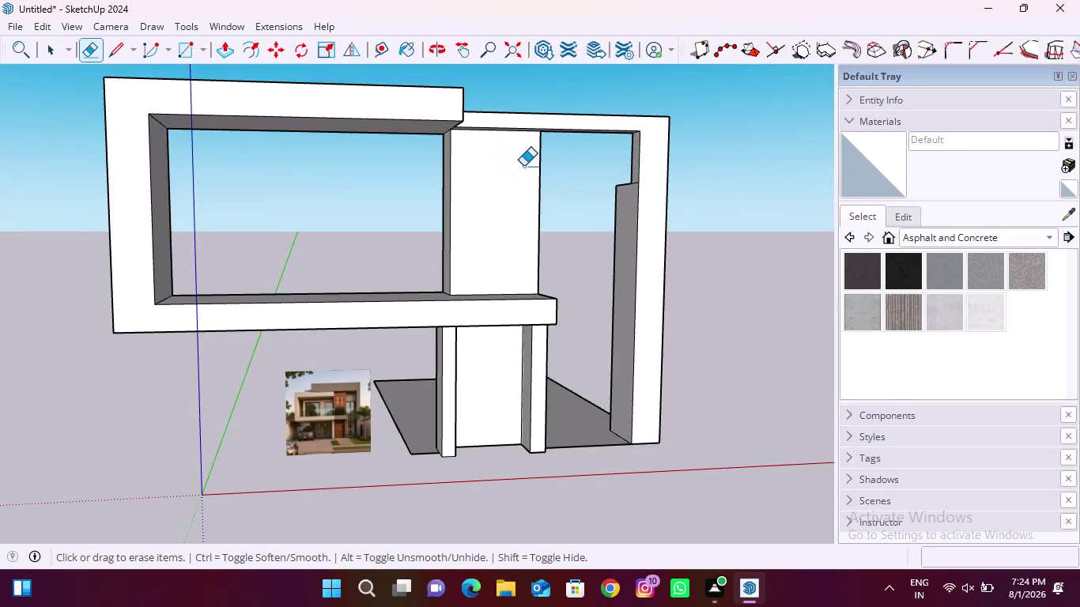
Orbit and zoom to inspect the upper column and look down on the top slab.
scroll(up, 3)
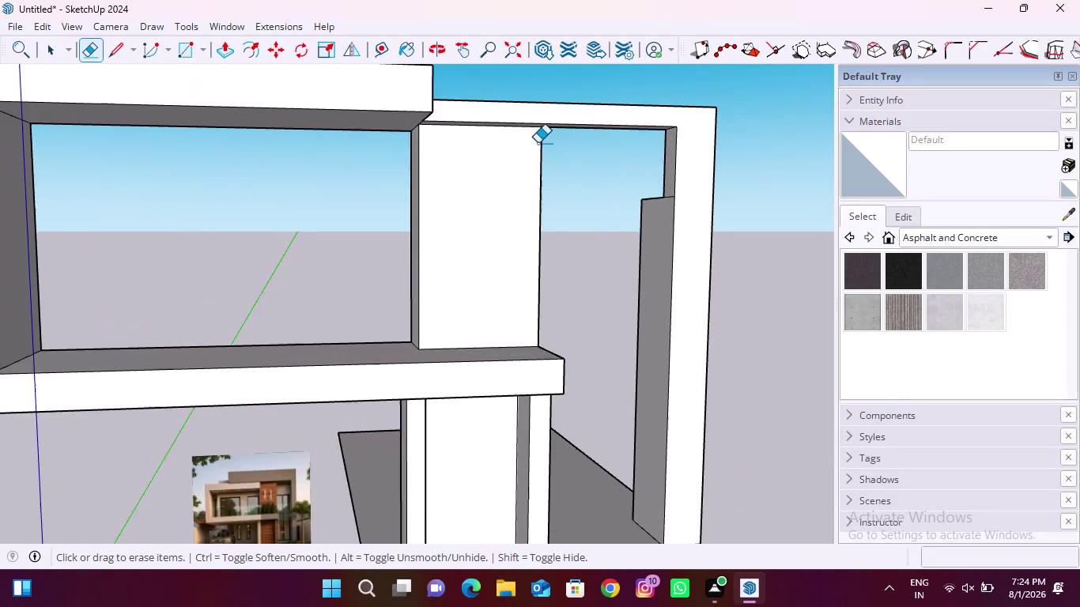
scroll(up, 3)
middle_drag(451, 141, 430, 246)
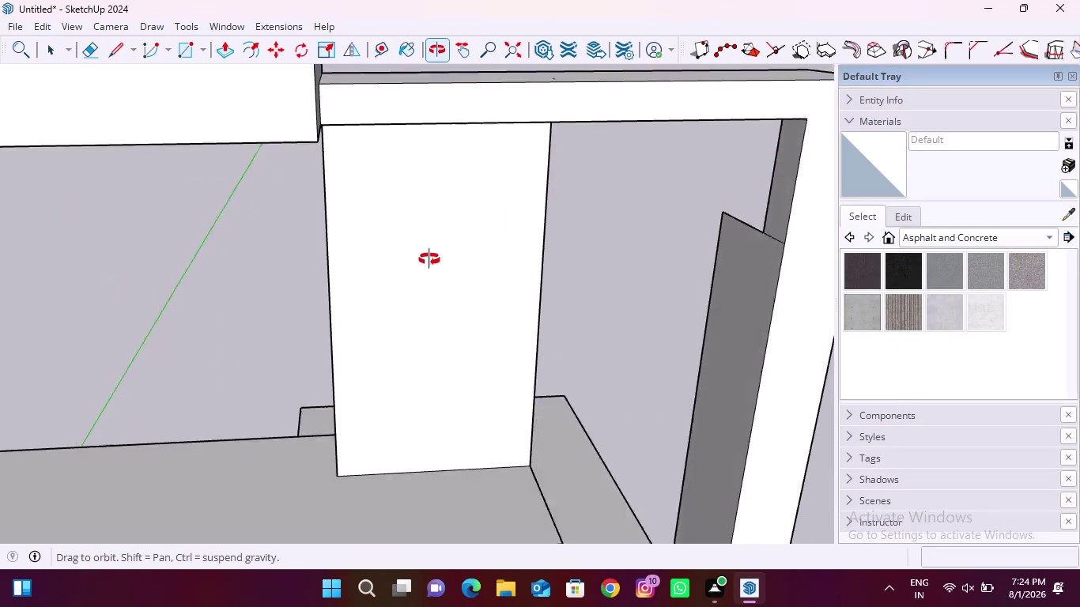
middle_drag(430, 246, 452, 163)
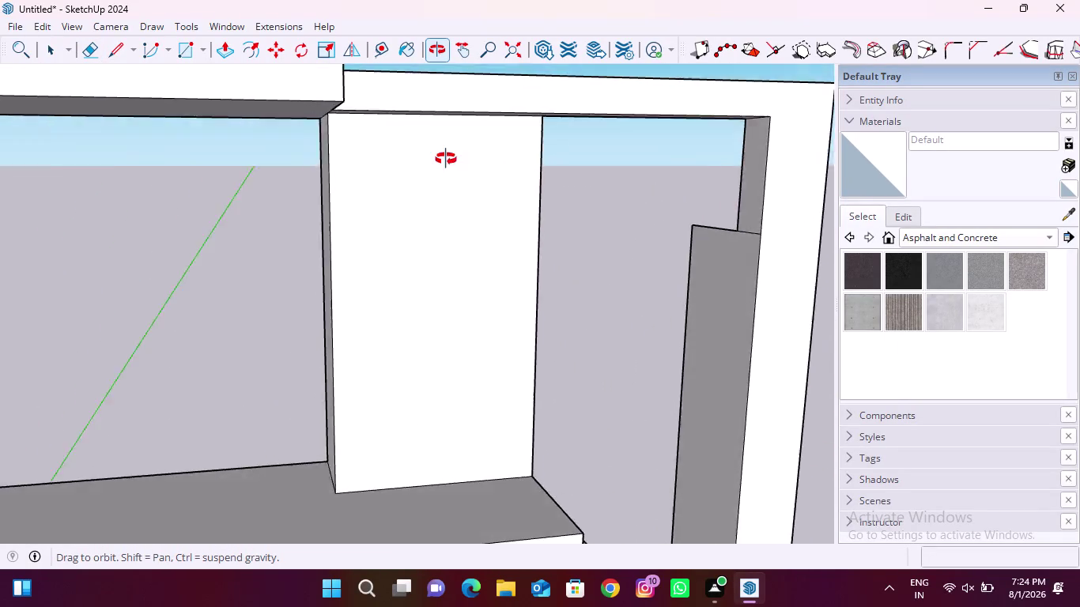
middle_drag(452, 163, 400, 106)
scroll(down, 3)
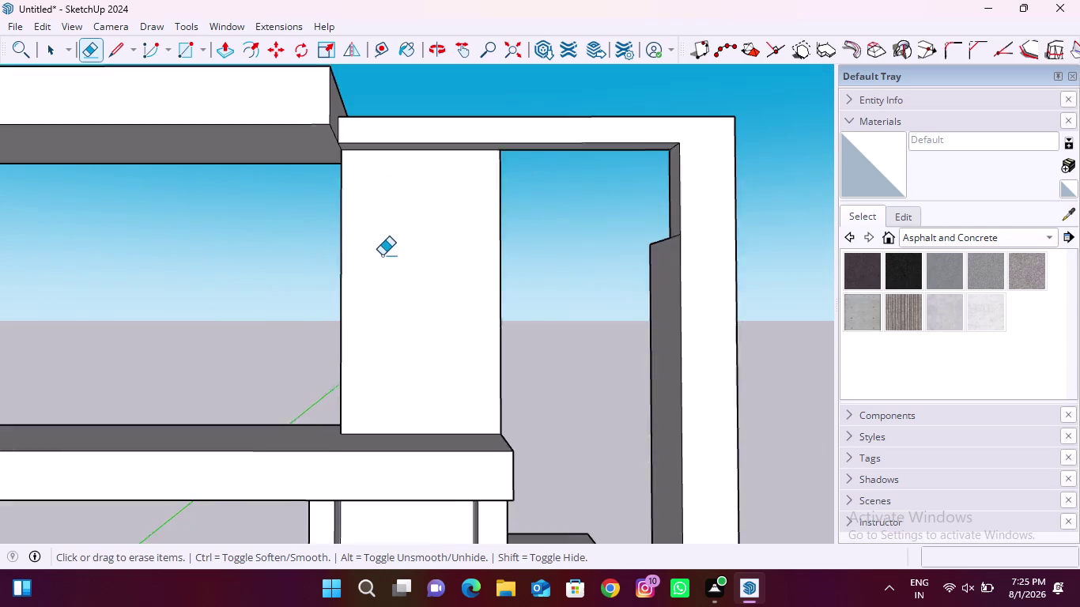
scroll(down, 3)
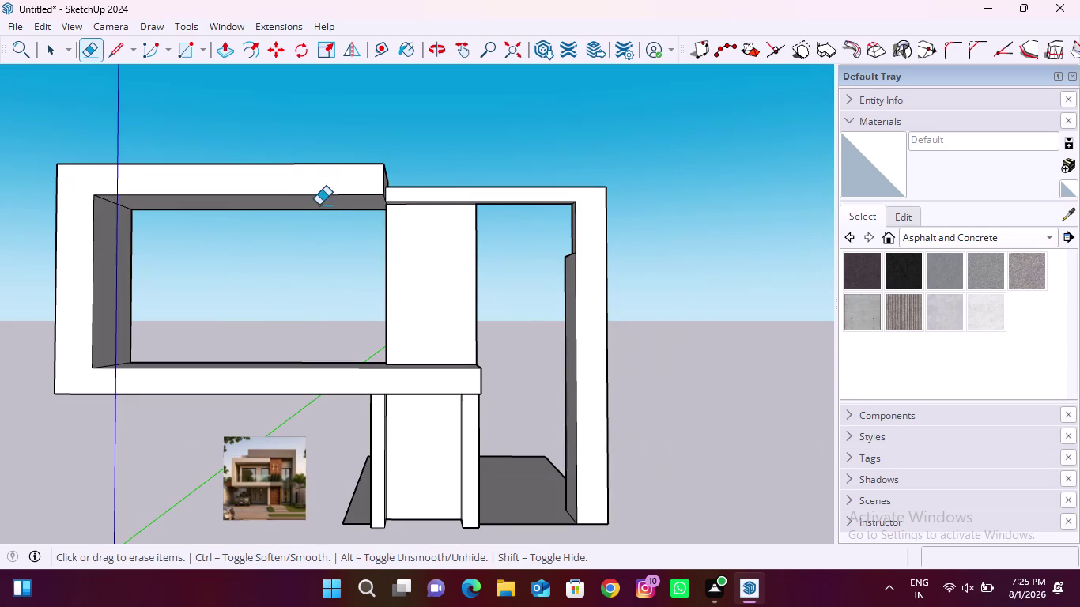
middle_drag(286, 185, 381, 233)
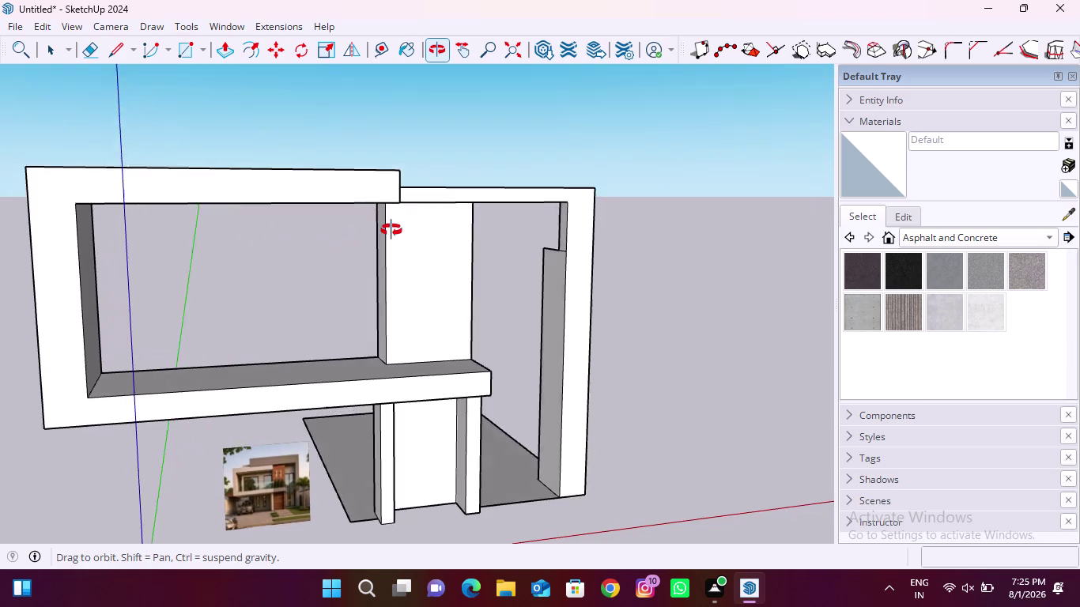
middle_drag(381, 233, 534, 301)
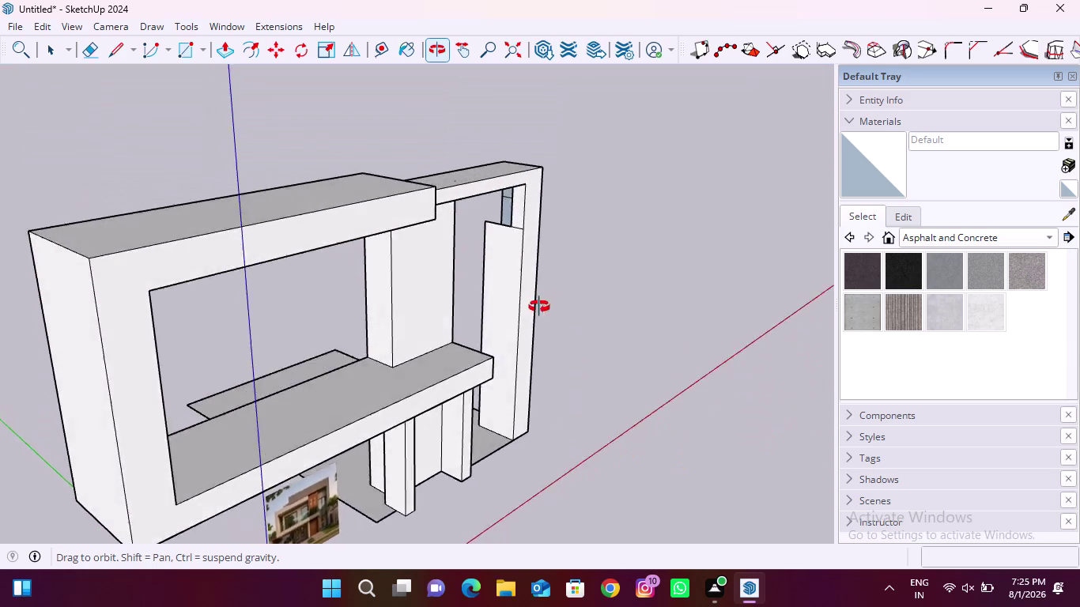
middle_drag(535, 301, 460, 239)
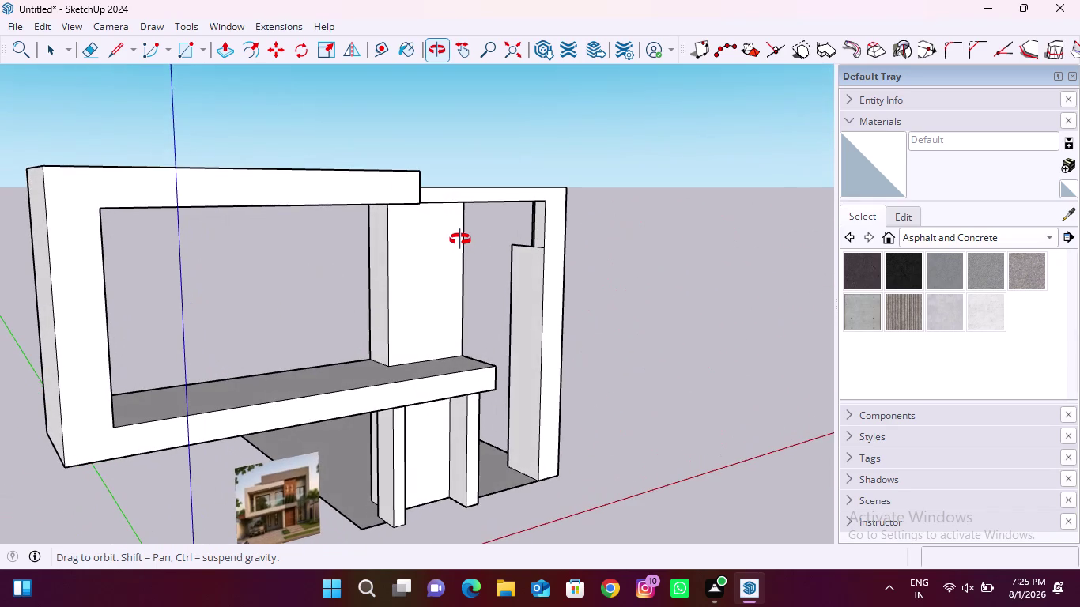
middle_drag(460, 240, 475, 283)
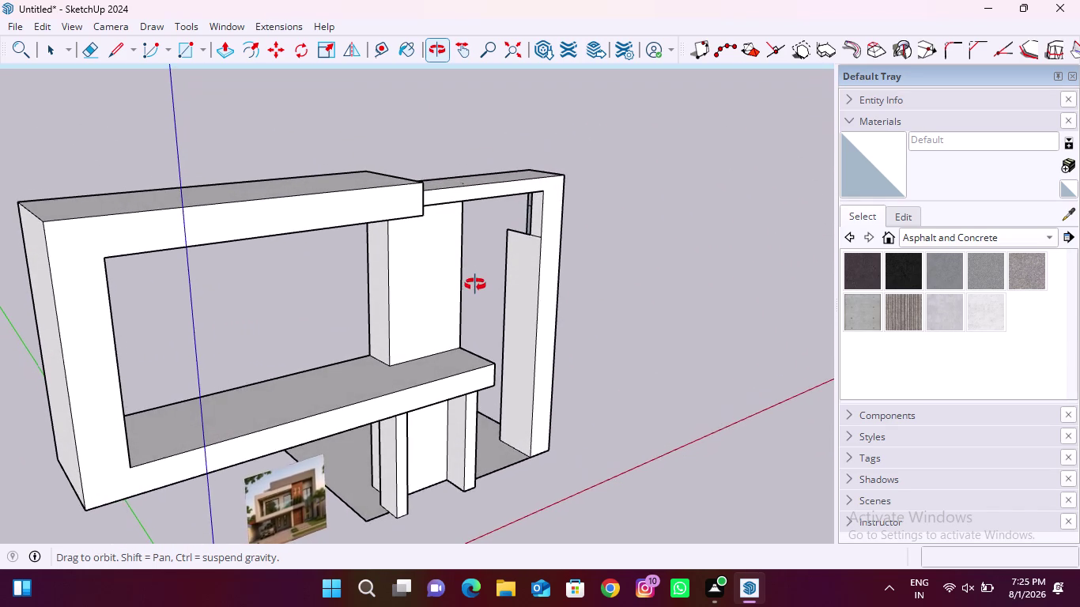
middle_drag(475, 284, 753, 438)
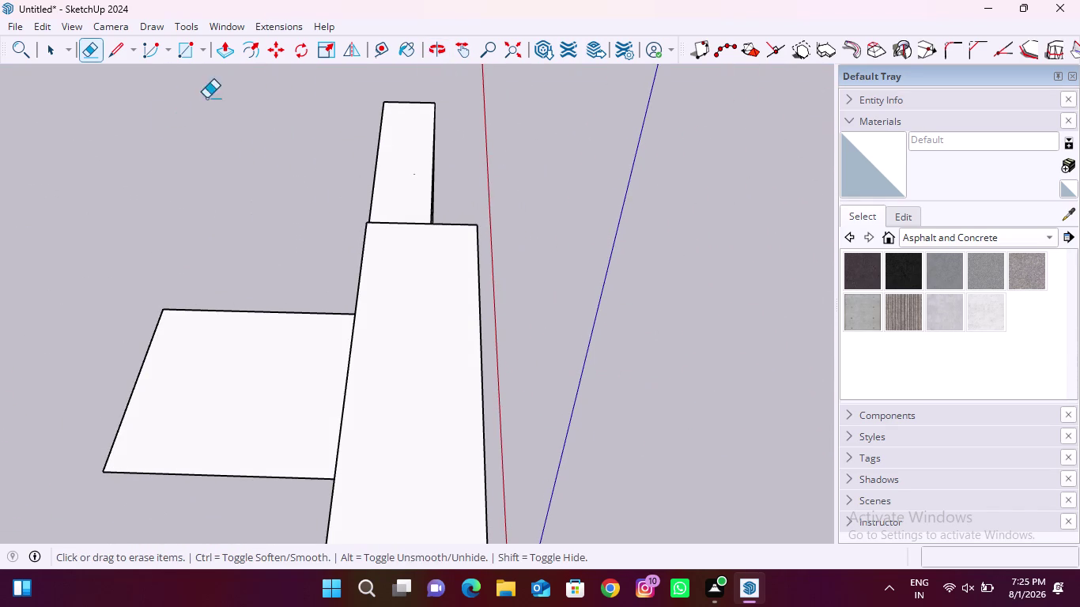
Draw an upright rectangle from the top slab, locked to a vertical plane with arrow keys.
click(182, 53)
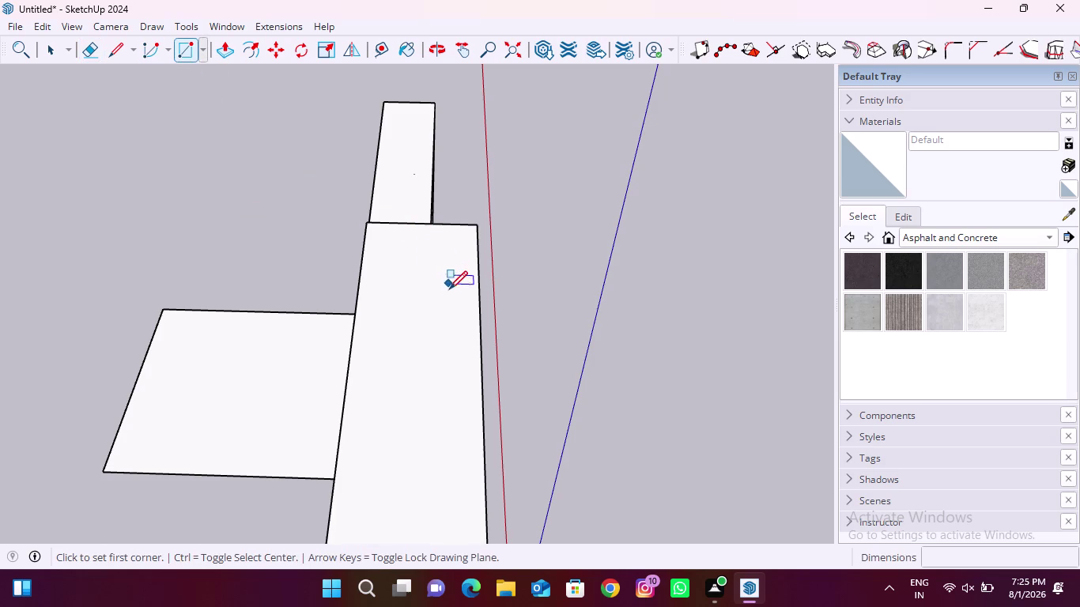
middle_drag(451, 302, 328, 287)
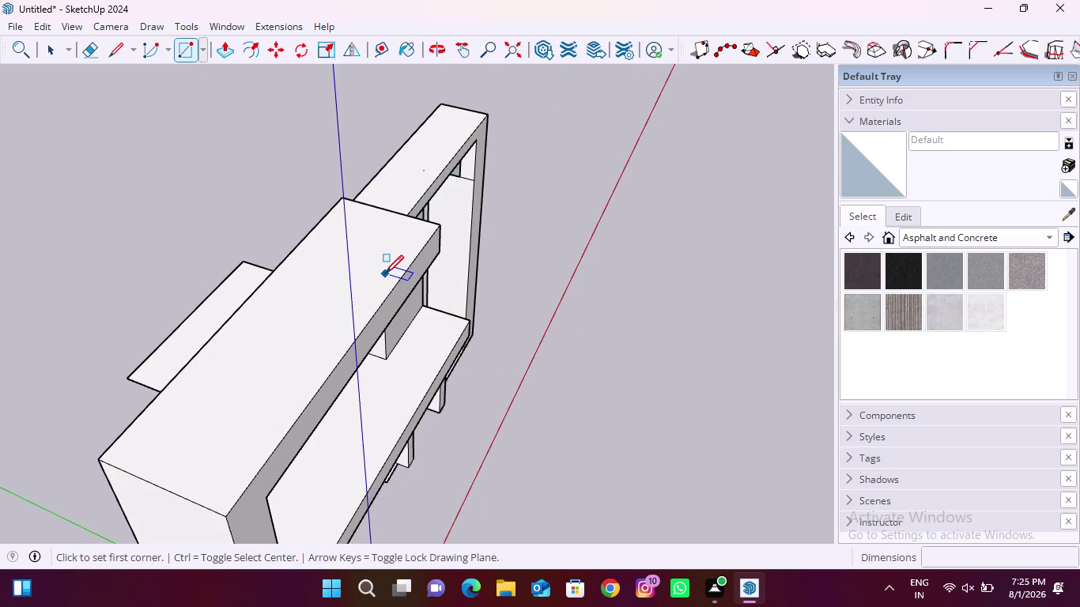
click(387, 275)
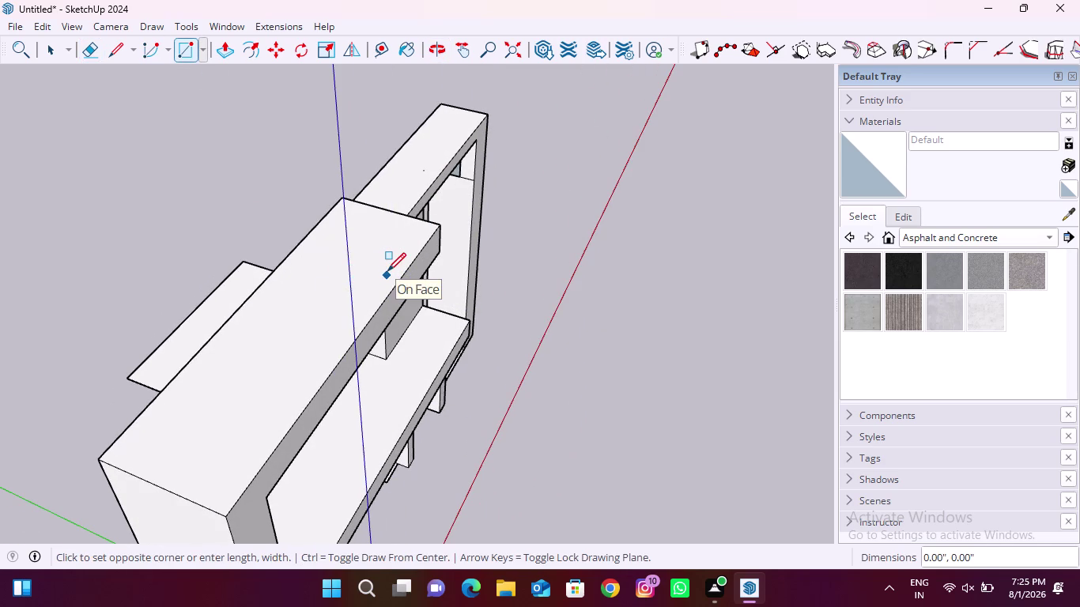
key(Left)
key(Up)
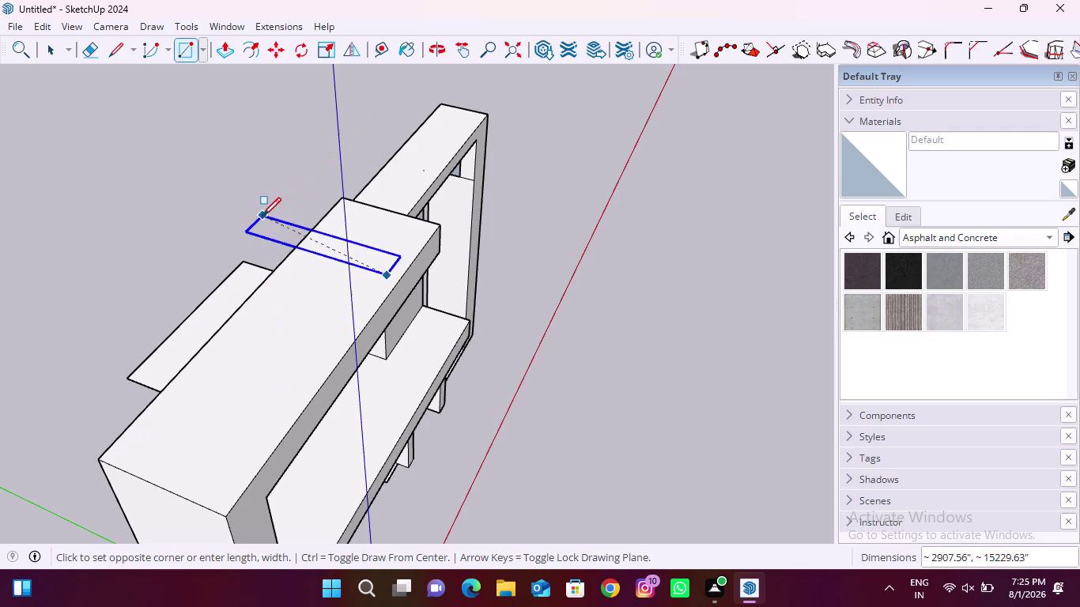
key(Right)
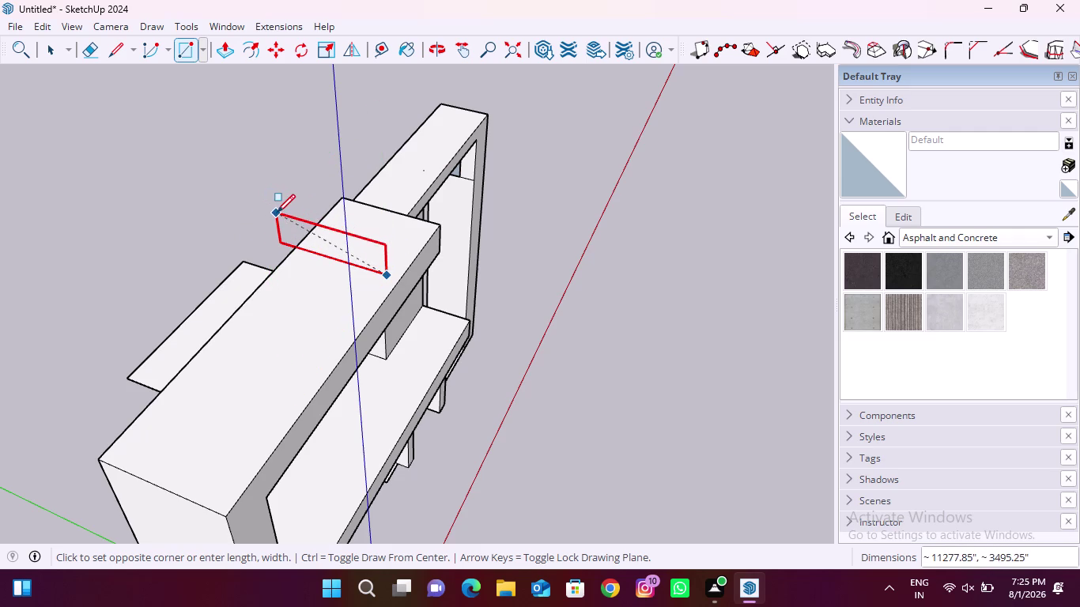
middle_drag(273, 211, 288, 108)
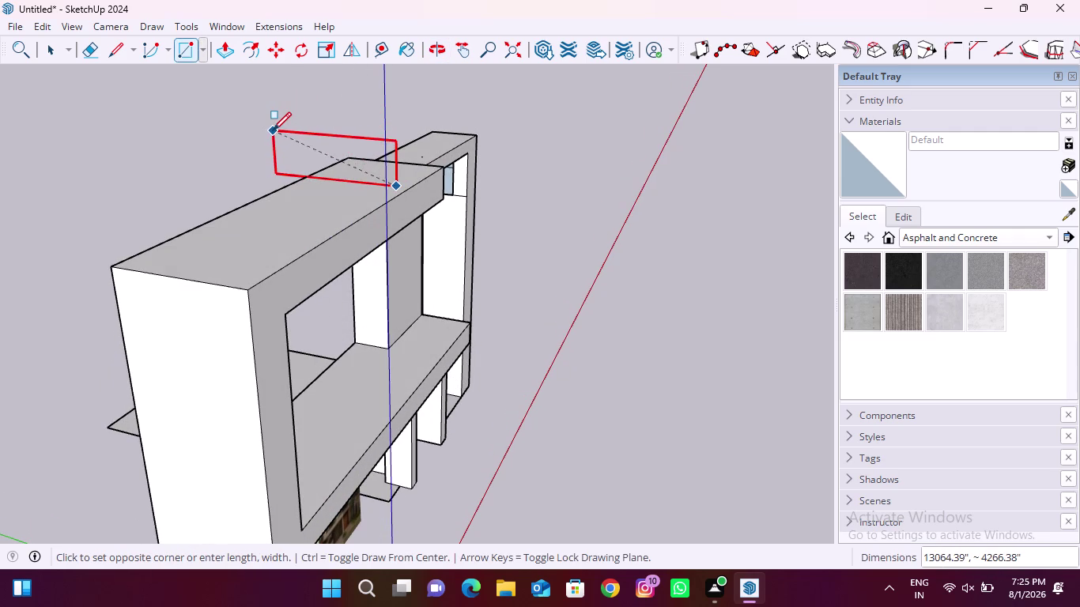
click(273, 131)
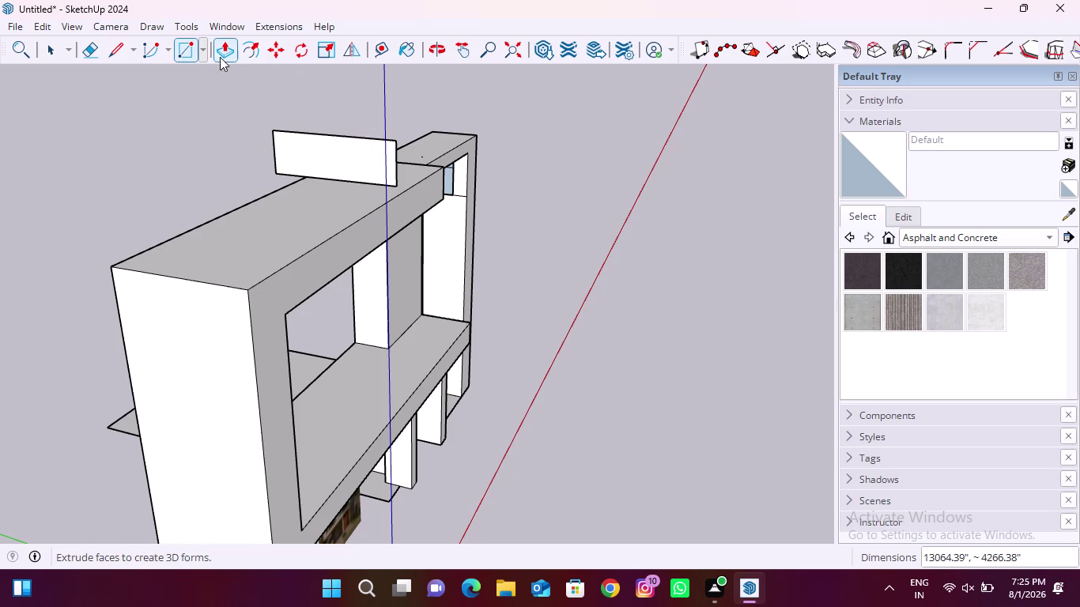
Push/pull the upright rectangle into a long top beam, depth snapped to the frame midpoint.
click(220, 50)
middle_drag(411, 156, 0, 156)
middle_drag(424, 164, 388, 163)
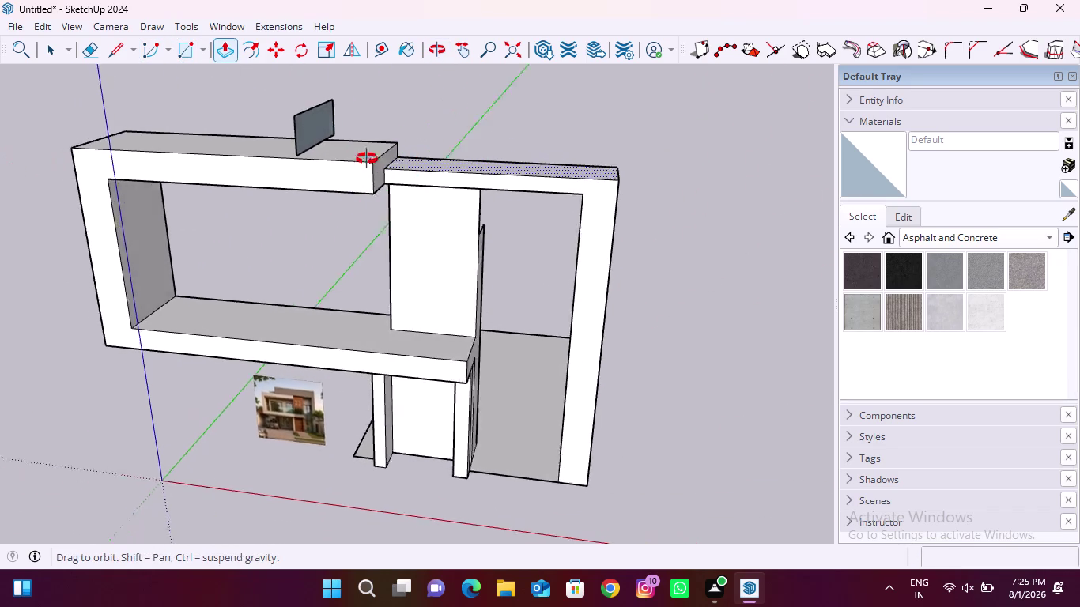
middle_drag(388, 163, 282, 142)
click(335, 120)
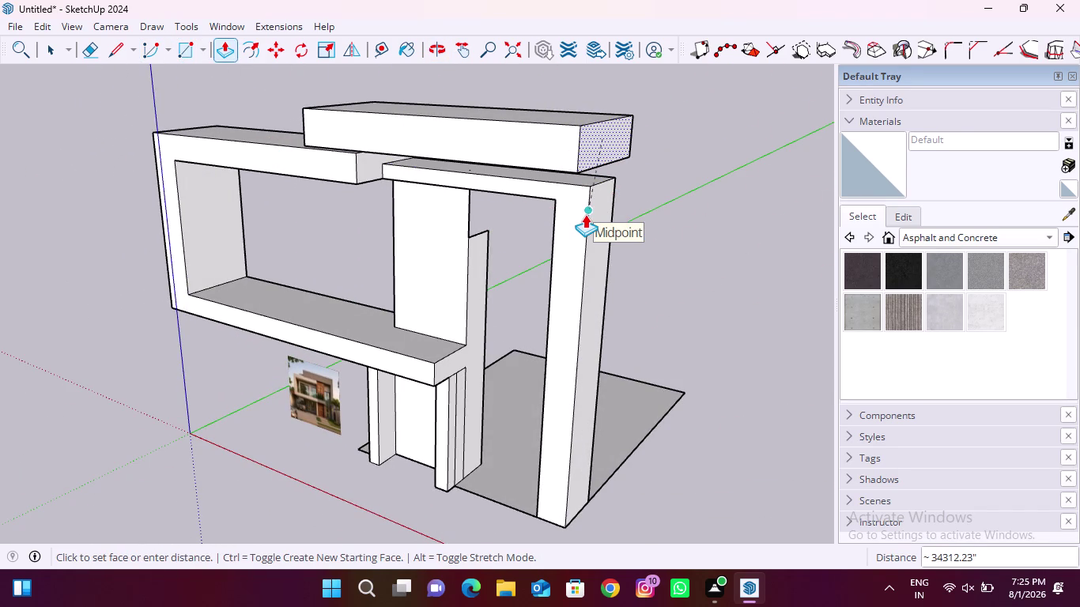
click(550, 218)
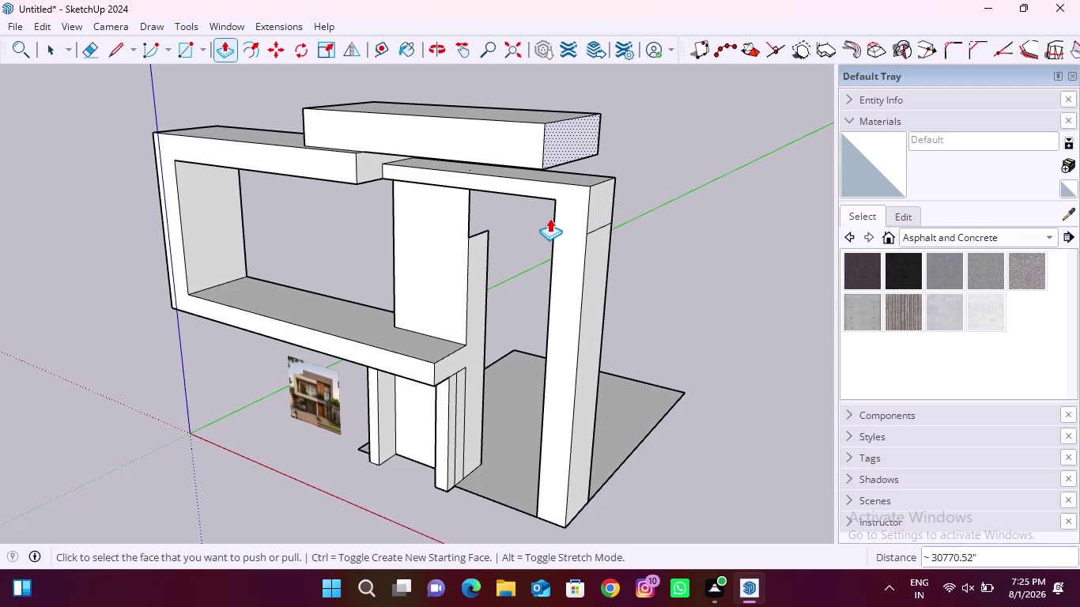
middle_drag(557, 227, 652, 153)
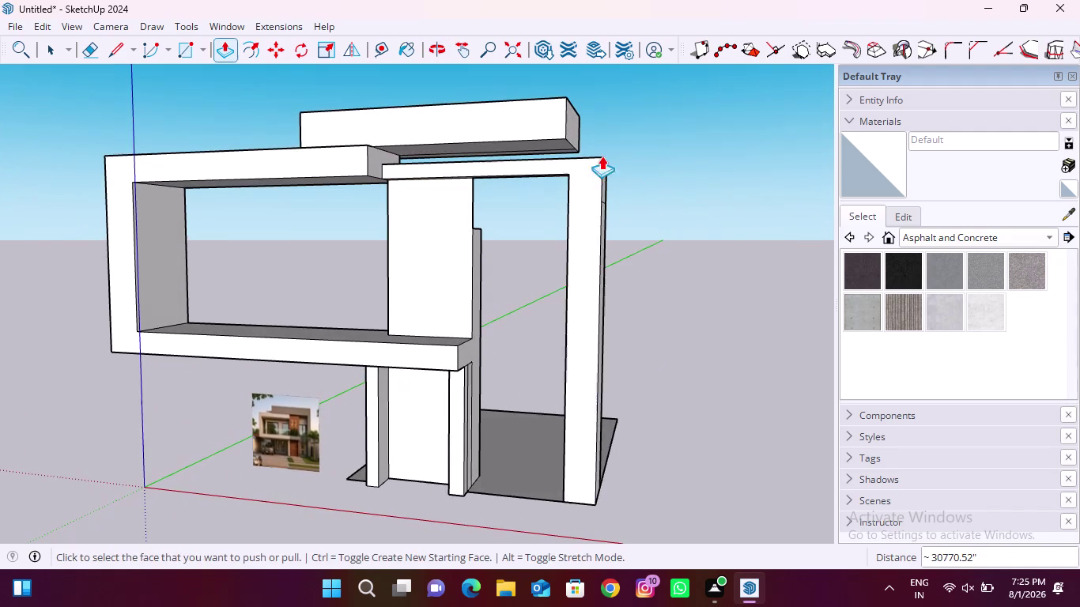
click(93, 51)
middle_drag(628, 193, 139, 179)
scroll(up, 3)
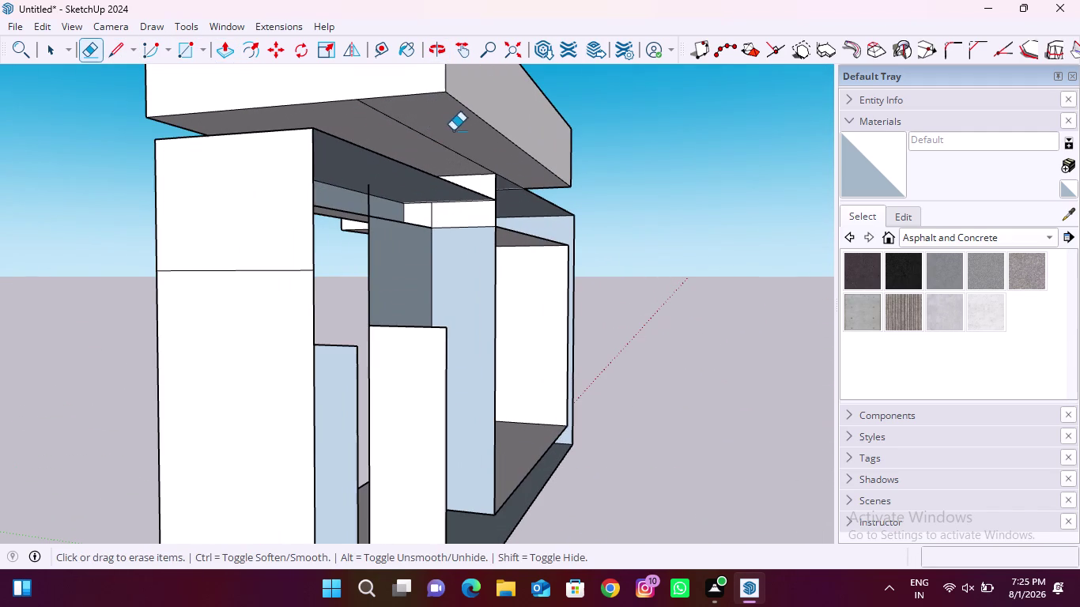
drag(450, 132, 423, 147)
scroll(down, 3)
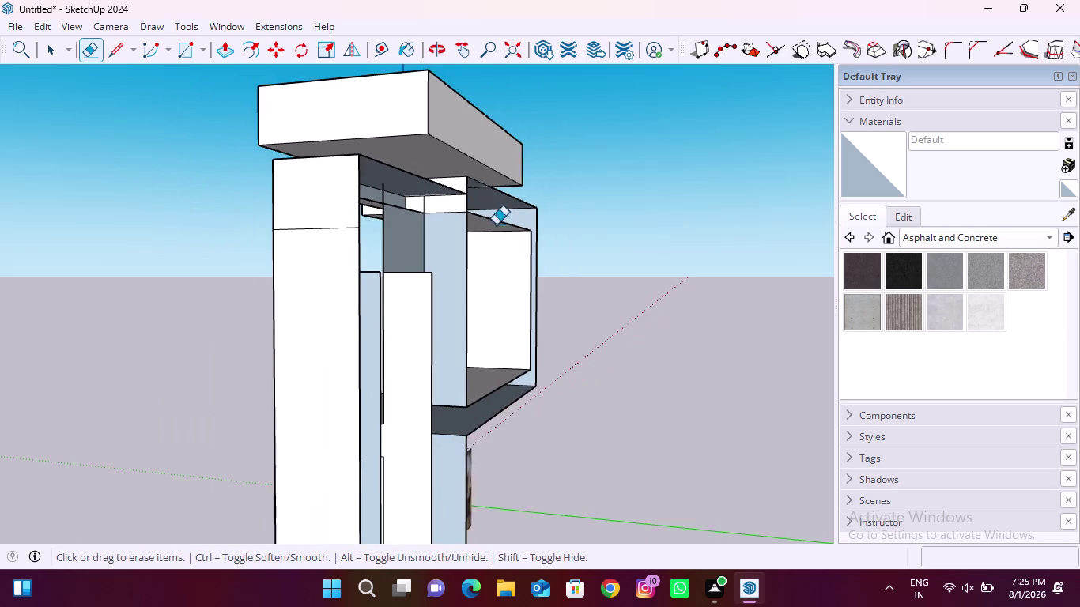
middle_drag(508, 222, 159, 240)
scroll(down, 3)
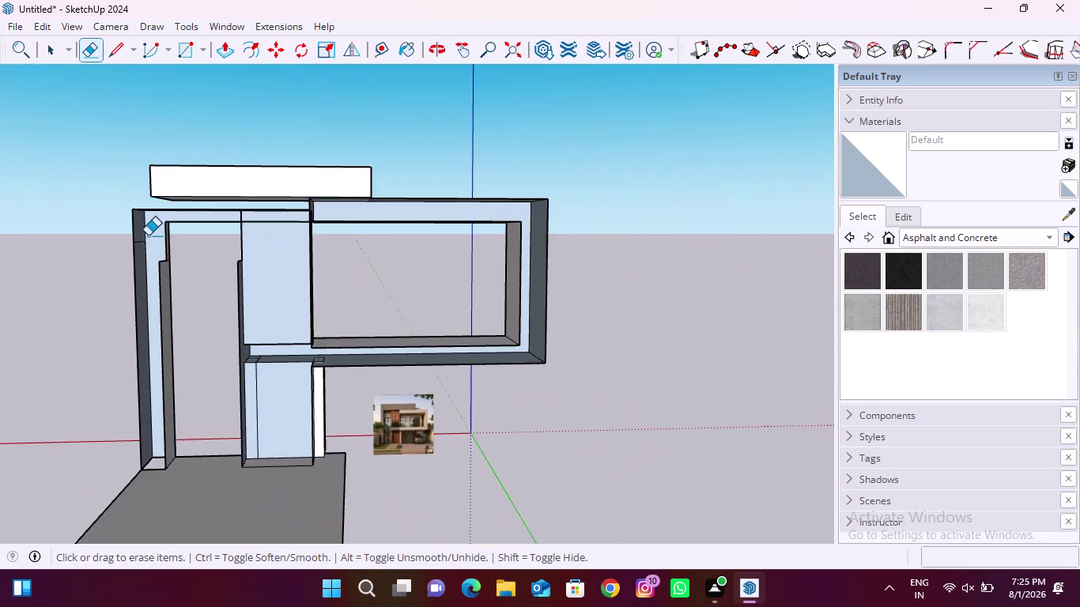
scroll(down, 3)
middle_drag(275, 291, 275, 332)
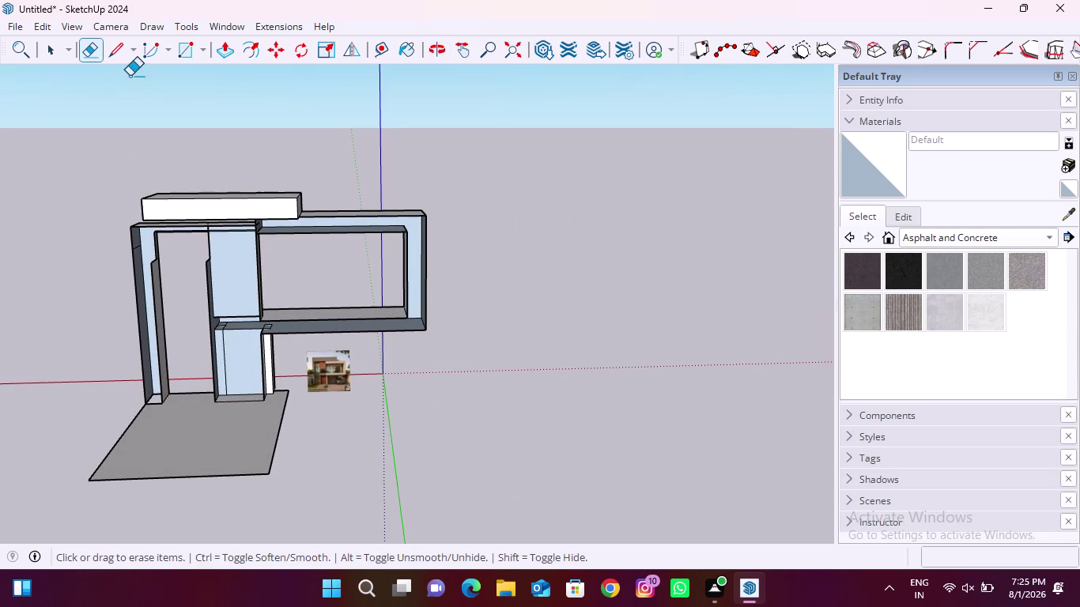
click(181, 50)
scroll(up, 3)
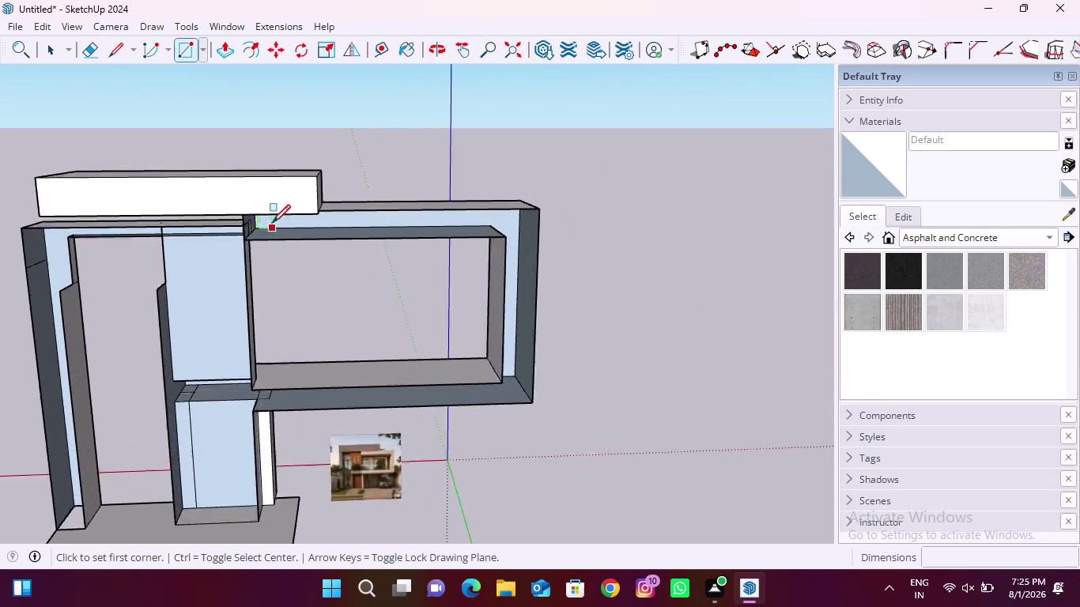
Draw a rectangle corner to corner across the right upper frame's top.
scroll(up, 3)
scroll(up, 3)
middle_drag(250, 263, 254, 182)
scroll(up, 3)
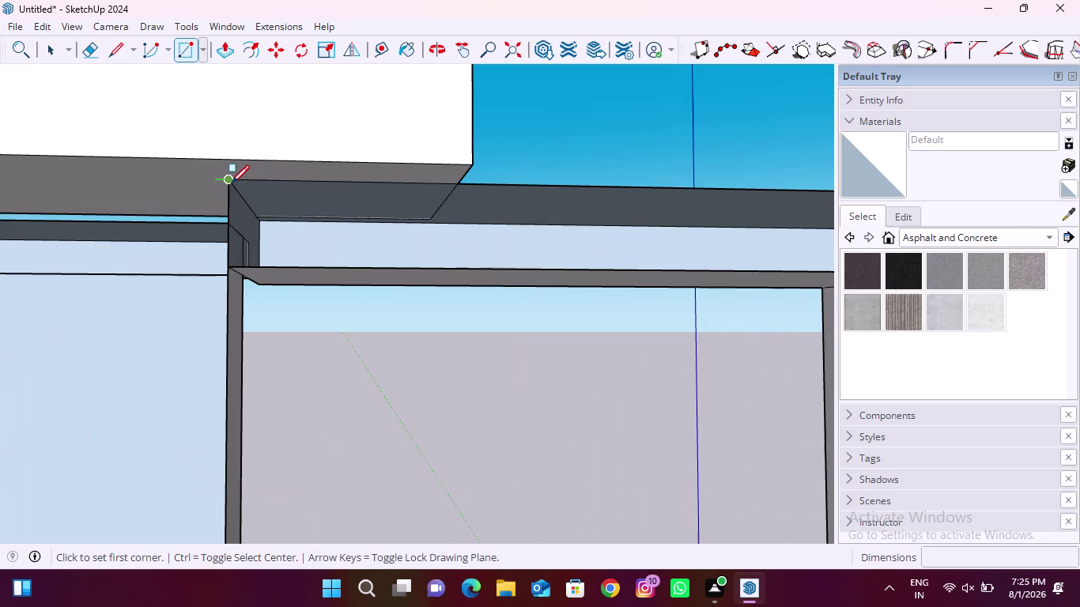
click(231, 183)
scroll(down, 3)
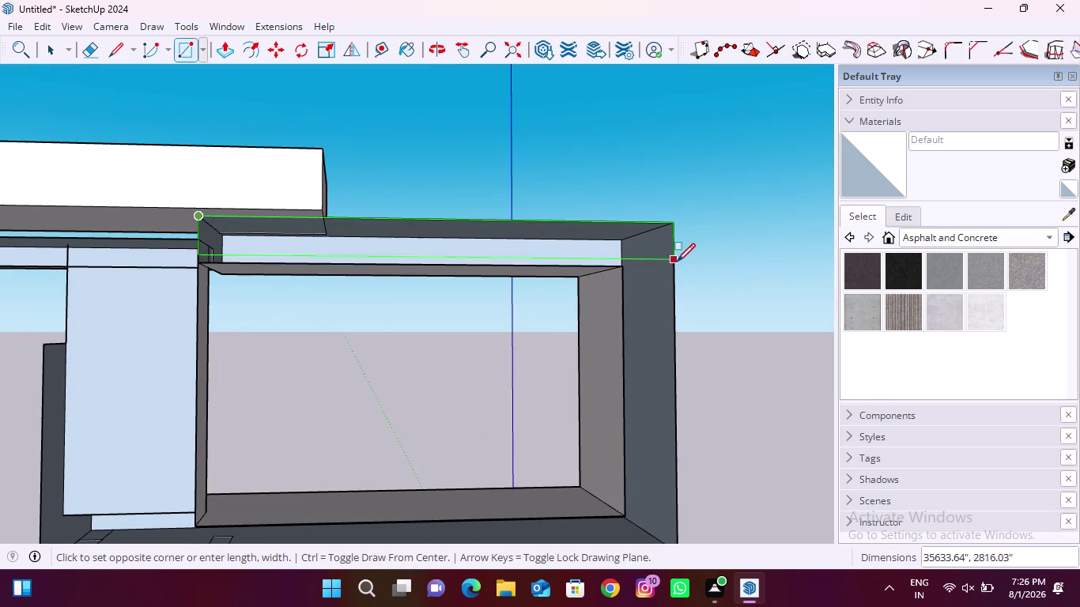
click(675, 265)
Draw a rectangle filling the right upper frame's front opening.
scroll(down, 3)
scroll(up, 3)
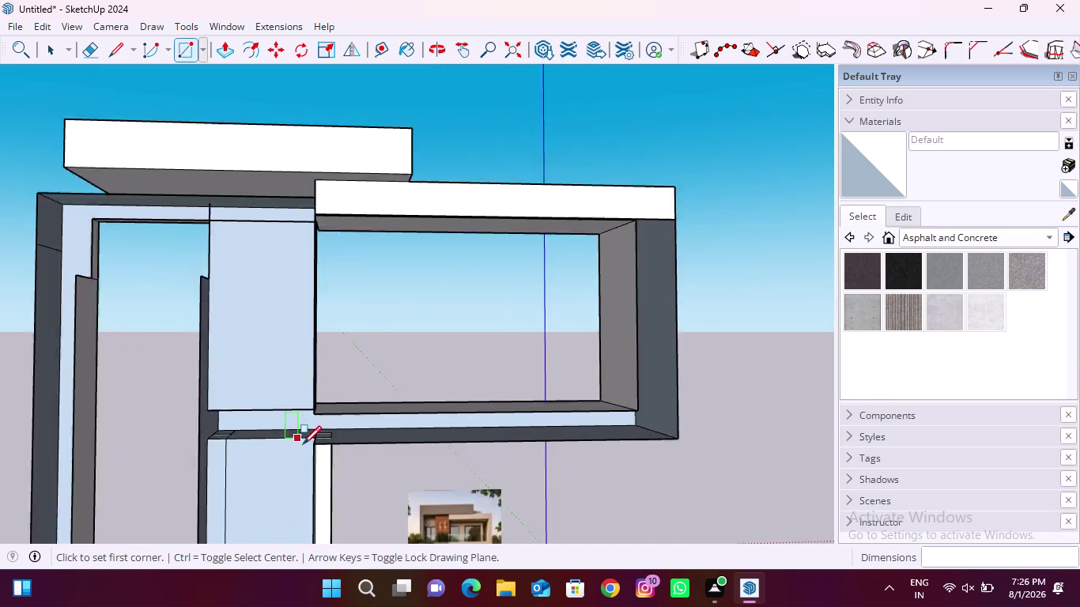
scroll(up, 3)
click(319, 394)
scroll(down, 3)
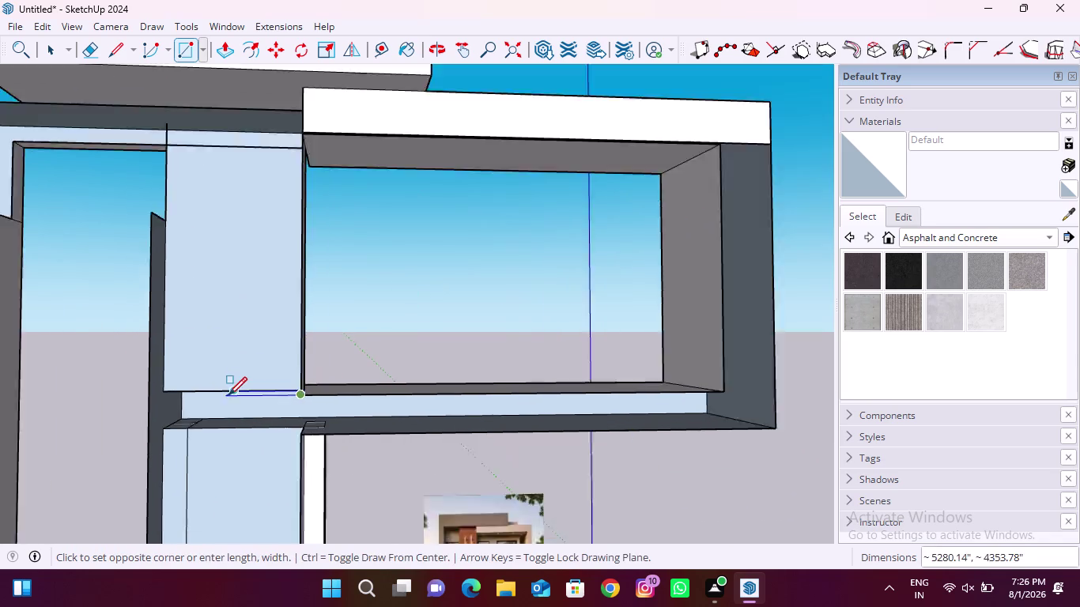
scroll(down, 3)
click(563, 417)
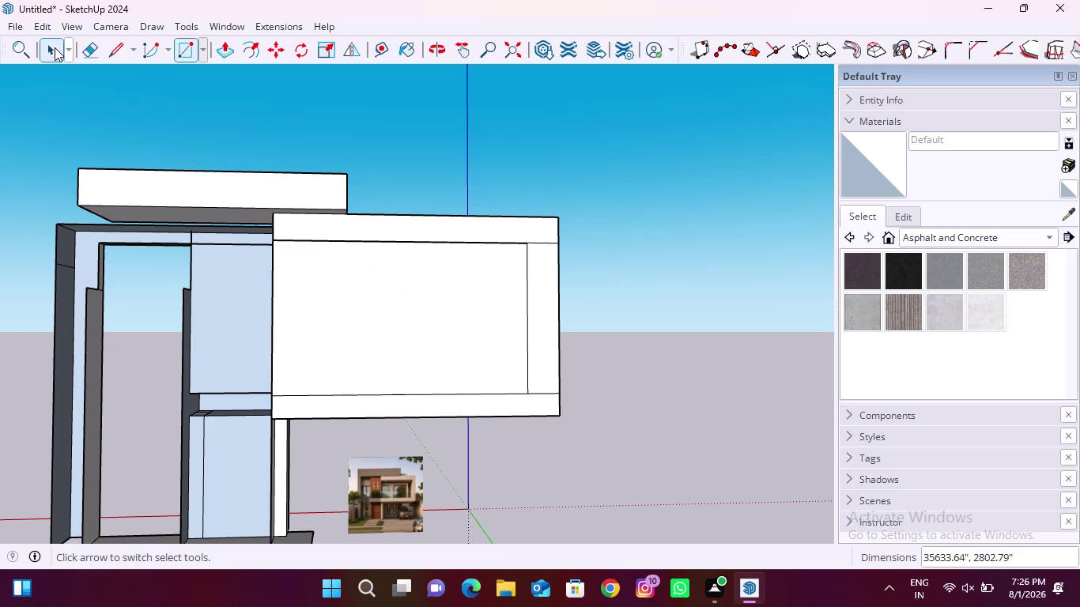
Erase three stray edges on the right upper box's front, leaving one clean inset rectangle.
drag(83, 52, 88, 59)
scroll(up, 3)
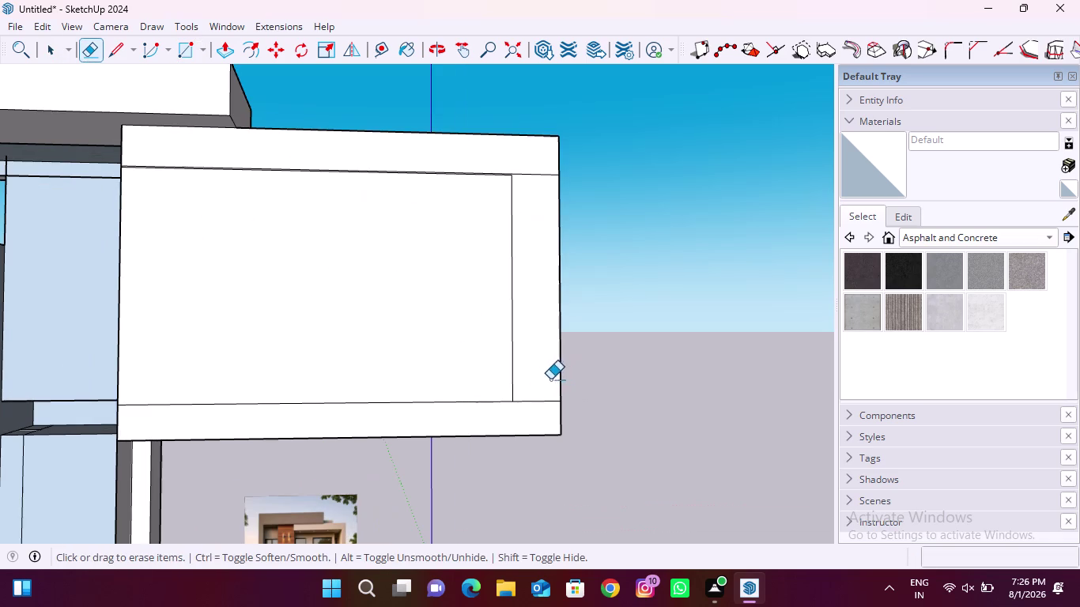
drag(543, 389, 541, 409)
drag(527, 172, 528, 199)
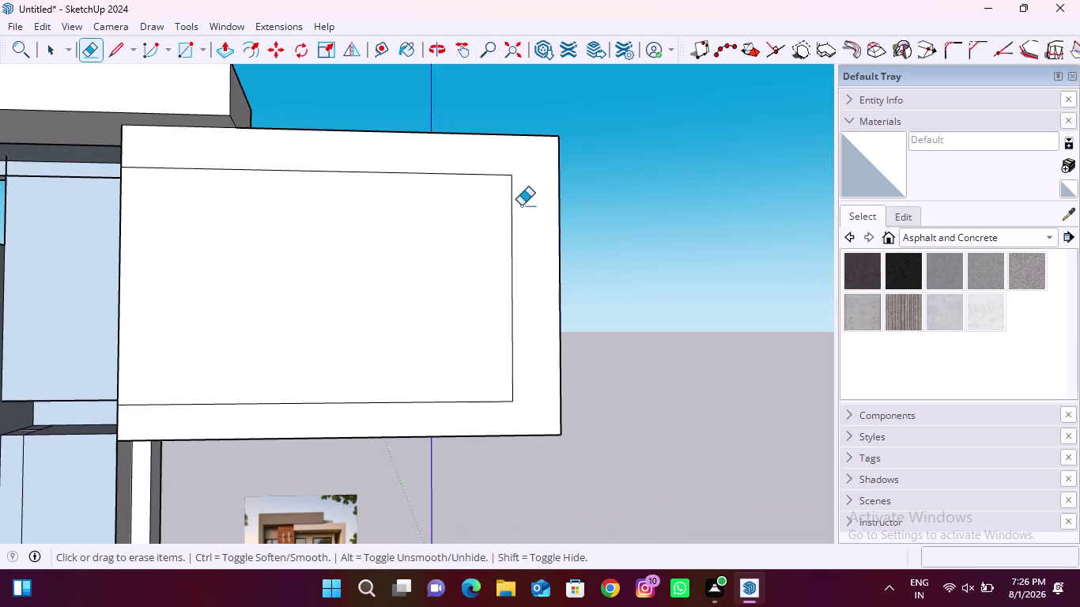
middle_drag(114, 280, 548, 324)
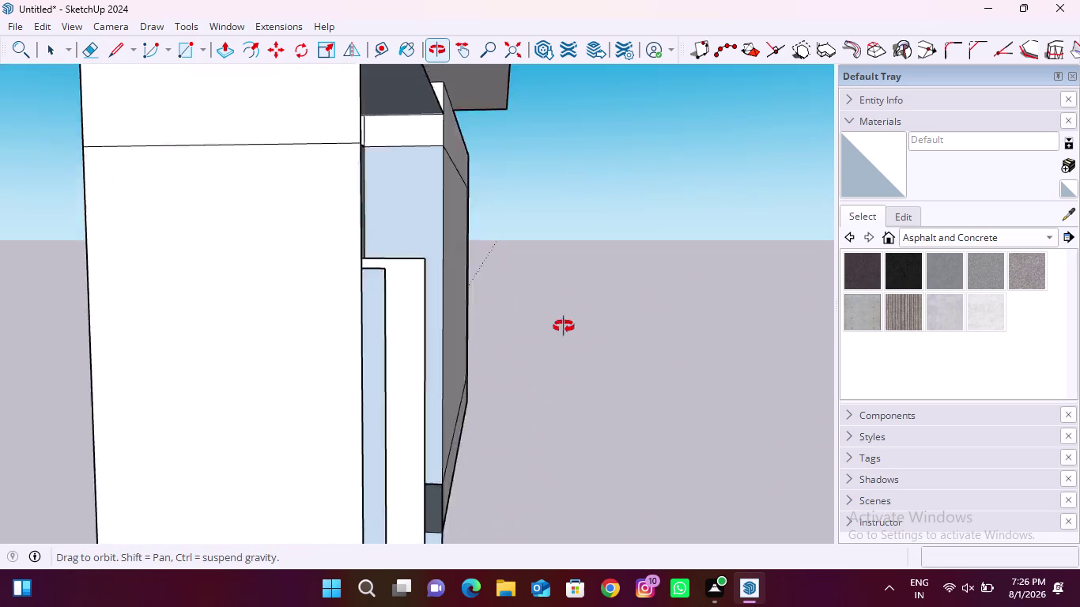
middle_drag(547, 323, 727, 310)
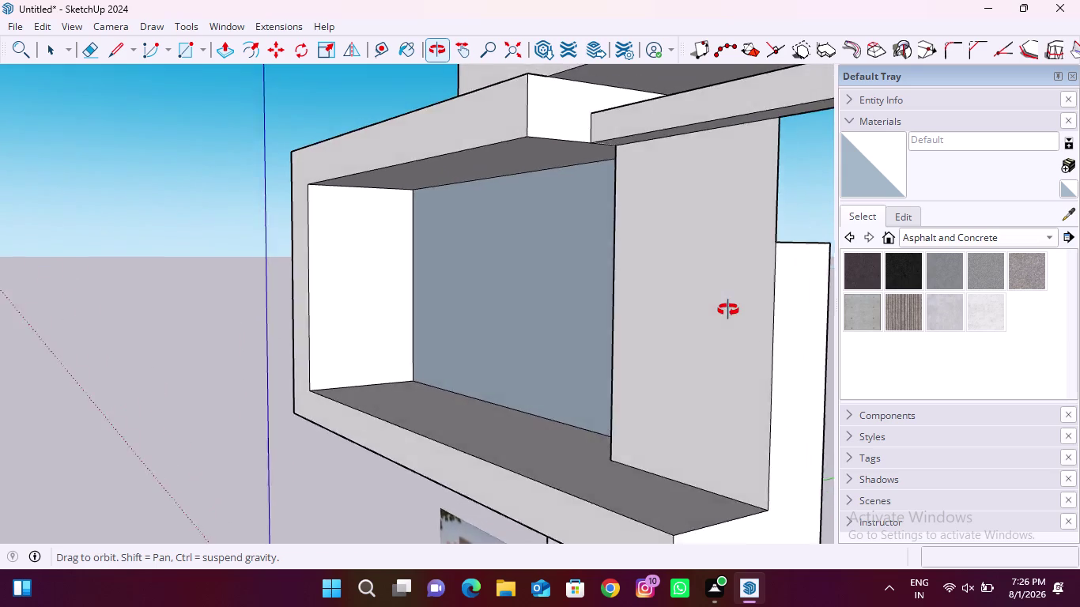
middle_drag(727, 310, 427, 336)
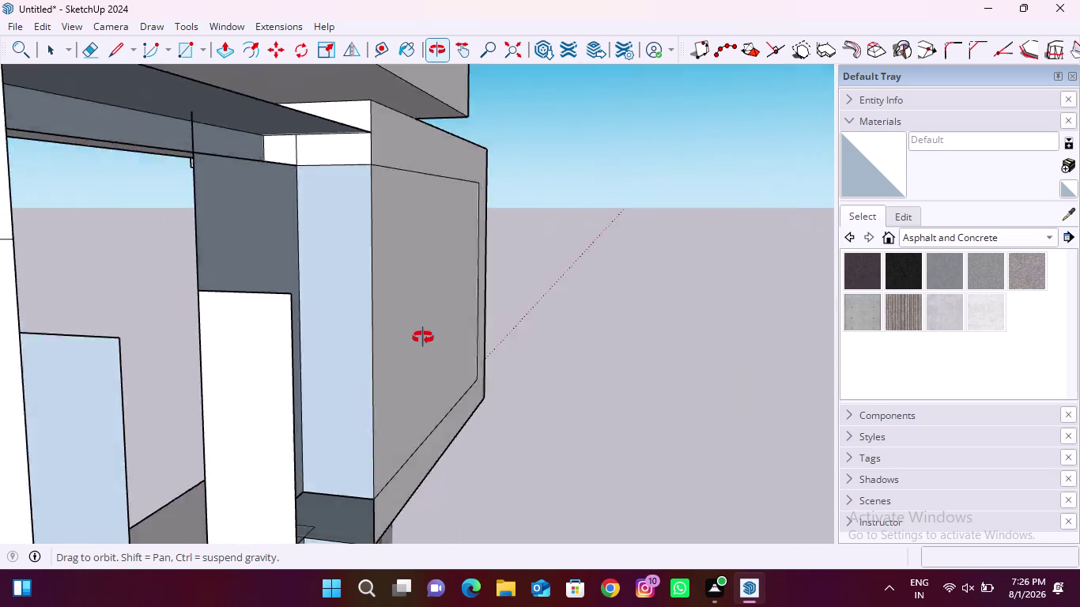
middle_drag(427, 336, 272, 325)
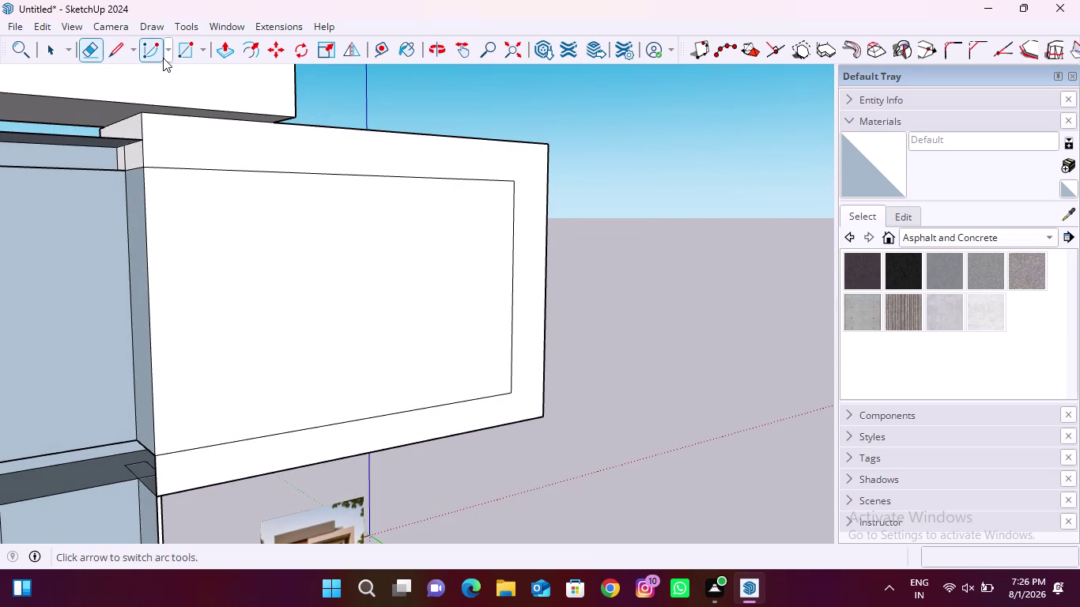
click(55, 53)
click(297, 242)
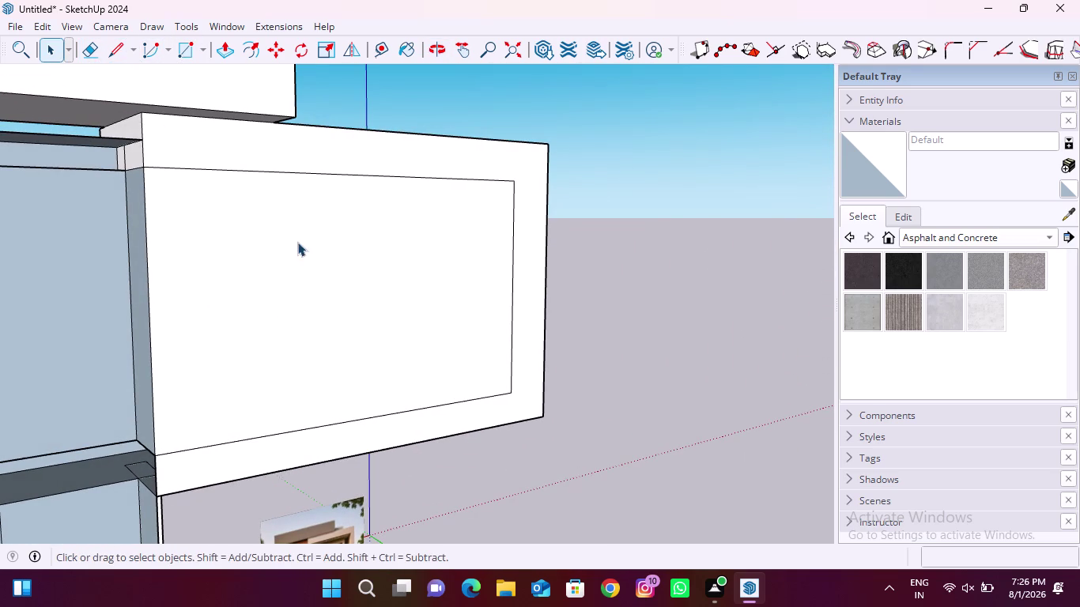
Draw a short line at the right upper frame's inner top corner, separating post from top bar.
key(Delete)
scroll(down, 3)
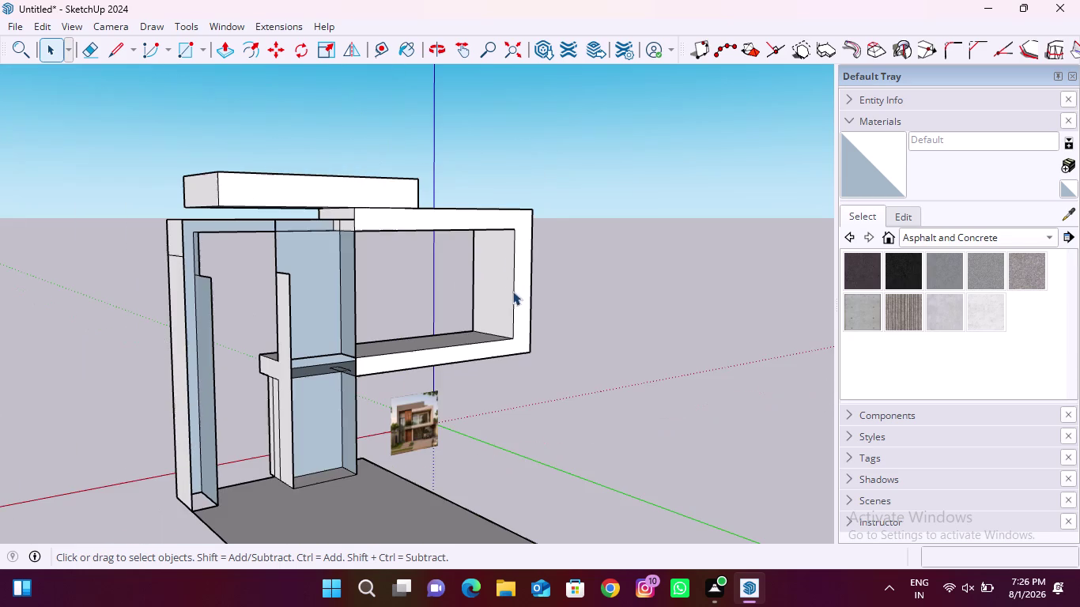
middle_drag(336, 483, 215, 494)
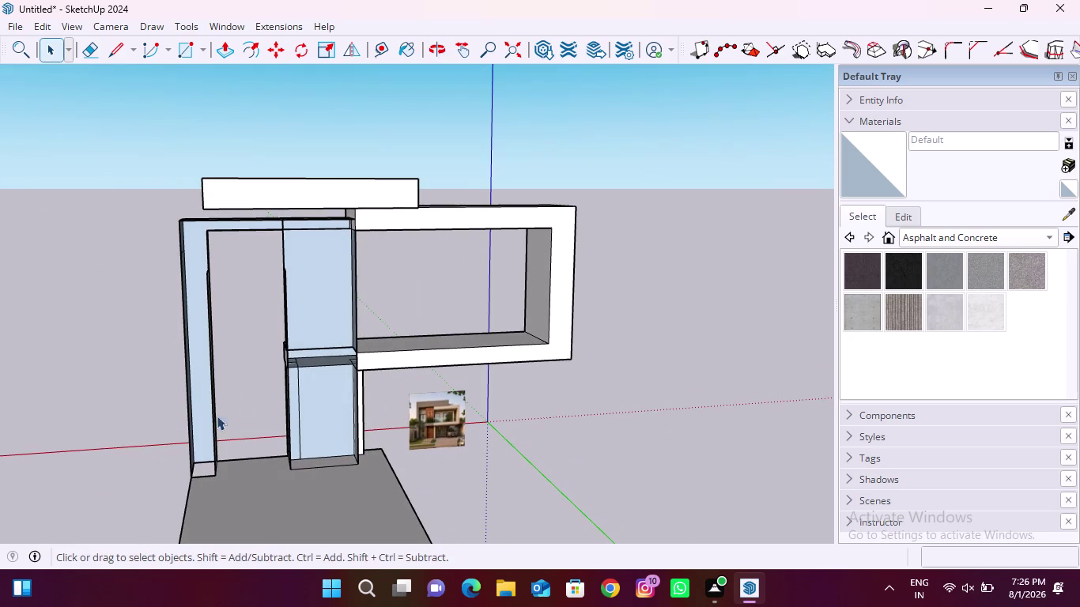
scroll(up, 3)
middle_drag(172, 389, 440, 339)
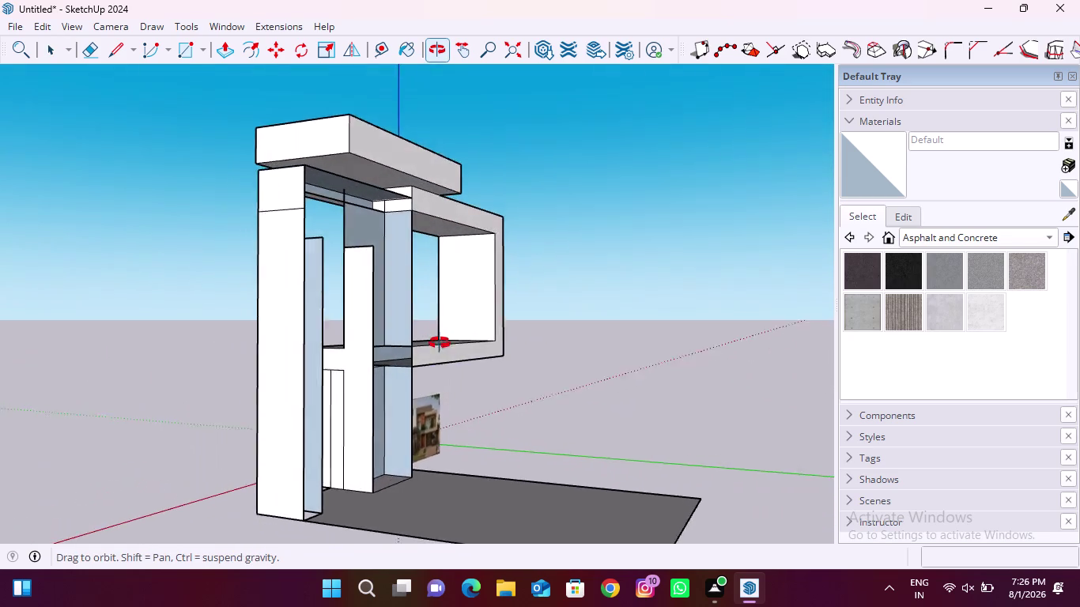
middle_drag(440, 339, 847, 357)
middle_drag(612, 285, 787, 327)
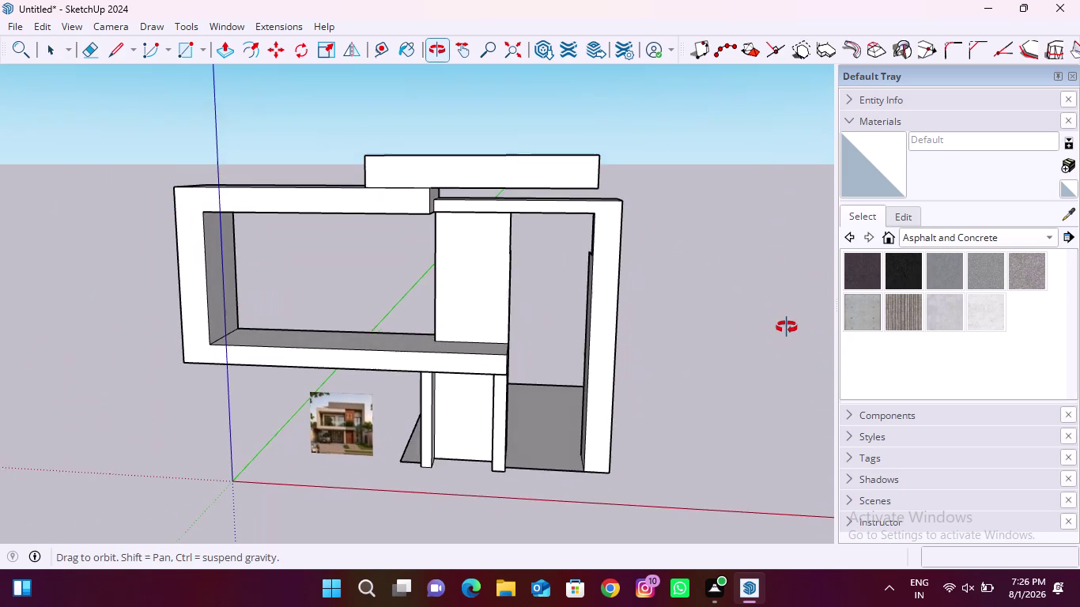
middle_drag(787, 327, 787, 327)
scroll(up, 3)
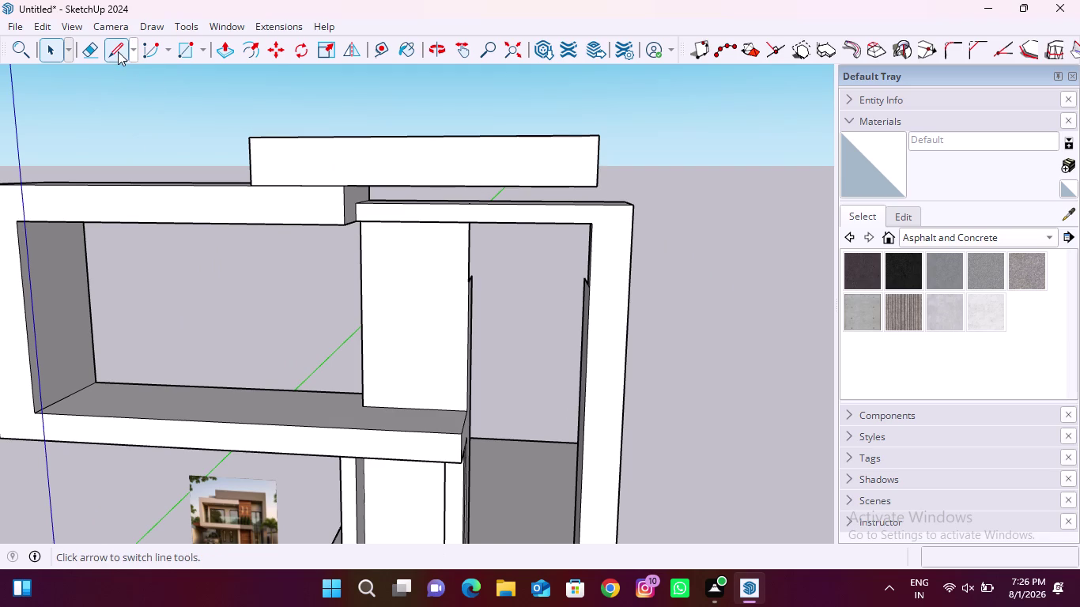
click(117, 52)
click(588, 227)
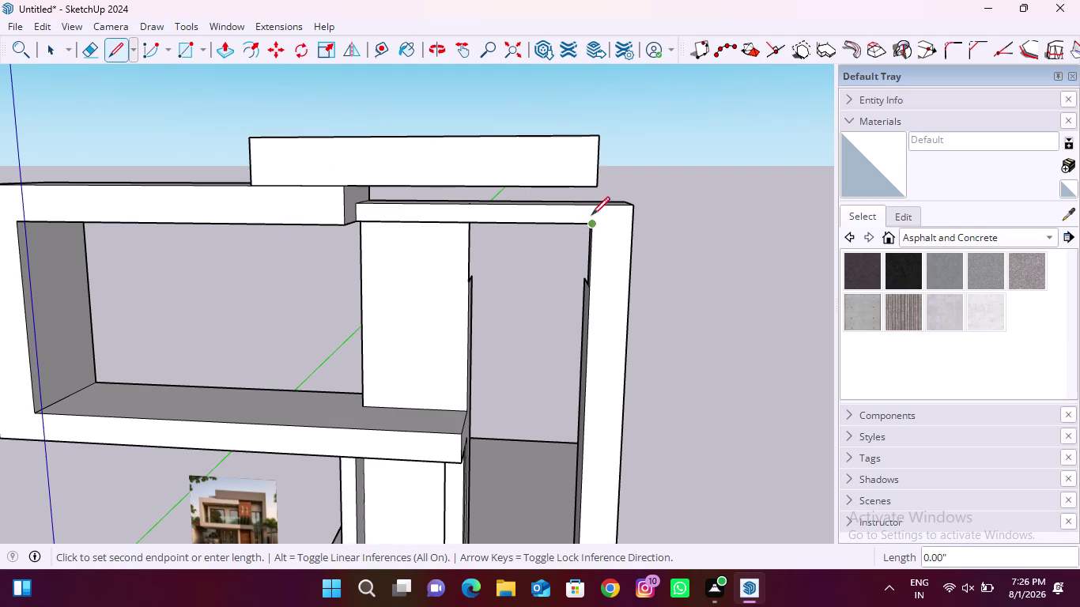
click(592, 207)
Erase the right upper frame's top bar edges beside the column.
key(space)
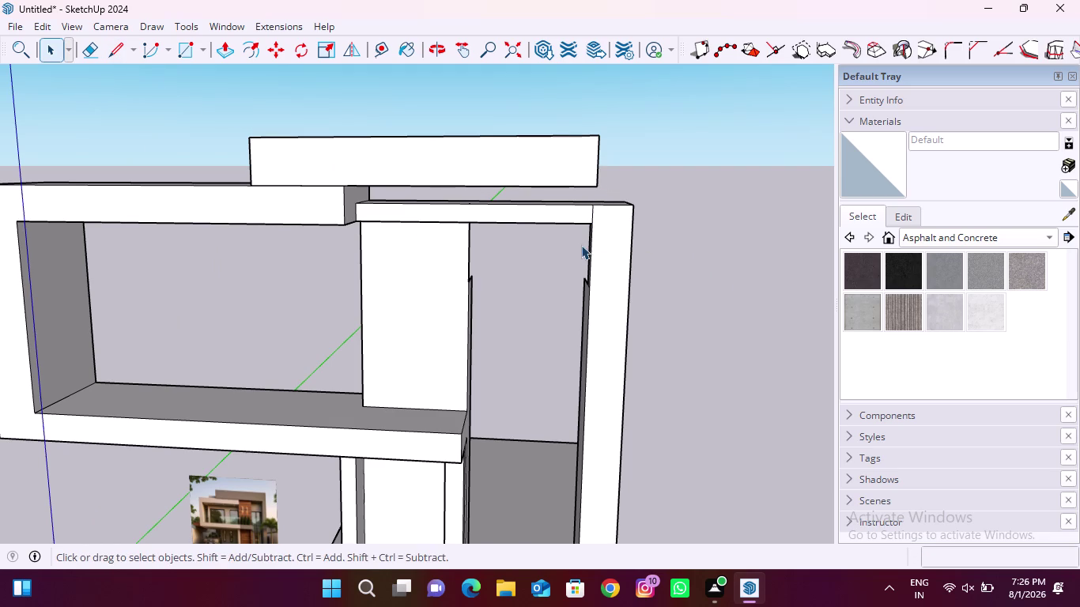
click(94, 53)
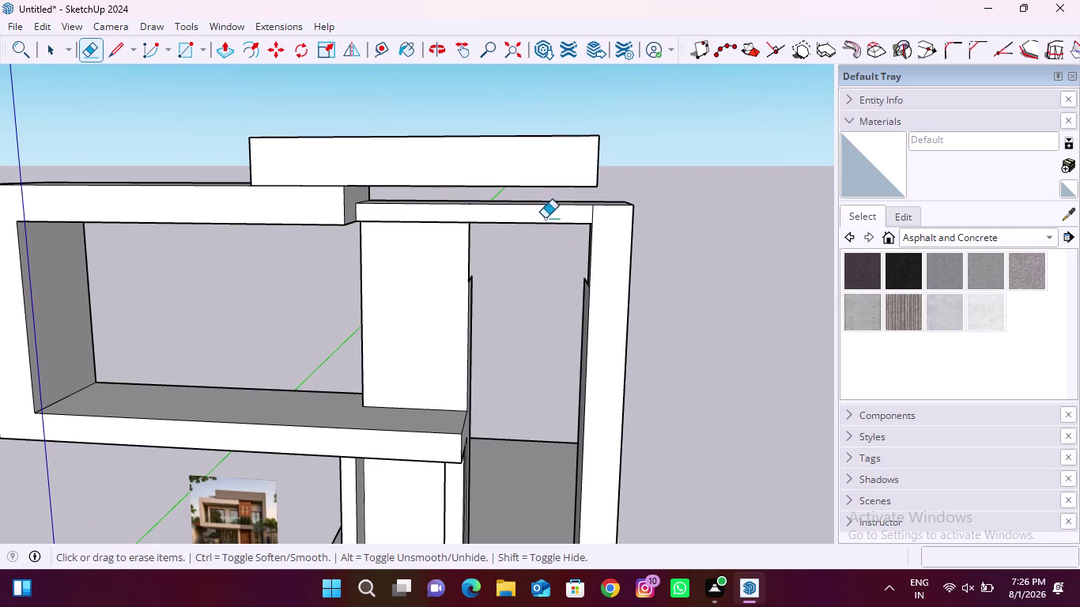
drag(545, 219, 543, 233)
drag(542, 205, 540, 225)
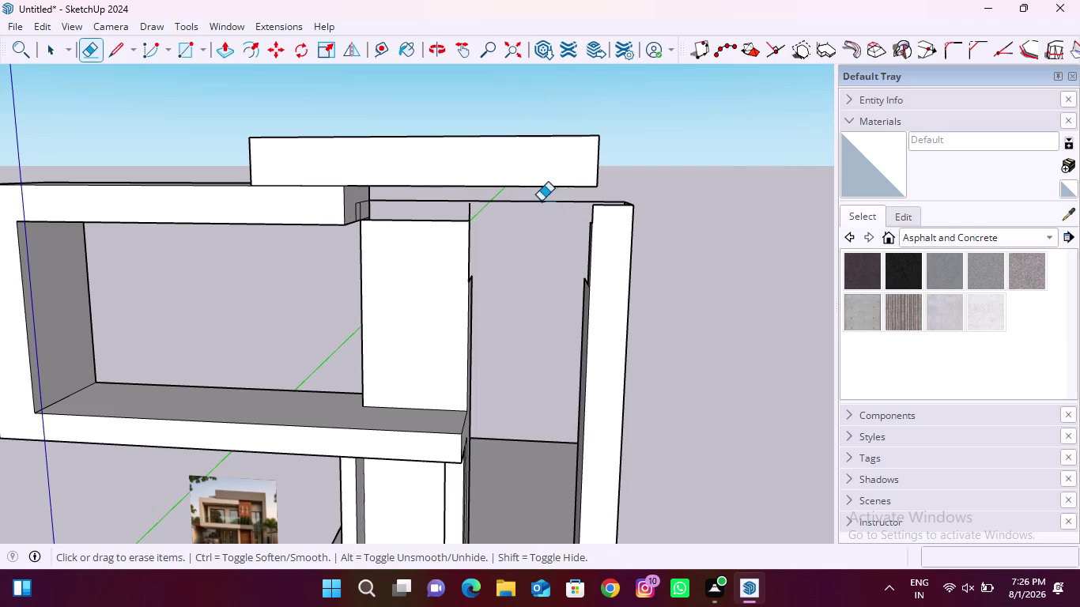
drag(541, 200, 540, 216)
drag(466, 210, 484, 214)
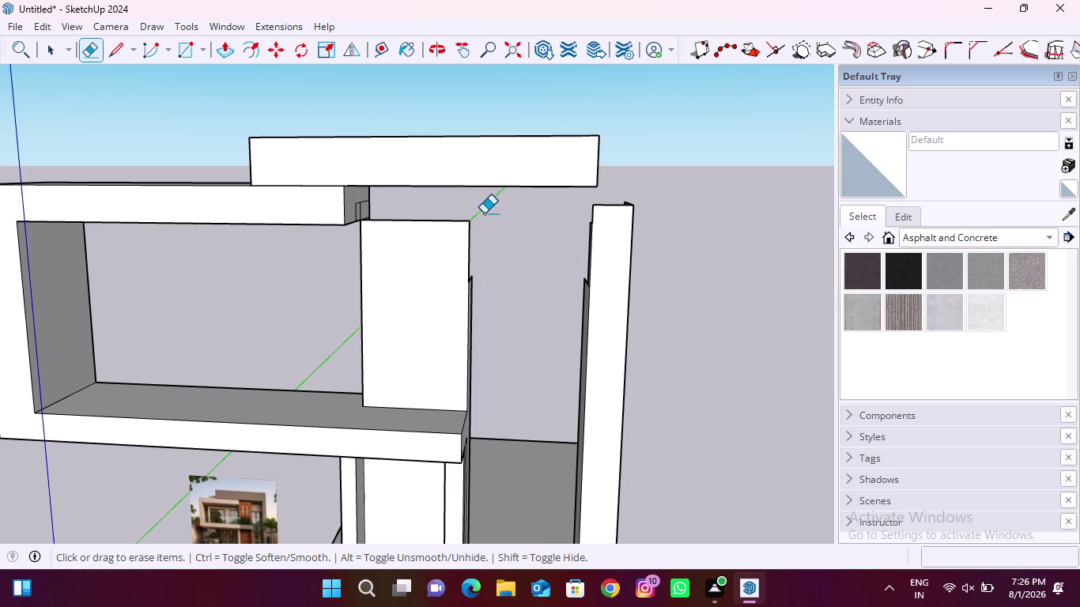
Erase the three stray lines on the wall face below the slab.
middle_drag(577, 231, 309, 245)
scroll(up, 3)
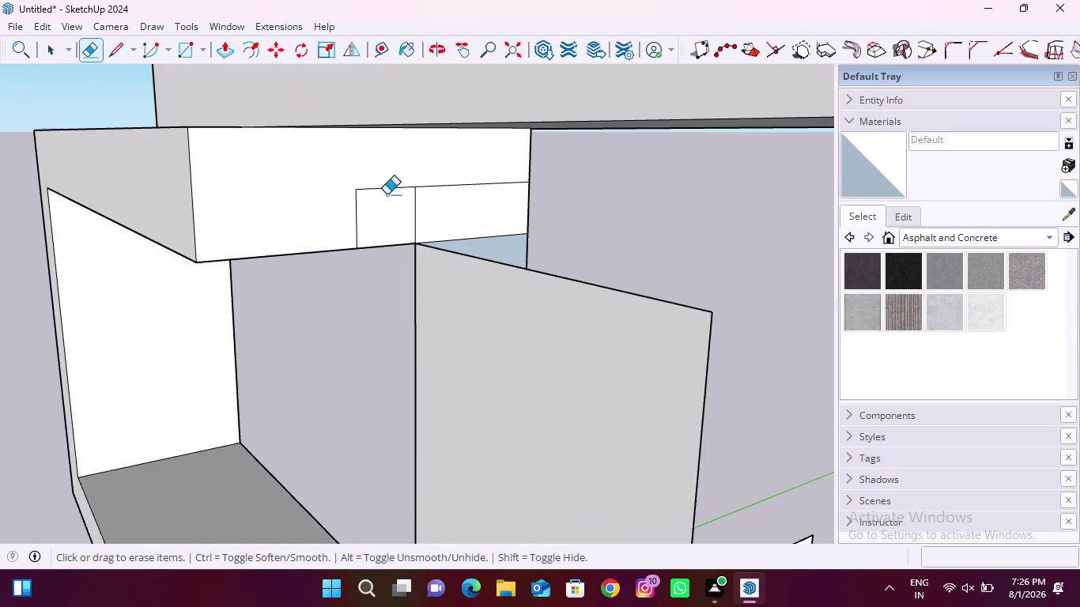
drag(439, 177, 414, 205)
drag(375, 178, 372, 208)
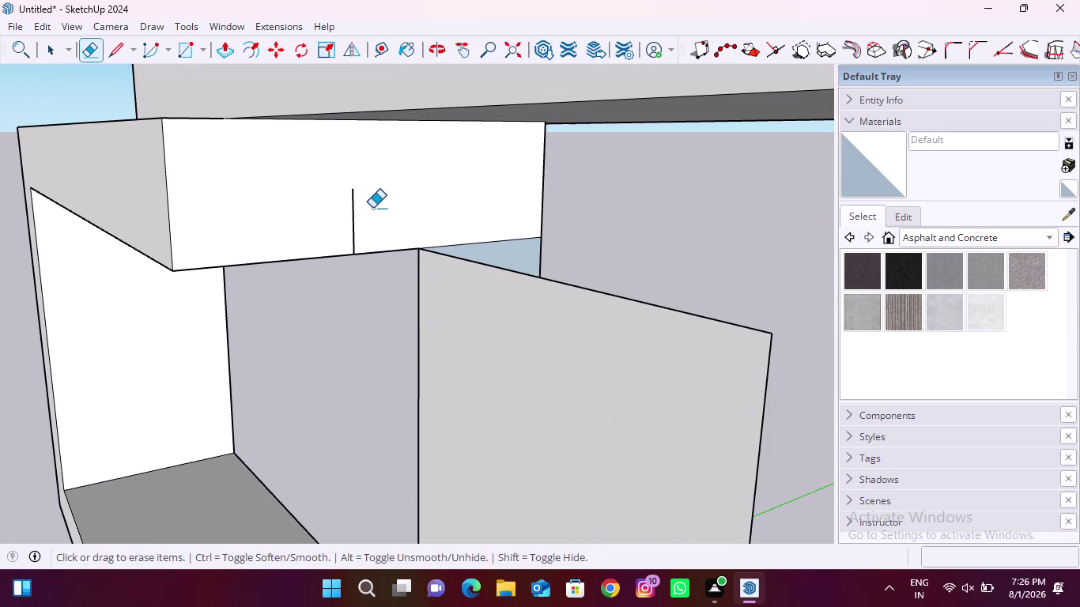
drag(374, 209, 342, 210)
scroll(down, 3)
middle_drag(615, 348, 325, 339)
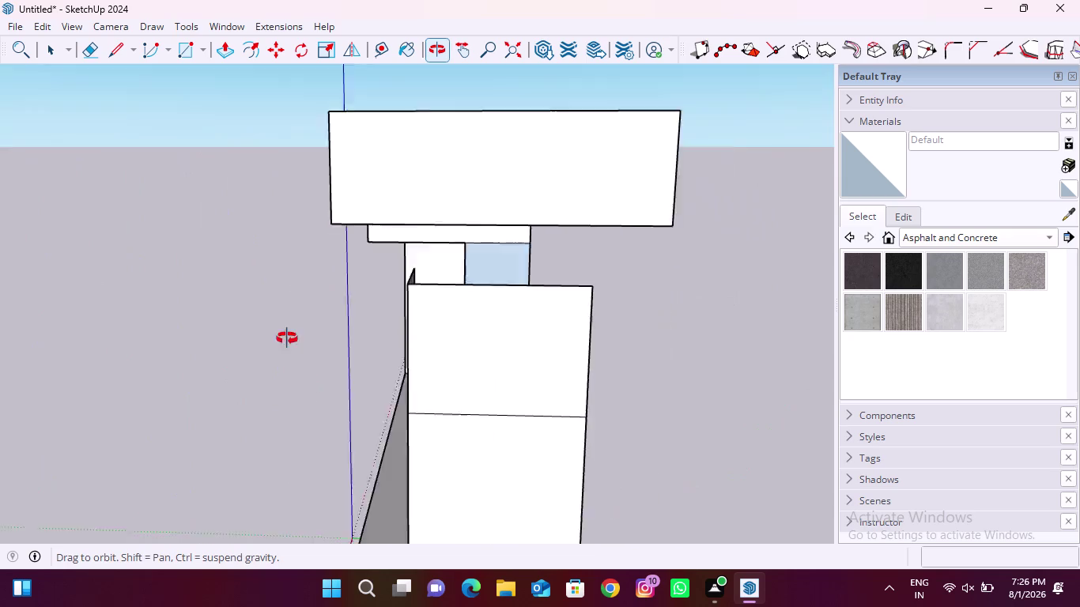
middle_drag(325, 339, 231, 340)
middle_drag(292, 339, 191, 324)
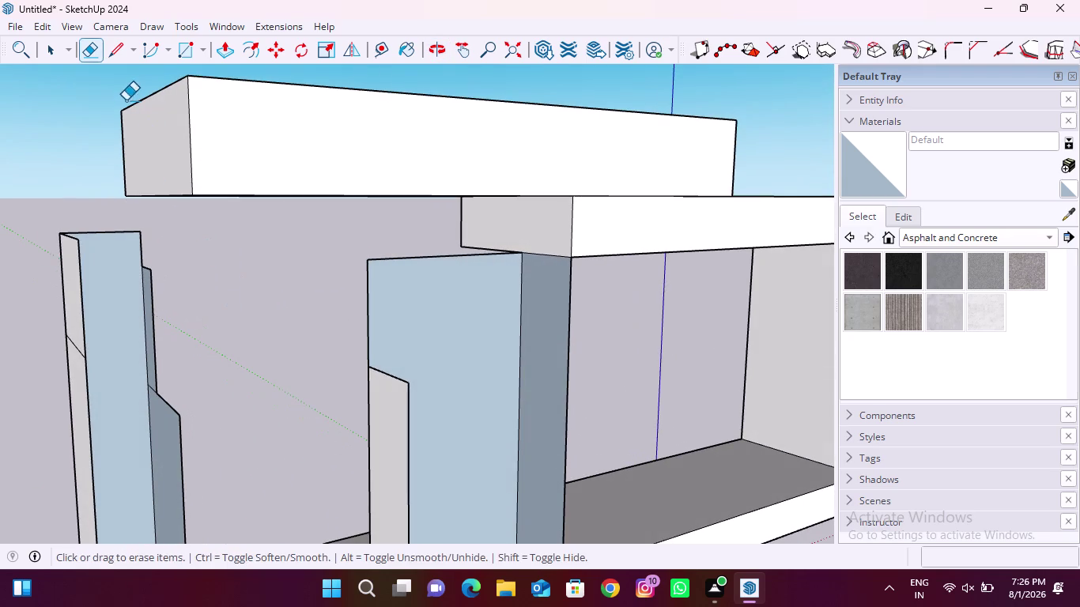
click(186, 54)
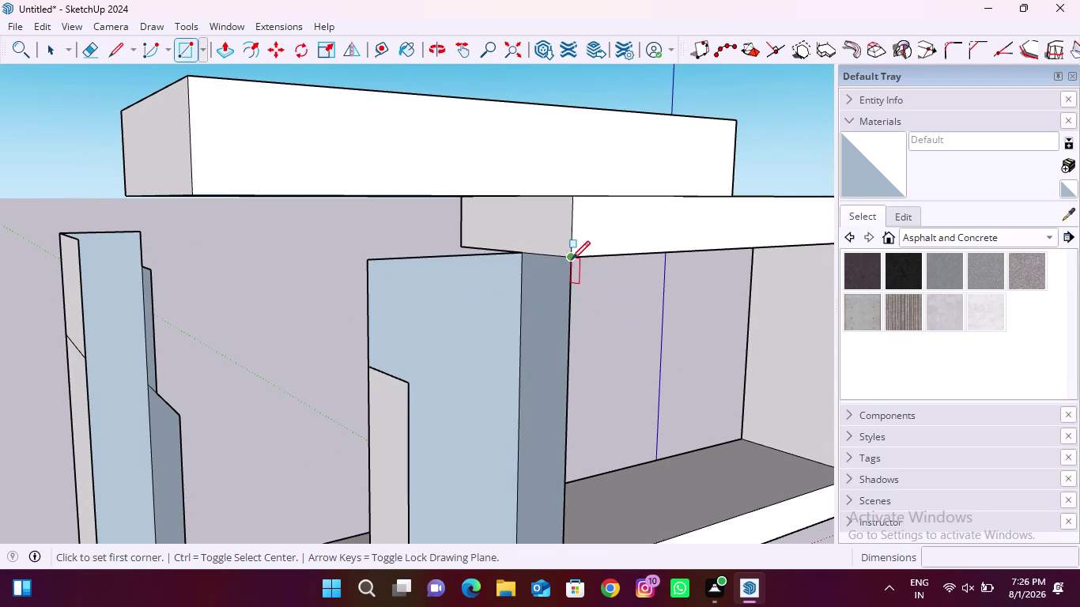
Draw a rectangle from the central column's top corner down its side.
click(572, 259)
scroll(down, 3)
scroll(up, 3)
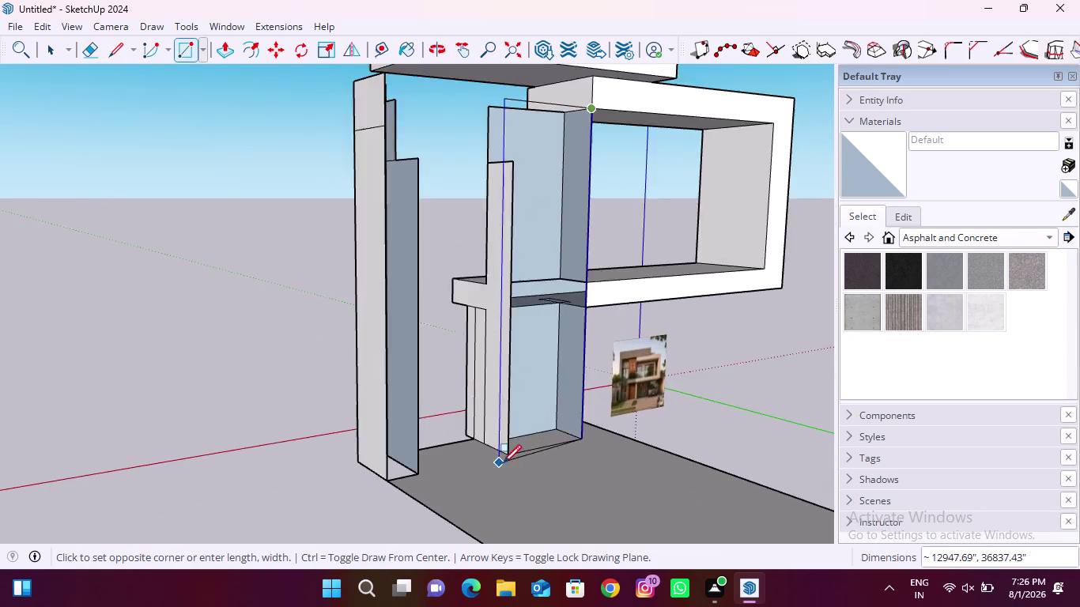
scroll(up, 3)
click(507, 451)
scroll(down, 3)
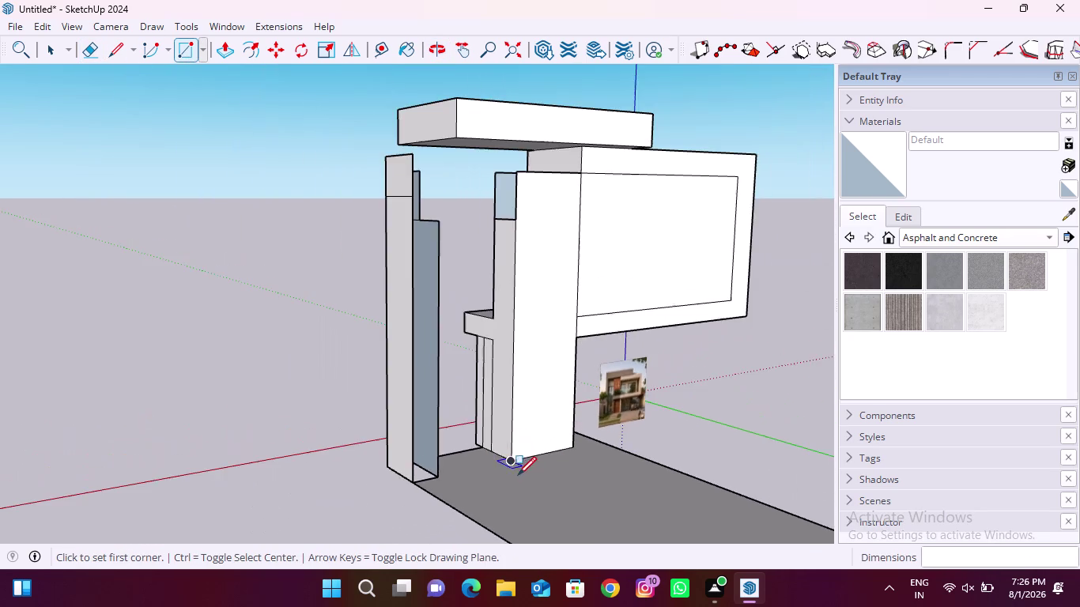
Draw a rectangle across the top of the side wall.
middle_drag(464, 447, 845, 527)
middle_drag(434, 249, 608, 265)
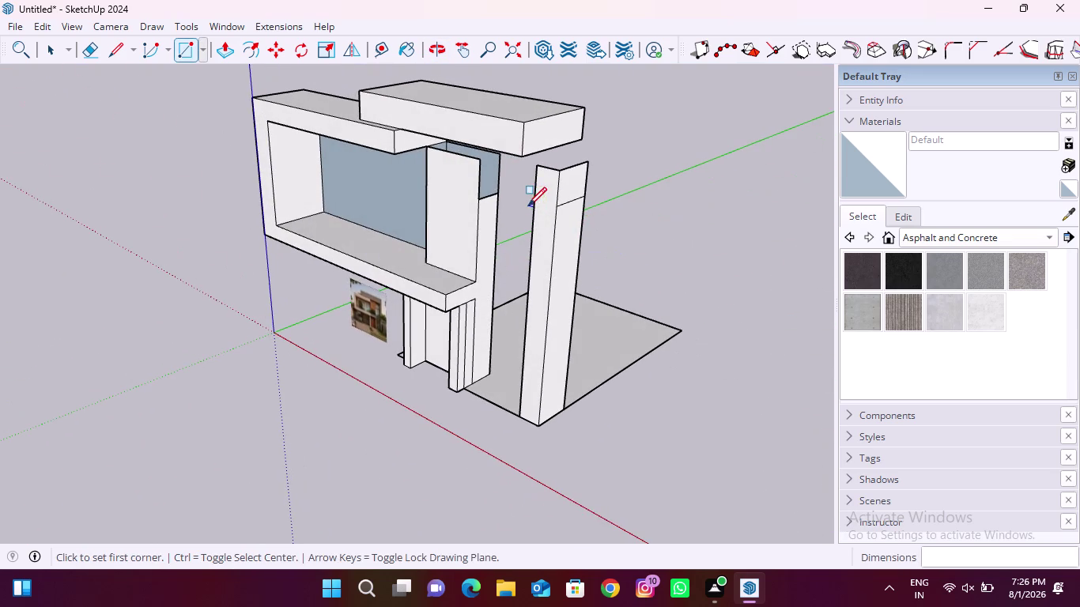
scroll(up, 3)
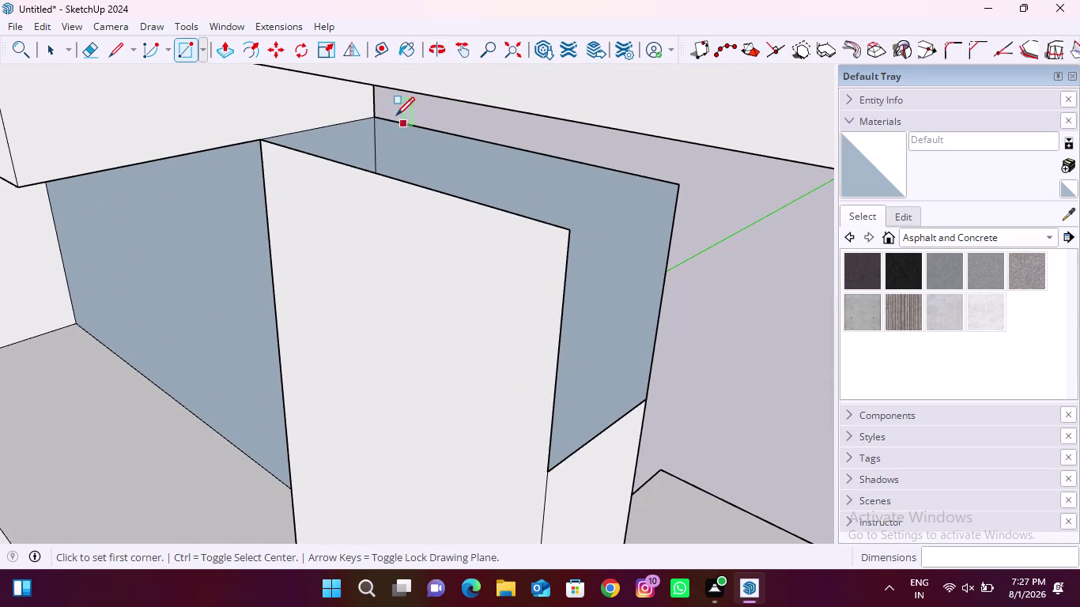
click(374, 115)
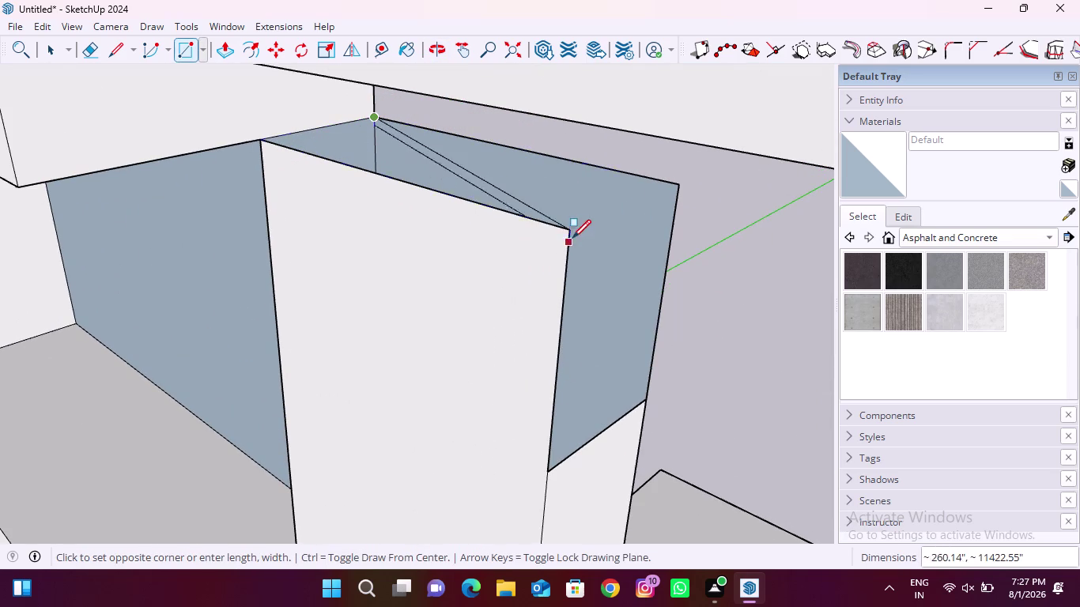
click(568, 232)
scroll(down, 3)
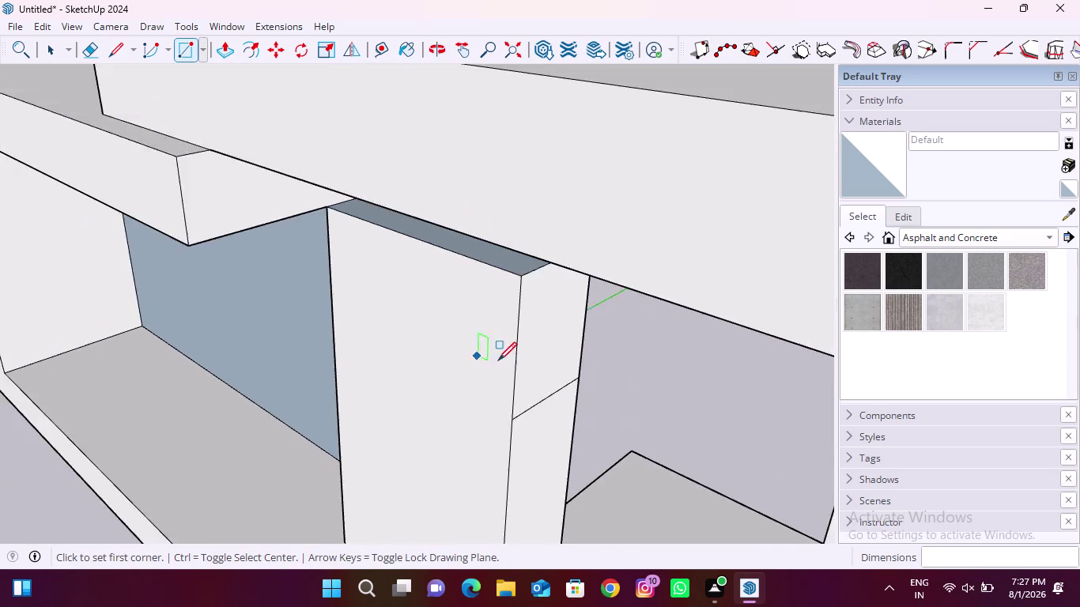
scroll(down, 3)
middle_drag(450, 421, 517, 353)
Push/pull the wall's top face up to meet the slab.
click(226, 54)
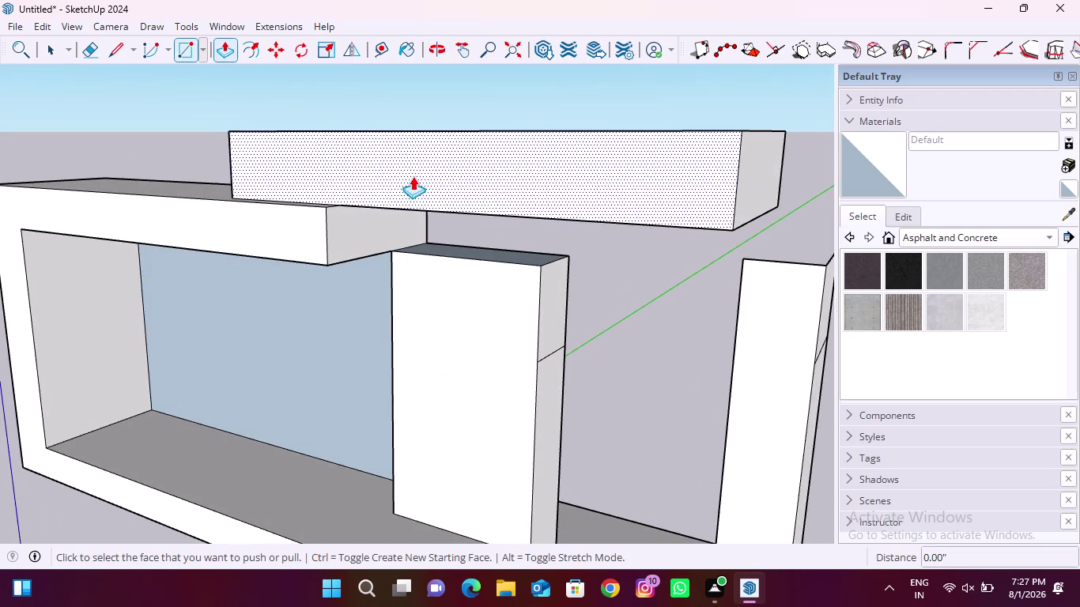
scroll(up, 3)
click(533, 312)
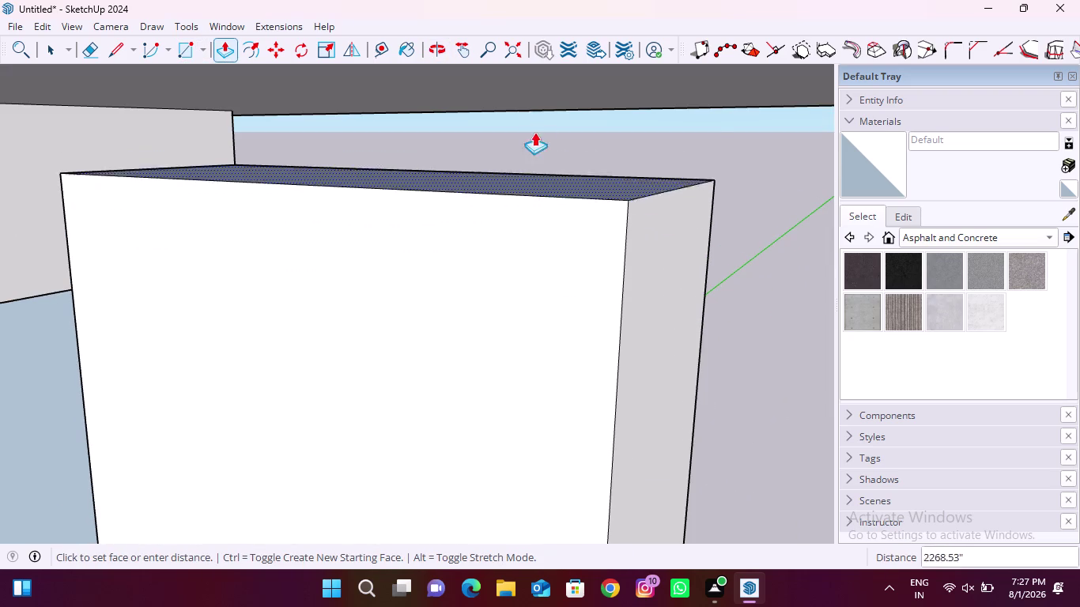
scroll(down, 3)
middle_drag(394, 264, 423, 222)
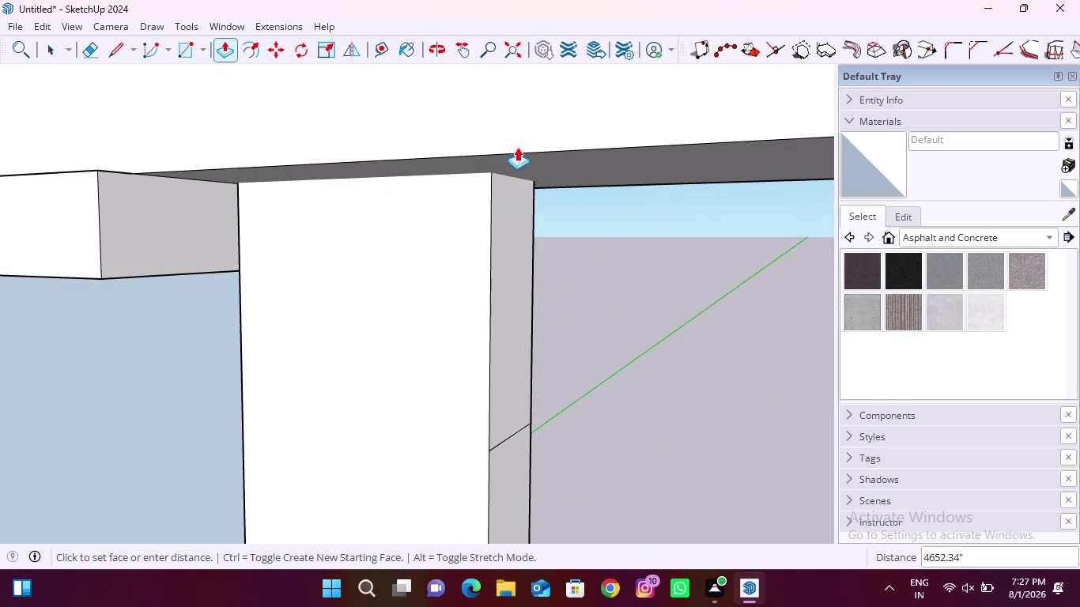
click(441, 160)
scroll(down, 3)
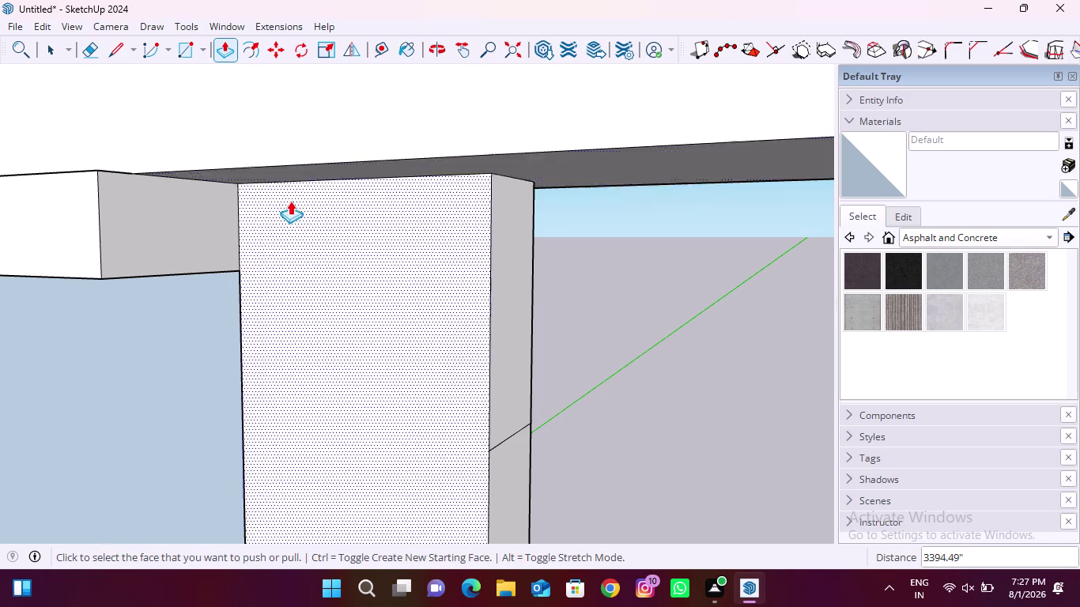
scroll(down, 3)
click(98, 50)
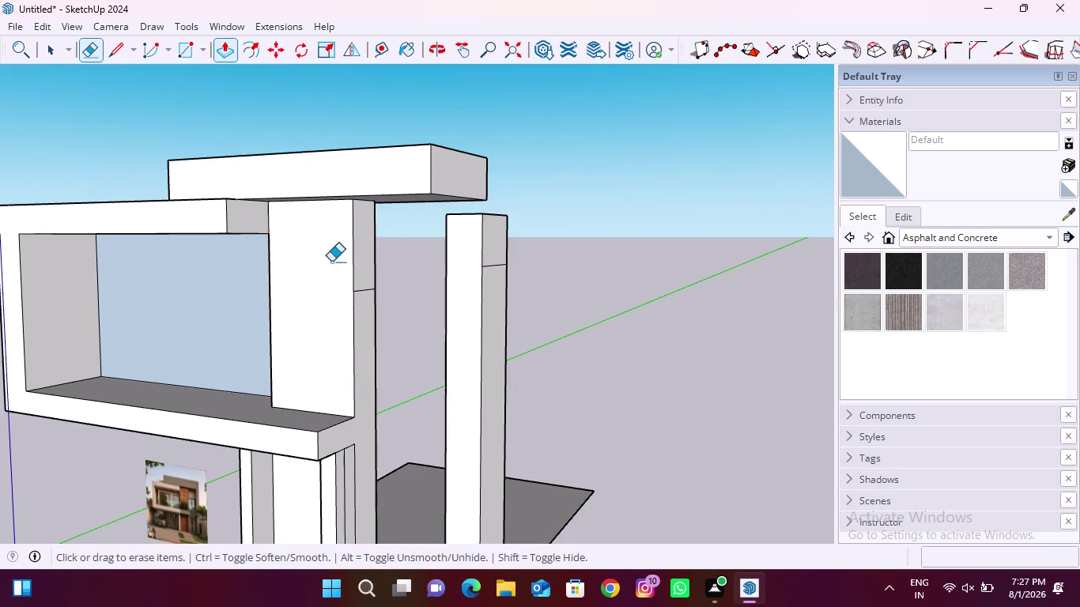
Erase leftover edges on the column and the vertical line on the lower column.
scroll(up, 3)
drag(366, 271, 367, 315)
scroll(down, 3)
middle_drag(411, 359, 176, 362)
middle_drag(352, 387, 350, 385)
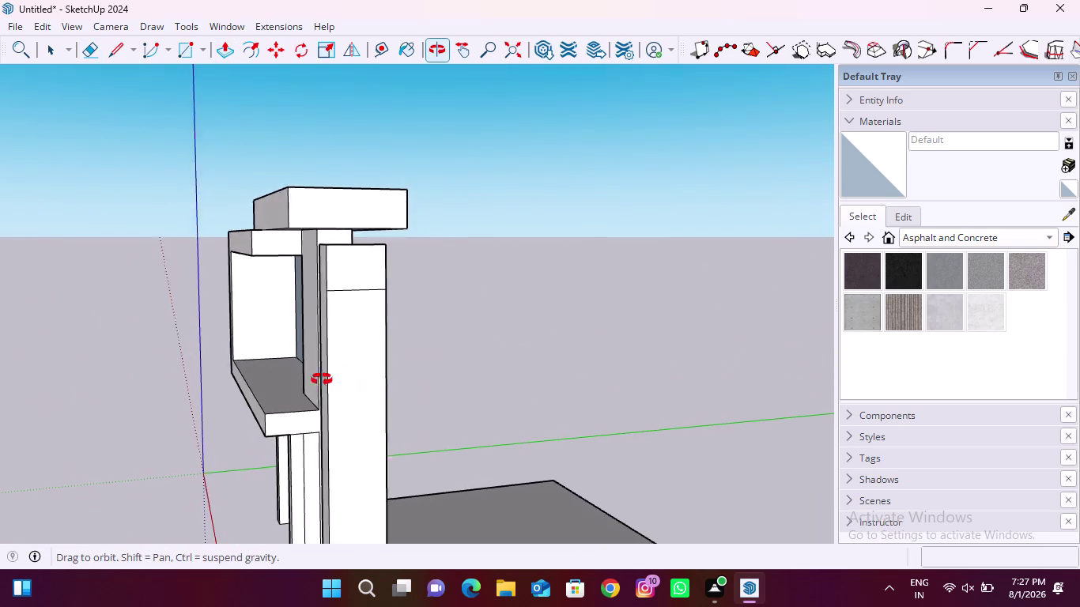
middle_drag(349, 385, 634, 372)
scroll(up, 3)
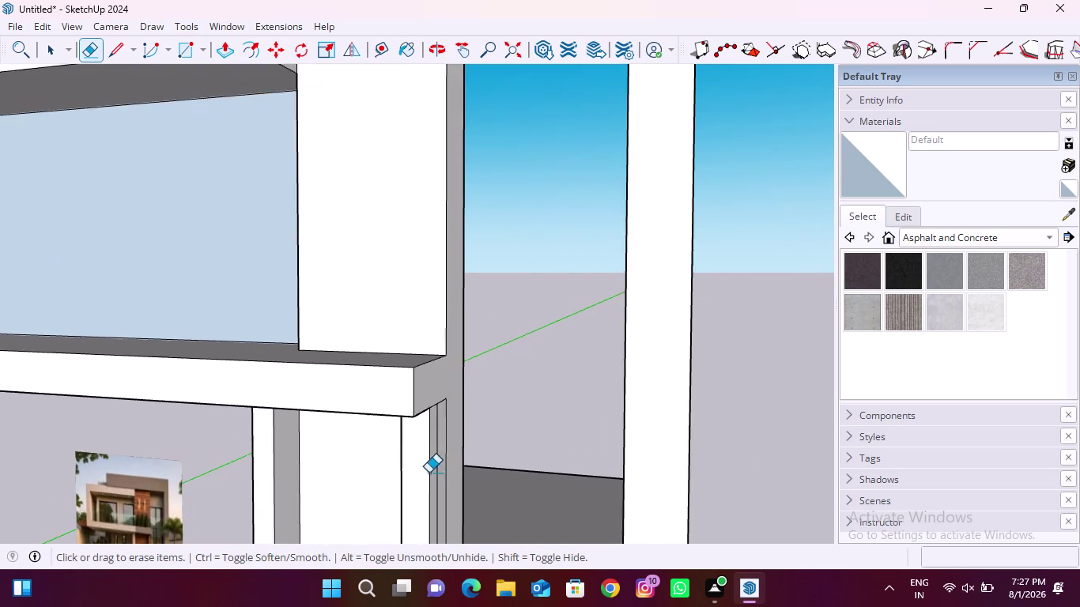
middle_drag(450, 445, 269, 386)
scroll(up, 3)
drag(388, 434, 400, 433)
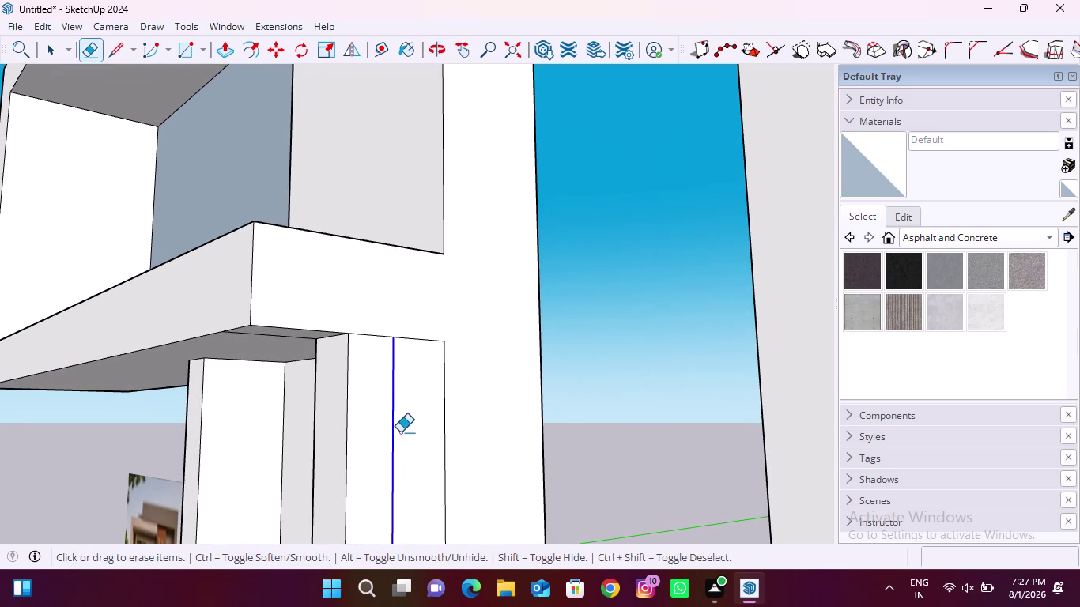
drag(401, 432, 404, 431)
scroll(down, 3)
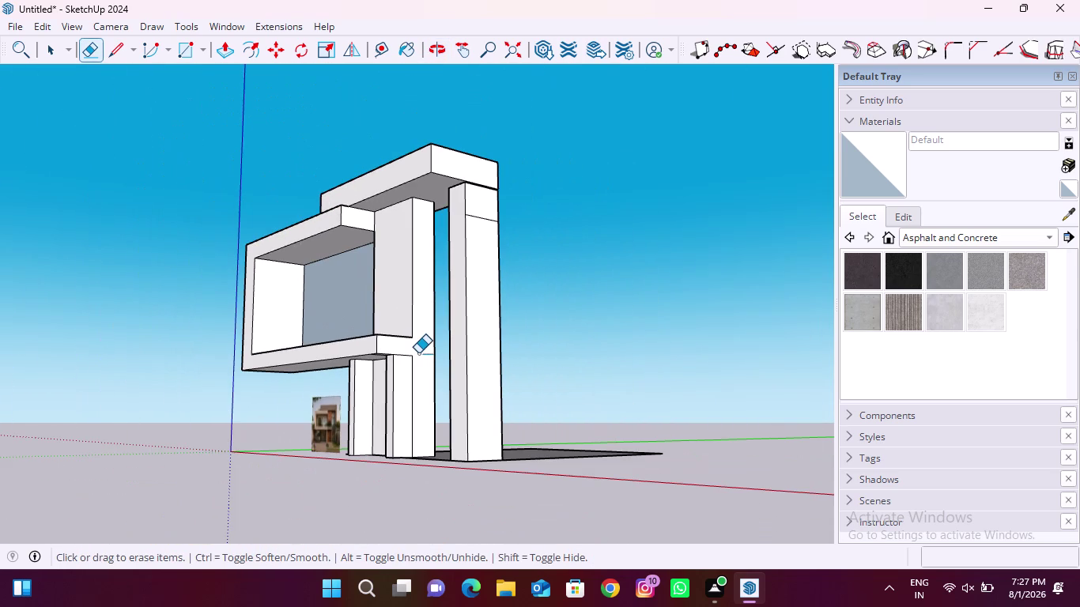
Erase the thin sliver and its edges sticking up above the side pillar.
middle_drag(299, 359, 505, 359)
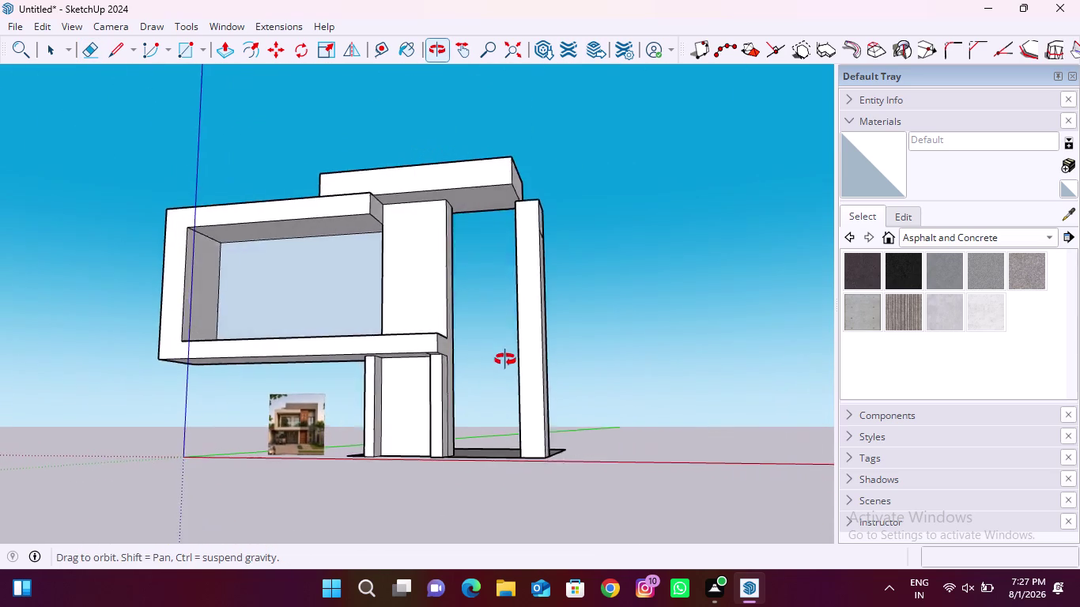
middle_drag(505, 358, 445, 383)
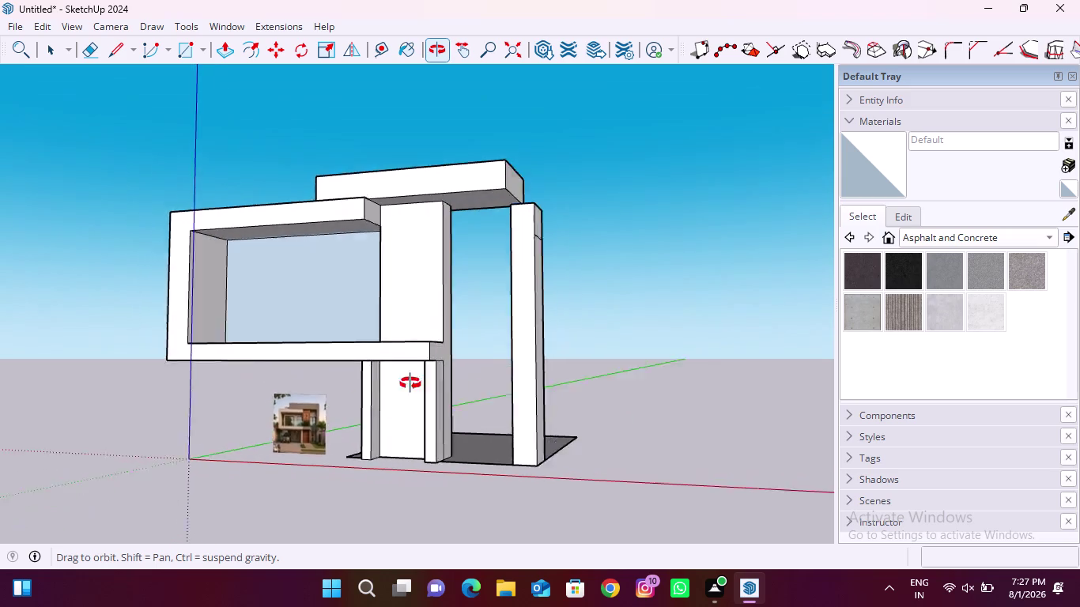
middle_drag(445, 383, 57, 462)
middle_drag(423, 453, 402, 447)
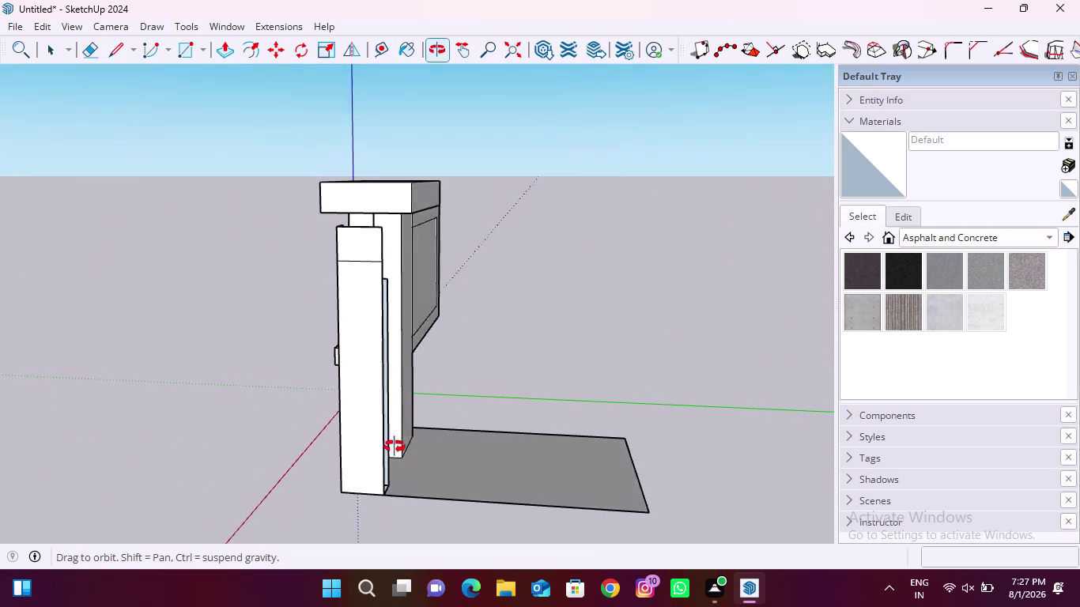
middle_drag(402, 447, 343, 475)
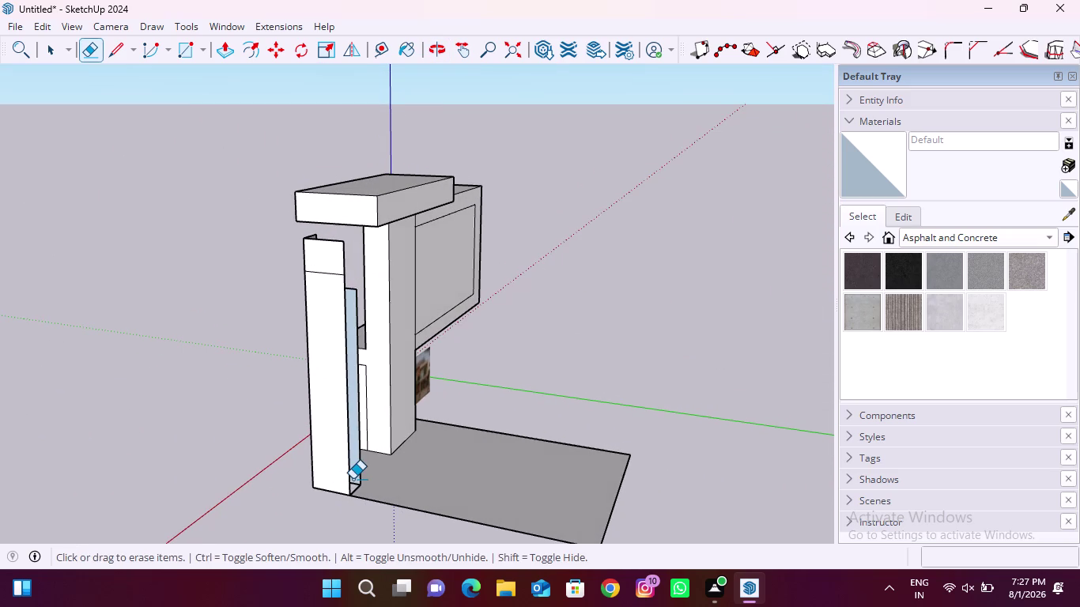
click(94, 52)
drag(352, 261, 282, 251)
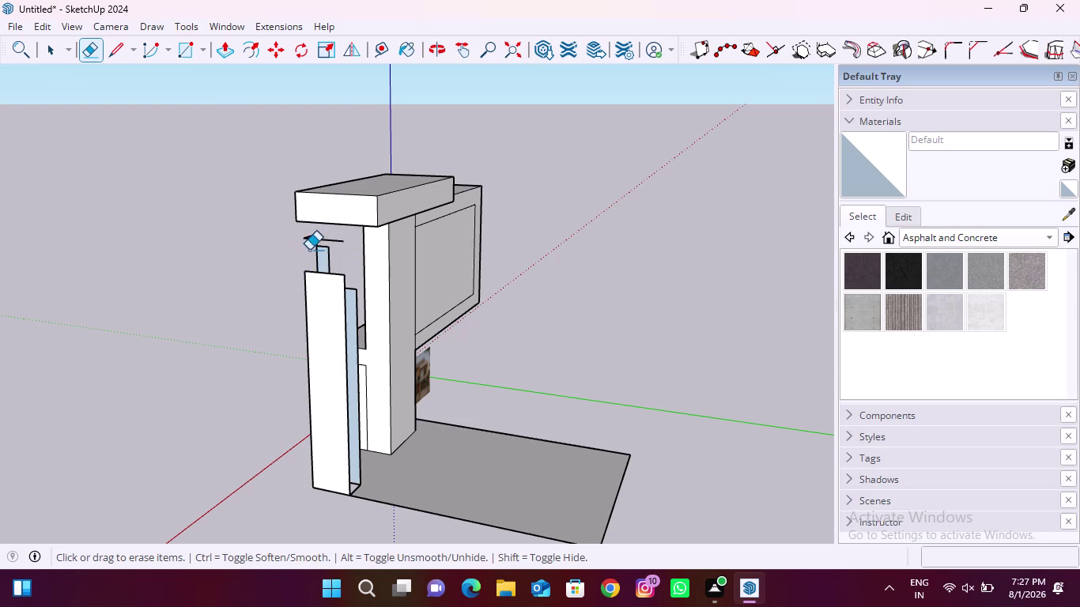
drag(334, 255, 296, 250)
drag(305, 249, 323, 236)
drag(320, 242, 324, 253)
drag(326, 240, 298, 238)
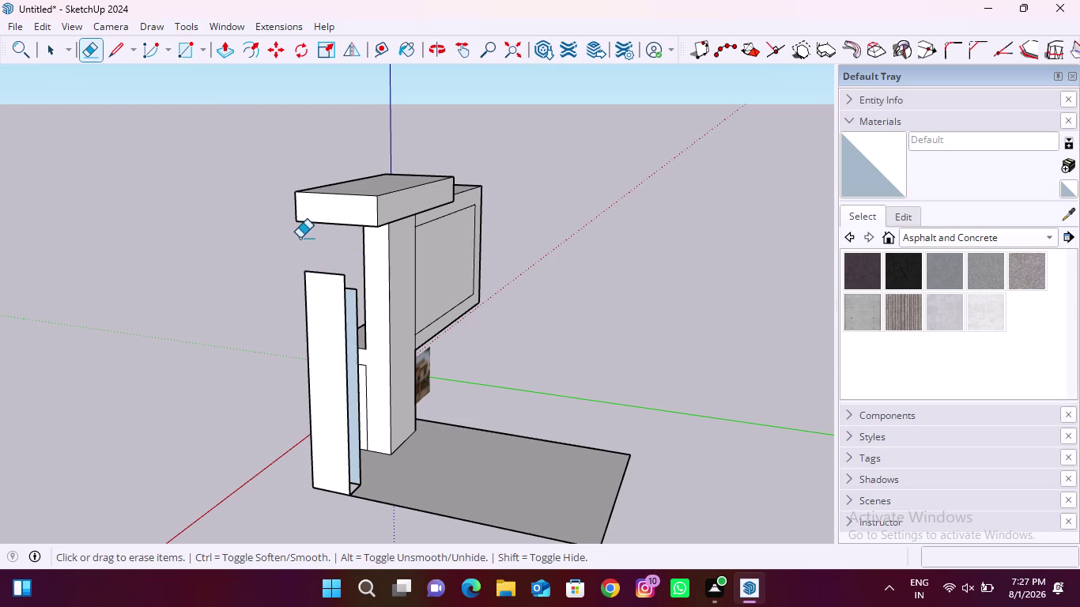
click(176, 51)
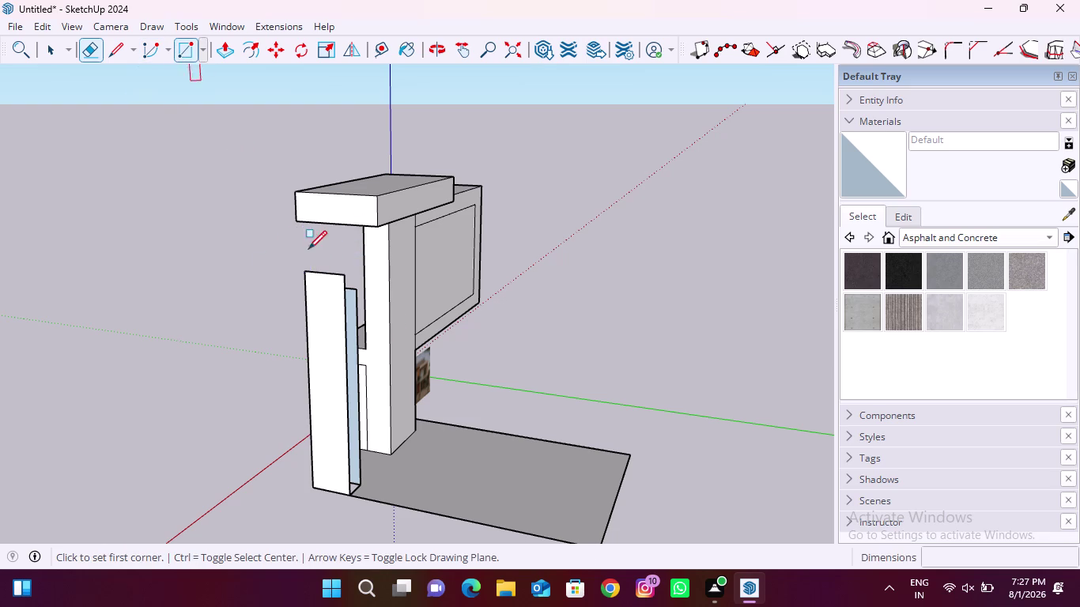
Redraw a rectangle to fill the tall pillar's side face.
scroll(up, 3)
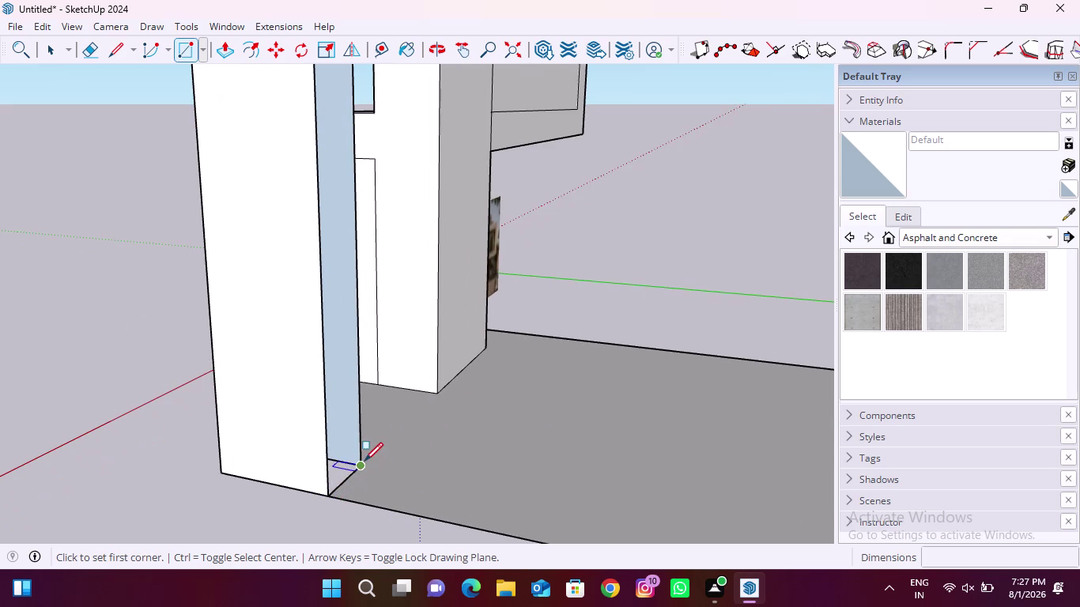
click(364, 461)
scroll(down, 3)
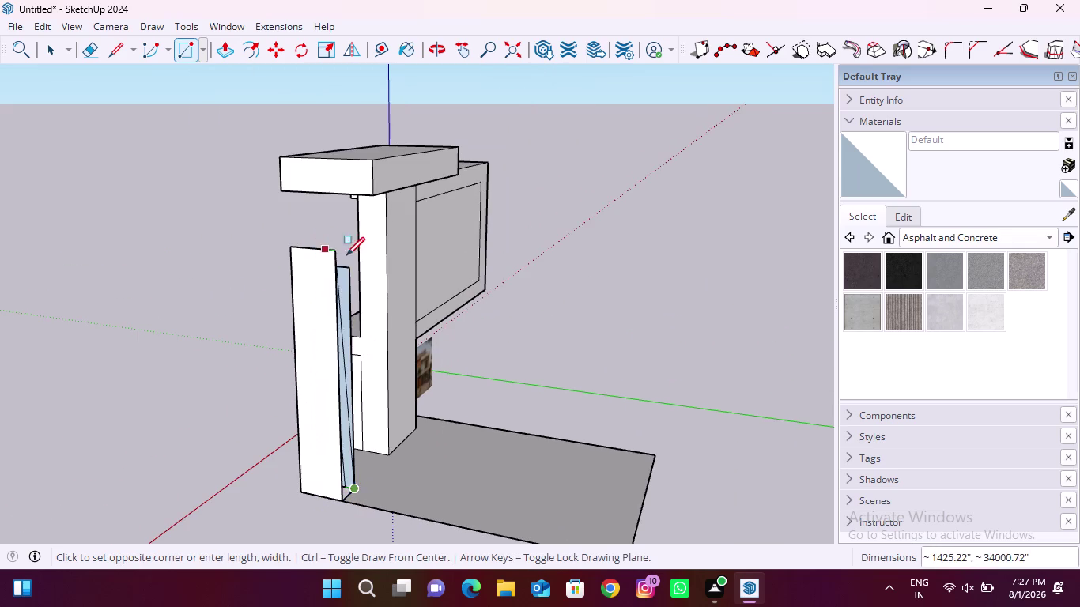
scroll(up, 3)
click(317, 250)
scroll(down, 3)
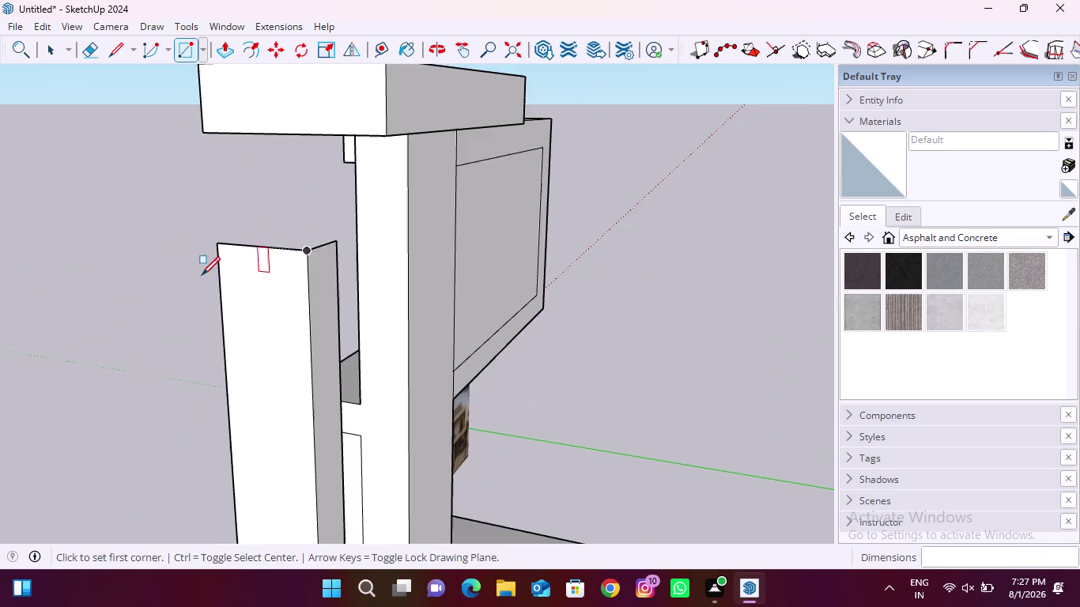
Draw a rectangle over the pillar's front face from its base.
middle_drag(201, 277, 752, 356)
scroll(down, 3)
scroll(up, 3)
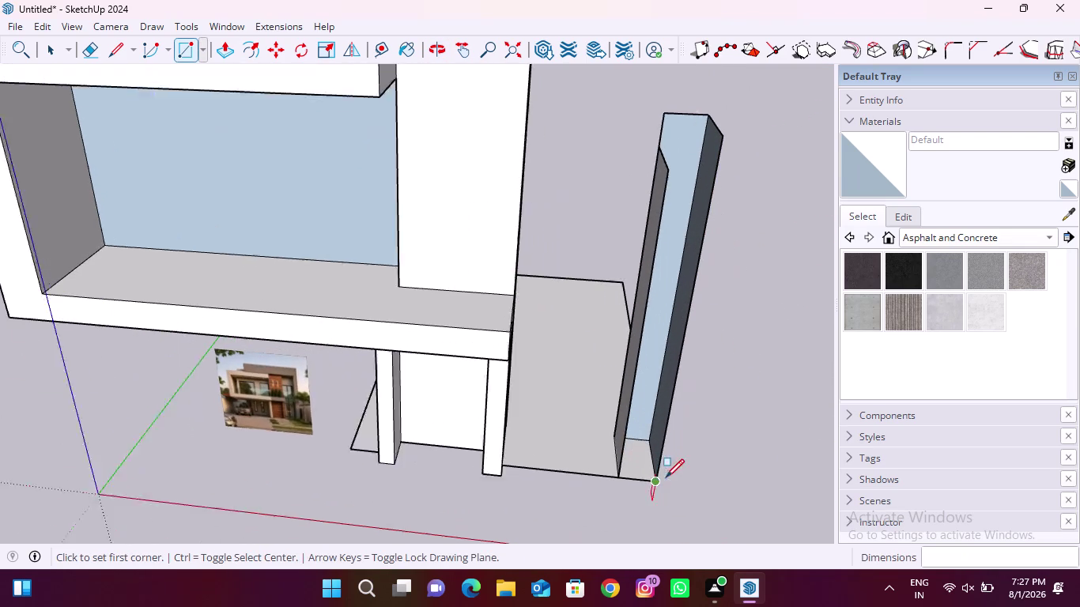
click(660, 477)
scroll(down, 3)
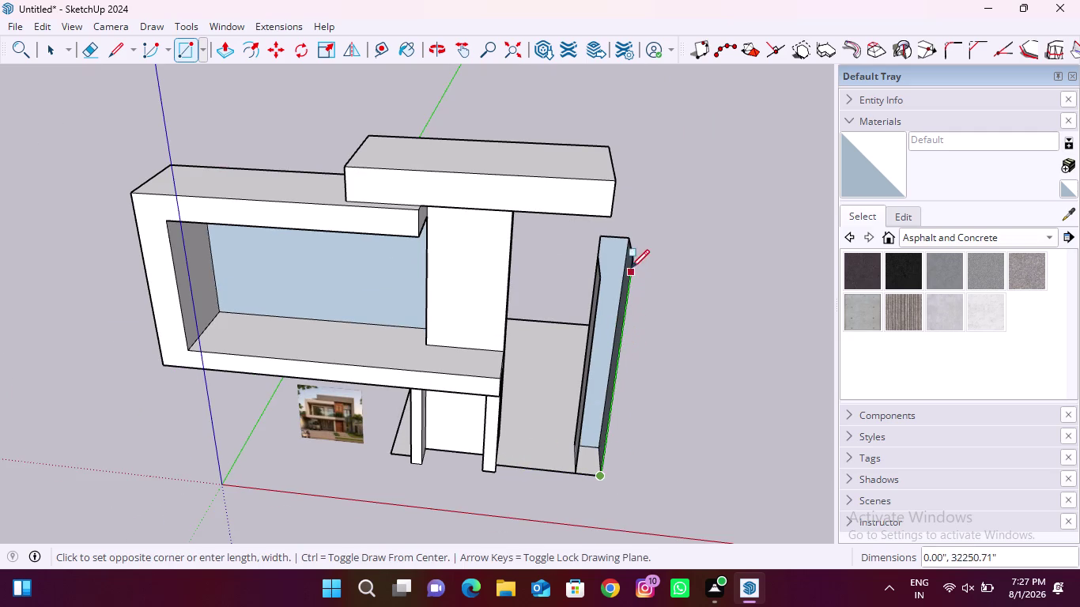
click(601, 276)
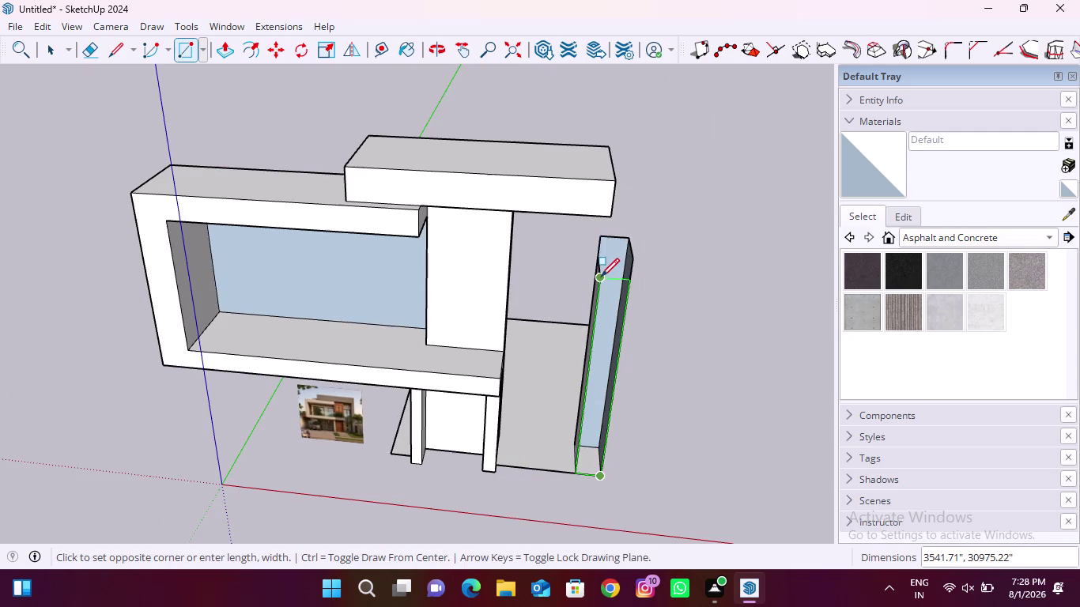
Close the pillar's open top and its dark side face with rectangles.
scroll(up, 3)
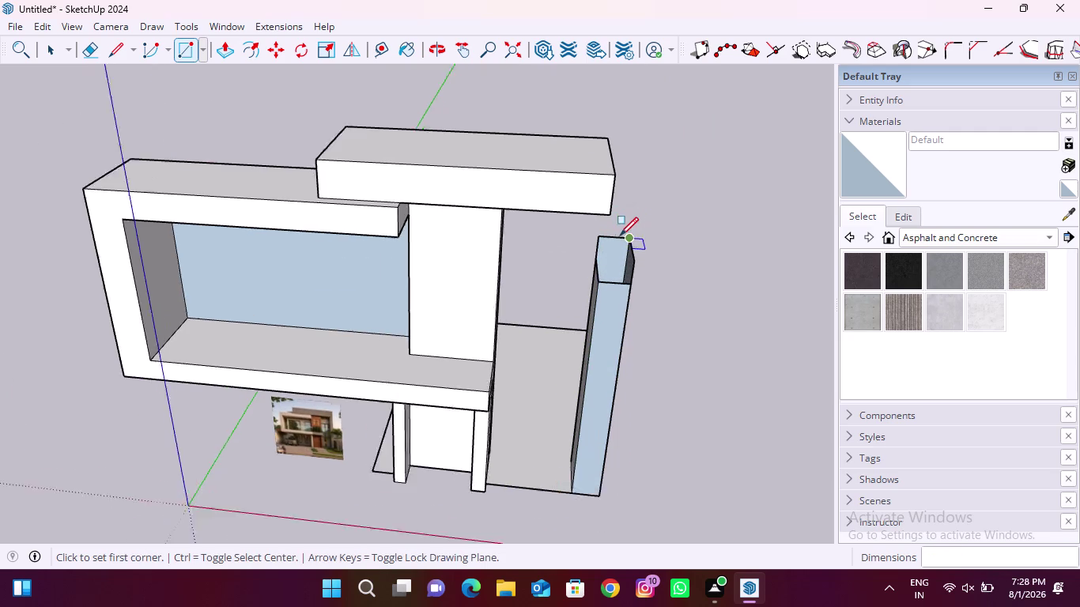
scroll(up, 3)
click(555, 219)
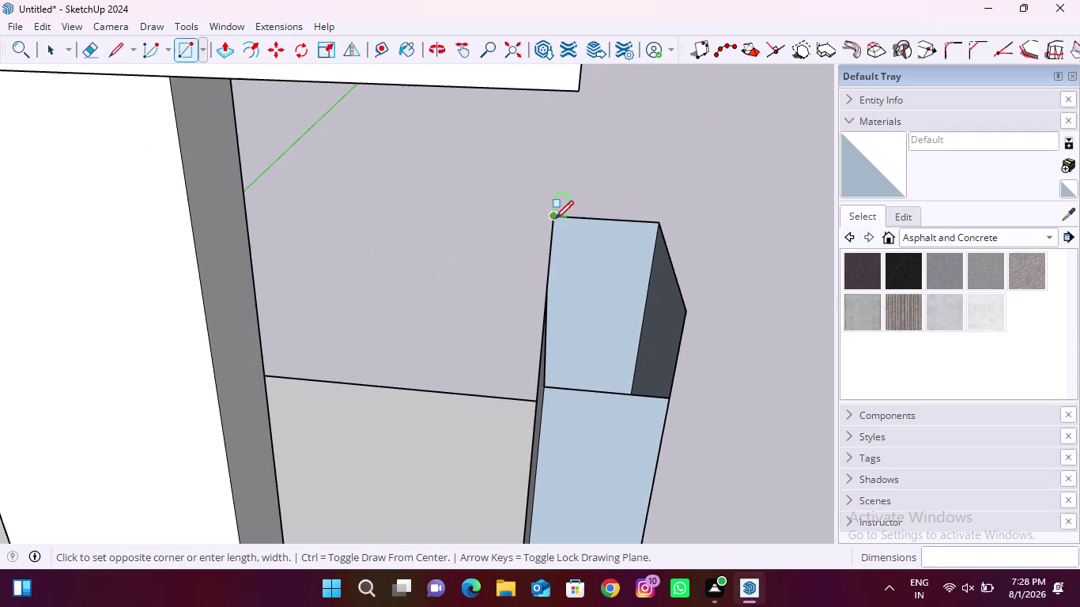
click(686, 314)
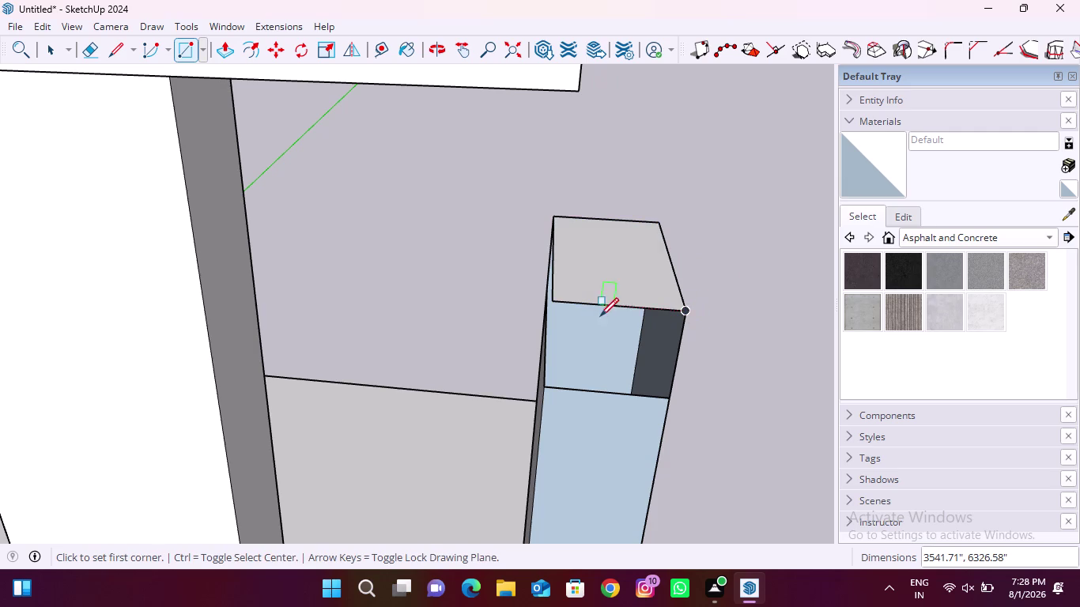
click(556, 300)
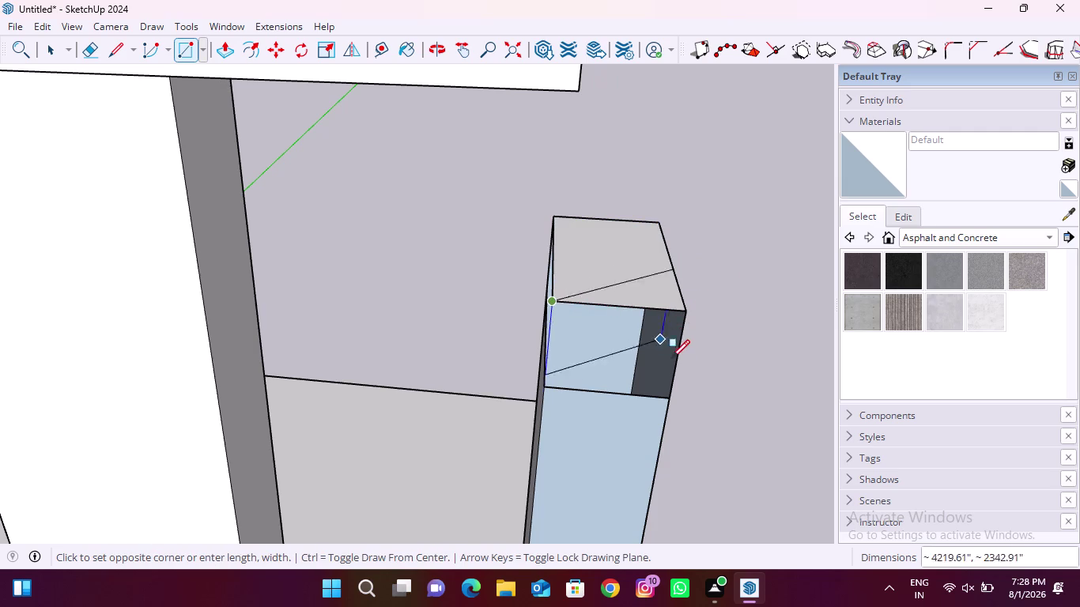
click(669, 393)
middle_drag(559, 362, 809, 359)
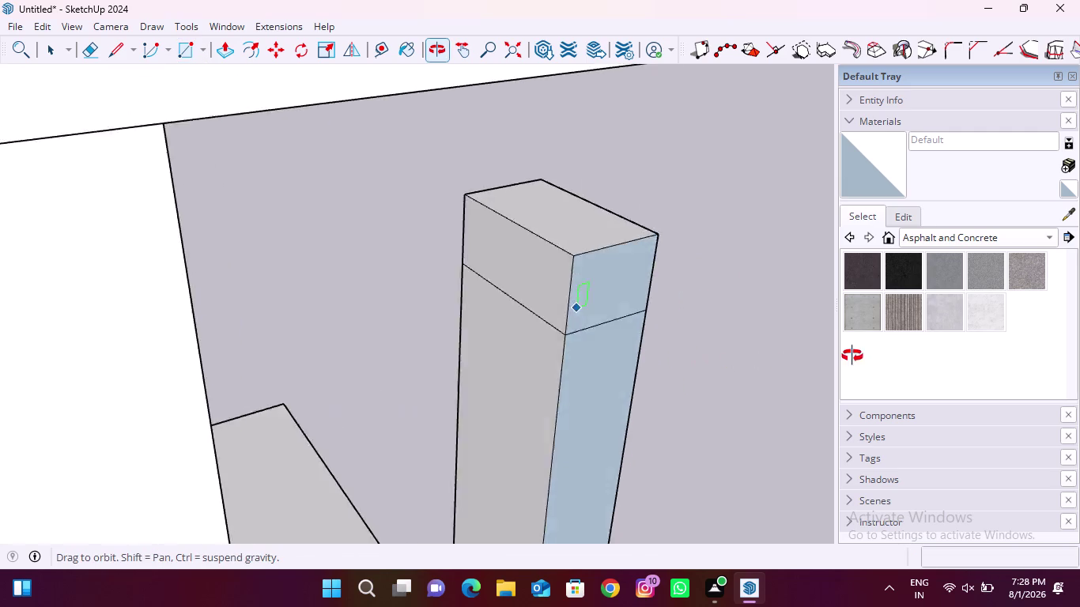
middle_drag(809, 359, 866, 353)
scroll(down, 3)
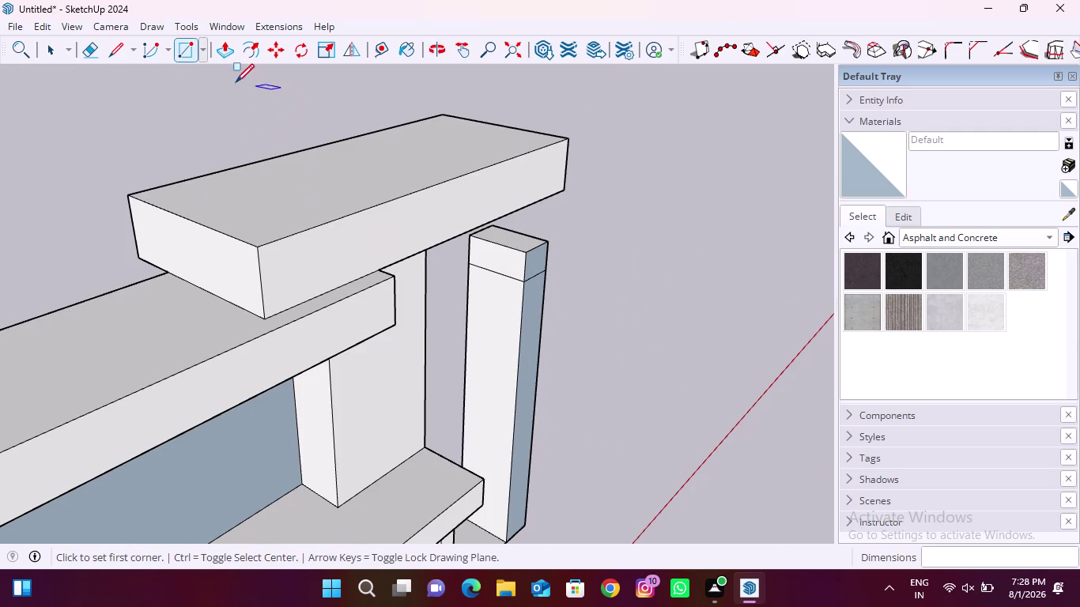
Erase the stray lines across the pillar top and view the whole facade.
click(95, 58)
scroll(up, 3)
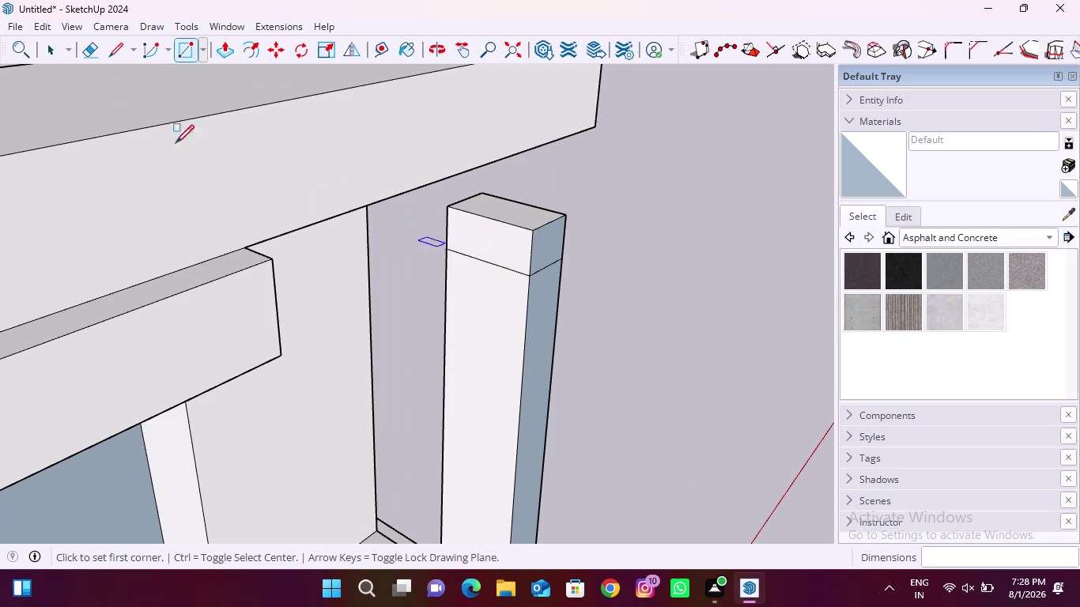
click(89, 51)
drag(484, 253, 484, 309)
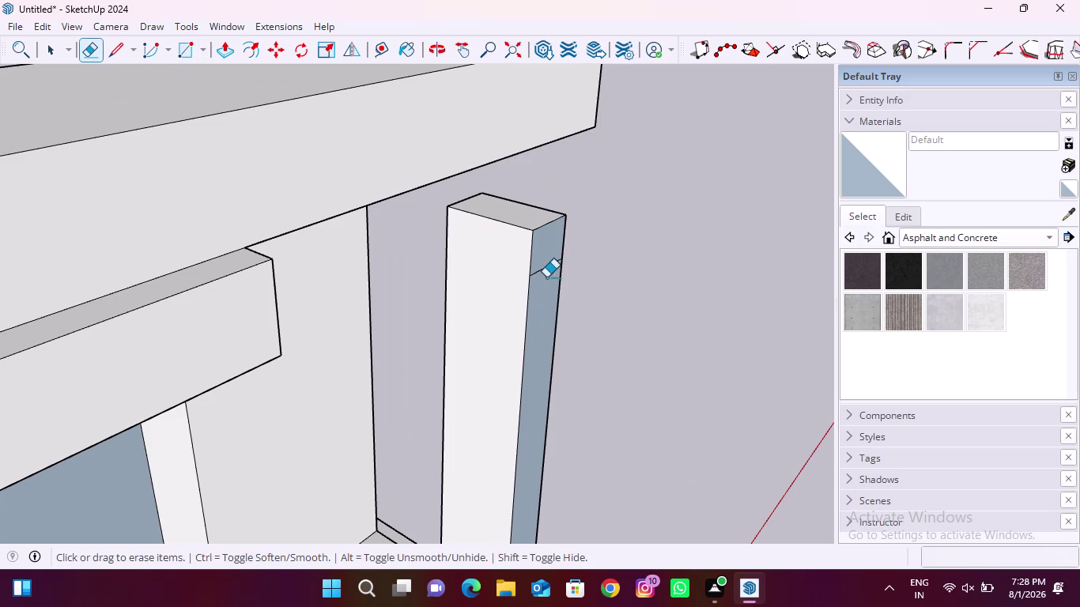
drag(536, 254, 551, 295)
middle_drag(584, 294, 207, 290)
scroll(down, 3)
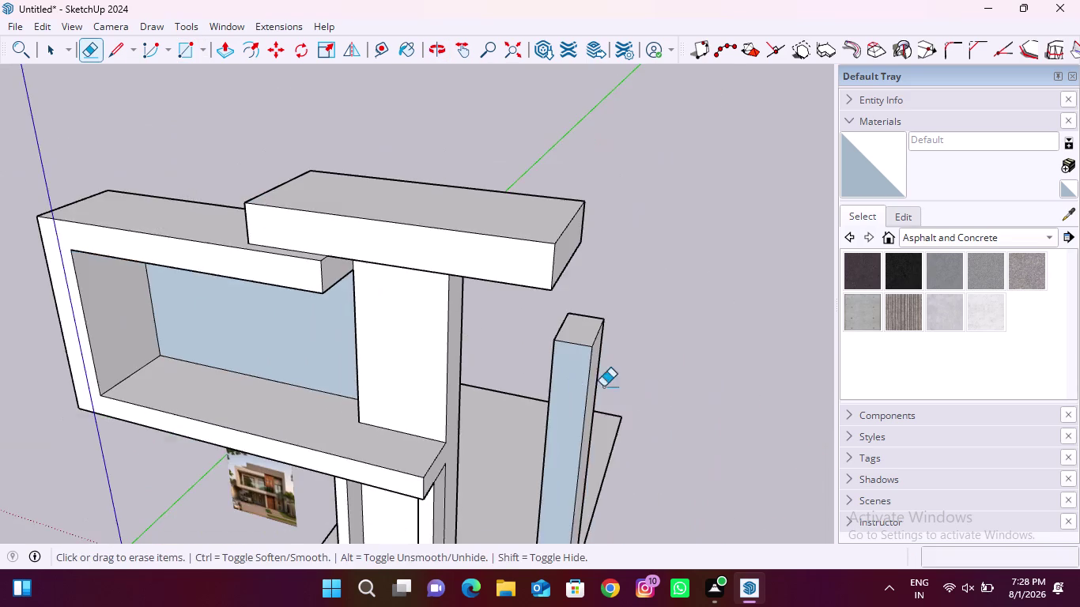
middle_drag(604, 383, 327, 295)
middle_drag(638, 340, 804, 306)
scroll(down, 3)
middle_drag(562, 336, 730, 394)
scroll(up, 3)
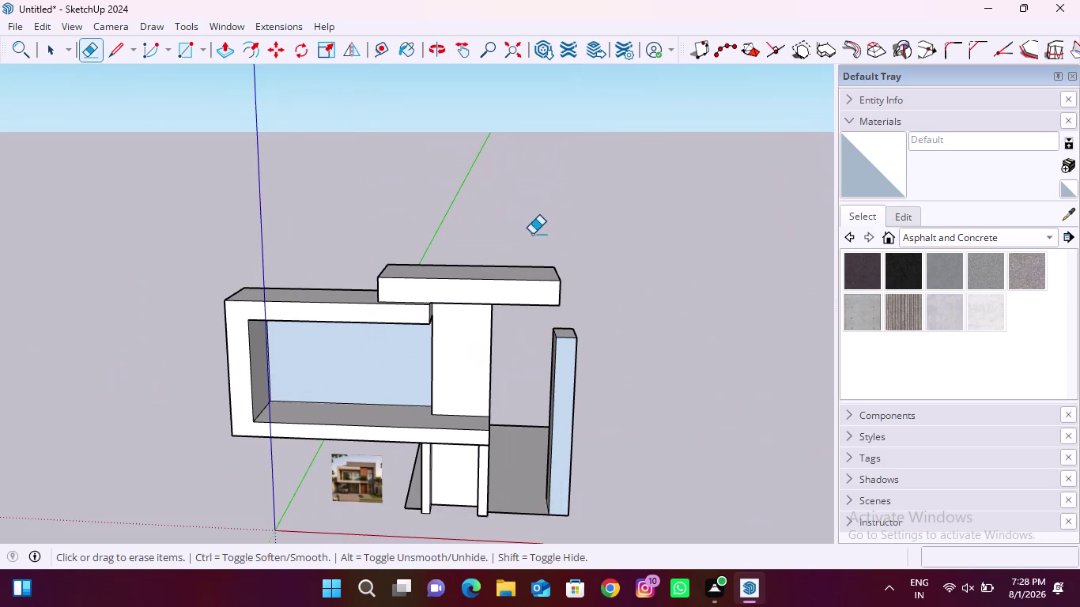
click(223, 57)
scroll(up, 3)
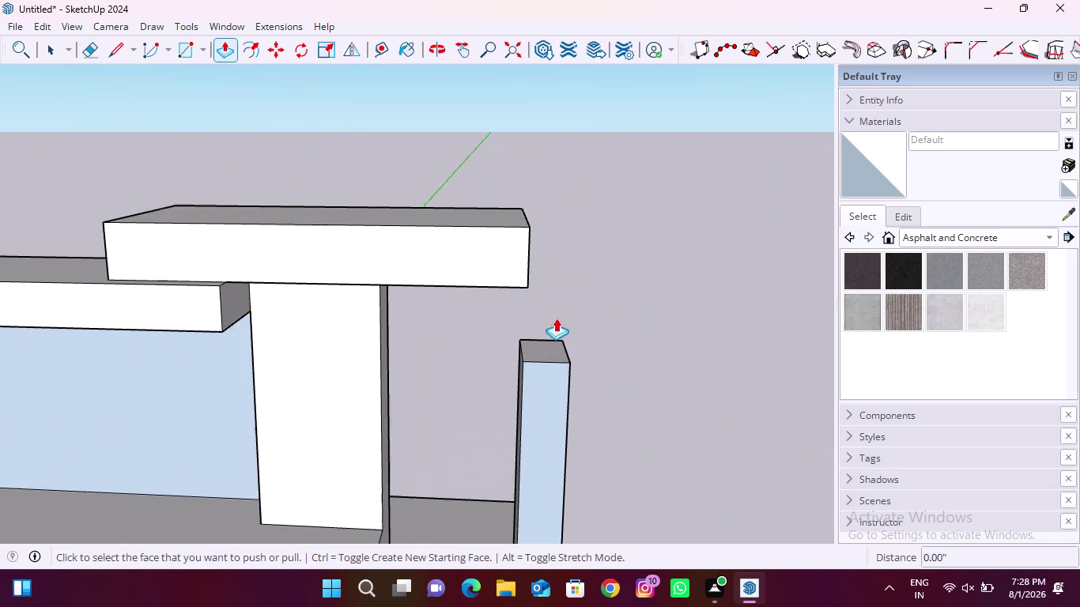
click(552, 347)
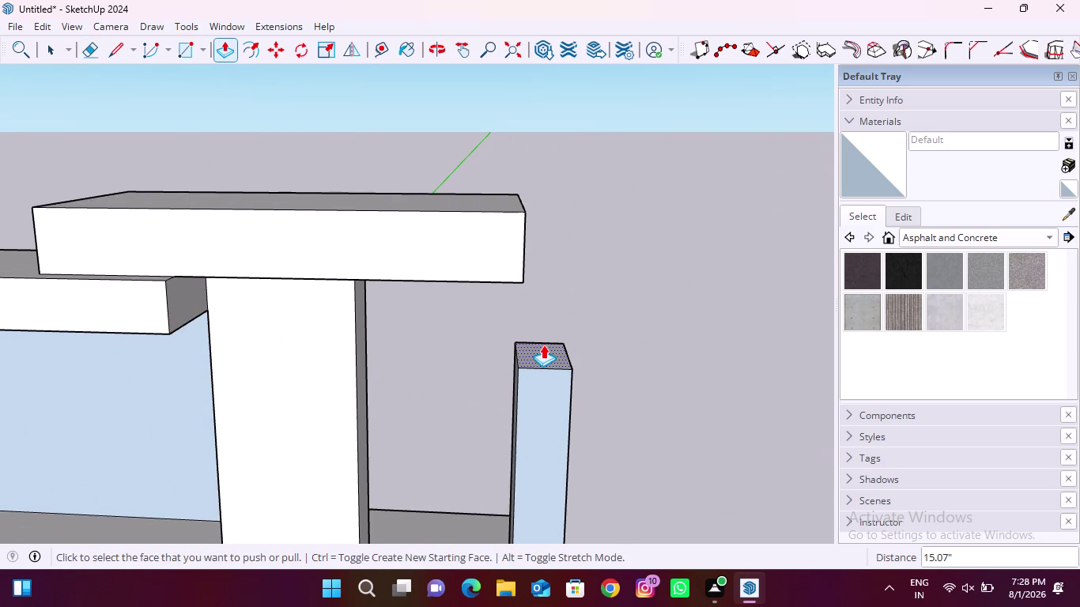
click(544, 345)
middle_drag(534, 198, 530, 200)
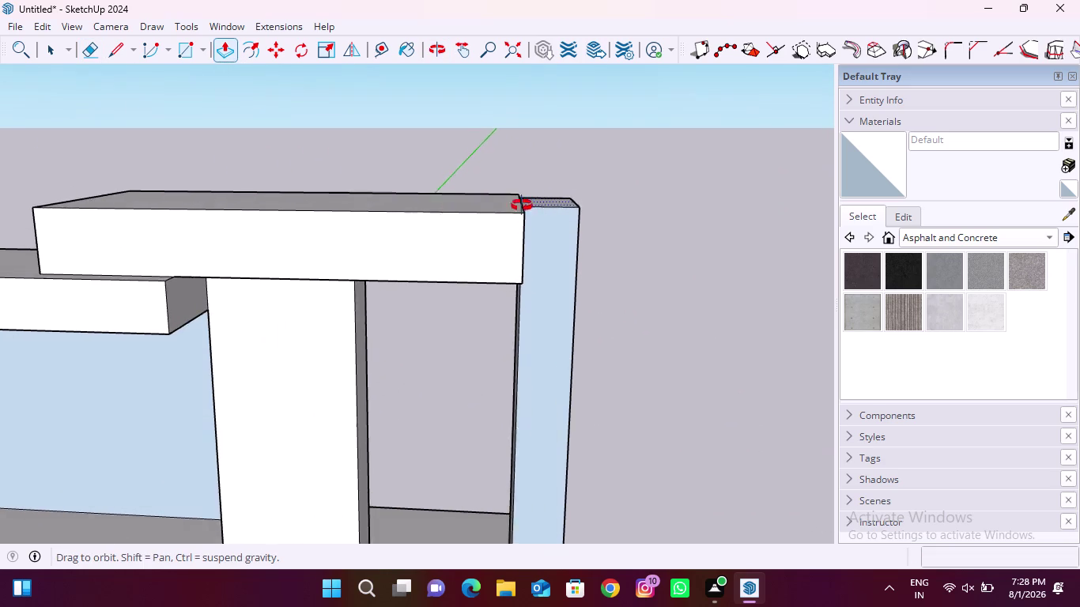
middle_drag(530, 200, 257, 265)
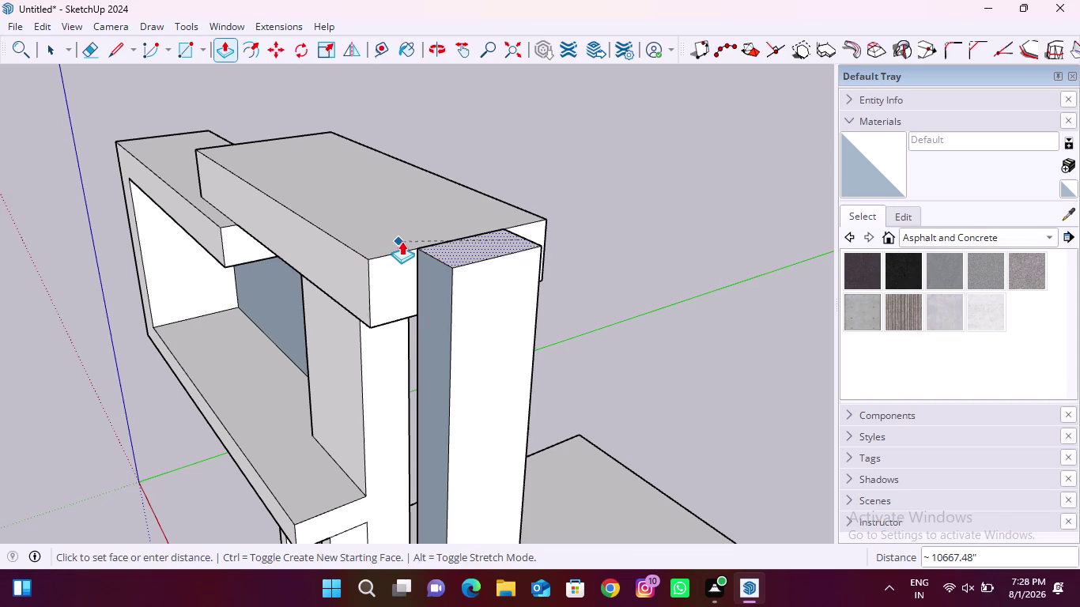
click(402, 242)
scroll(down, 3)
scroll(up, 3)
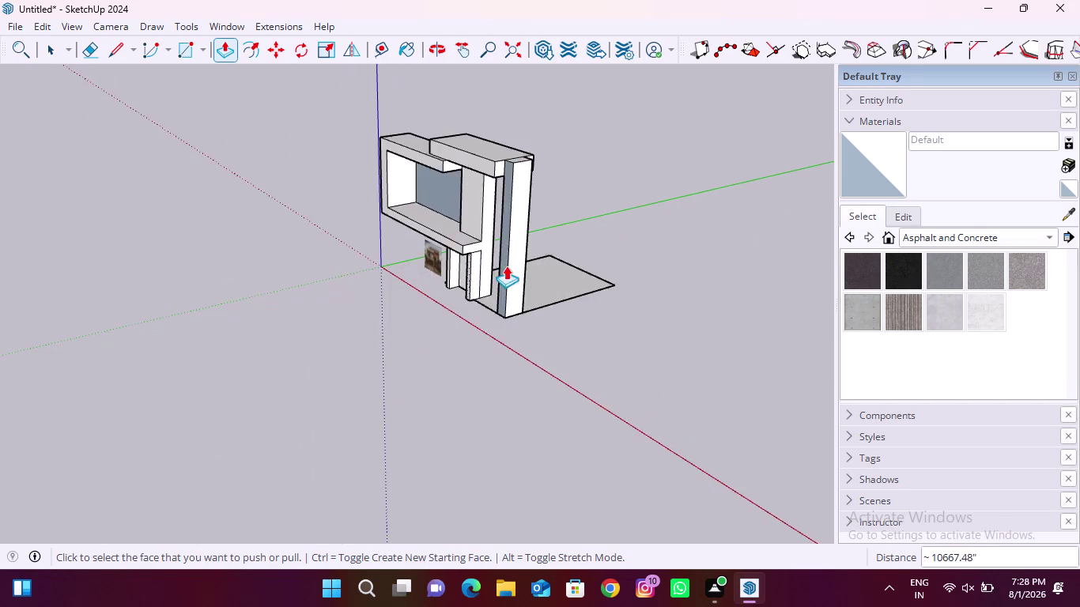
scroll(up, 3)
middle_drag(348, 264, 600, 249)
scroll(up, 3)
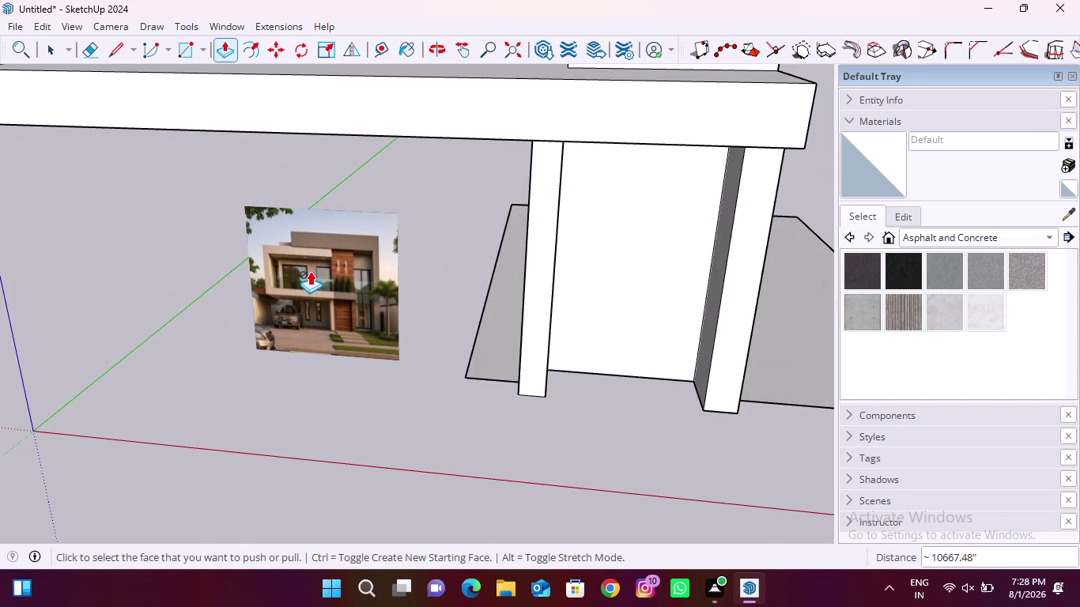
scroll(down, 3)
scroll(down, 3)
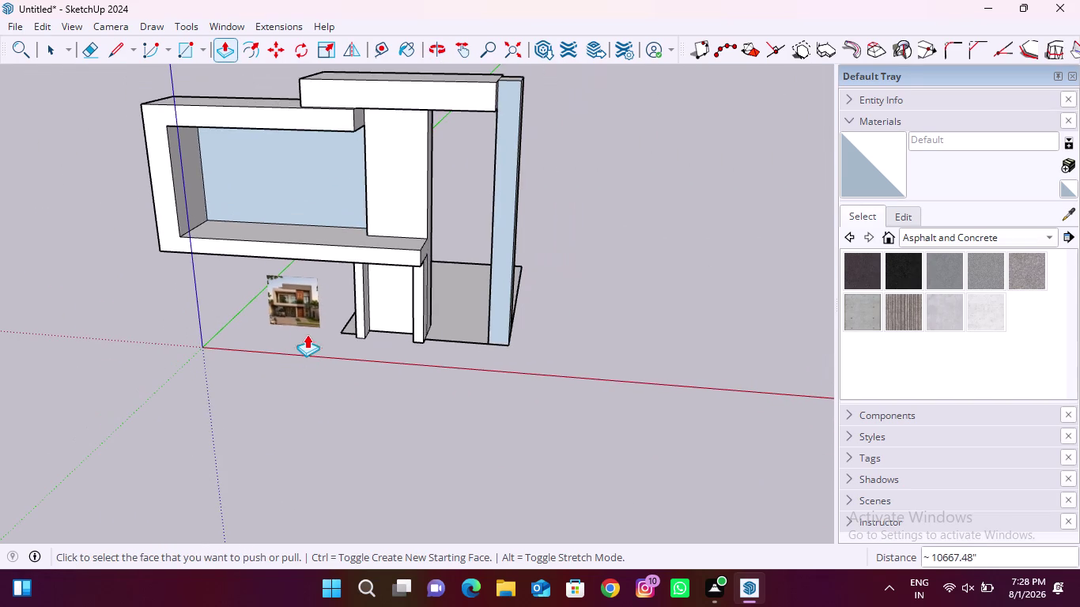
scroll(up, 3)
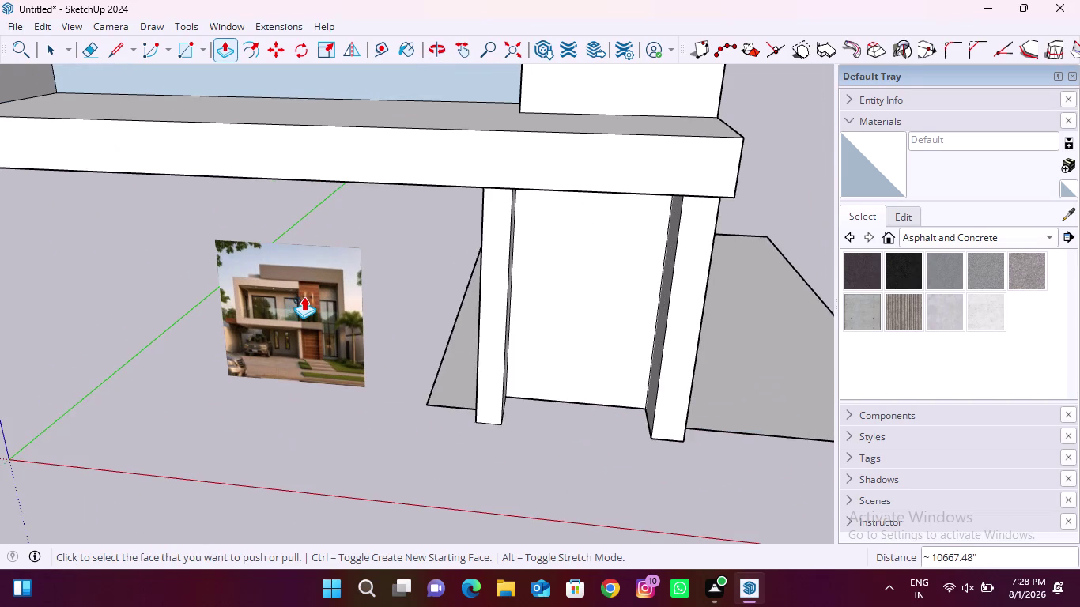
scroll(down, 3)
scroll(down, 3)
scroll(down, 3)
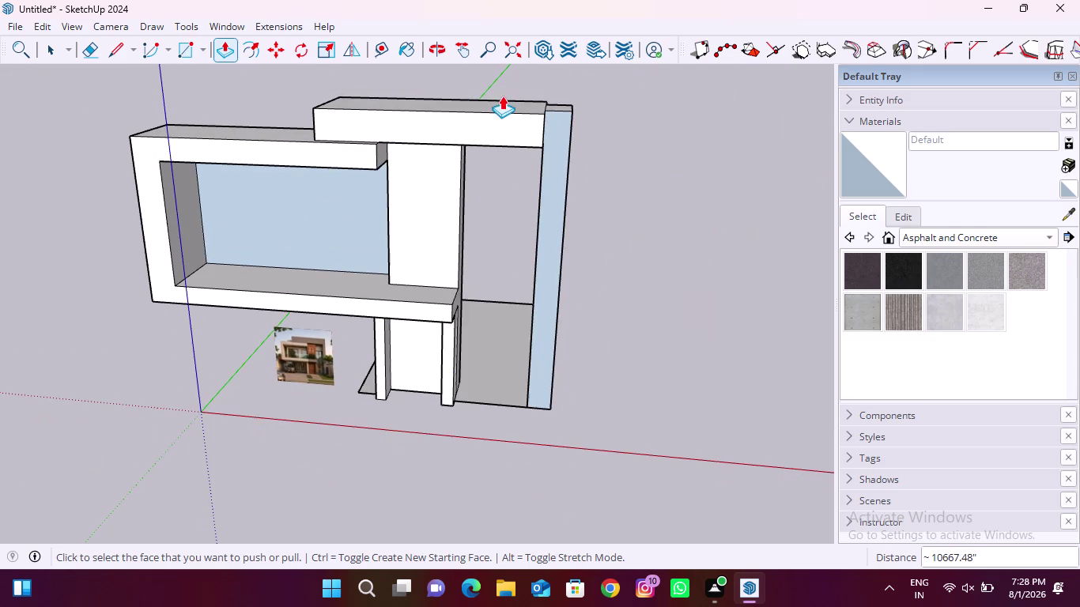
scroll(down, 3)
middle_drag(466, 213, 439, 406)
Push/Pull the upper block's top face much higher.
click(461, 190)
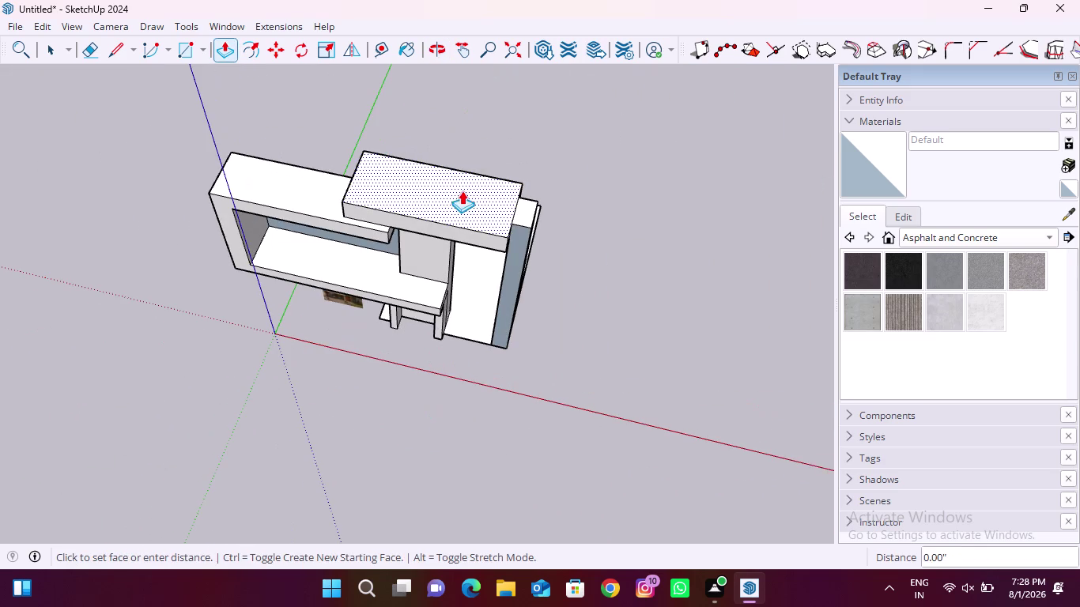
middle_drag(483, 151, 539, 60)
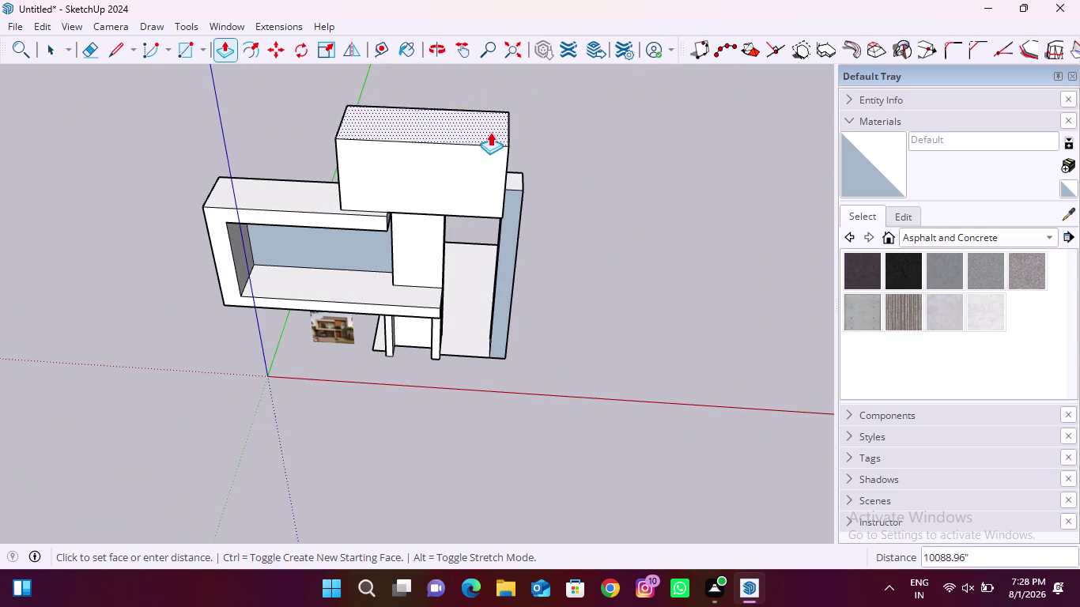
middle_drag(441, 215, 459, 140)
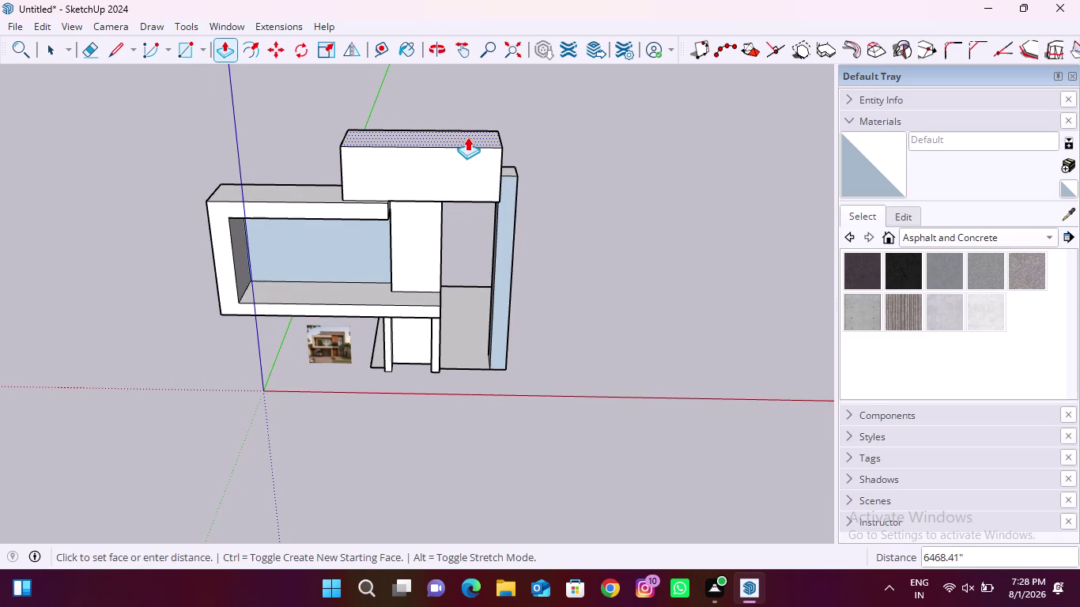
click(468, 133)
Raise the right side wall's top to match the block, then check from the front.
middle_drag(544, 177, 323, 231)
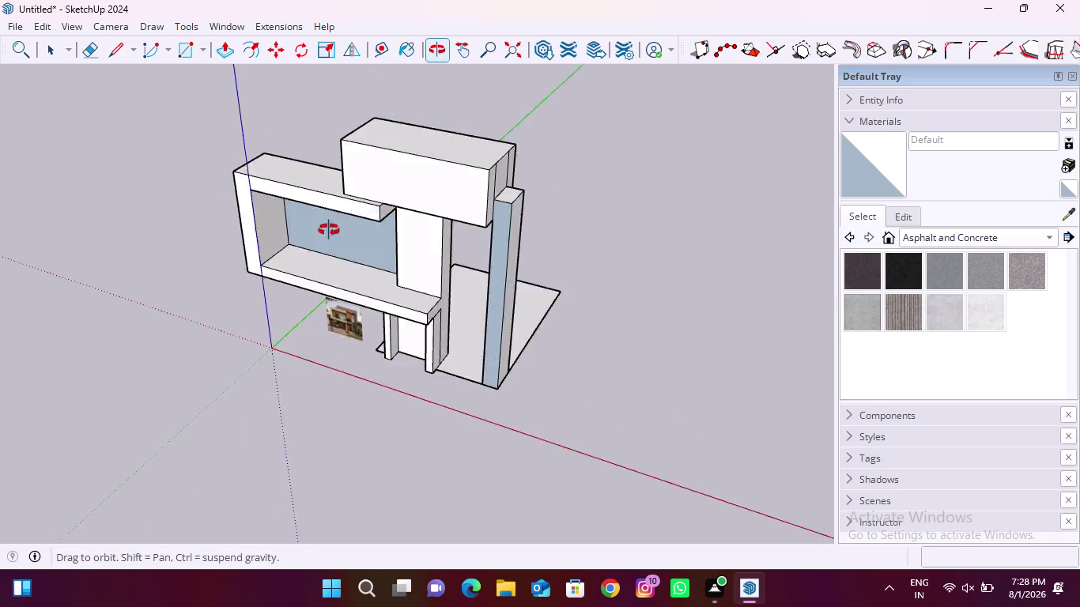
middle_drag(322, 231, 262, 242)
scroll(up, 3)
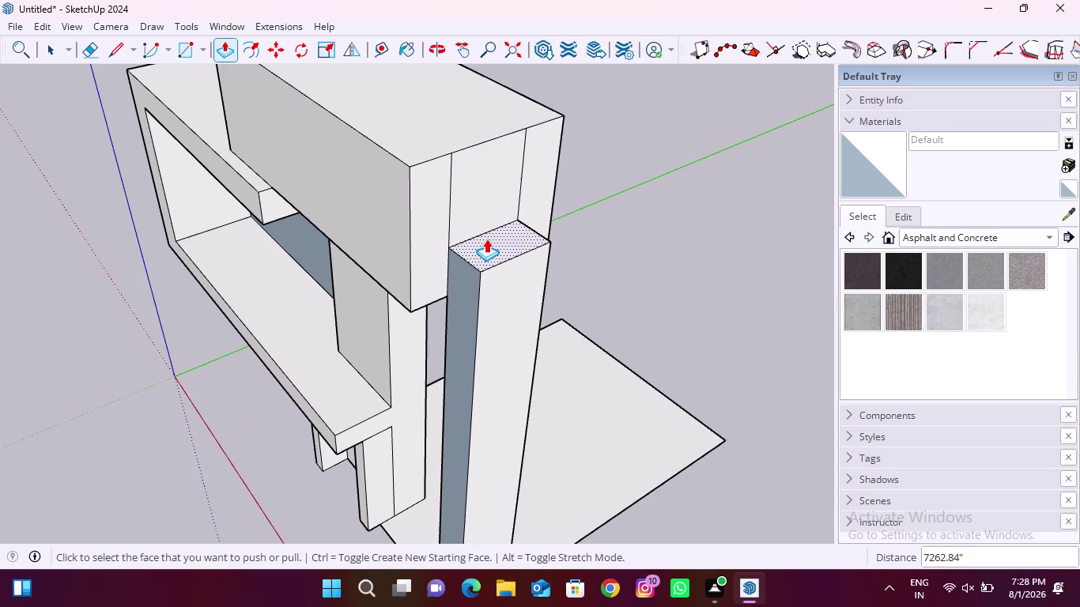
click(486, 239)
click(423, 149)
scroll(down, 3)
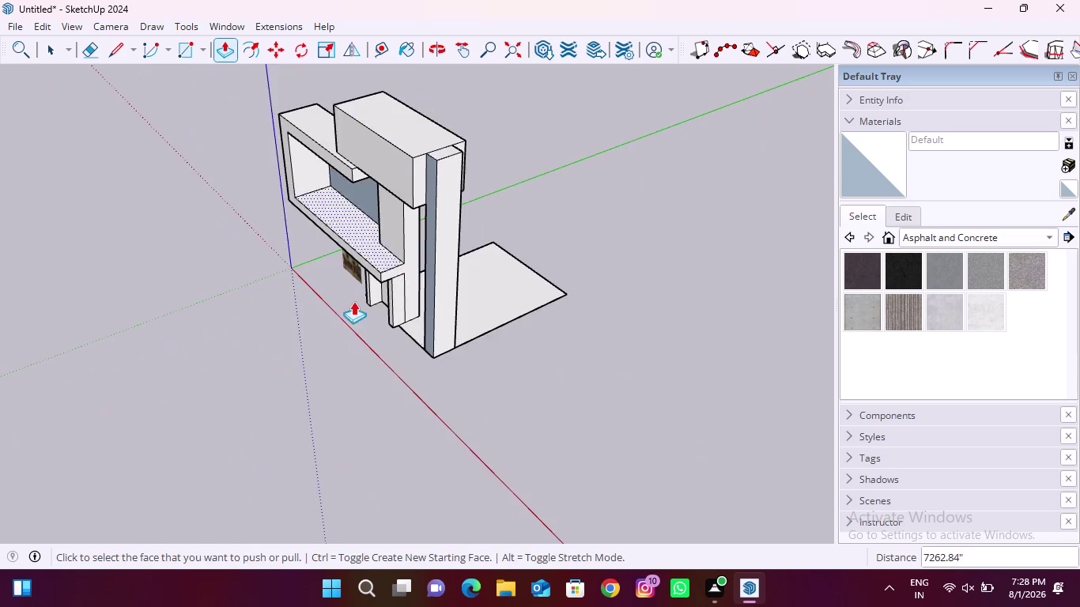
middle_drag(327, 291, 567, 183)
scroll(up, 3)
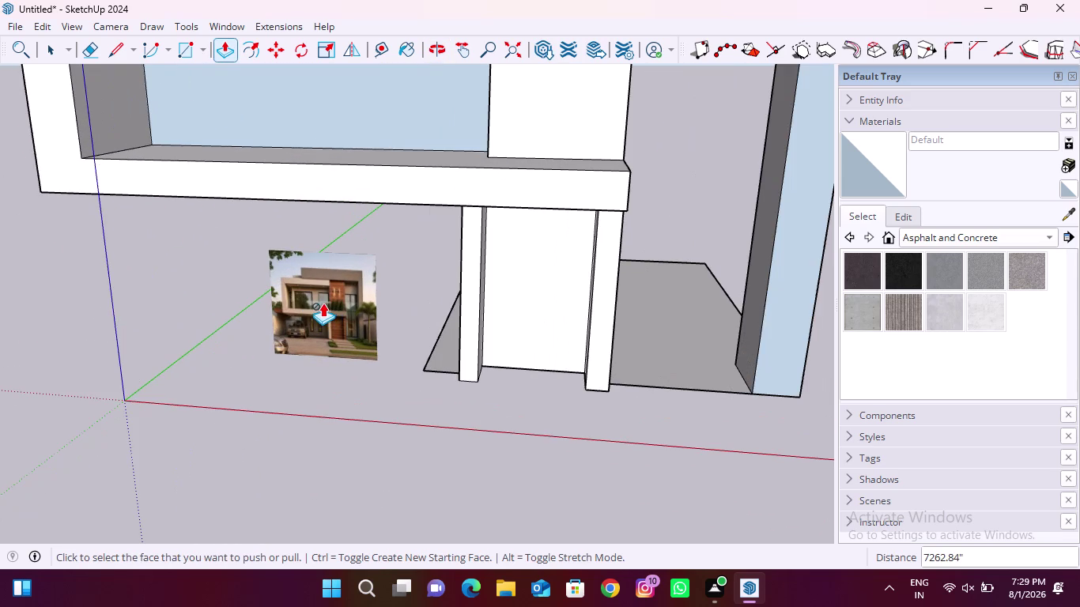
scroll(down, 3)
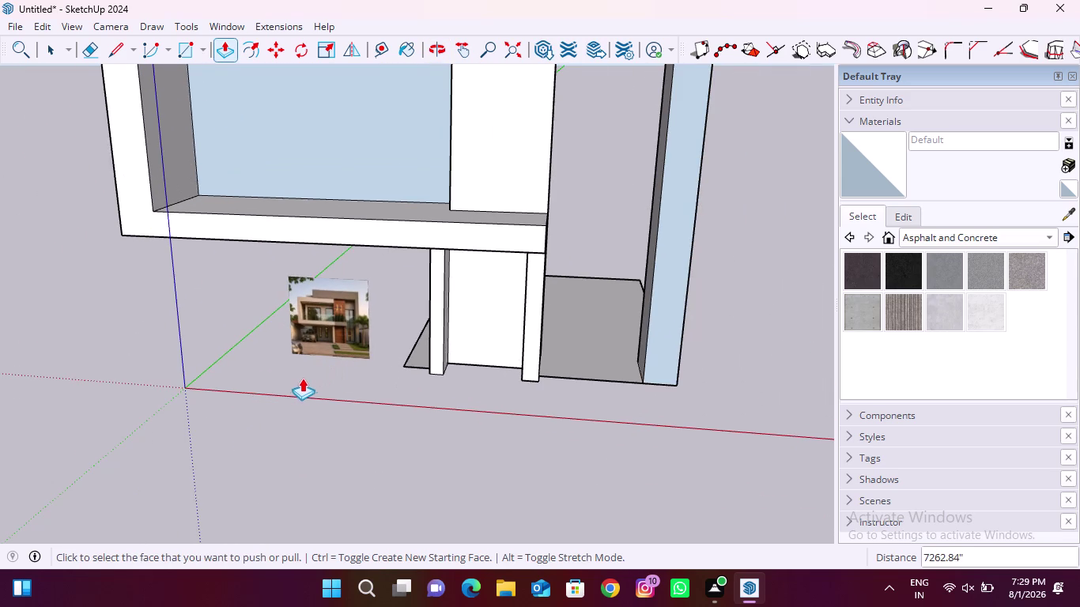
middle_drag(282, 375, 351, 367)
scroll(down, 3)
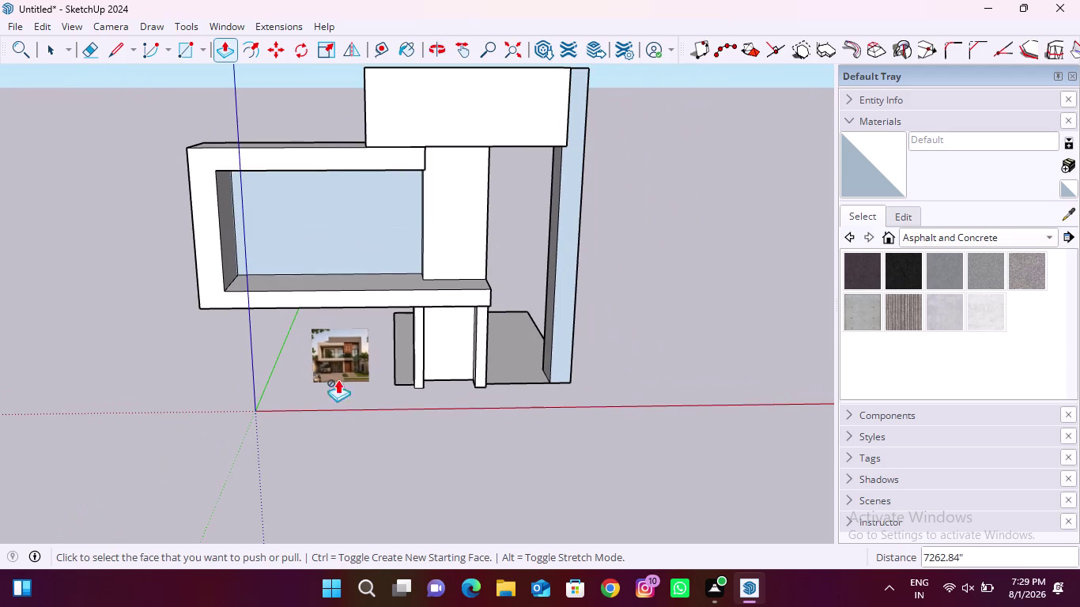
middle_drag(98, 230, 100, 229)
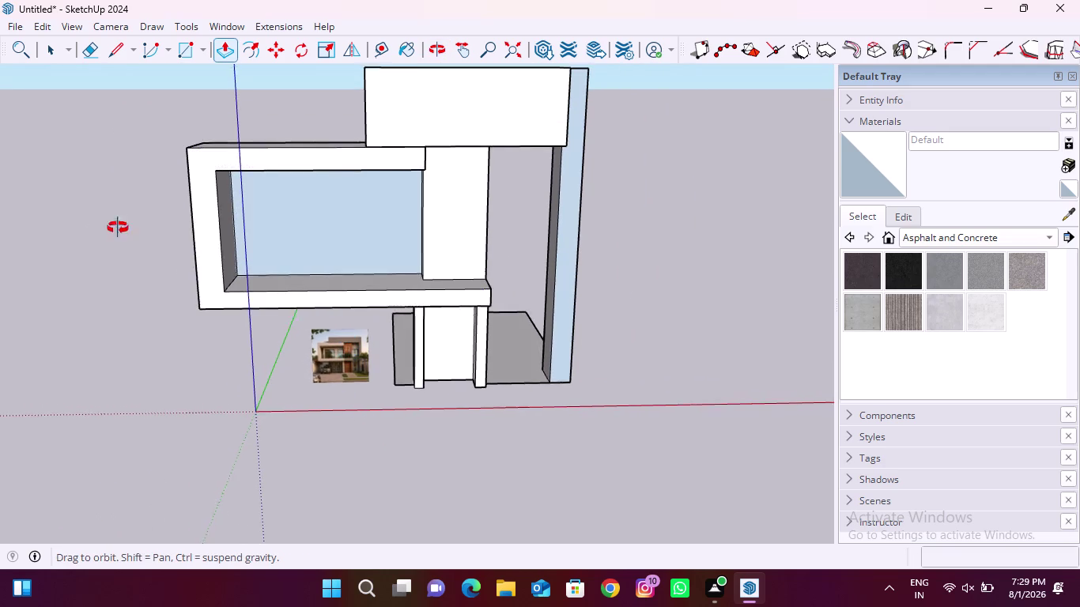
middle_drag(101, 229, 761, 269)
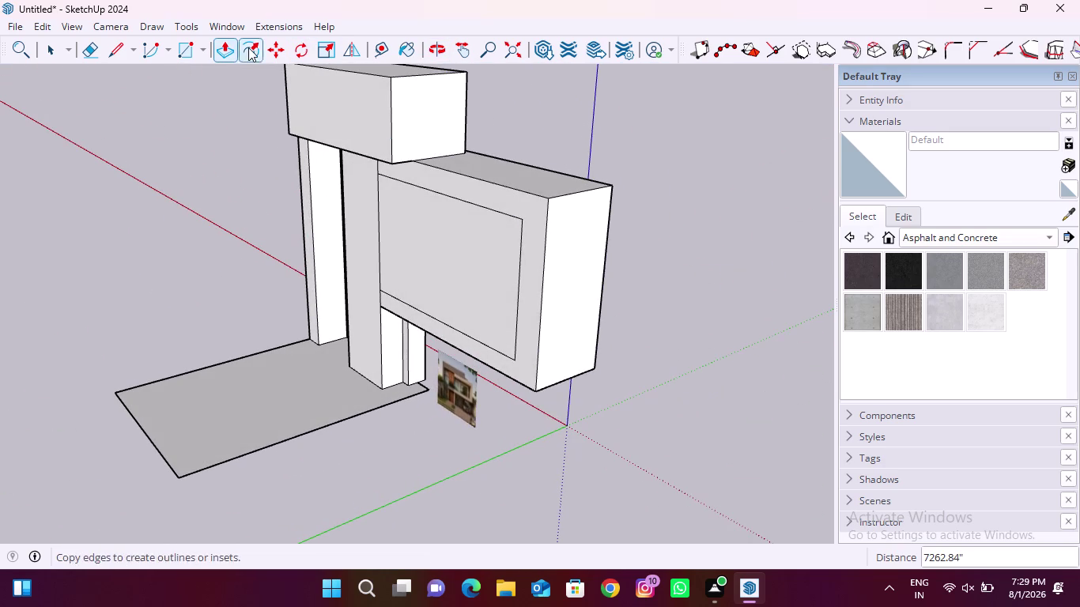
Push the back inset rectangle to its new depth, then return to the front view.
click(468, 250)
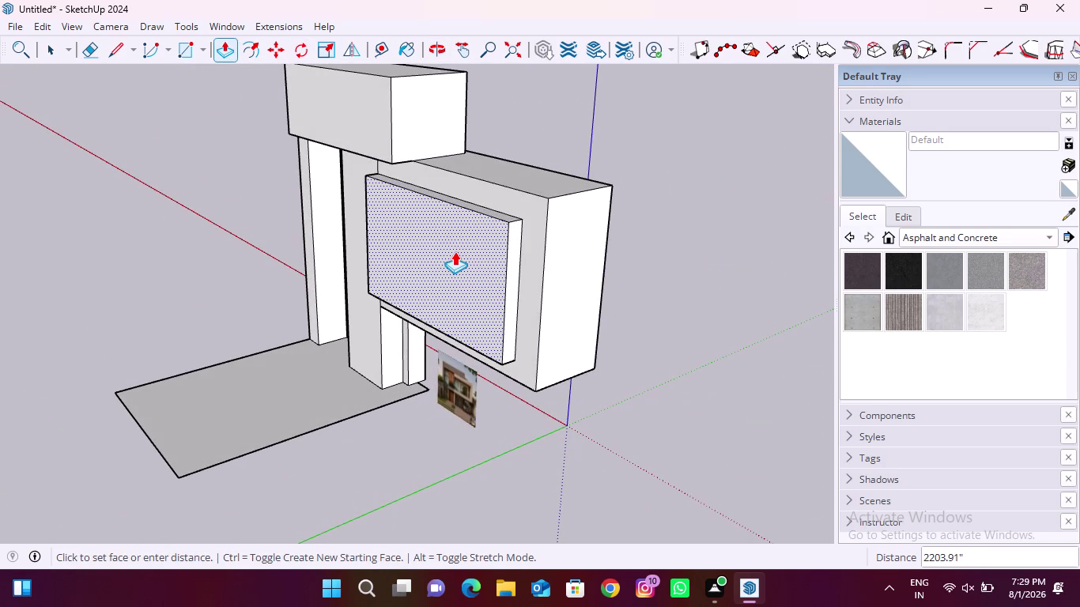
click(454, 251)
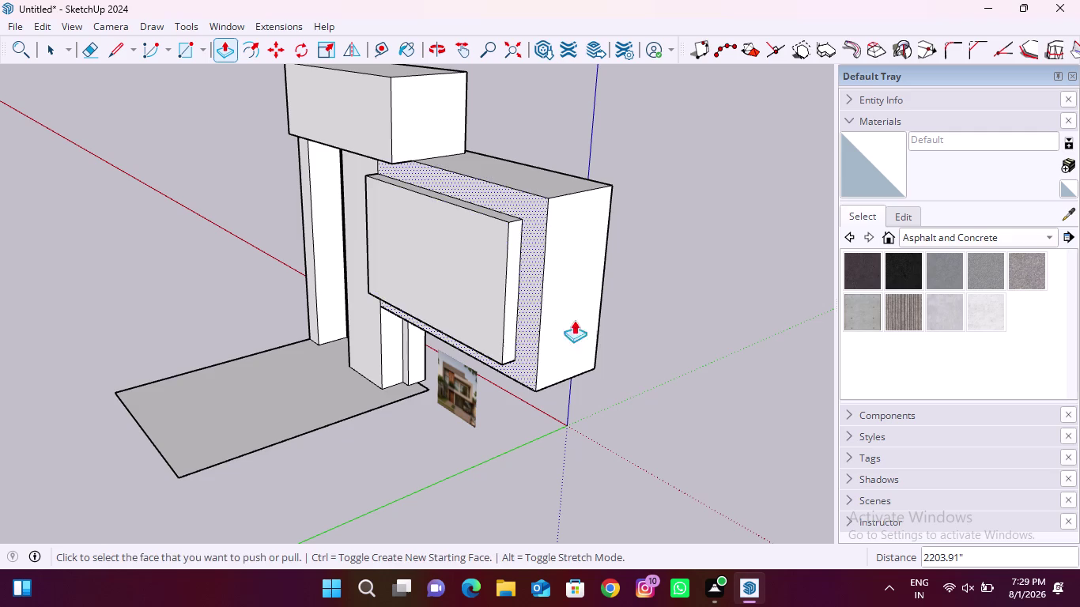
middle_drag(605, 348, 21, 291)
middle_drag(408, 324, 327, 326)
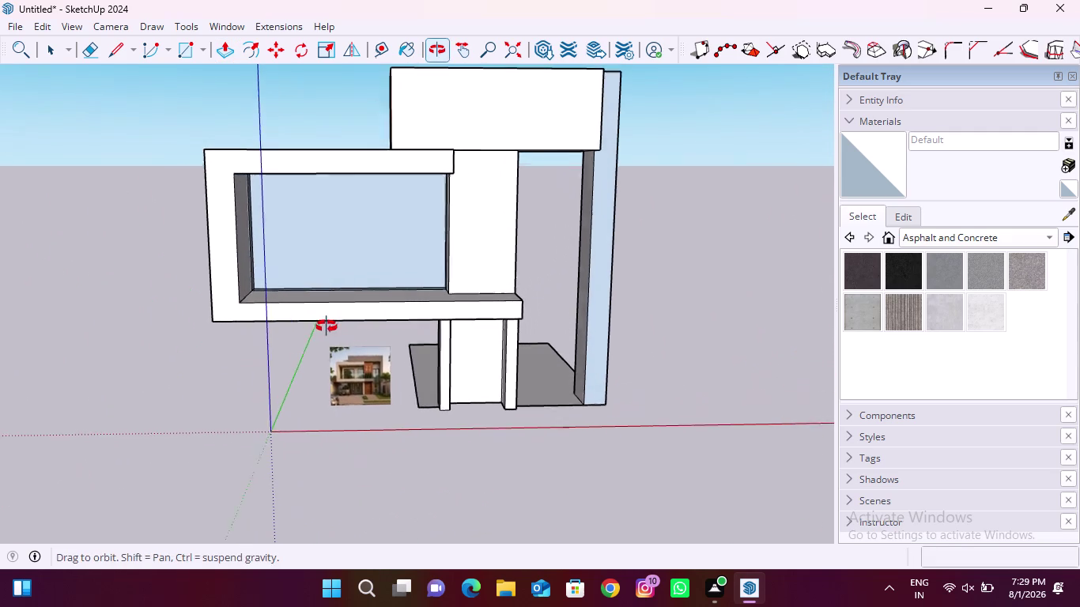
middle_drag(327, 327, 326, 327)
scroll(up, 3)
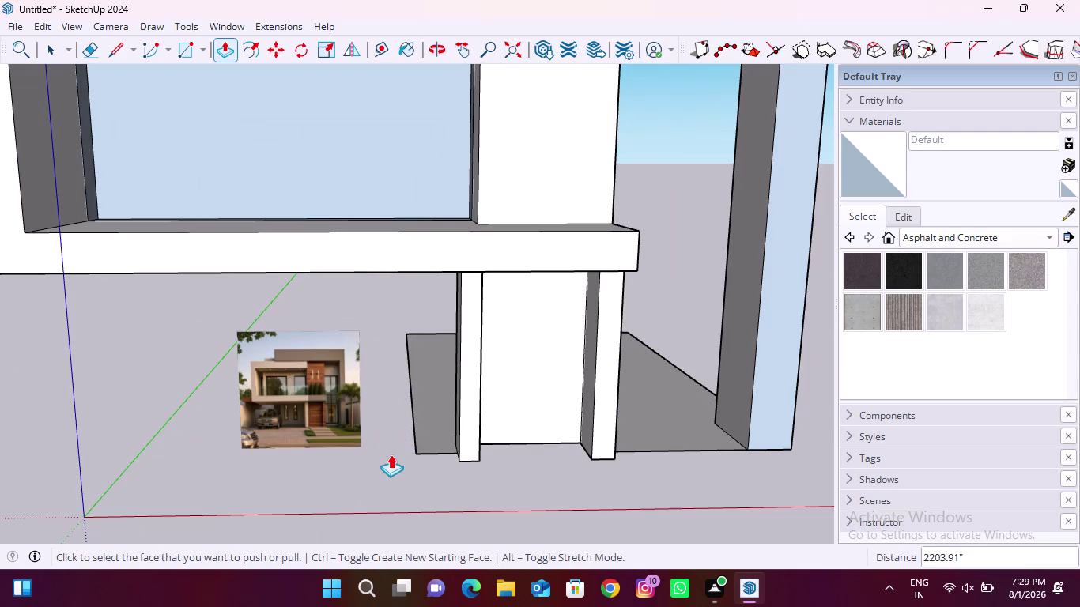
scroll(down, 3)
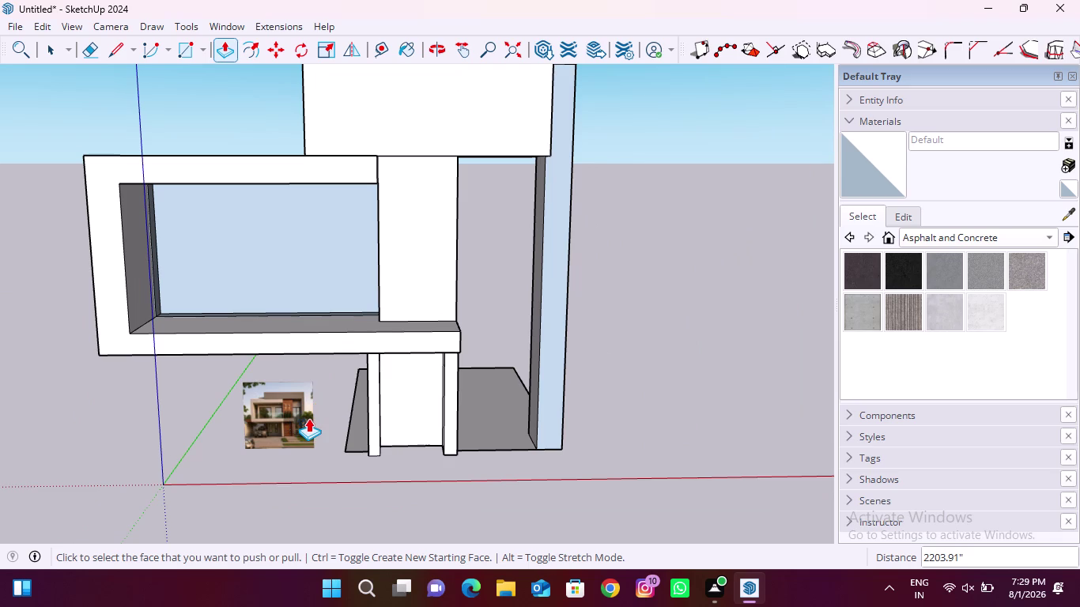
scroll(up, 3)
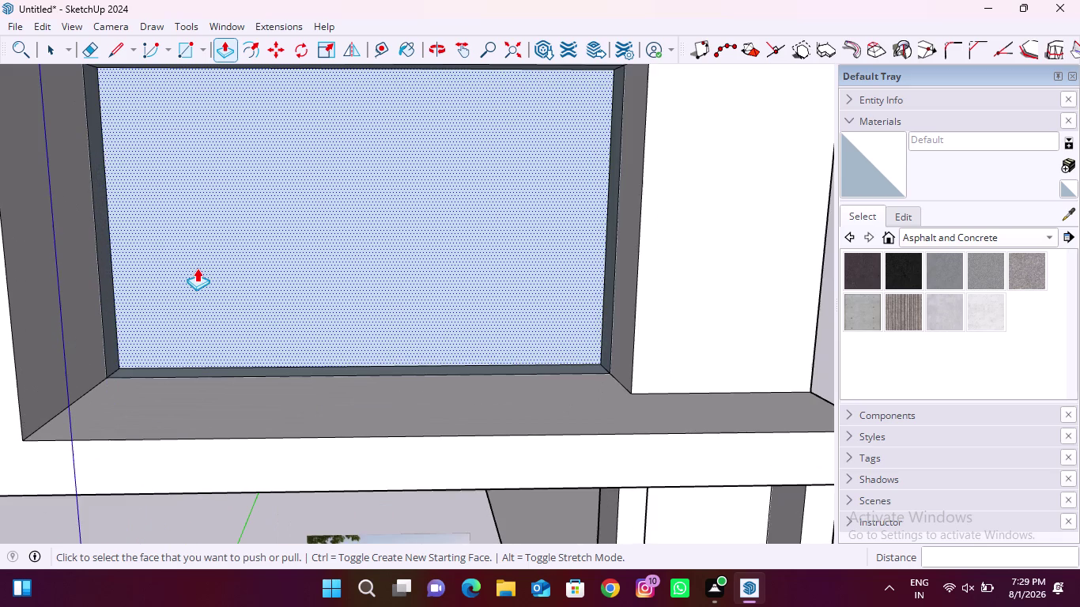
Start pulling the upper window's back face, viewing it from the side.
click(197, 268)
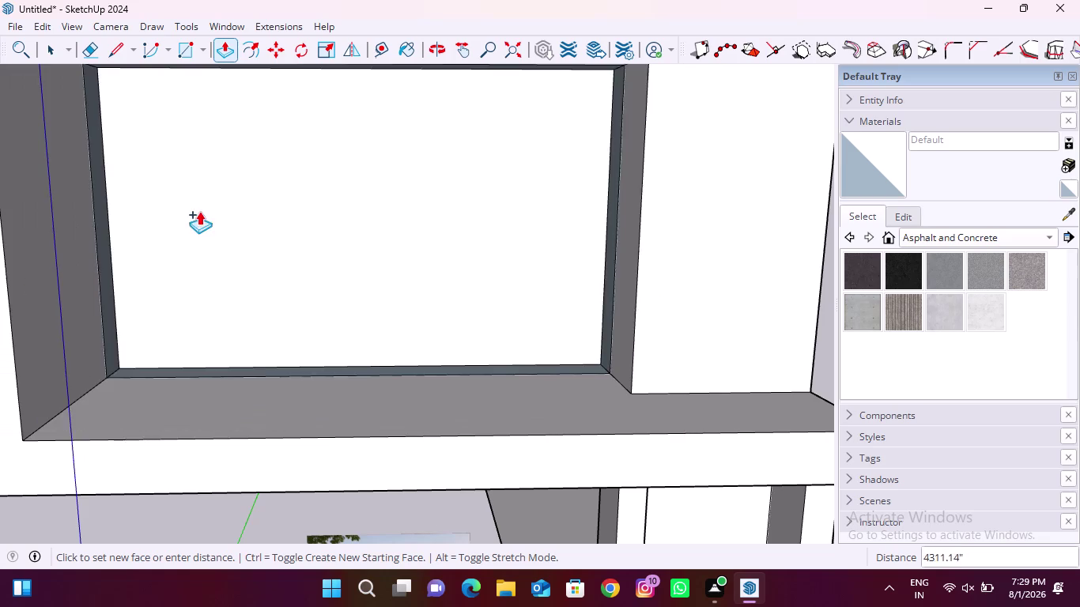
scroll(down, 3)
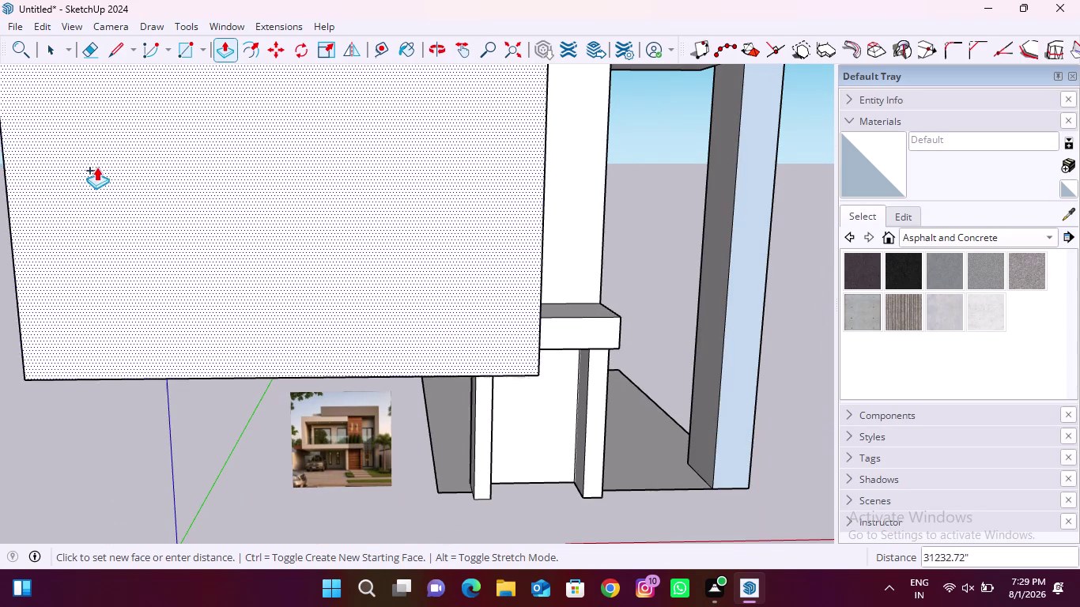
scroll(down, 3)
middle_drag(203, 193, 557, 206)
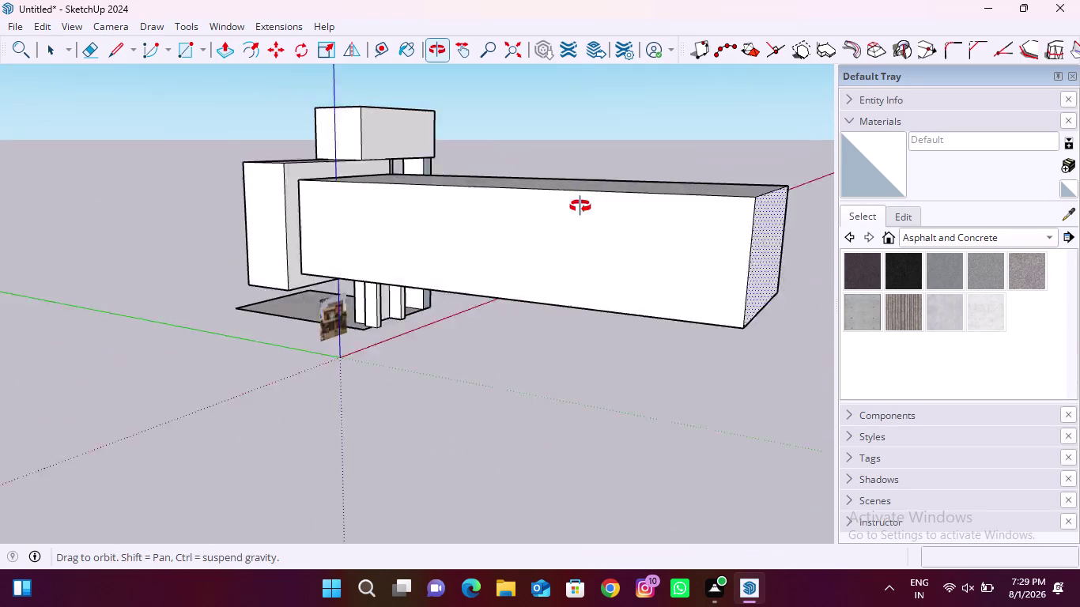
middle_drag(556, 205, 582, 206)
scroll(up, 3)
scroll(up, 3)
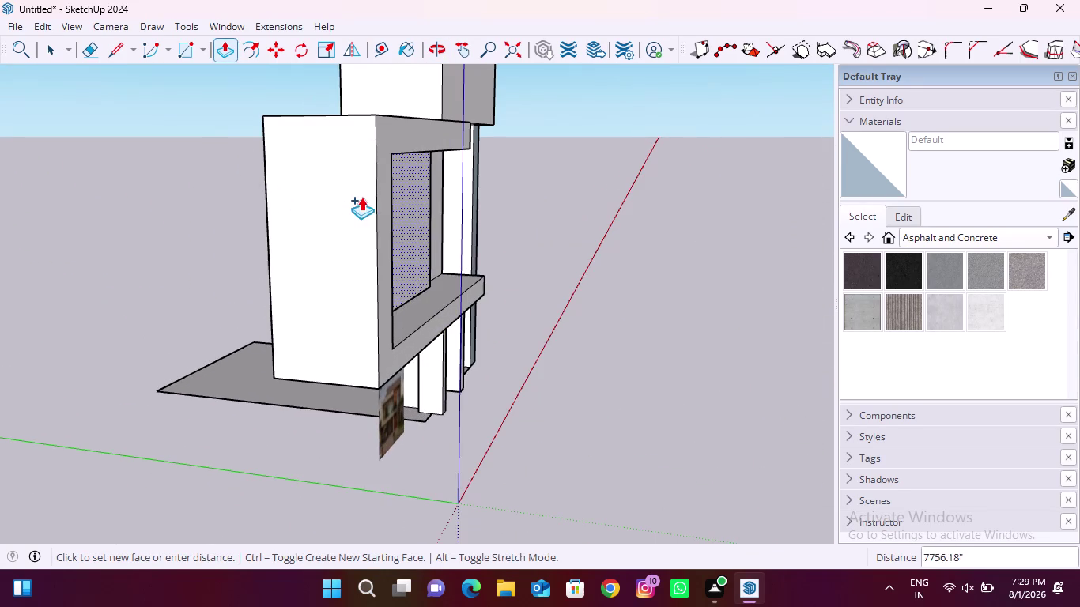
Set the window's back face to a deep recess, jutting slightly out the back.
middle_drag(362, 196, 113, 233)
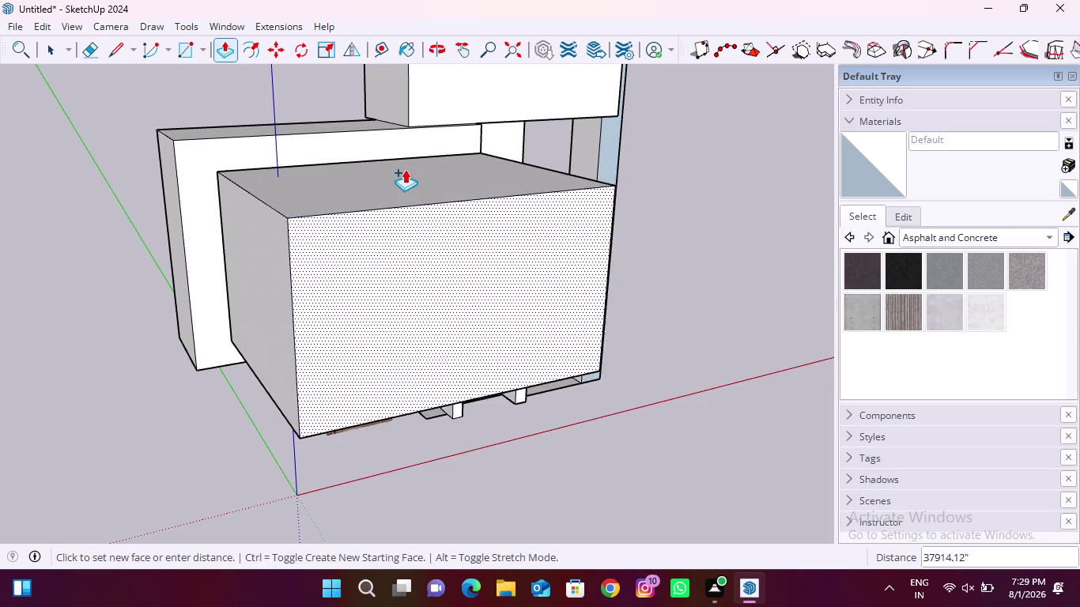
scroll(up, 3)
scroll(up, 3)
middle_drag(203, 193, 175, 198)
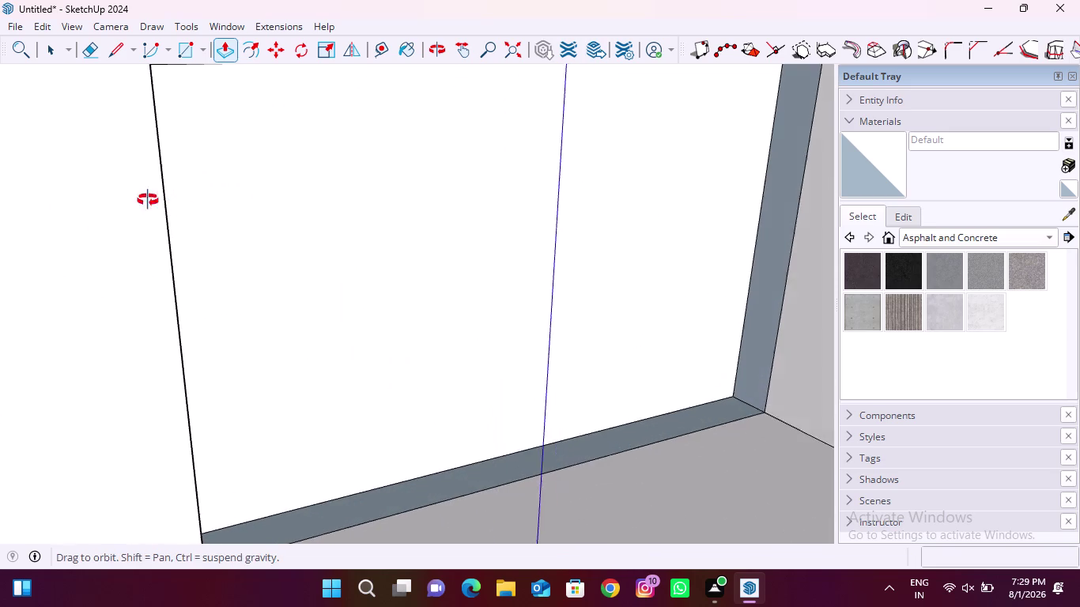
middle_drag(175, 198, 78, 201)
scroll(down, 3)
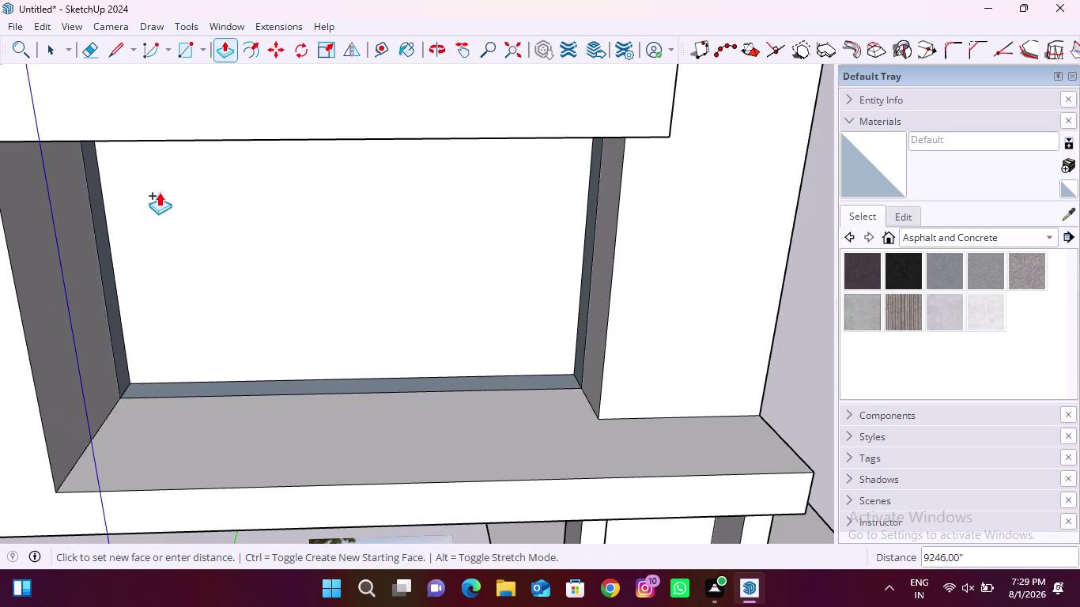
scroll(down, 3)
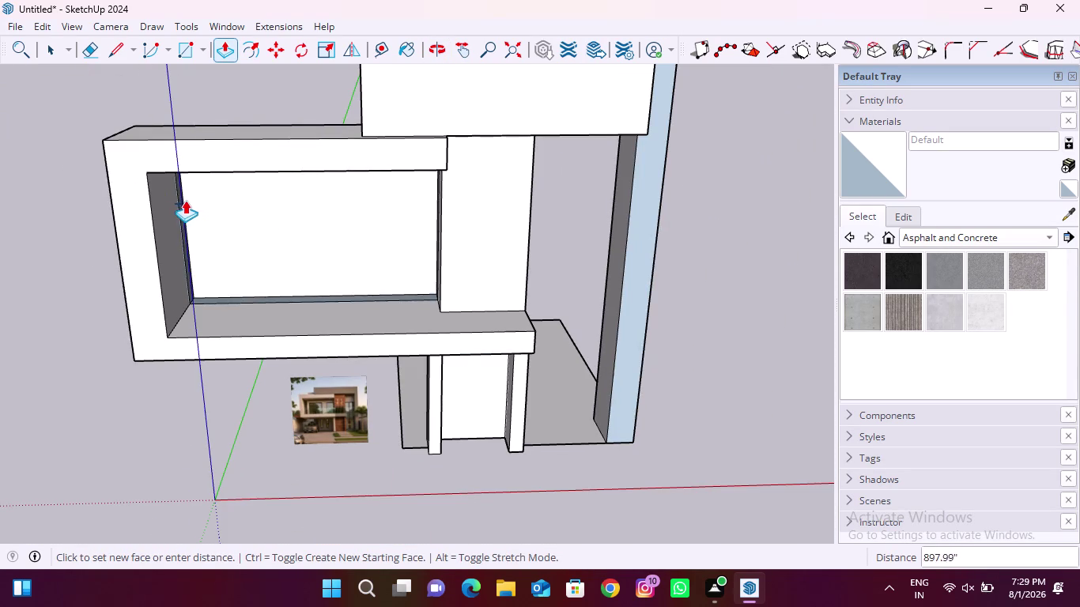
click(180, 197)
scroll(down, 3)
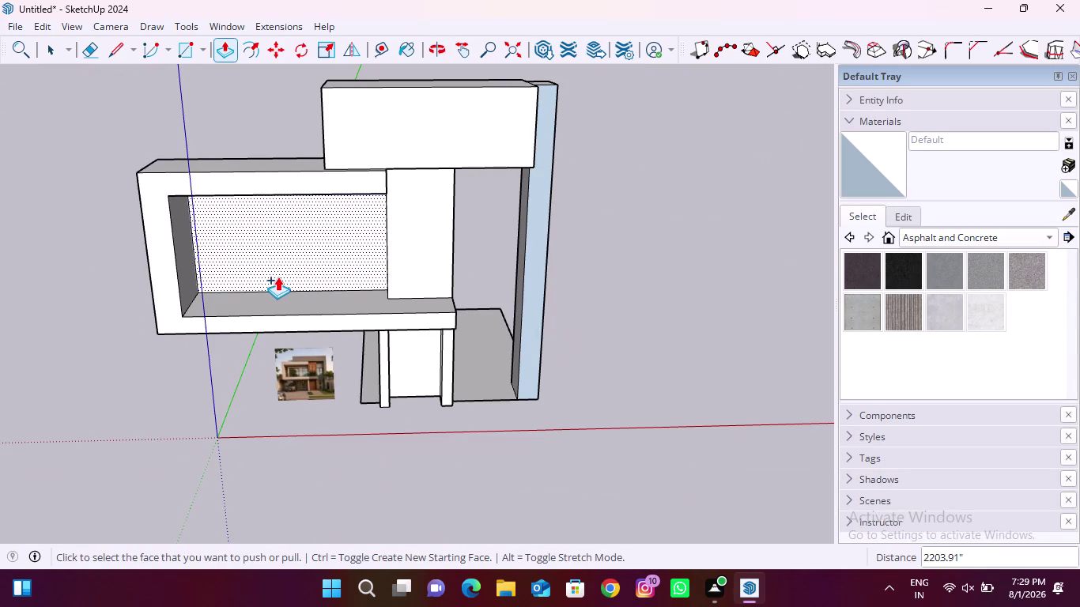
key(Escape)
Return to the Select tool and orbit back to a front view of the facade.
click(95, 333)
text(v)
key(space)
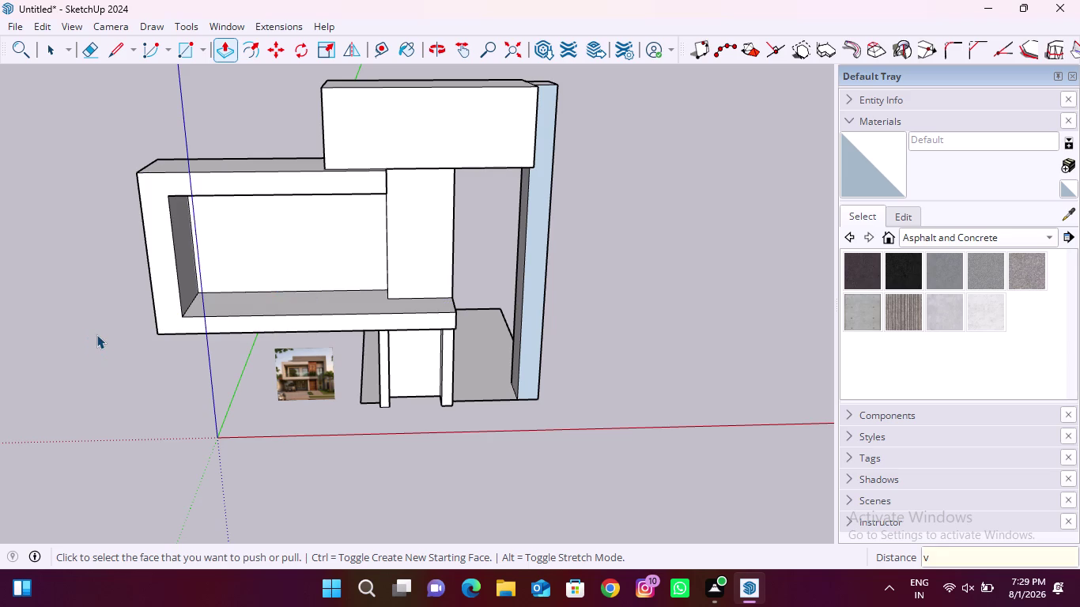
key(space)
key(space)
middle_drag(94, 335, 730, 310)
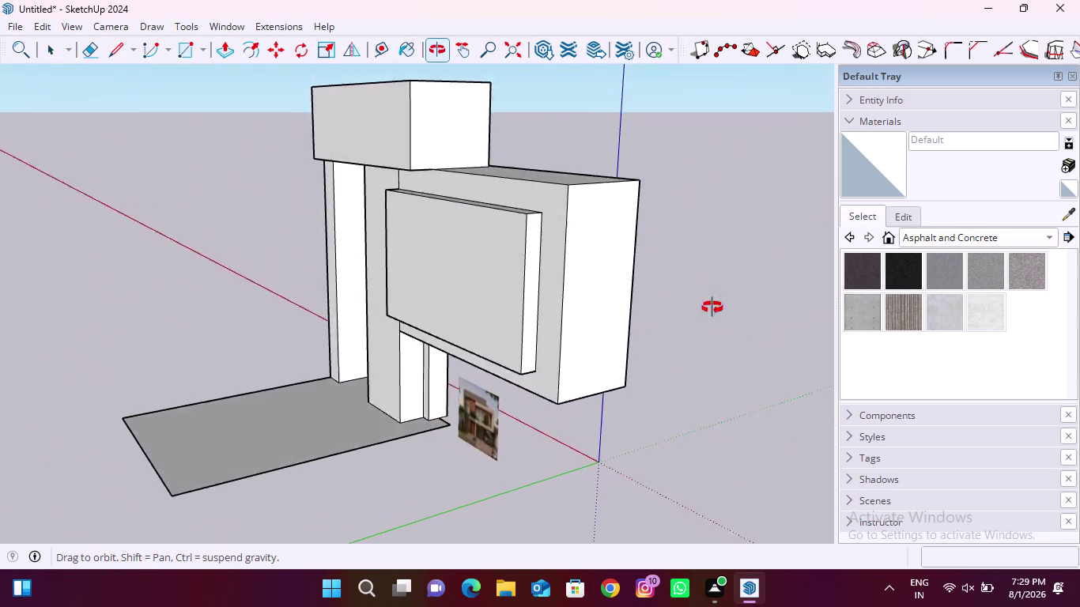
middle_drag(730, 310, 132, 314)
scroll(down, 3)
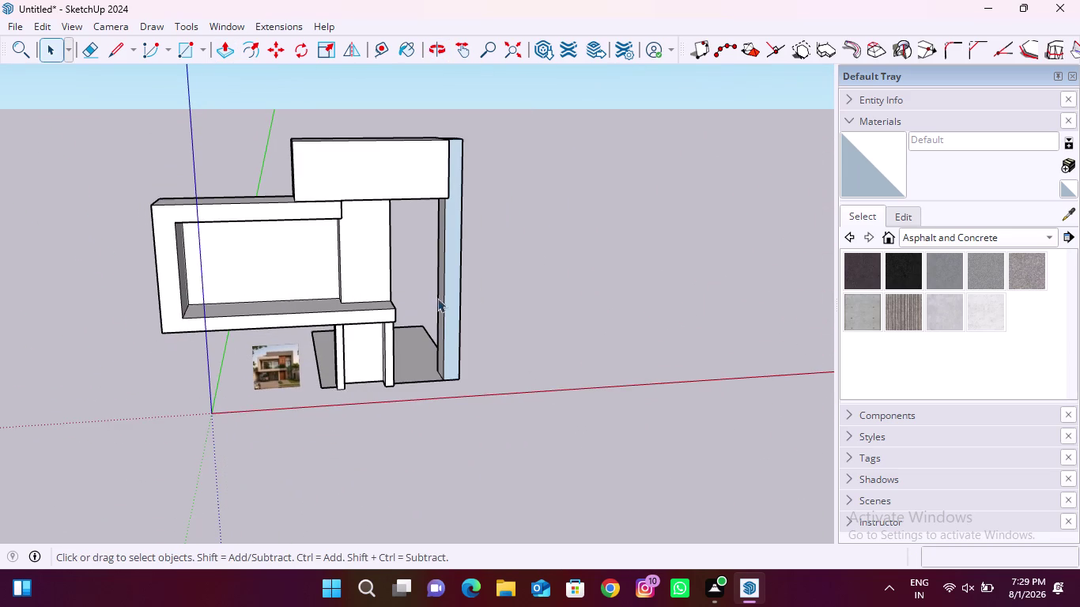
Reverse the tall side wall's face so its front side shows.
click(450, 298)
right_click(450, 299)
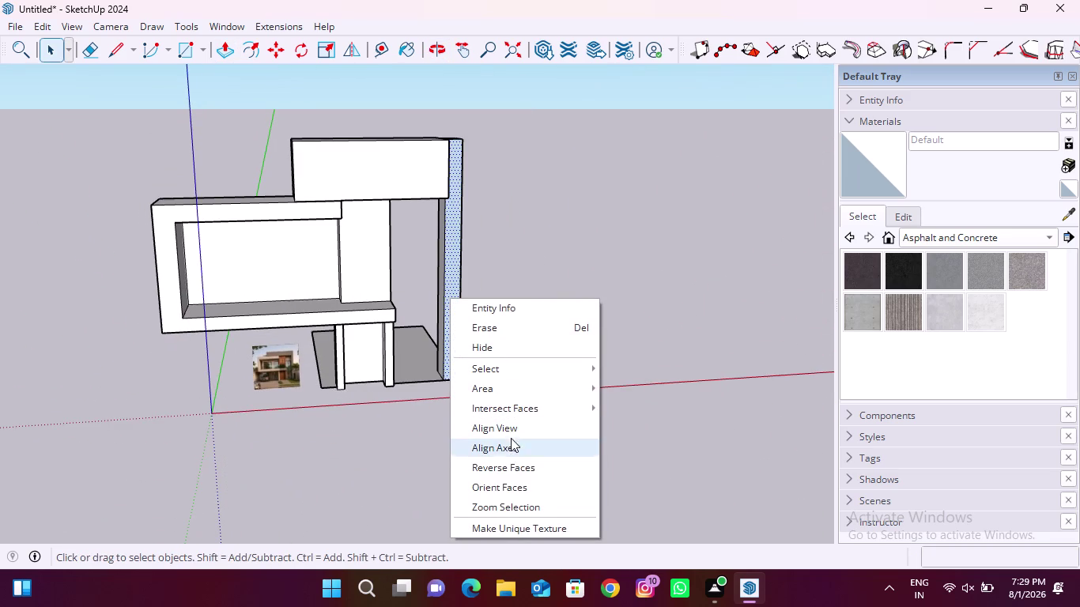
click(517, 474)
middle_drag(475, 294, 240, 297)
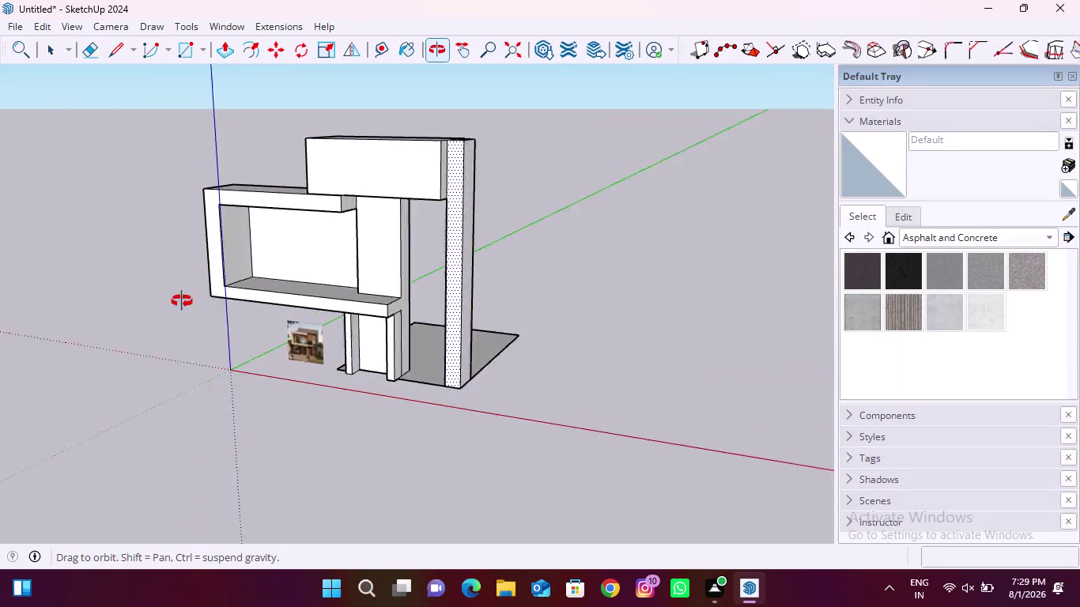
middle_drag(240, 296, 465, 242)
Zoom in to examine the reference house photo up close.
scroll(up, 3)
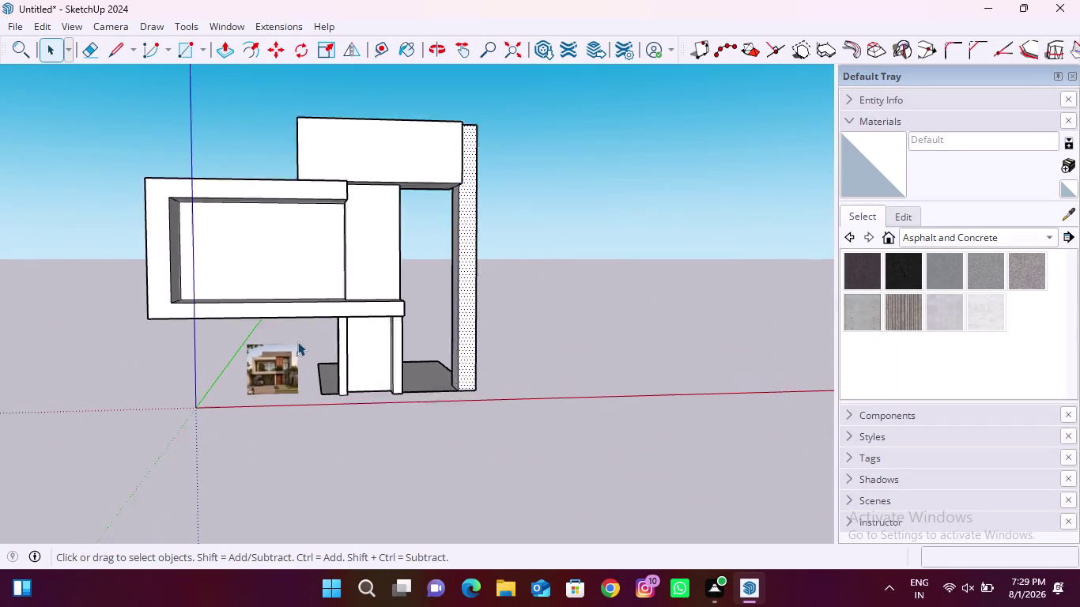
scroll(up, 3)
scroll(up, 3)
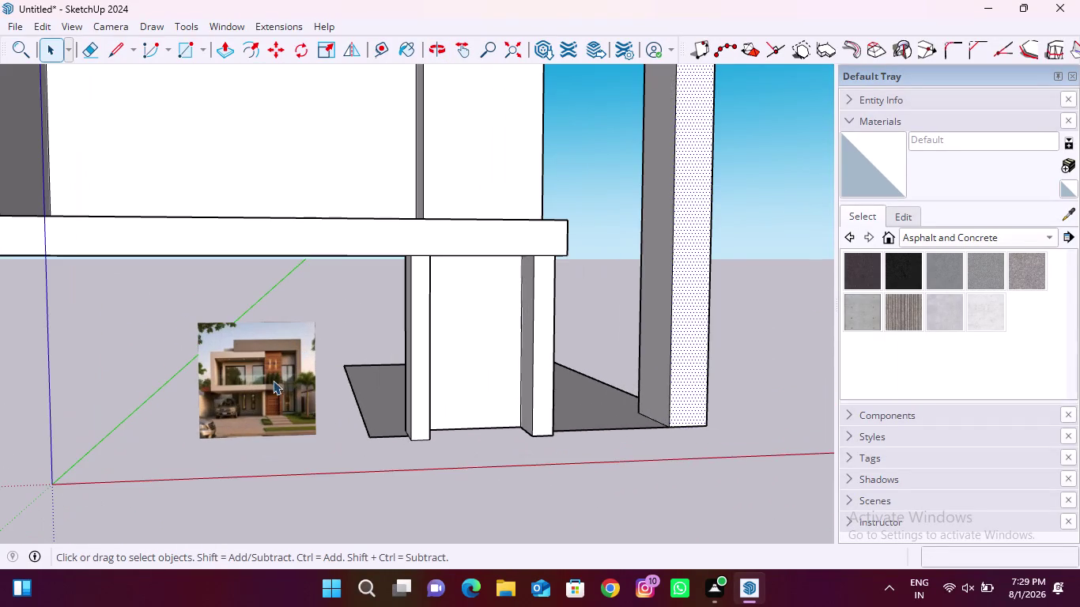
scroll(down, 3)
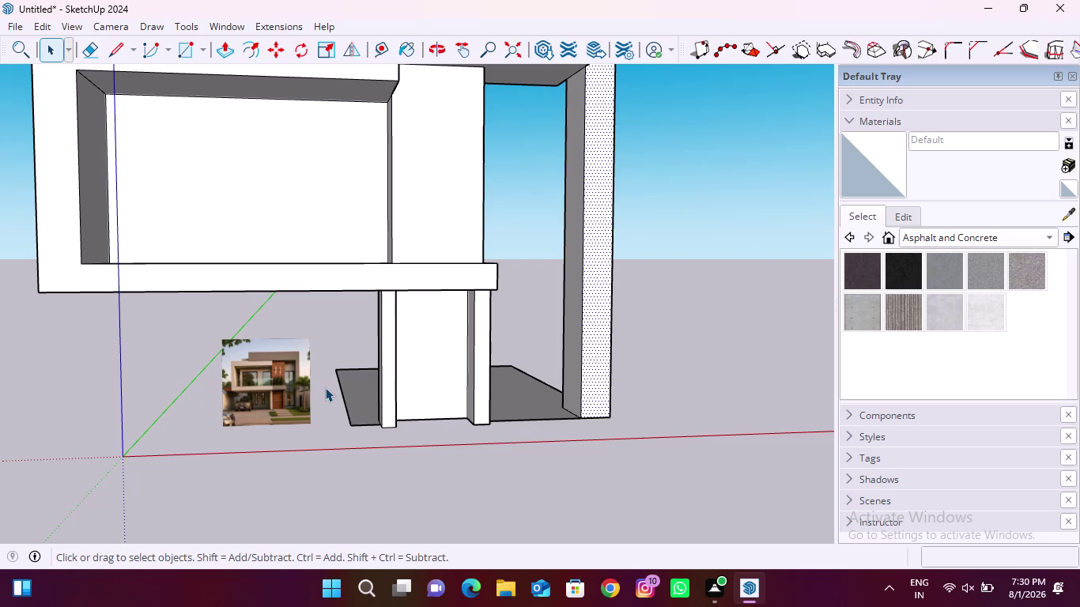
scroll(up, 3)
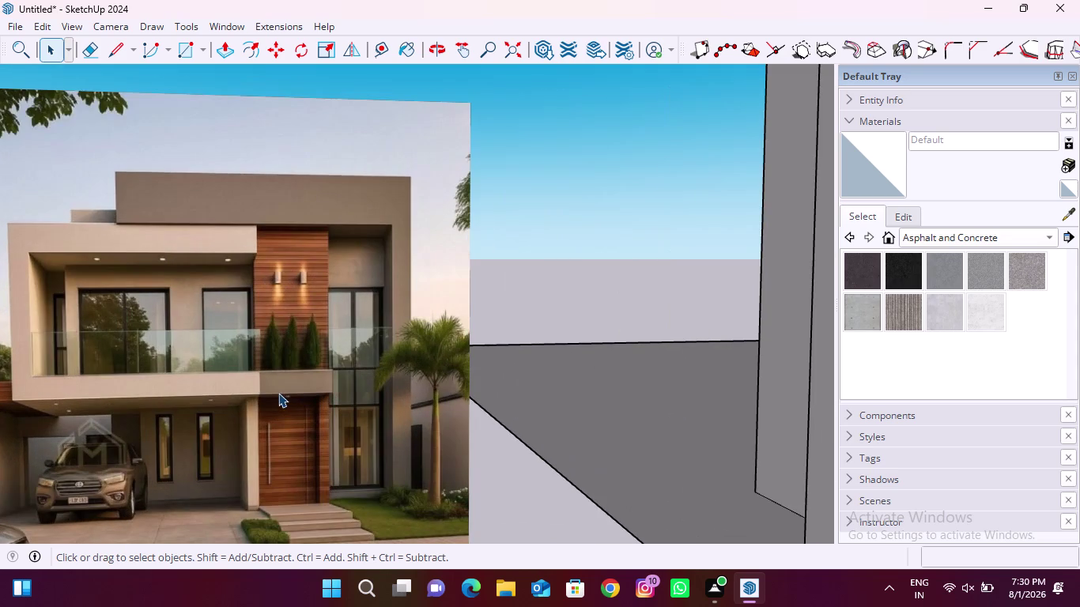
scroll(up, 3)
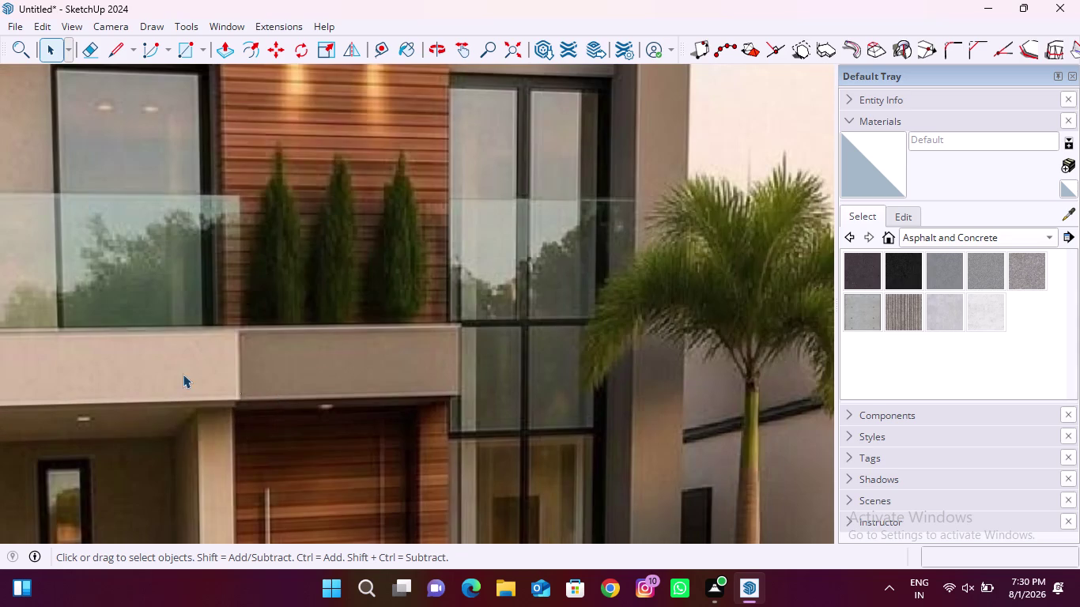
scroll(down, 3)
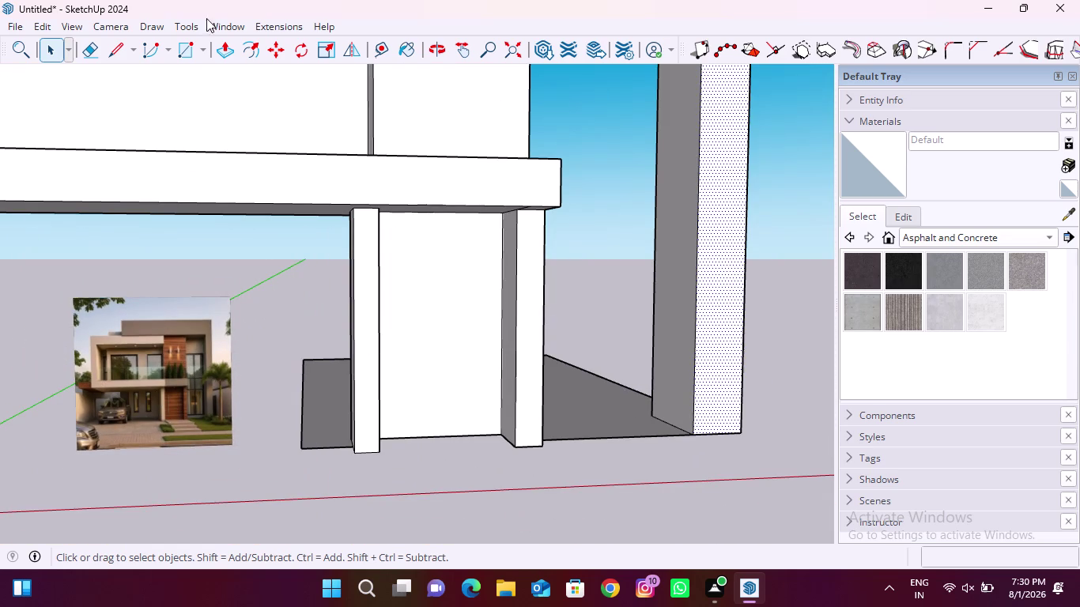
click(119, 48)
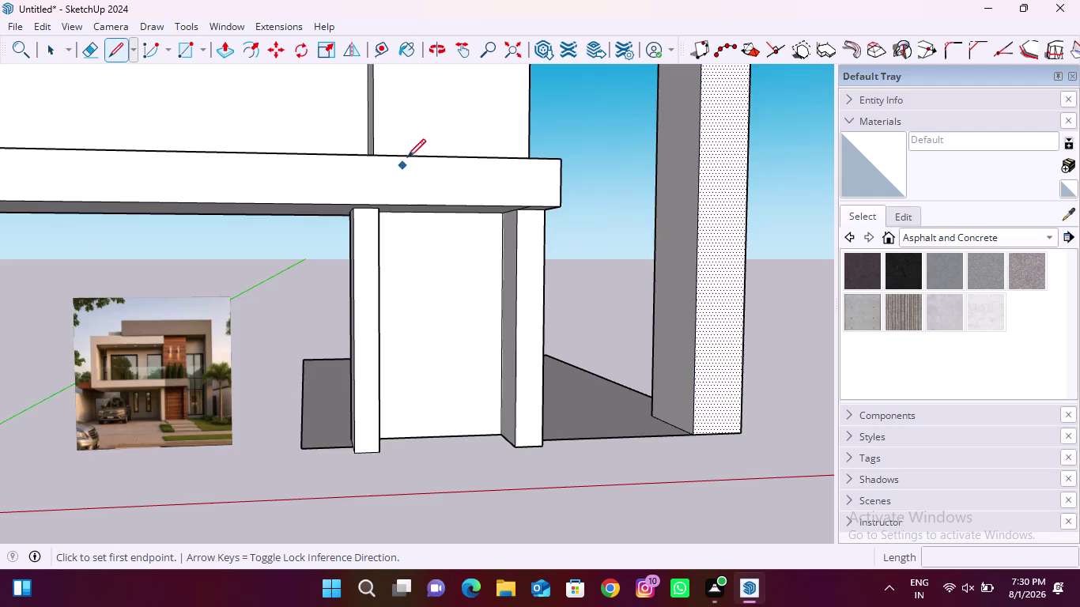
Draw a line under the carport slab from the column's top corner to the front edge.
scroll(up, 3)
scroll(up, 3)
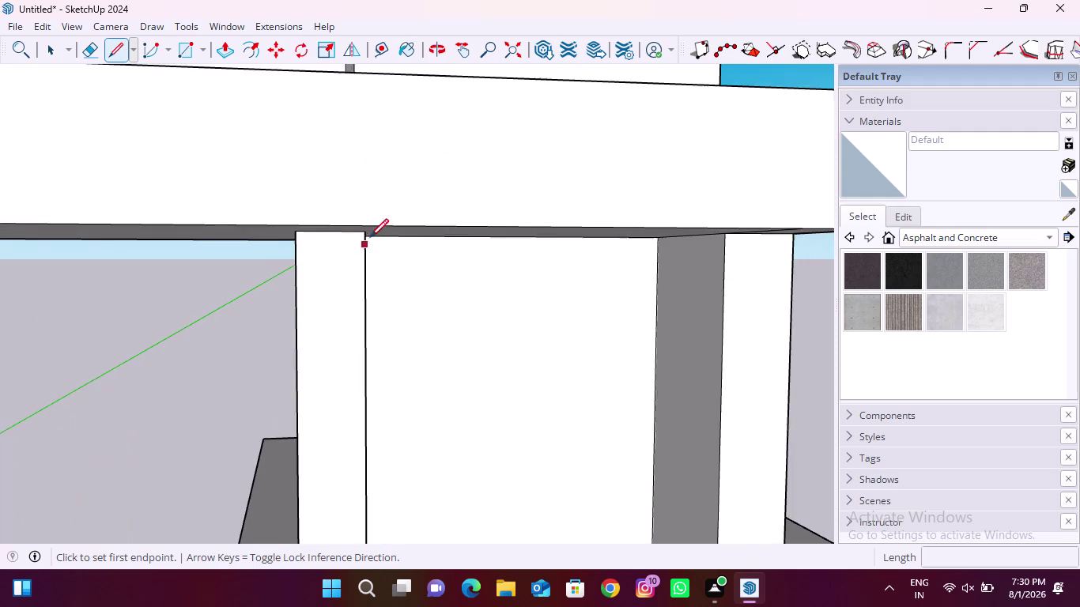
scroll(up, 3)
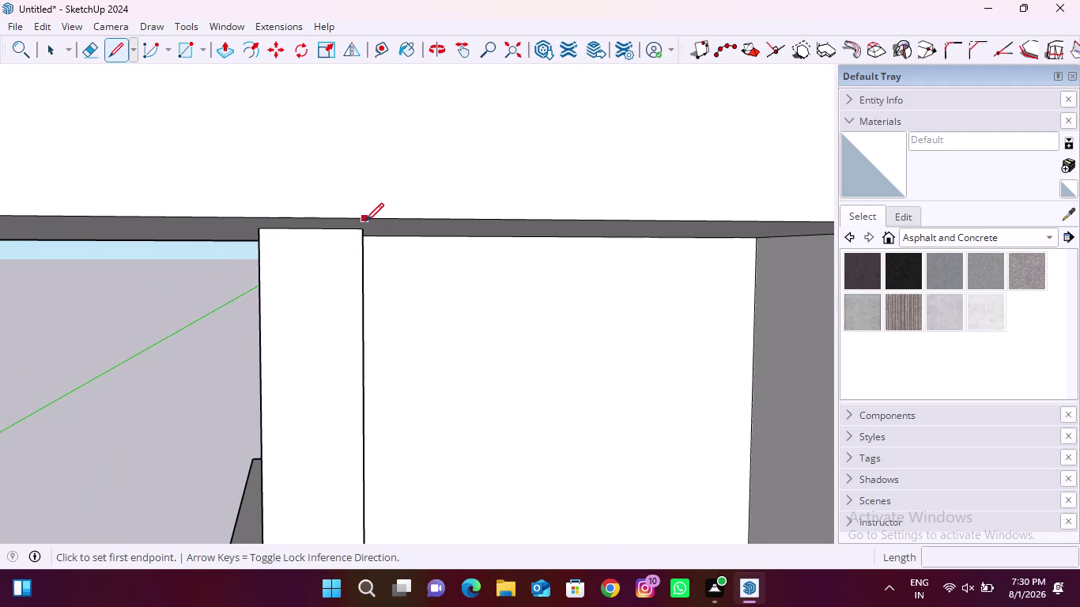
middle_drag(360, 235, 447, 149)
click(446, 157)
scroll(down, 3)
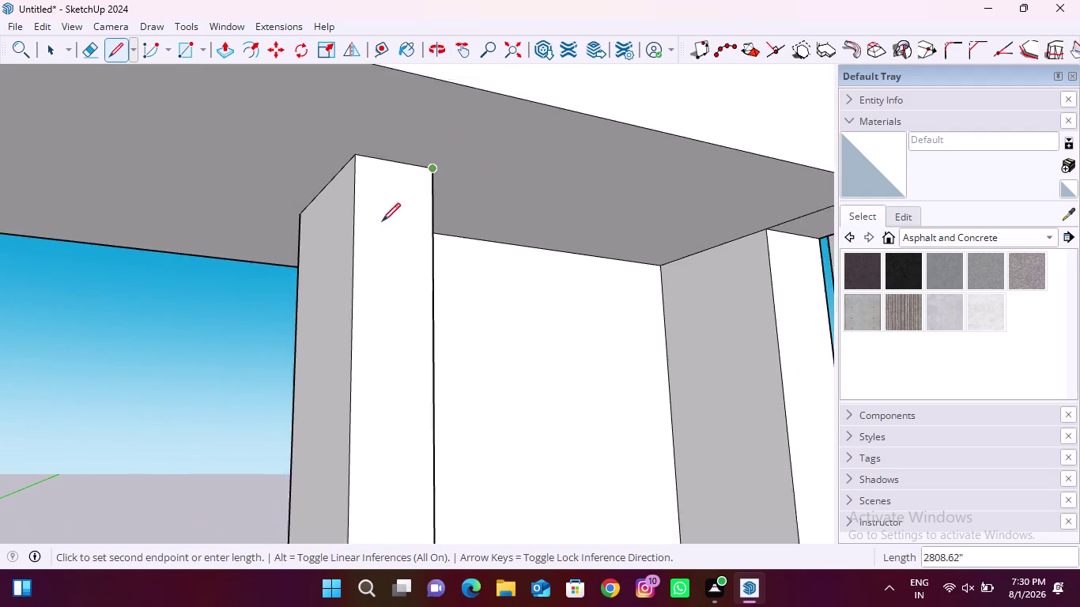
click(481, 132)
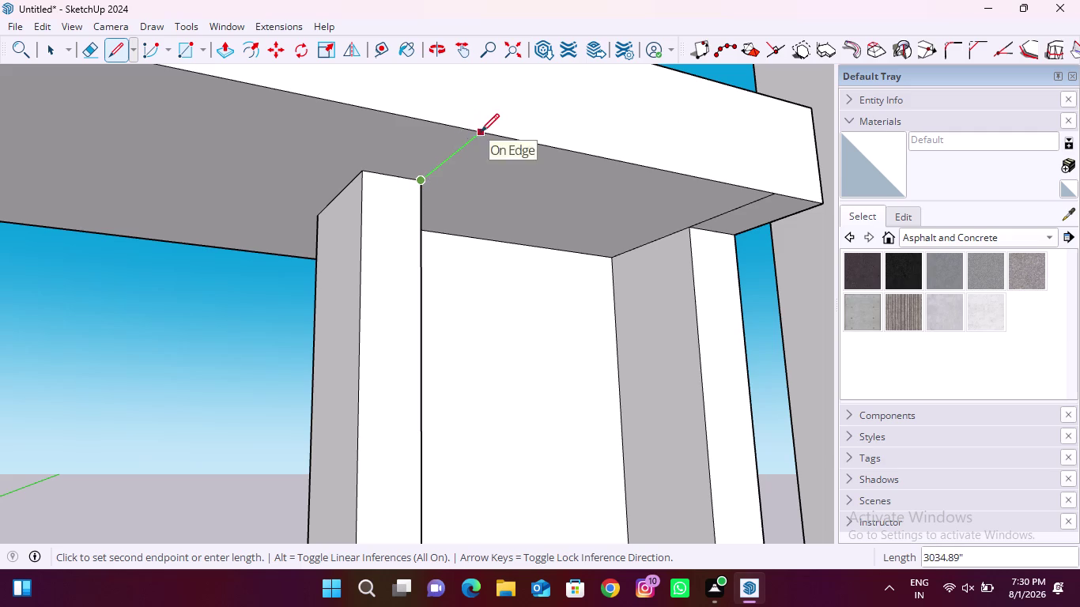
Draw a vertical line splitting the slab's front face from bottom to top edge.
scroll(down, 3)
scroll(down, 3)
middle_drag(444, 154, 354, 265)
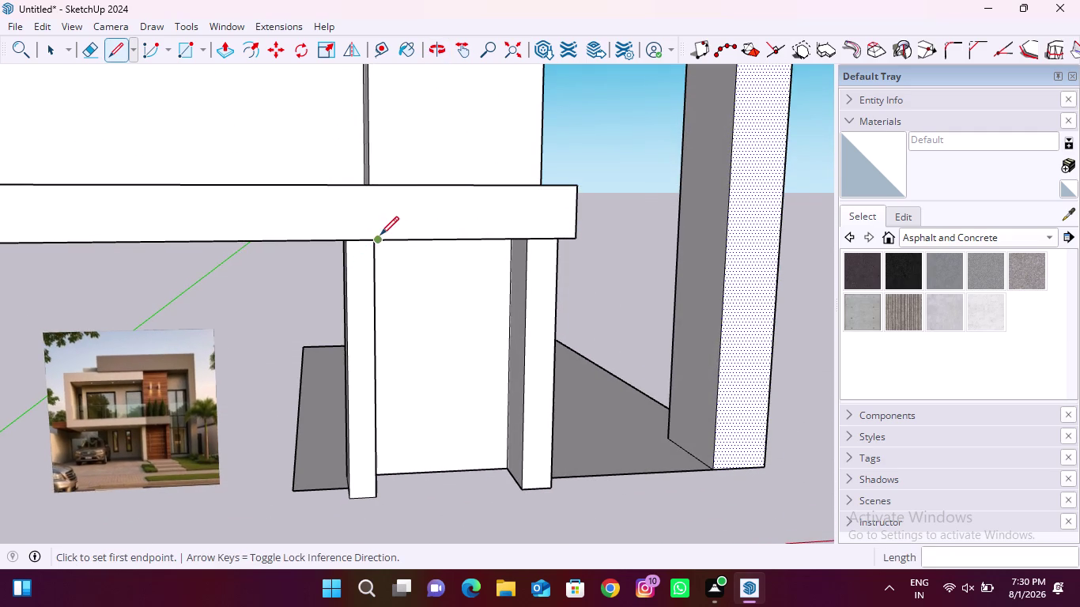
middle_drag(372, 246, 422, 200)
click(404, 216)
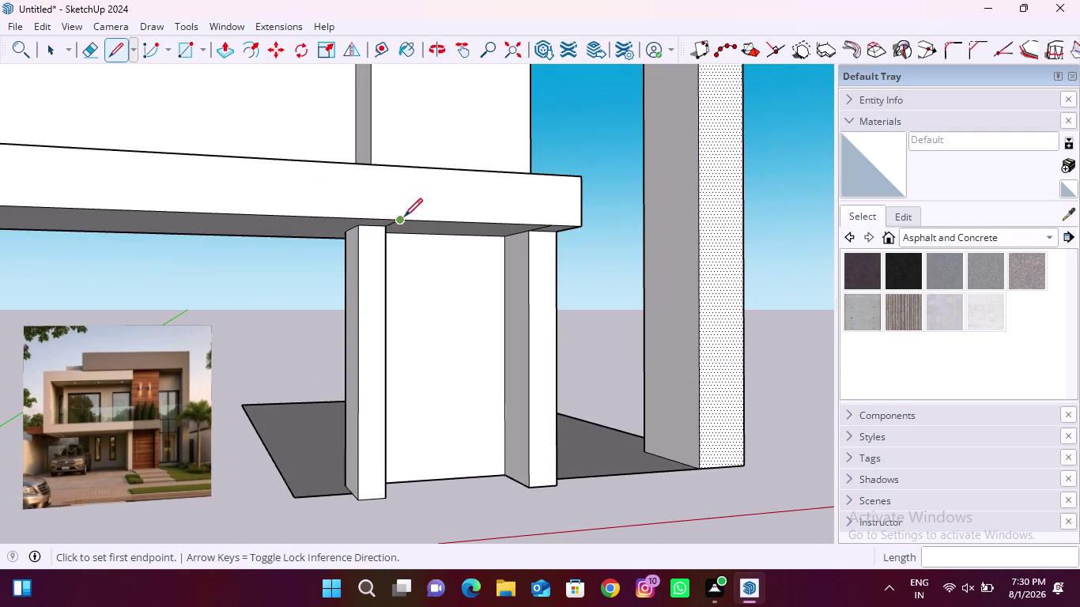
click(406, 163)
Draw a line across the slab top to the wall behind it.
middle_drag(406, 163, 357, 280)
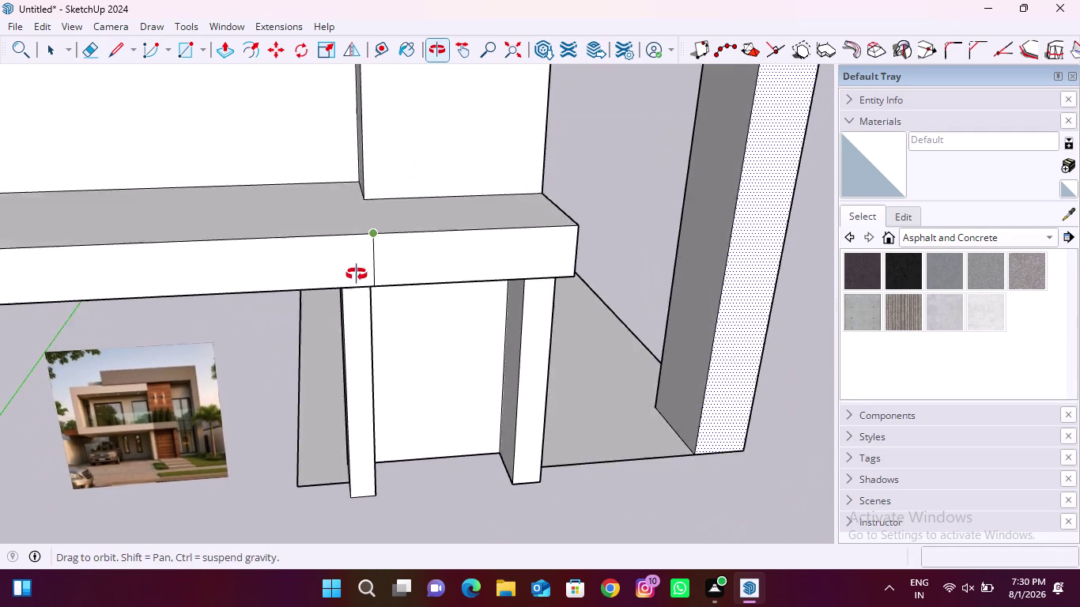
middle_drag(357, 280, 319, 394)
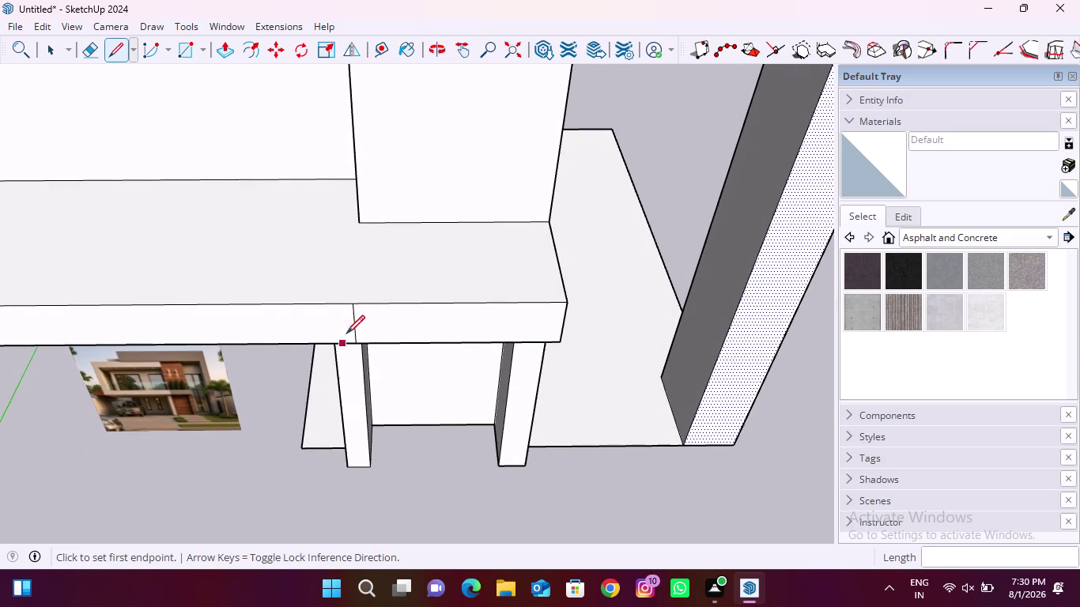
drag(356, 300, 357, 293)
click(367, 218)
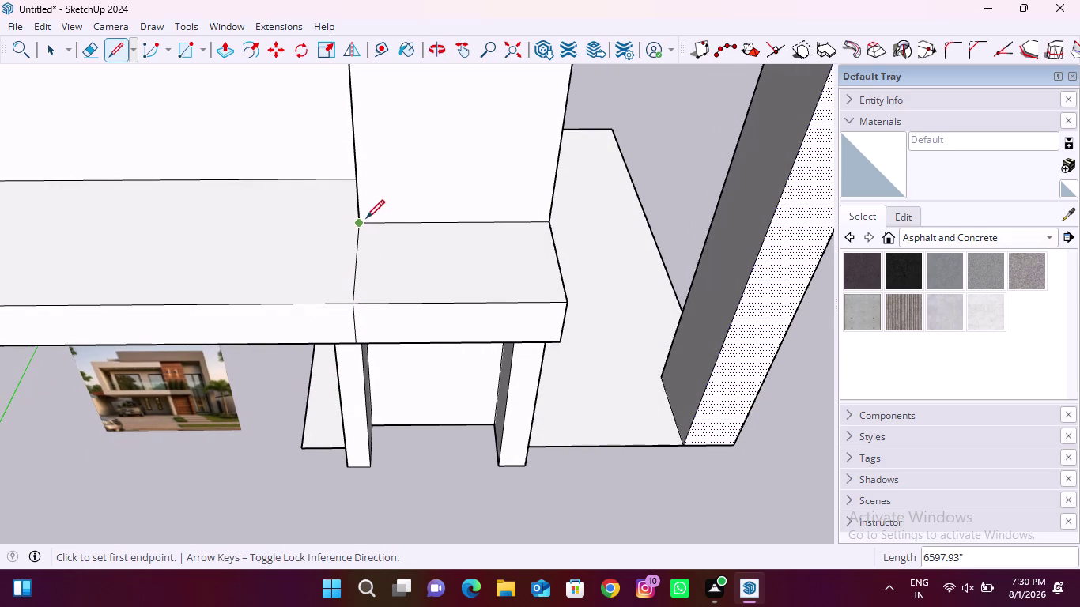
key(Escape)
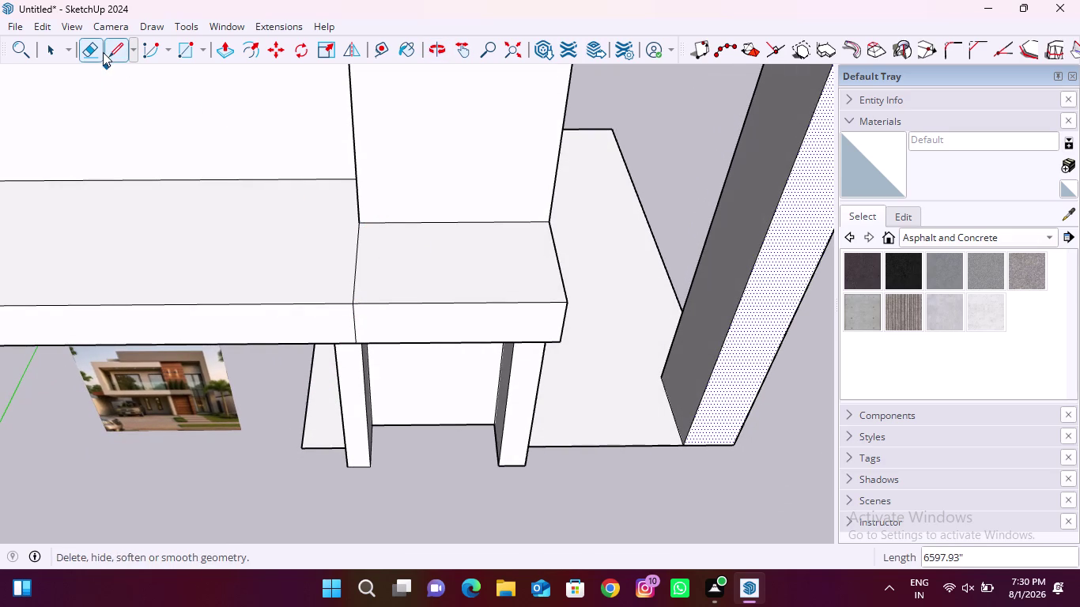
Erase the stray edges under the carport slab.
click(102, 52)
middle_drag(289, 390, 441, 97)
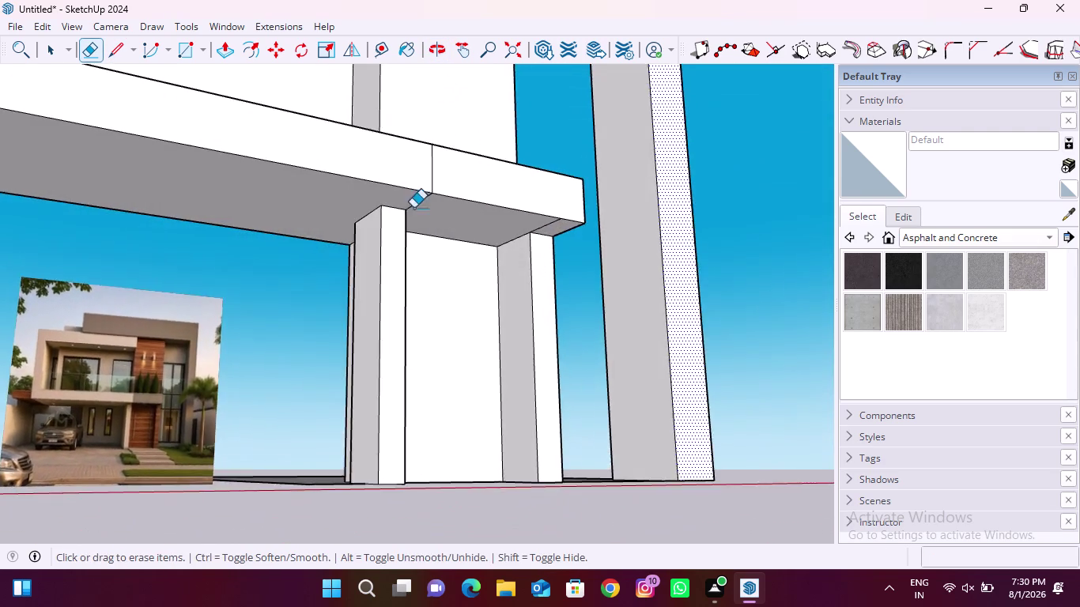
scroll(up, 3)
drag(411, 198, 446, 200)
scroll(down, 3)
scroll(up, 3)
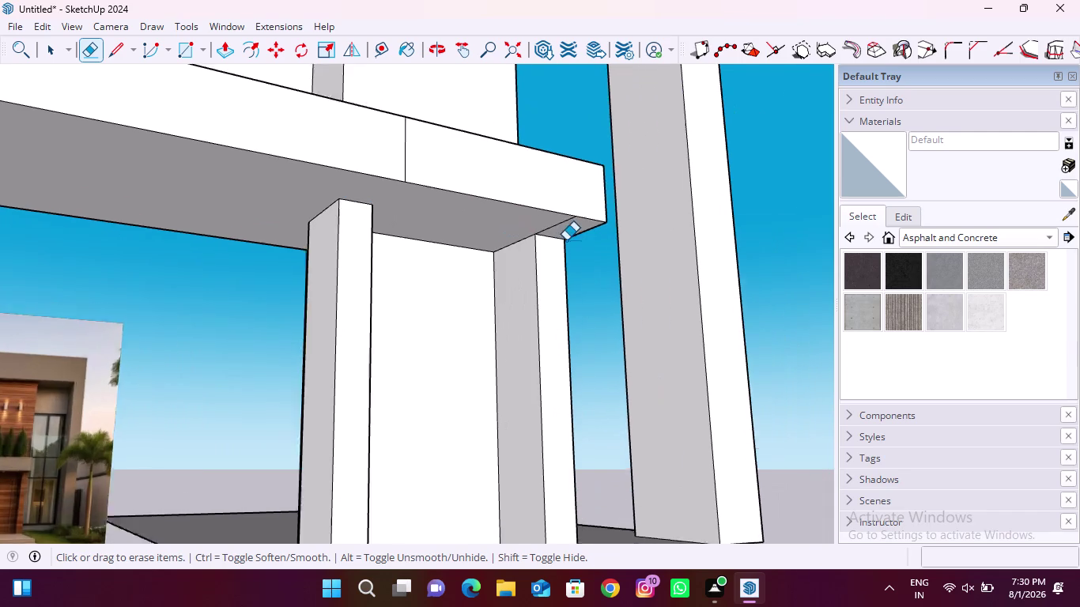
scroll(up, 3)
drag(570, 215, 504, 201)
scroll(down, 3)
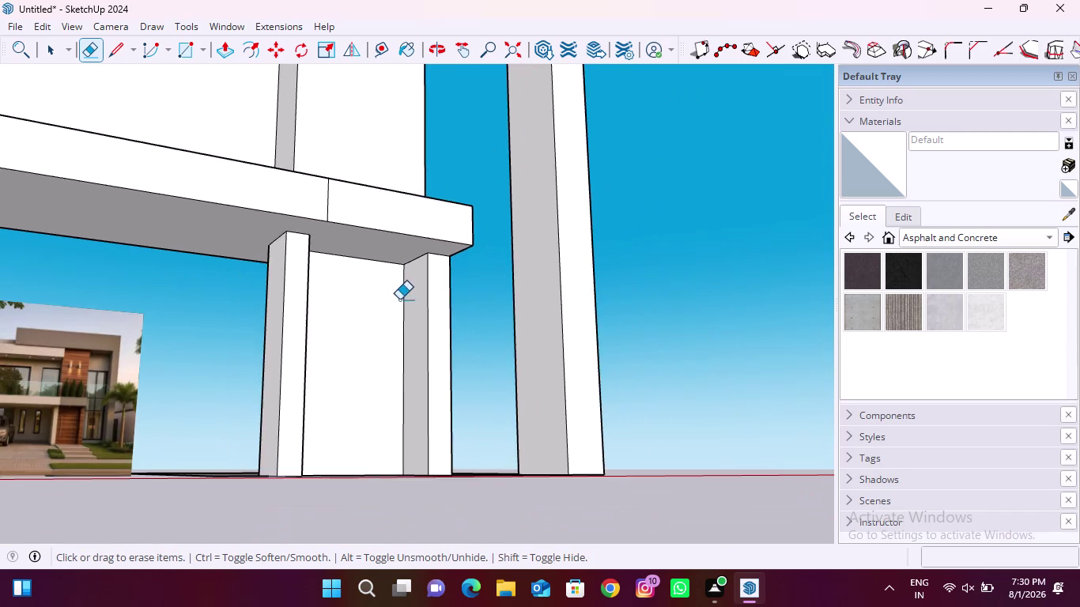
Return to the Select tool and orbit out to an angled overview of the house.
middle_drag(387, 312, 341, 360)
key(Escape)
key(space)
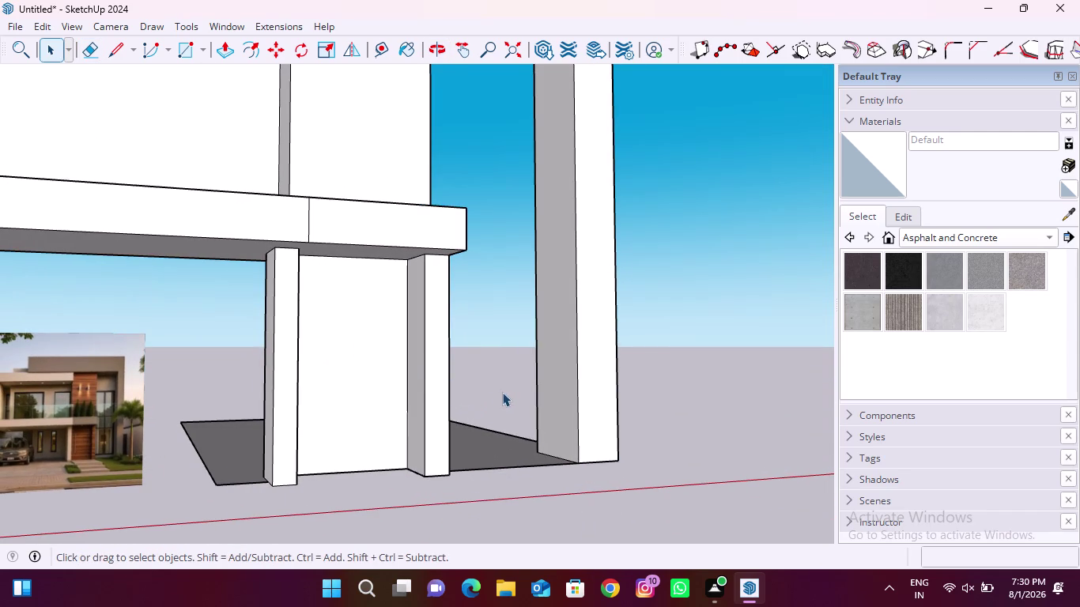
scroll(down, 3)
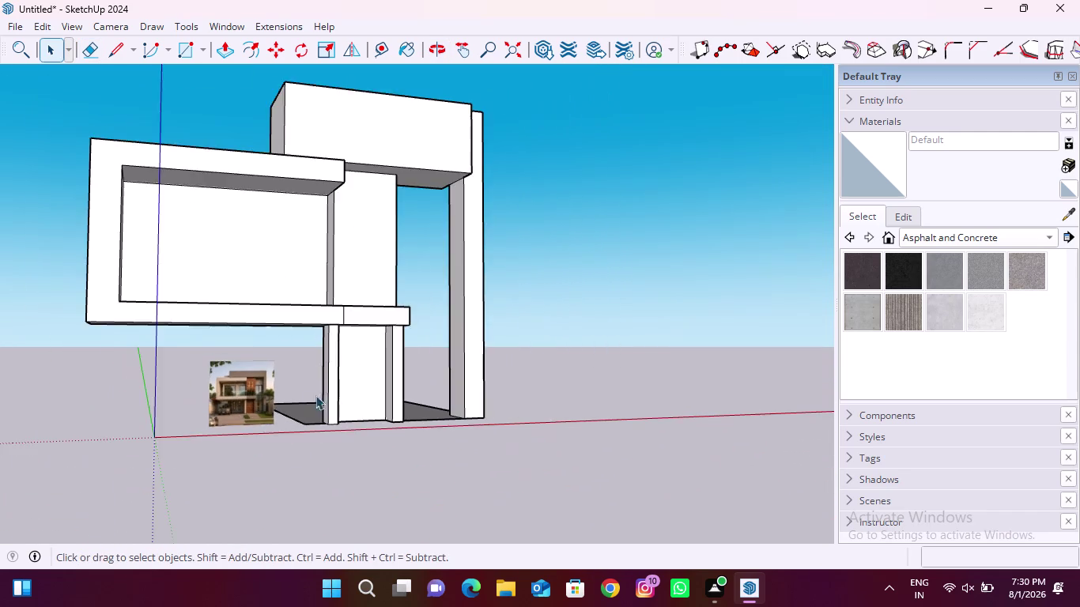
scroll(down, 3)
scroll(up, 3)
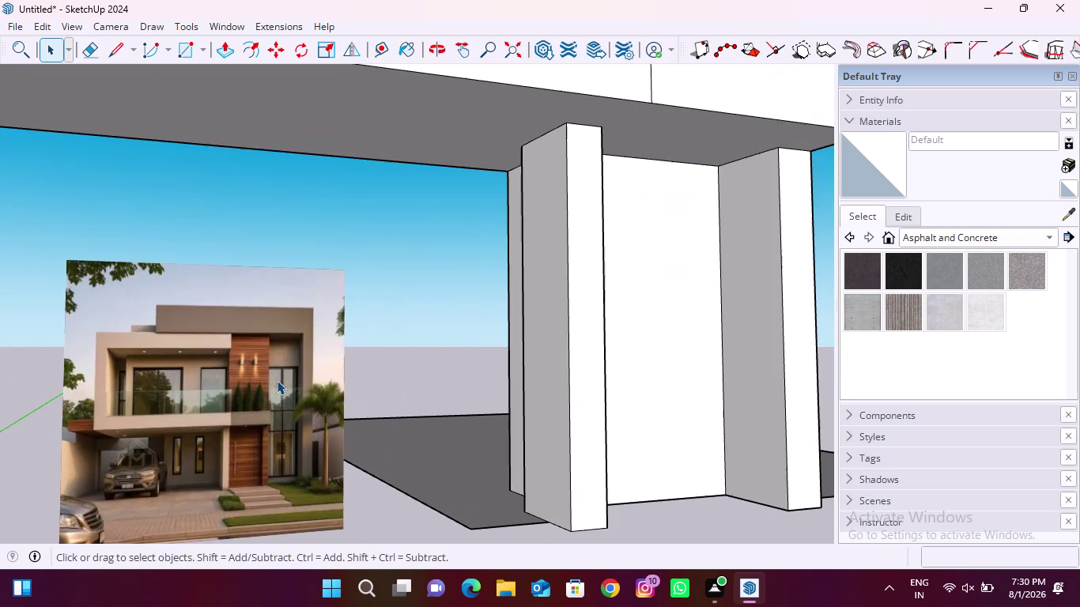
scroll(down, 3)
middle_drag(478, 368, 367, 398)
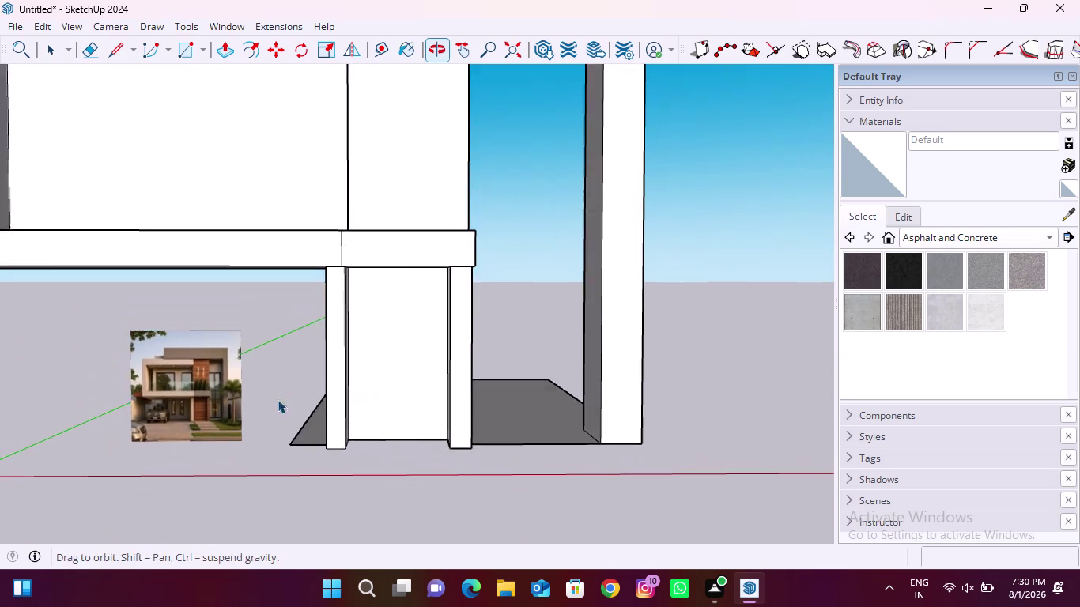
scroll(down, 3)
middle_drag(429, 198, 265, 351)
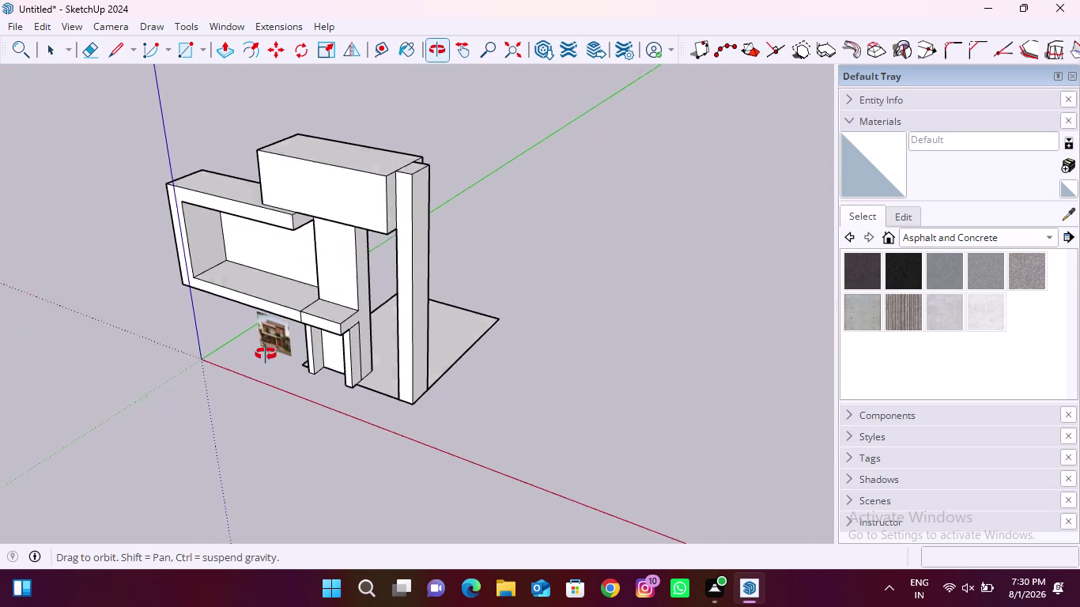
middle_drag(266, 352, 266, 356)
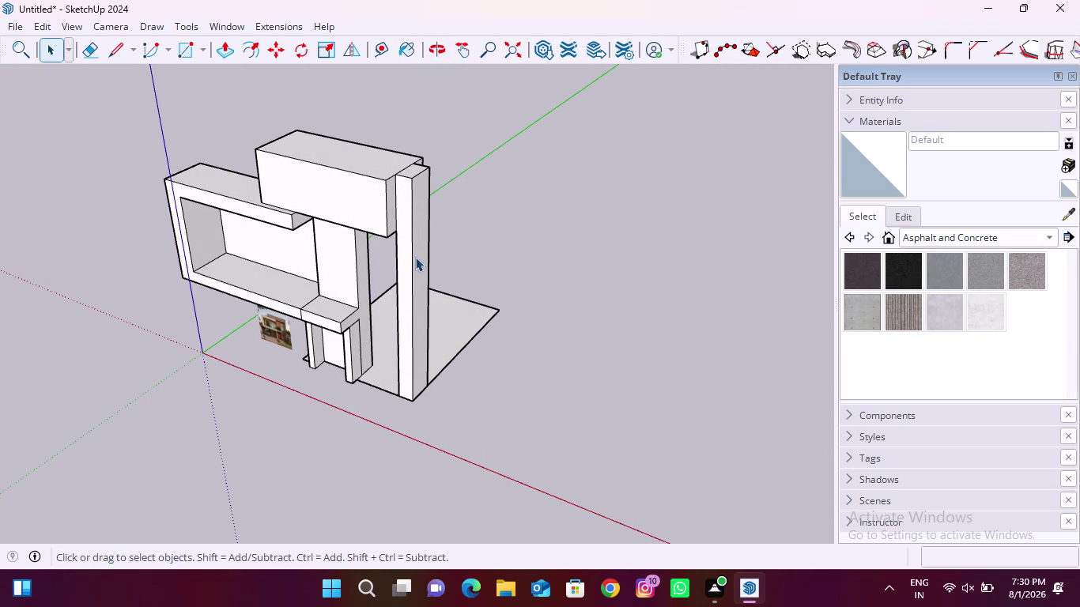
double_click(406, 285)
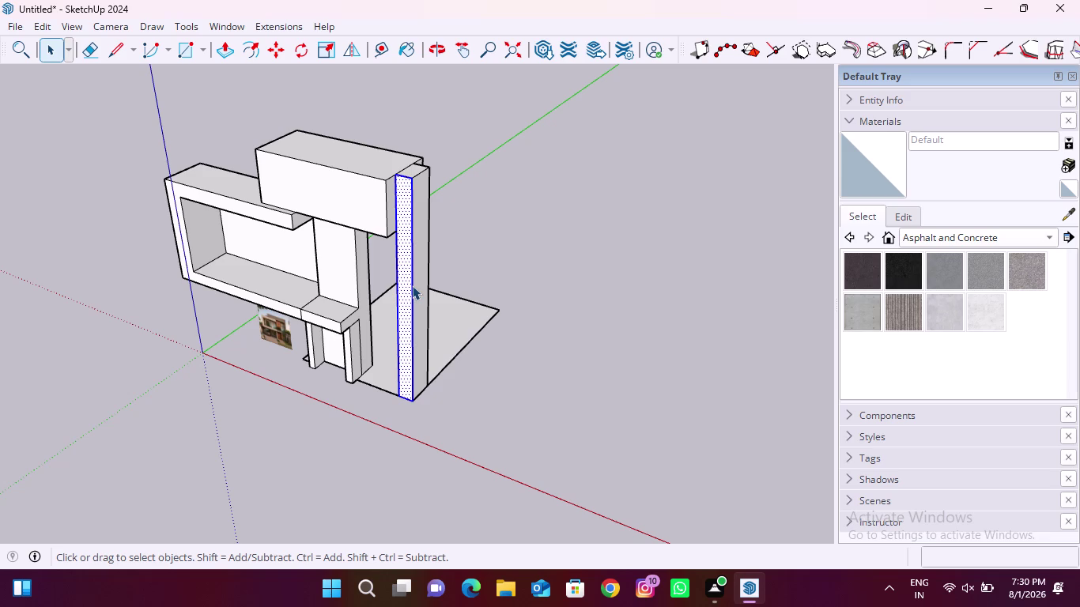
double_click(417, 278)
middle_click(431, 273)
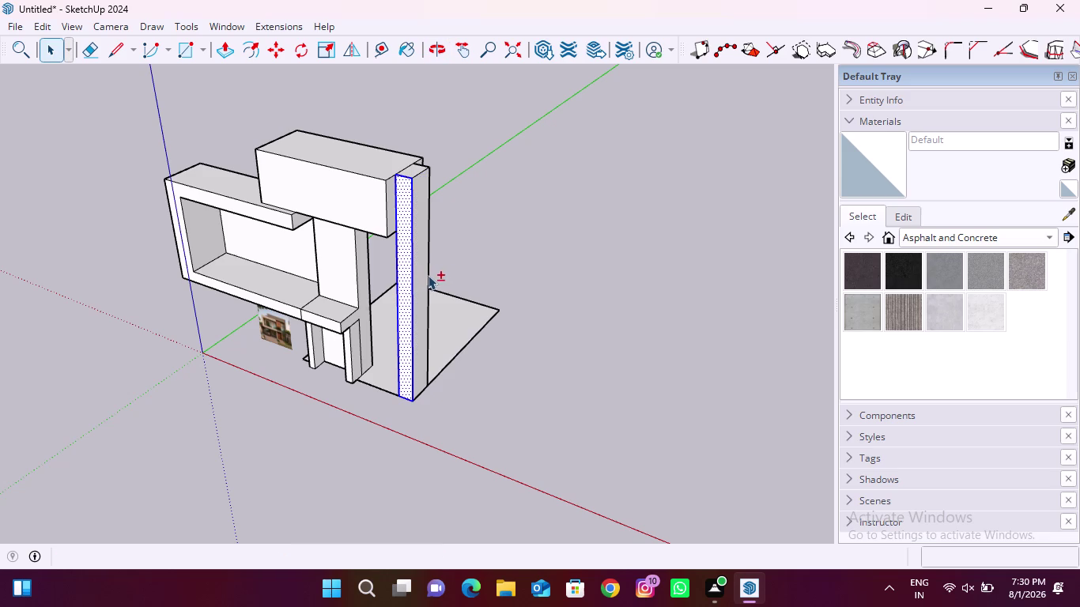
double_click(425, 279)
double_click(423, 279)
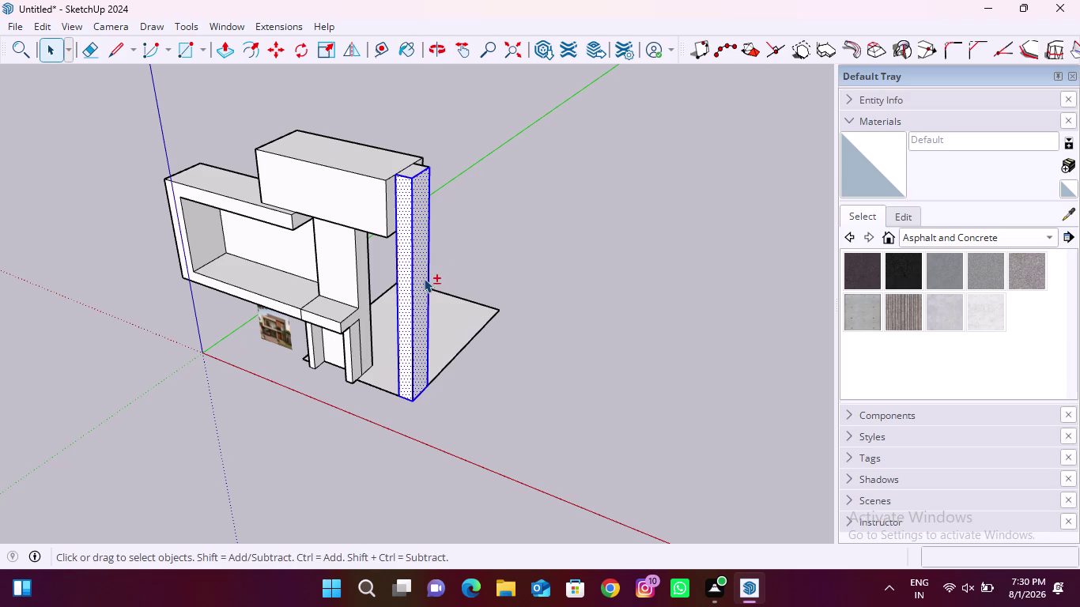
middle_drag(443, 270, 319, 307)
middle_drag(422, 302, 139, 283)
middle_drag(427, 252, 236, 264)
scroll(up, 3)
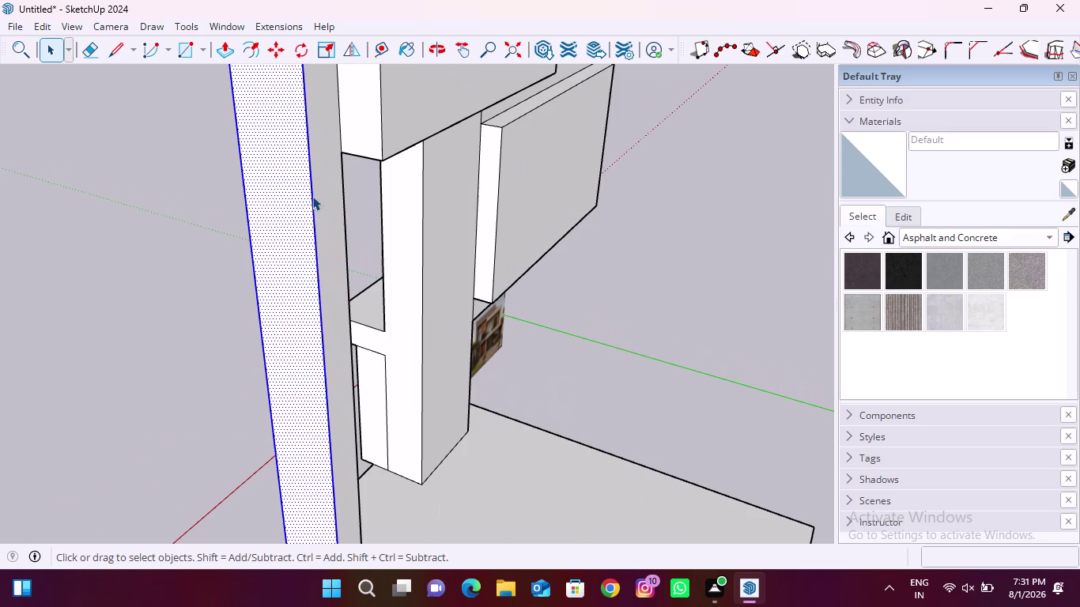
double_click(320, 197)
middle_drag(275, 243, 386, 306)
scroll(down, 3)
scroll(up, 3)
double_click(399, 182)
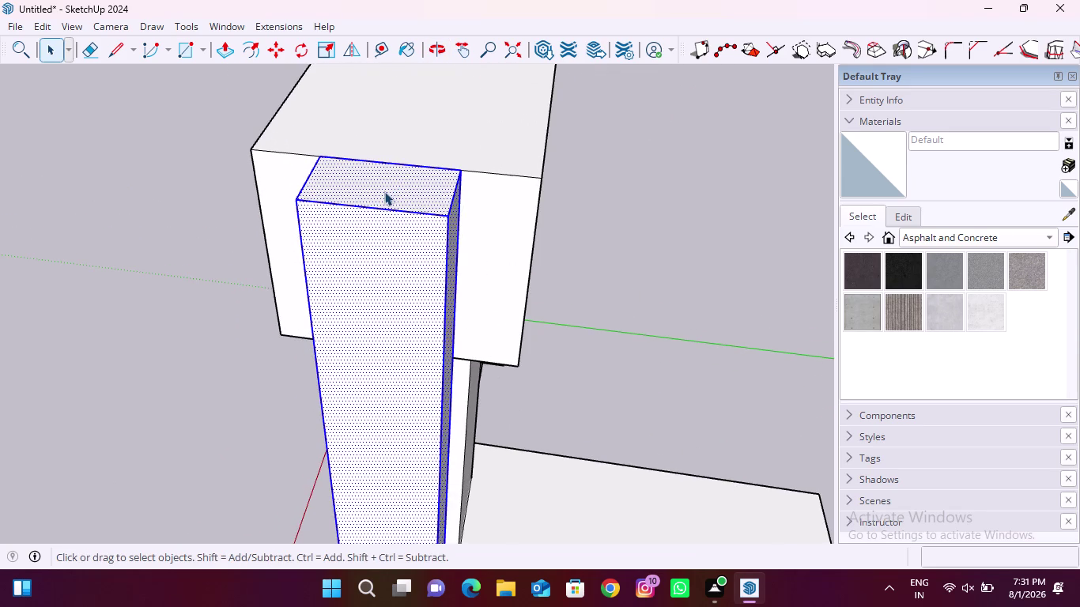
middle_drag(268, 225, 783, 148)
middle_drag(547, 293, 654, 274)
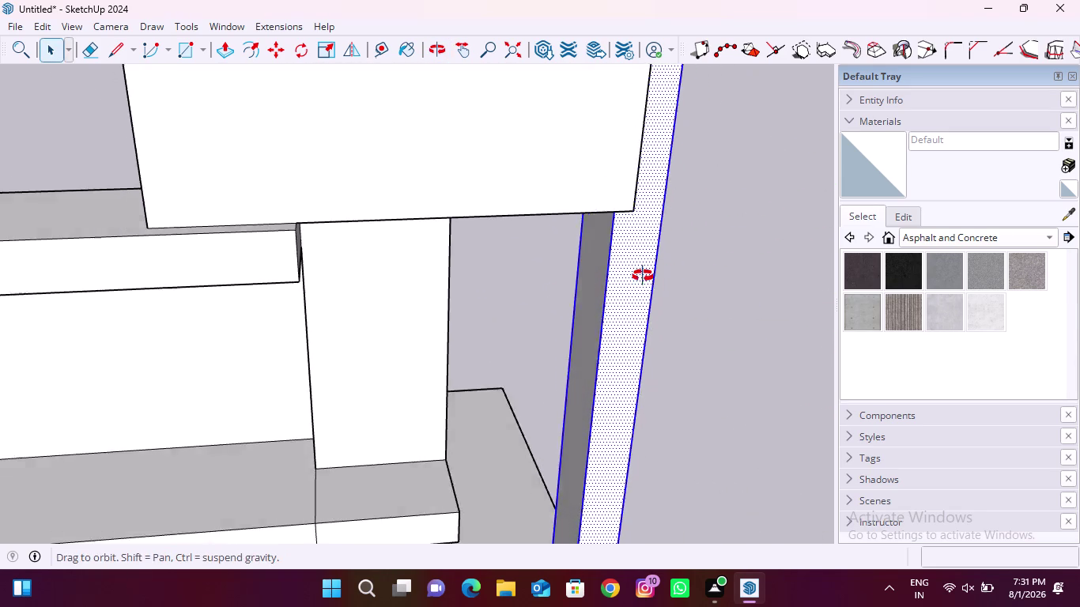
middle_drag(654, 274, 675, 269)
double_click(574, 266)
scroll(down, 3)
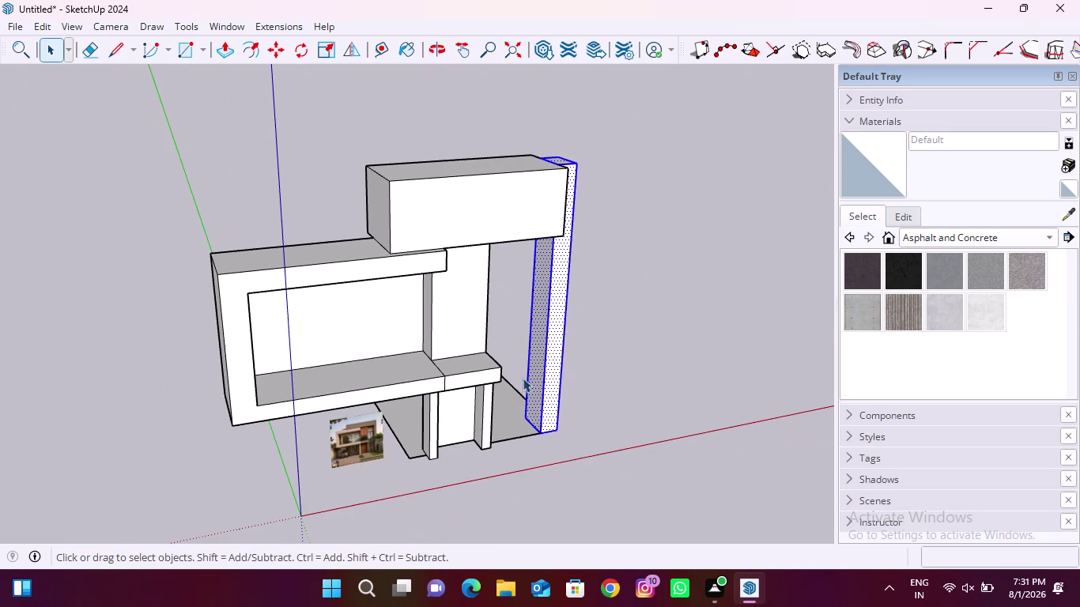
middle_drag(539, 399, 499, 237)
middle_drag(542, 434, 529, 218)
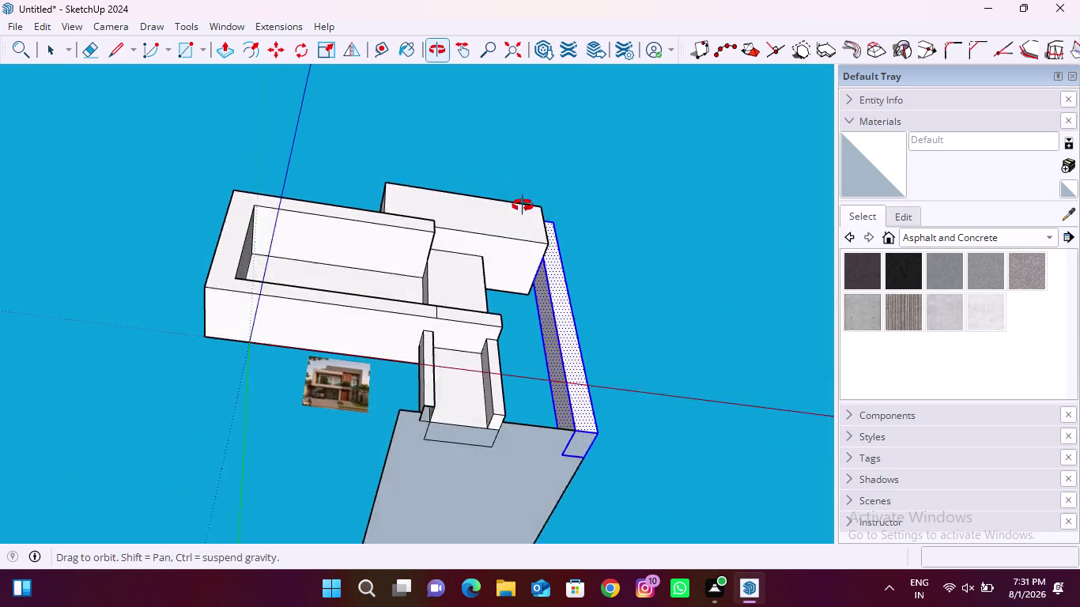
middle_drag(529, 218, 518, 197)
scroll(up, 3)
double_click(589, 424)
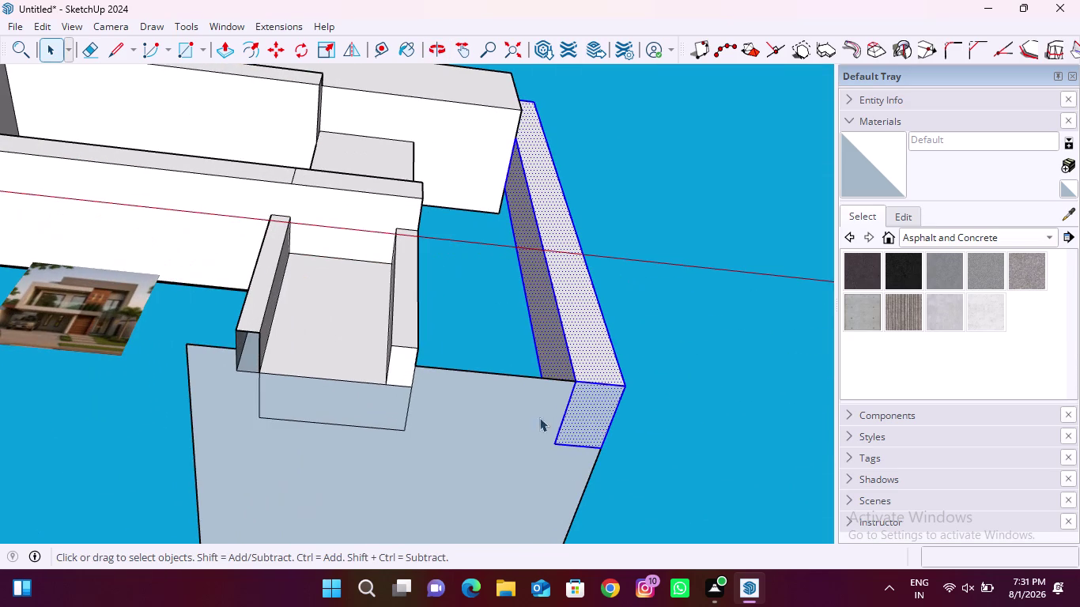
scroll(down, 3)
middle_drag(508, 290, 461, 538)
middle_drag(534, 224, 498, 500)
click(270, 43)
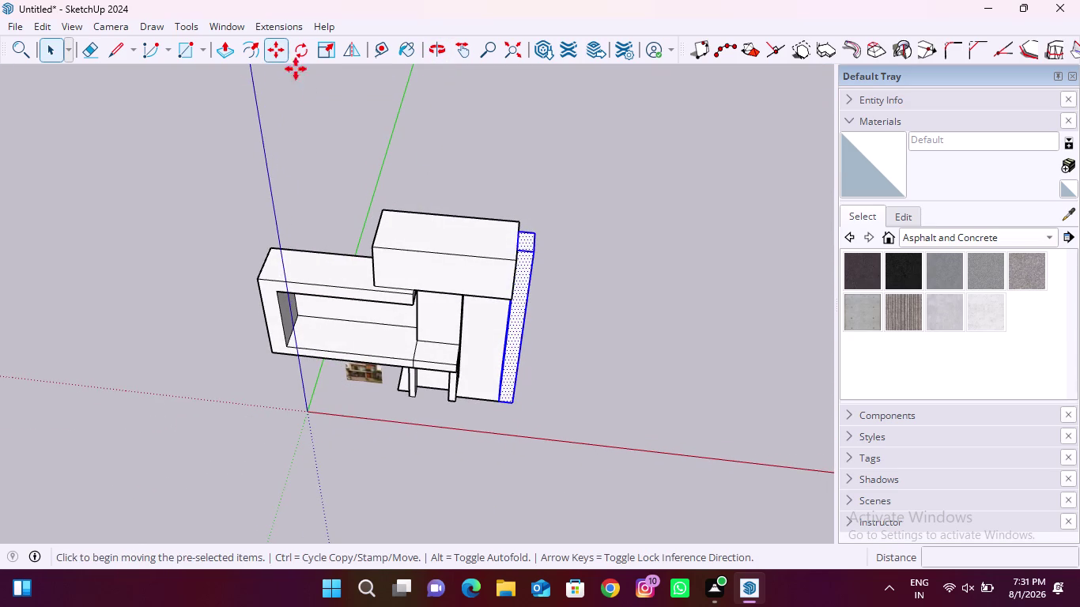
Try moving the tall side wall from its top corner, then undo that attempt.
scroll(up, 3)
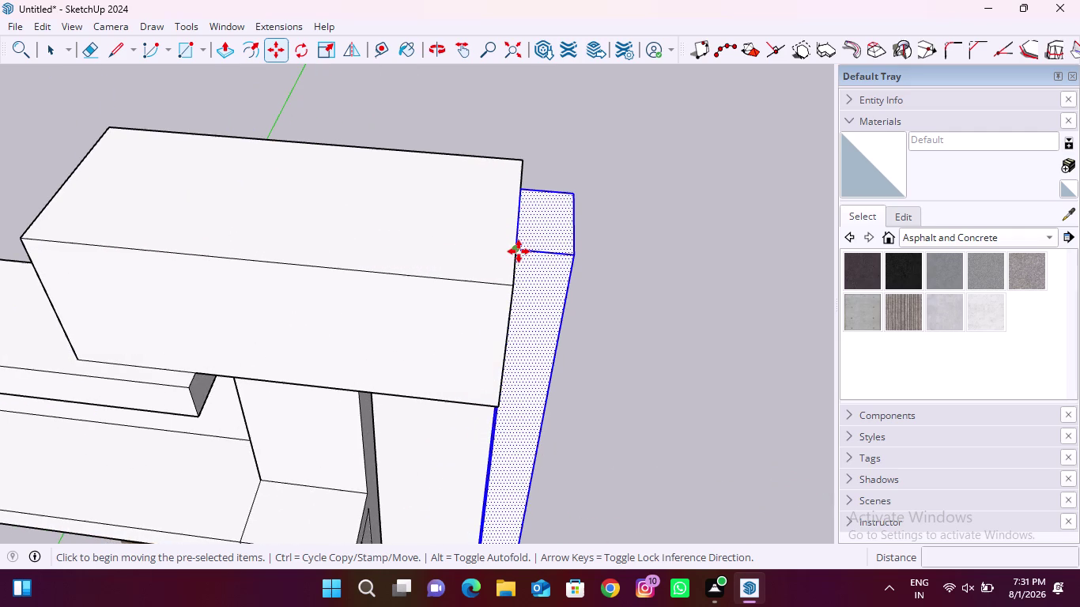
click(519, 251)
click(516, 291)
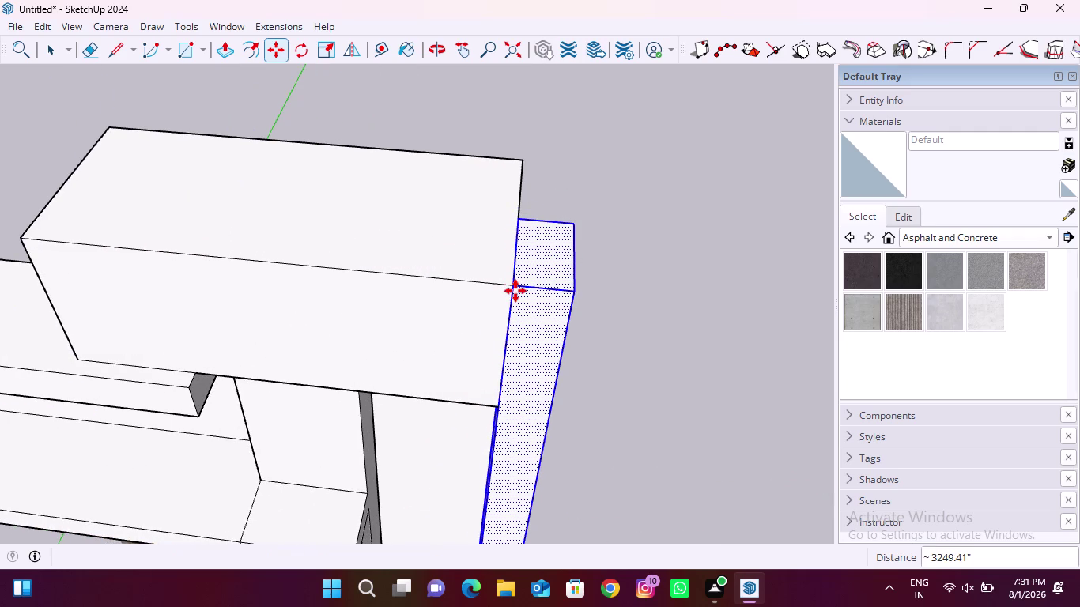
scroll(down, 3)
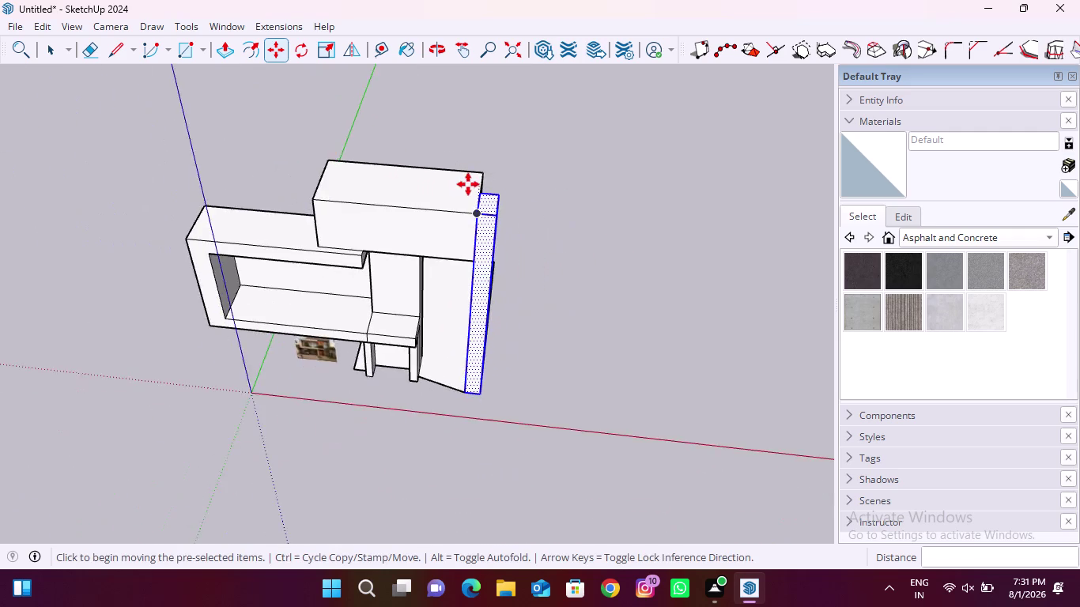
scroll(down, 3)
key(ctrl+z)
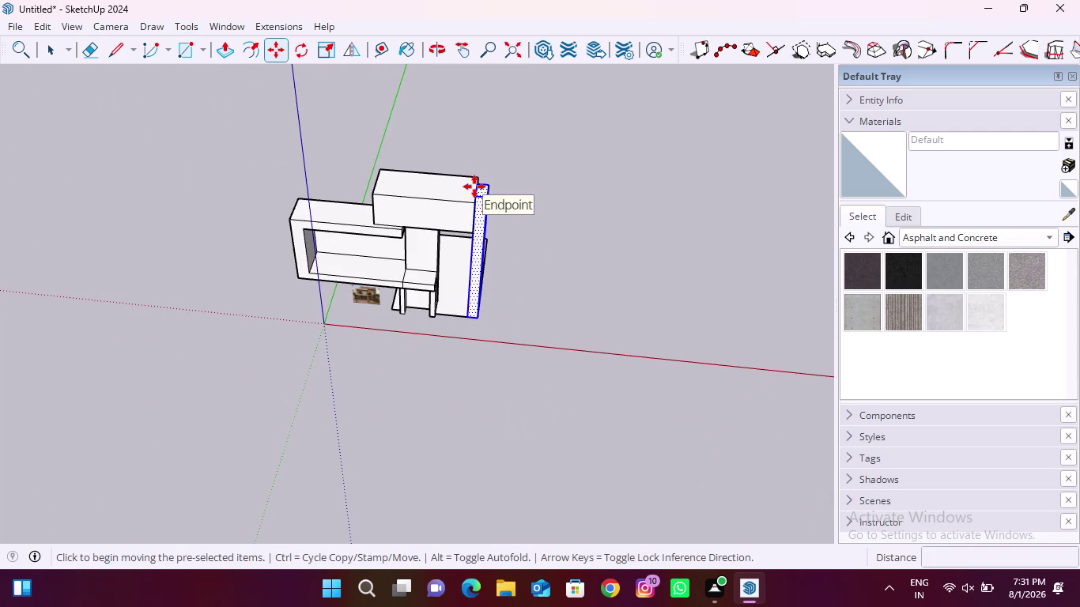
scroll(up, 3)
From a straight-on front view, snap the wall's top corner to the upper box's corner.
middle_drag(408, 339, 462, 263)
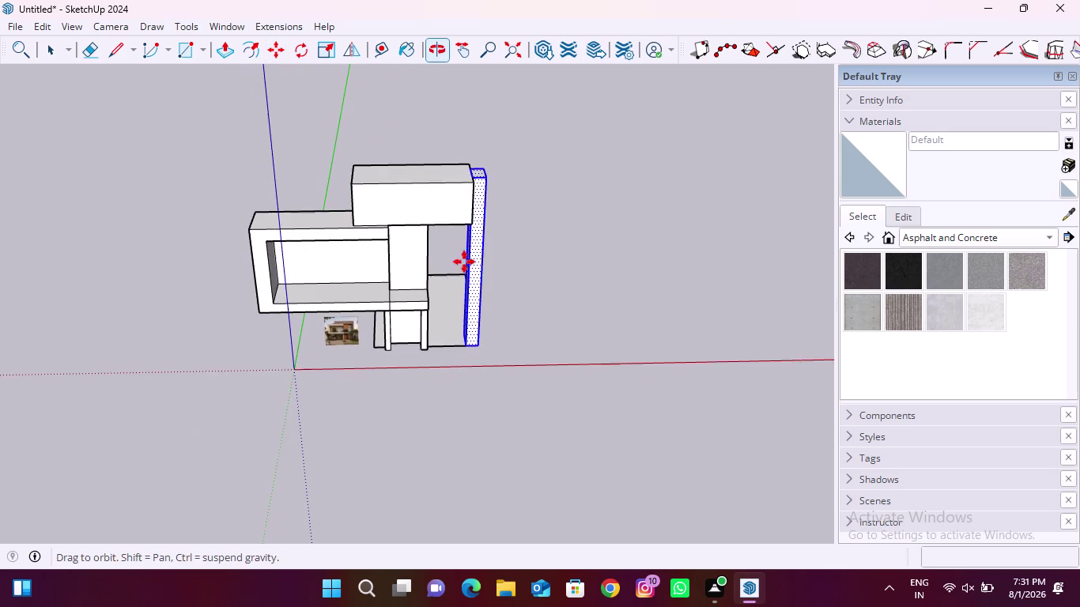
scroll(up, 3)
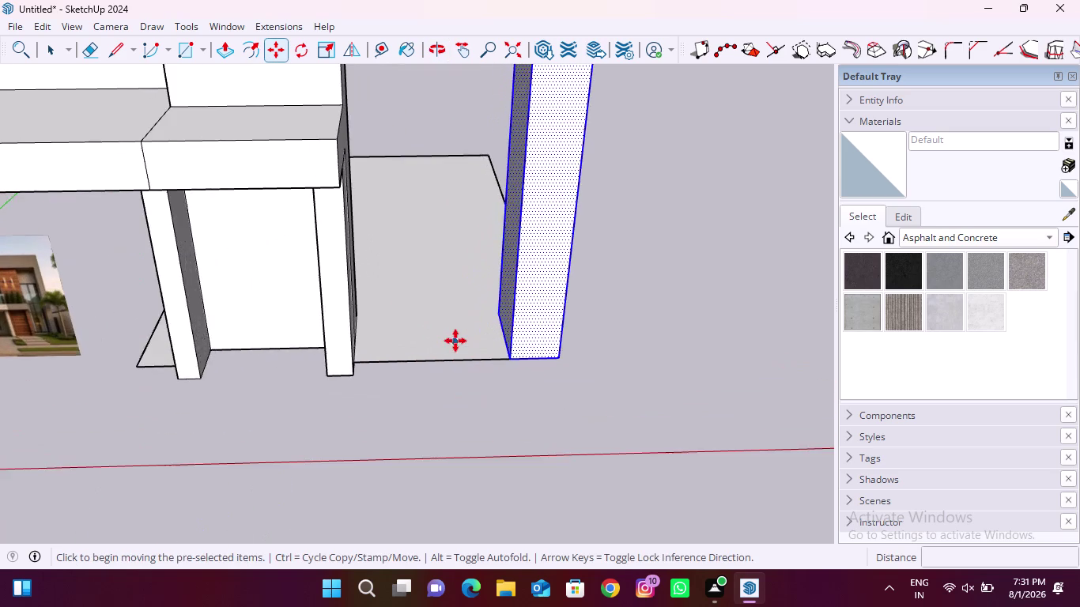
scroll(down, 3)
scroll(up, 3)
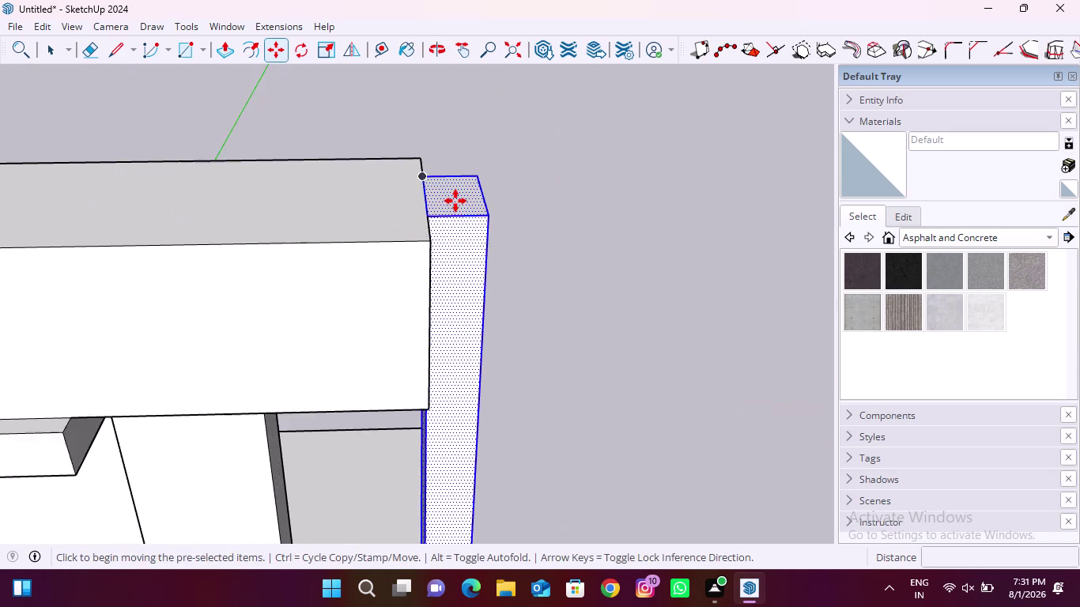
click(425, 216)
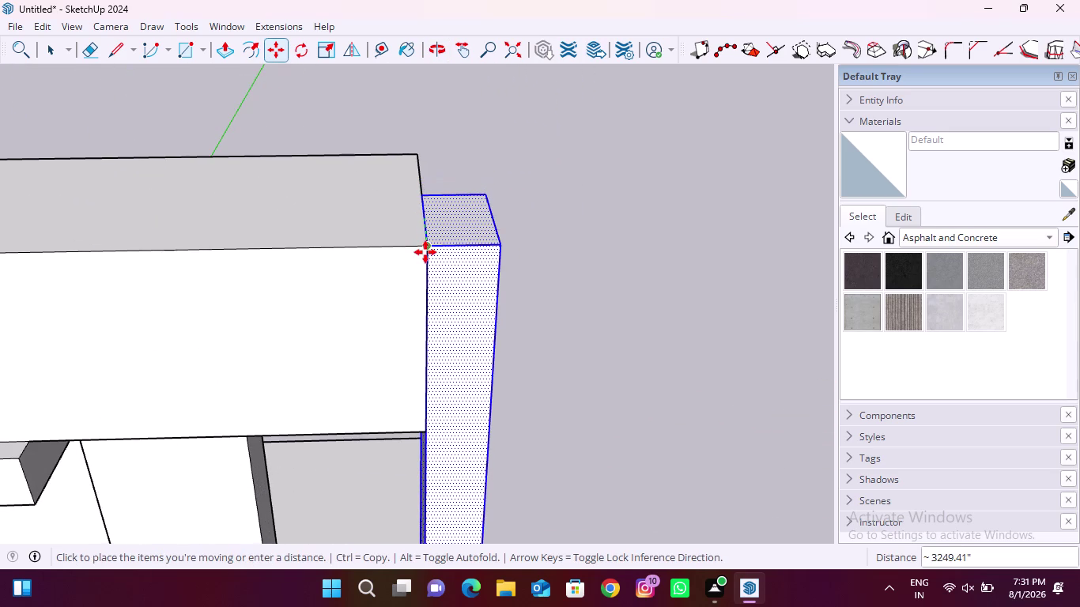
click(426, 252)
Orbit around the house to check the moved wall's alignment from the side and front.
scroll(down, 3)
middle_drag(400, 434, 398, 341)
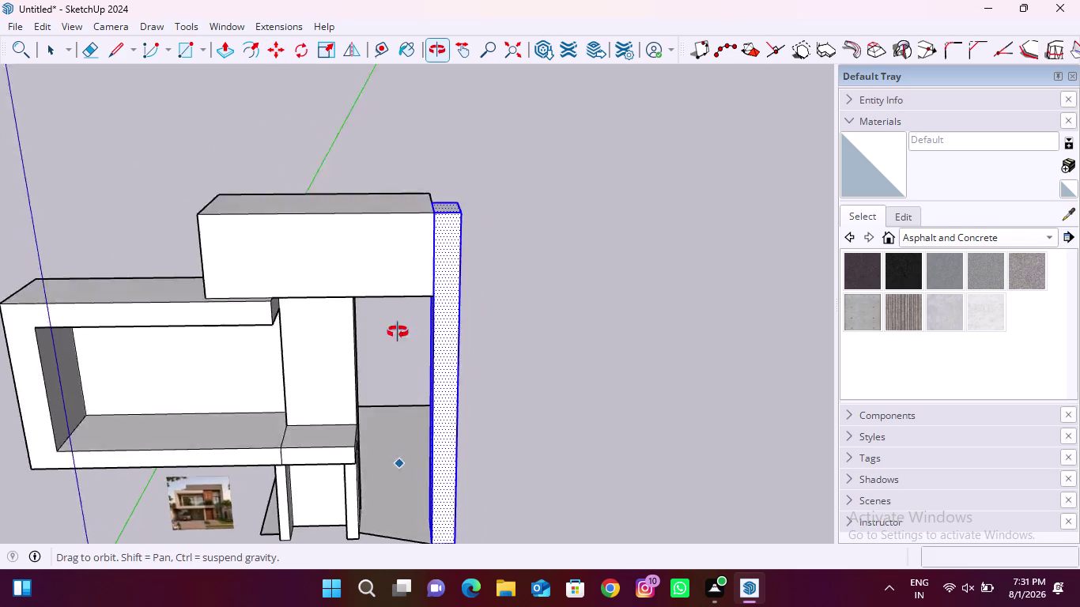
middle_drag(398, 341, 383, 222)
scroll(down, 3)
middle_drag(484, 386, 239, 498)
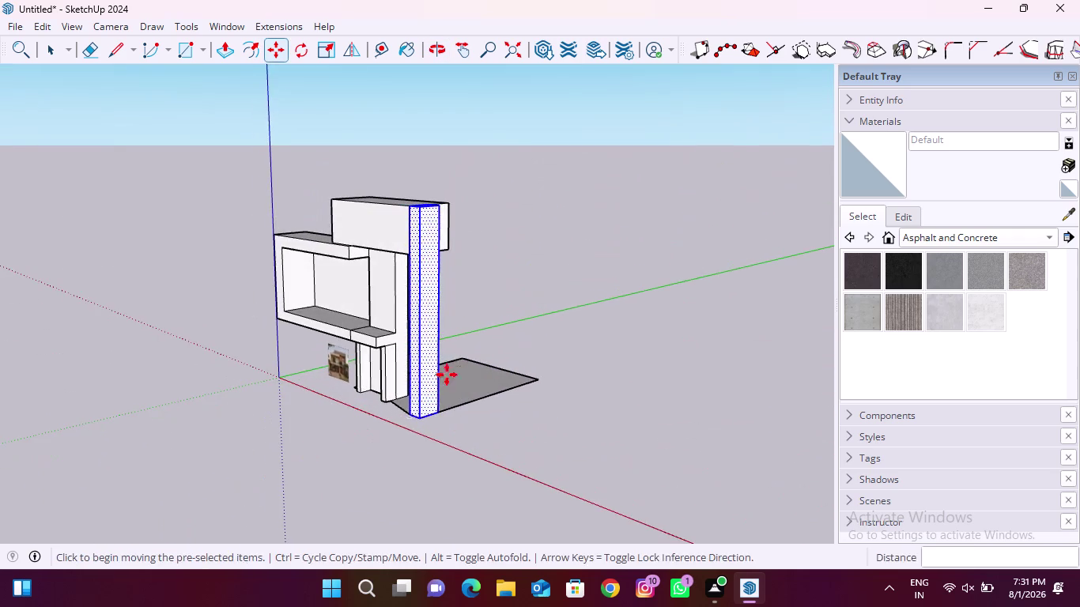
middle_drag(457, 367, 282, 411)
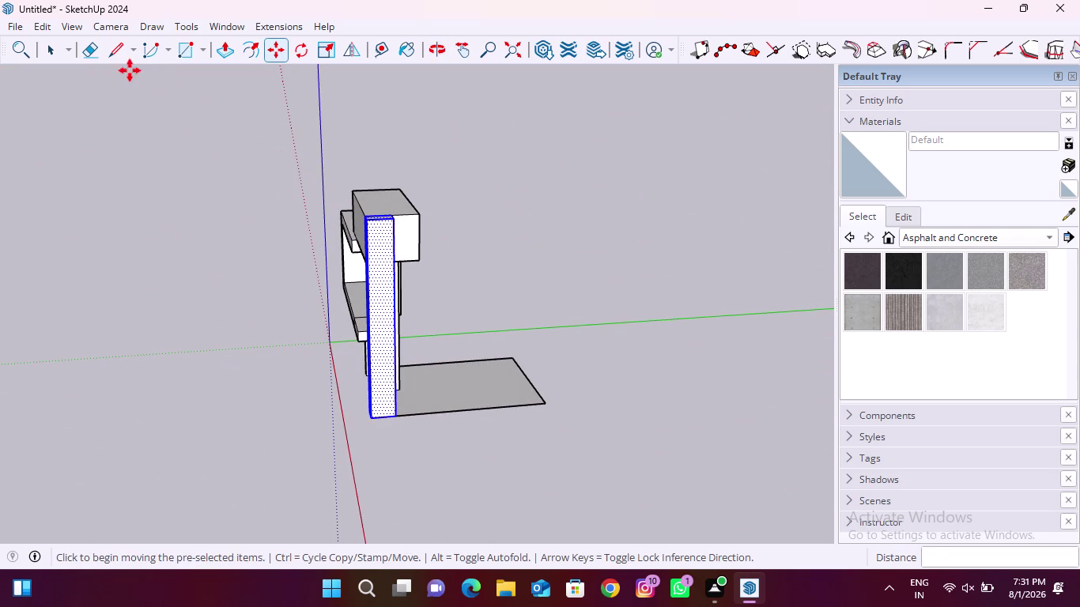
drag(96, 51, 101, 63)
middle_drag(342, 405, 748, 384)
scroll(up, 3)
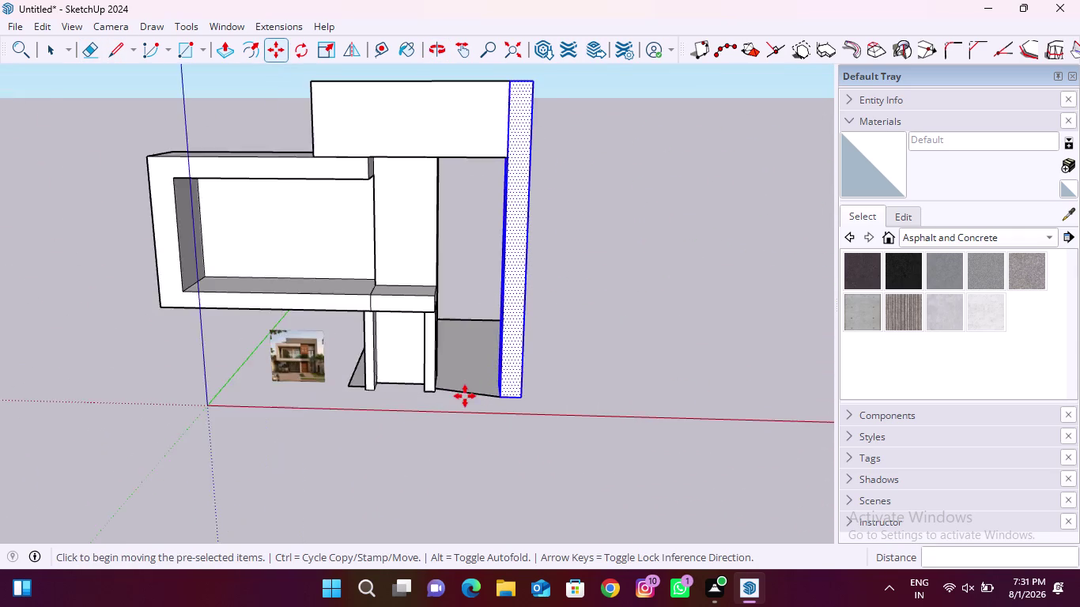
scroll(up, 3)
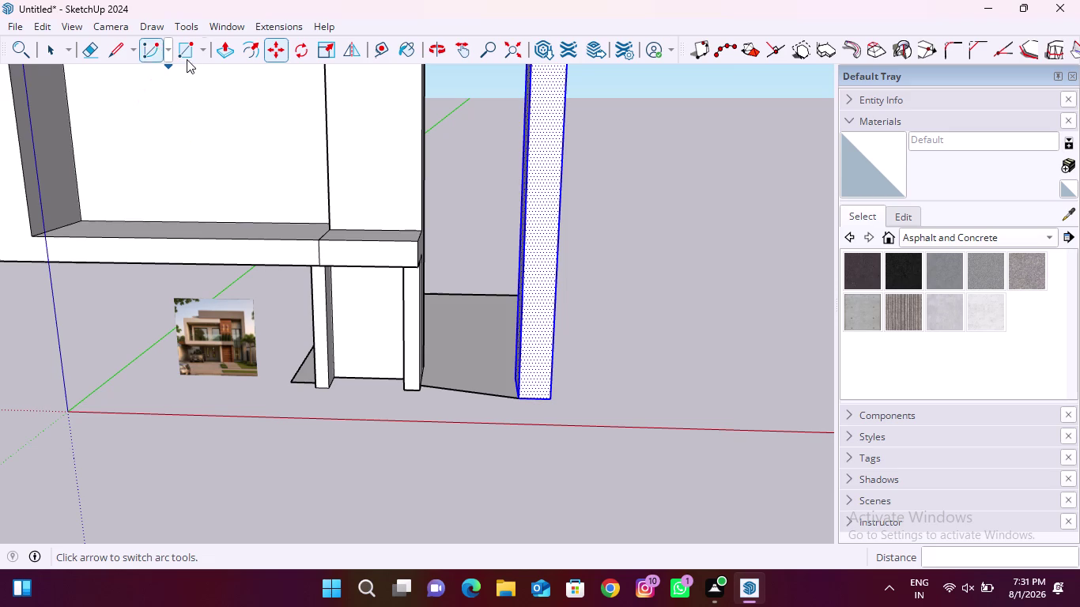
Erase the ground slab outline edges beside the tall side wall.
click(84, 48)
scroll(up, 3)
drag(469, 348, 466, 371)
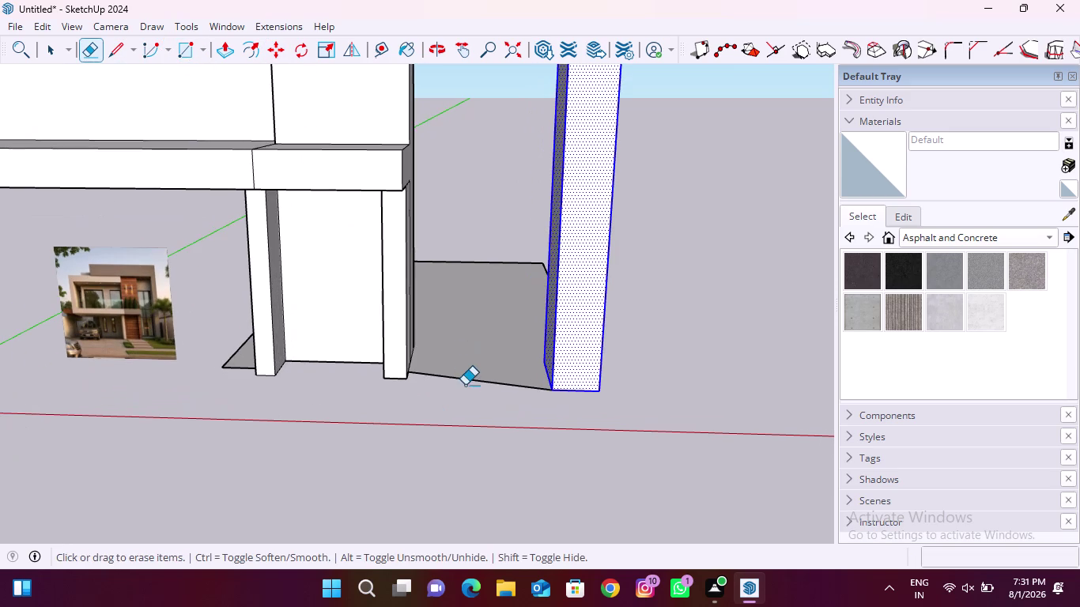
drag(466, 371, 465, 390)
middle_drag(649, 364, 145, 379)
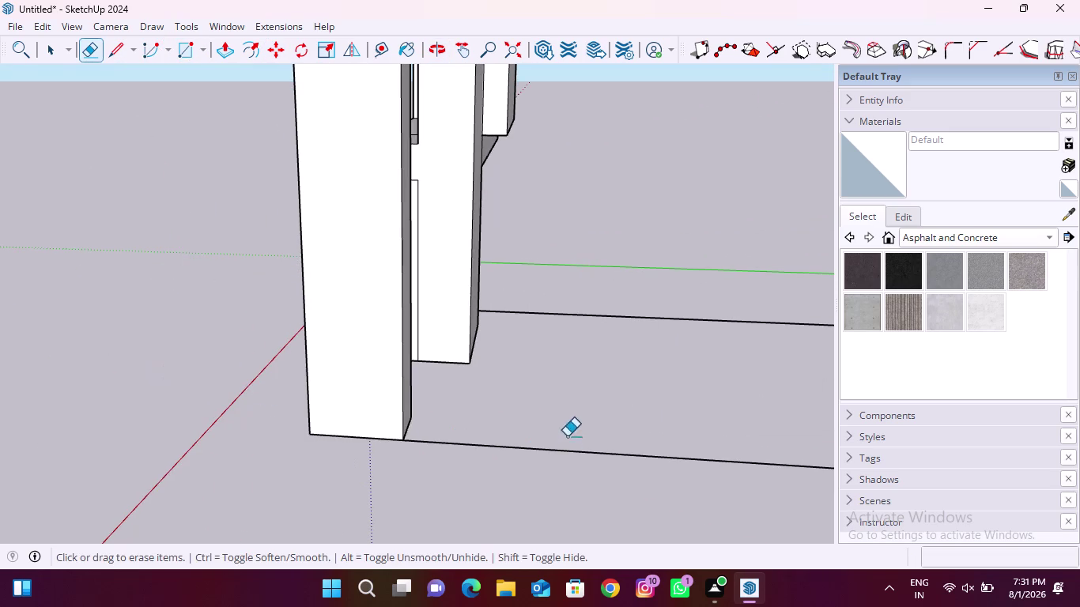
drag(568, 434, 544, 487)
drag(654, 280, 641, 339)
Erase the leftover stray ground lines near the wall.
scroll(down, 3)
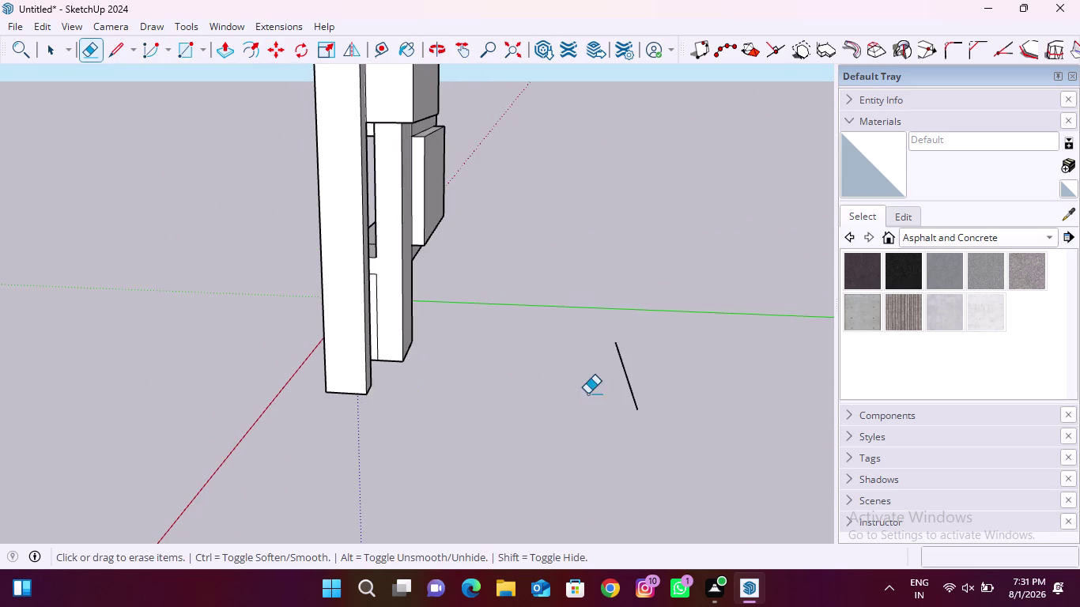
drag(585, 388, 676, 384)
middle_drag(530, 350, 321, 375)
middle_drag(524, 332, 253, 345)
scroll(up, 3)
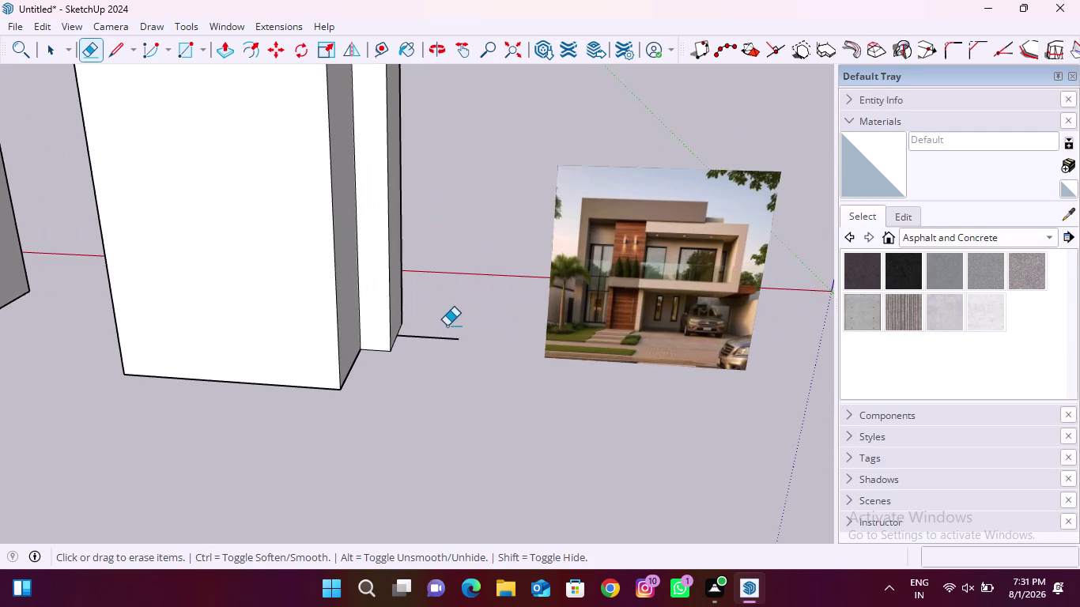
drag(447, 325, 436, 357)
scroll(down, 3)
middle_drag(262, 359, 860, 355)
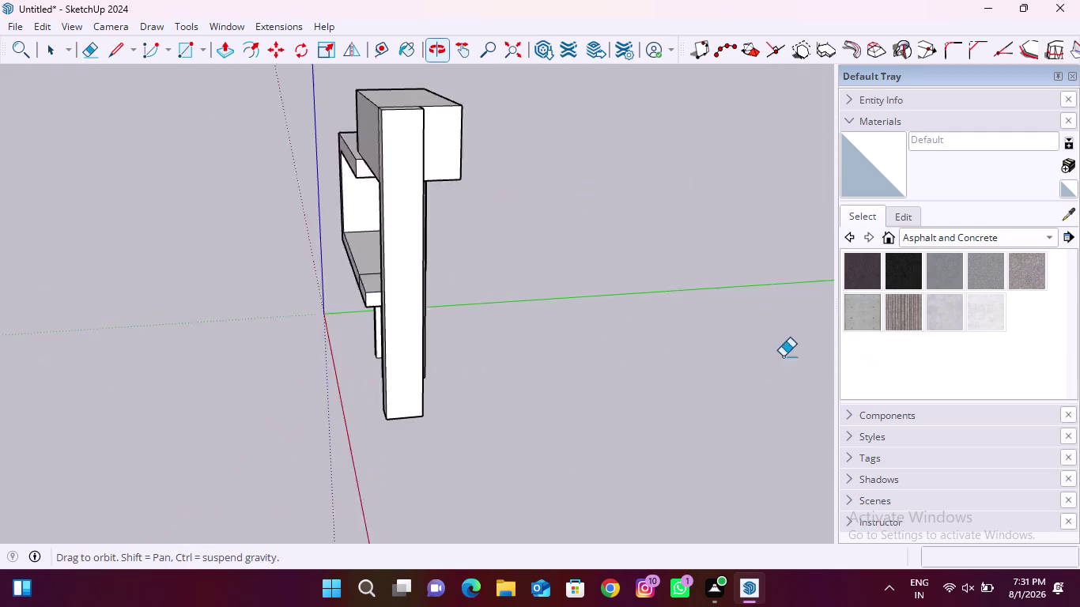
Orbit and zoom to inspect the house front.
middle_drag(305, 375, 640, 359)
scroll(up, 3)
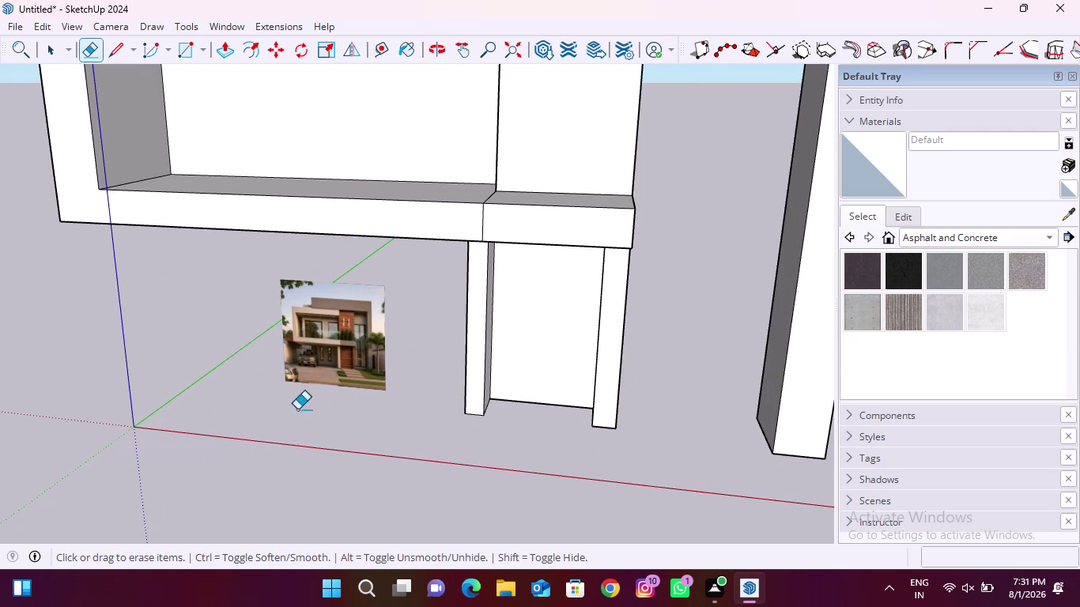
scroll(down, 3)
middle_drag(272, 456, 305, 427)
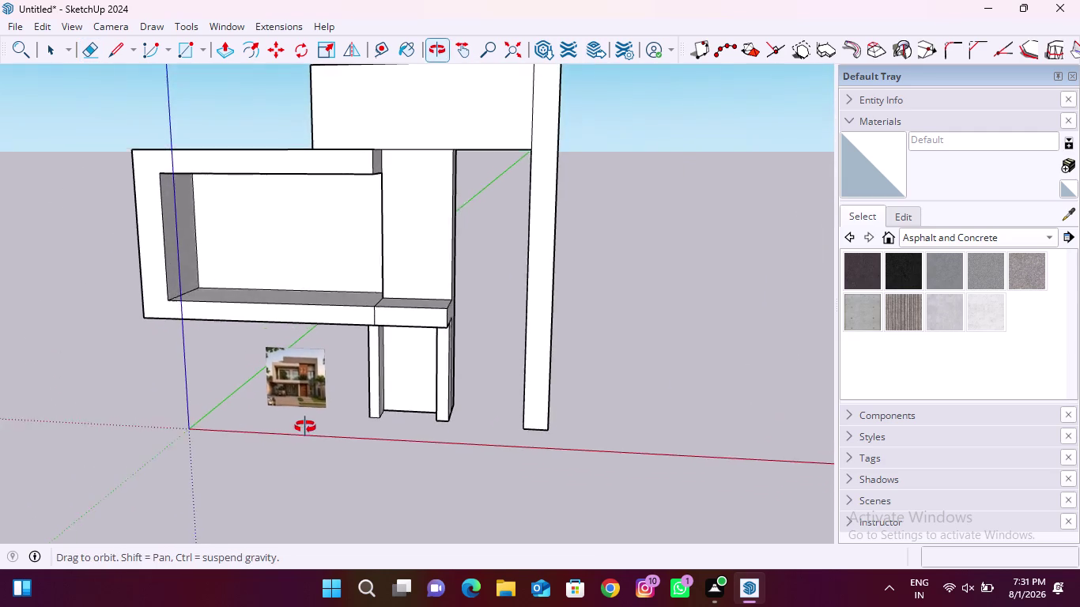
middle_drag(305, 427, 337, 420)
scroll(down, 3)
scroll(up, 3)
drag(480, 187, 499, 194)
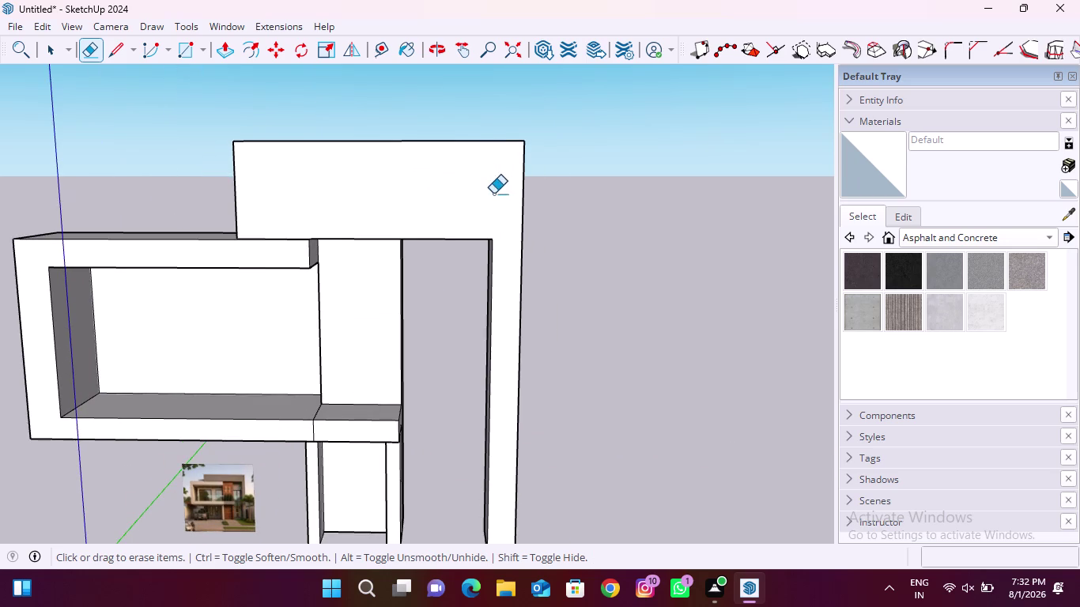
Orbit behind the house to view the tall left side wall.
scroll(down, 3)
scroll(up, 3)
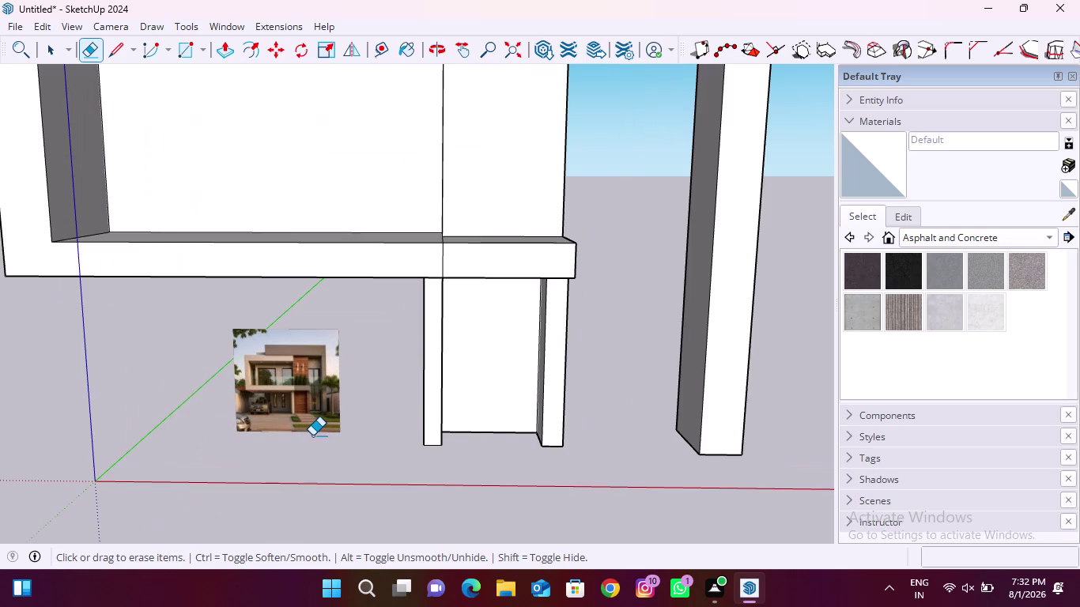
scroll(down, 3)
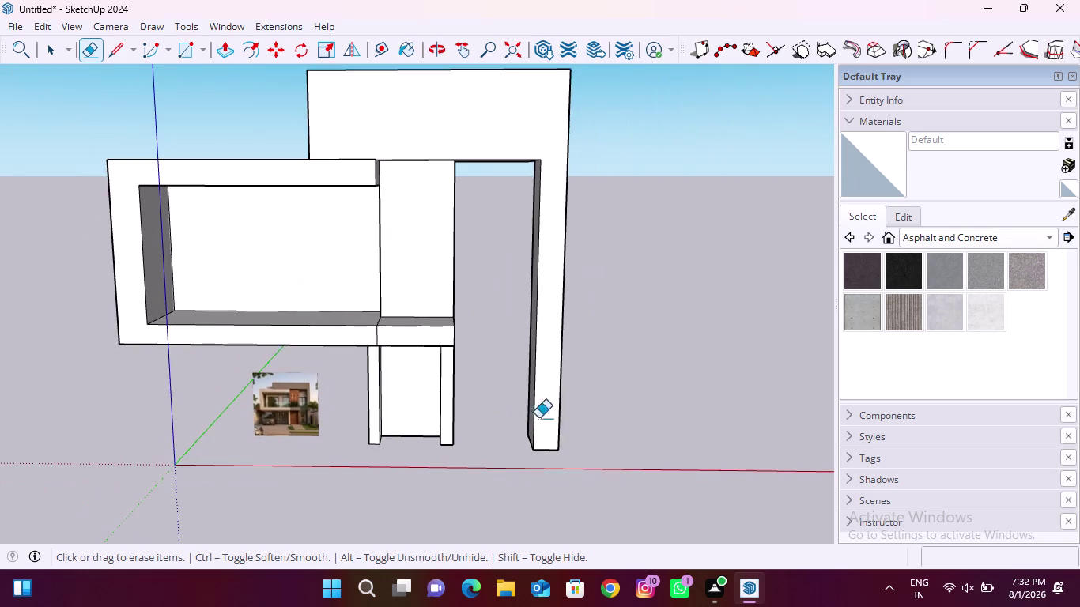
middle_drag(597, 380, 98, 459)
middle_drag(422, 431, 210, 455)
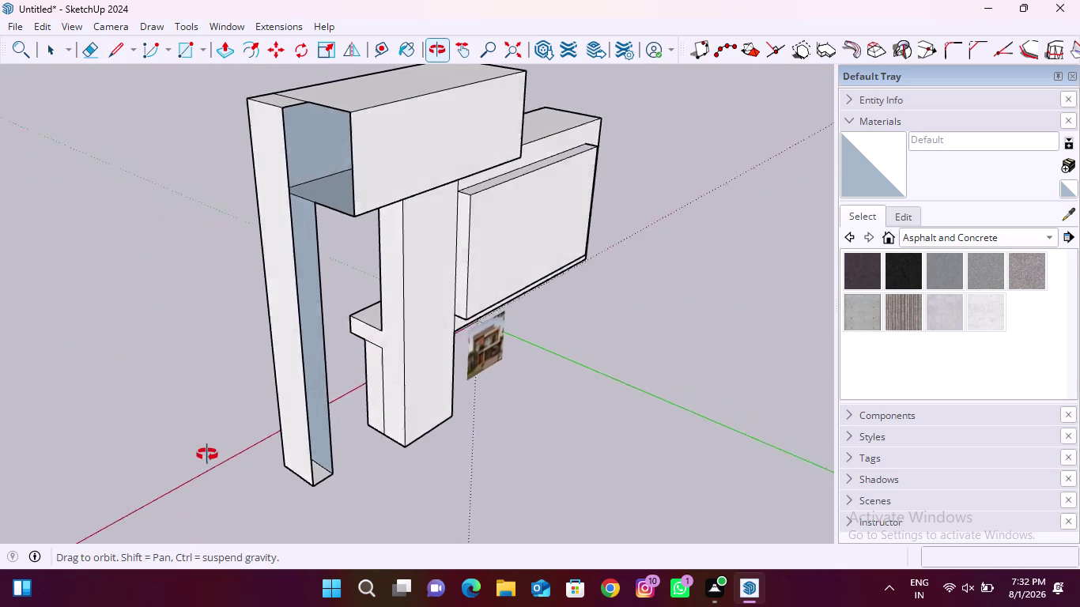
middle_drag(210, 454, 182, 448)
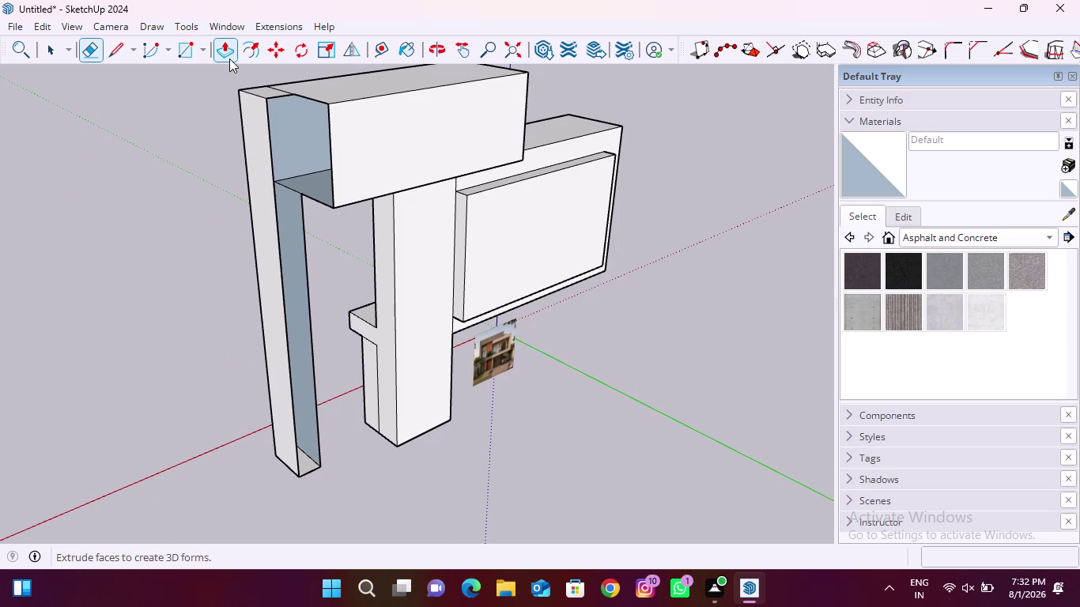
Draw a rectangle face from bottom to top corner across the left wall's open inner side.
click(110, 57)
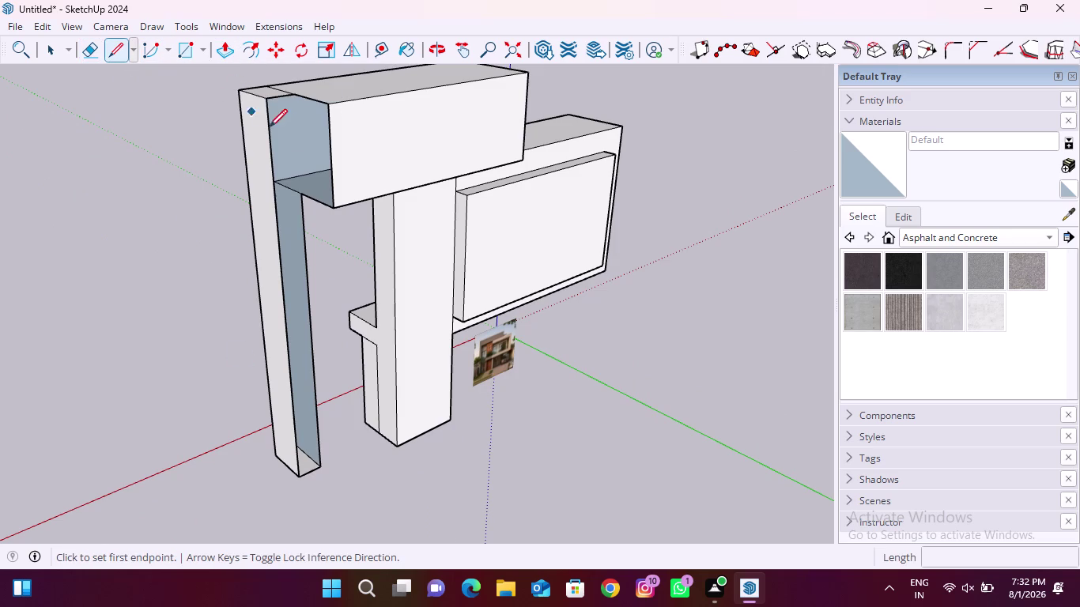
click(183, 47)
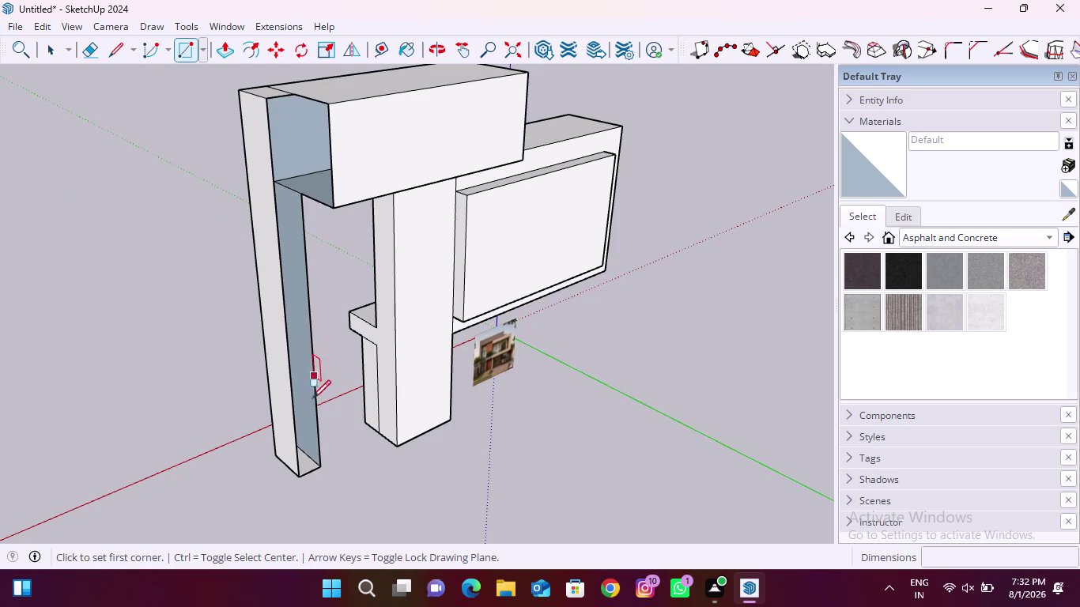
scroll(up, 3)
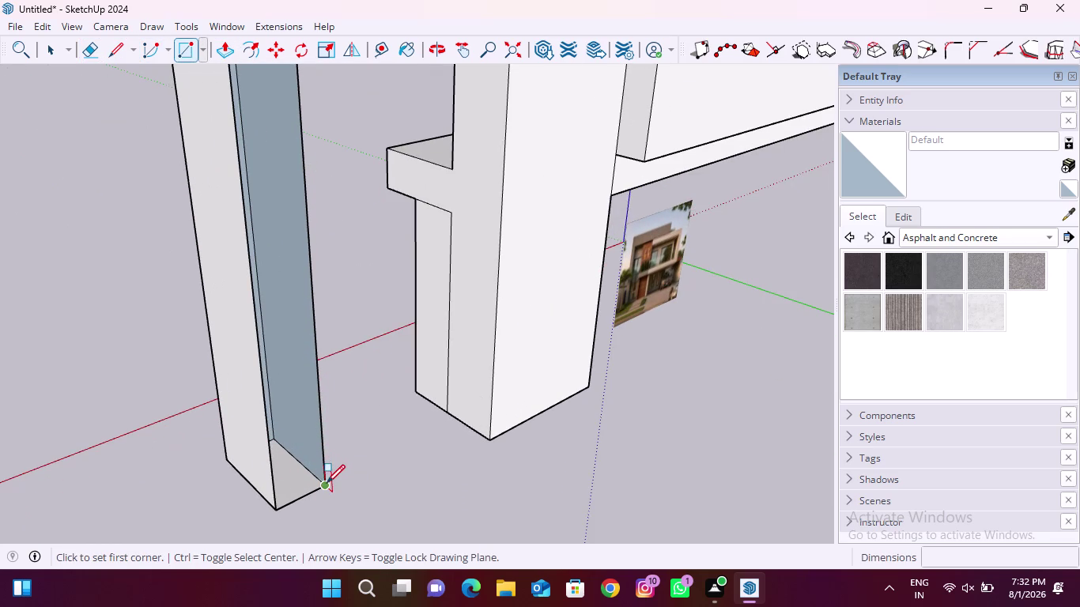
click(327, 483)
scroll(down, 3)
scroll(down, 3)
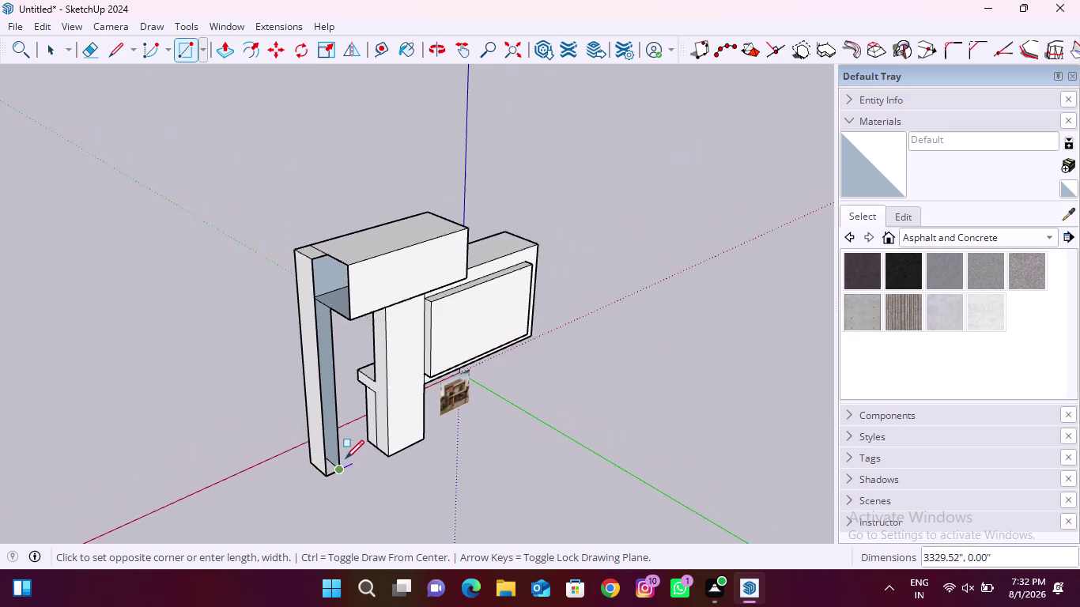
scroll(down, 3)
scroll(up, 3)
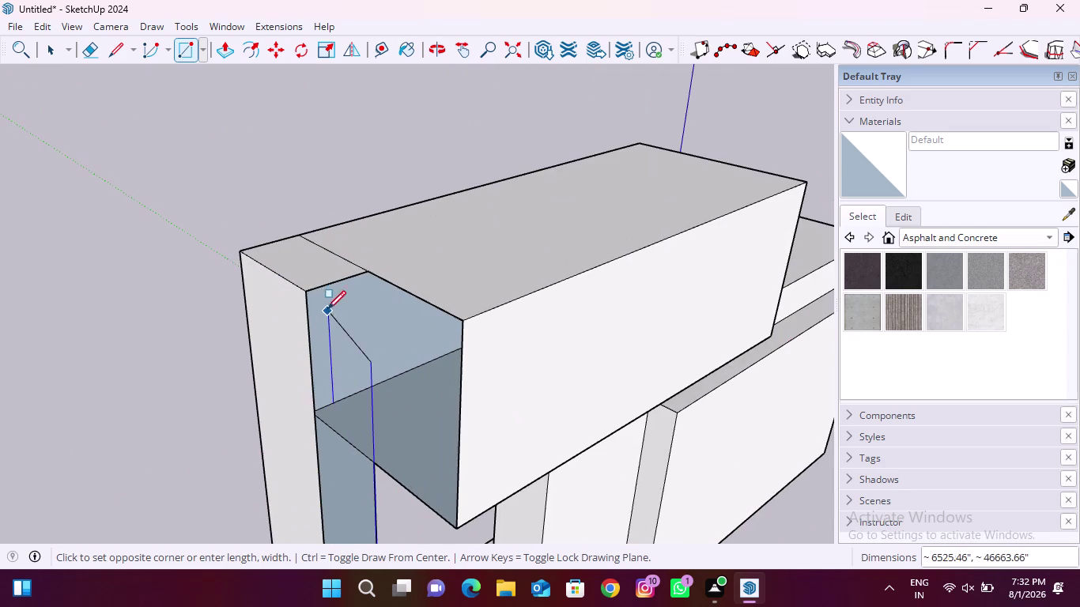
click(305, 292)
scroll(down, 3)
middle_drag(231, 394, 248, 388)
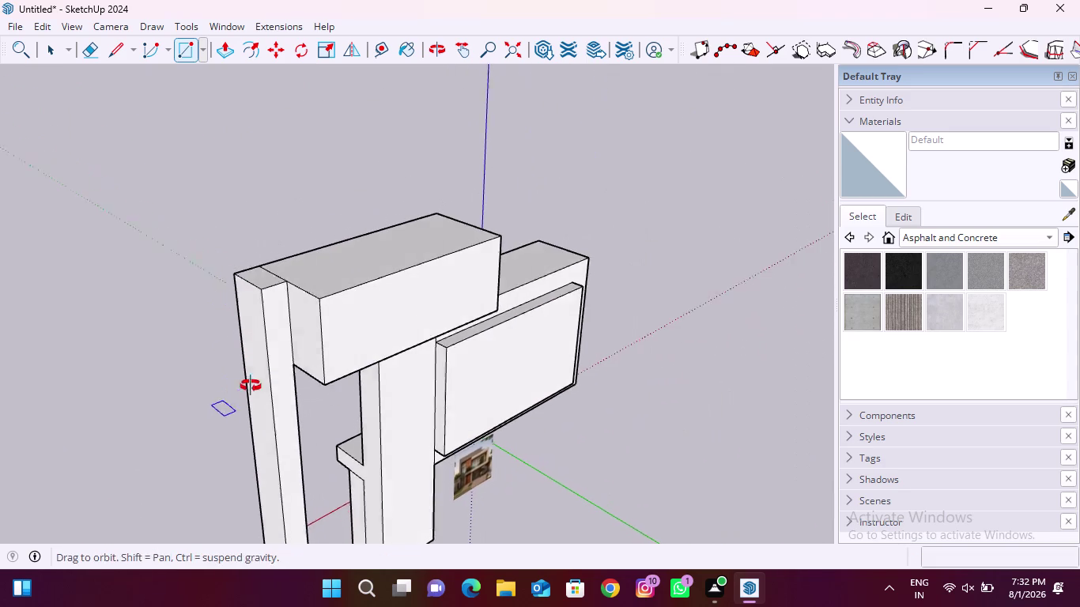
middle_drag(247, 388, 251, 385)
Extrude the new strip face with Push/Pull and check it from the side.
click(231, 52)
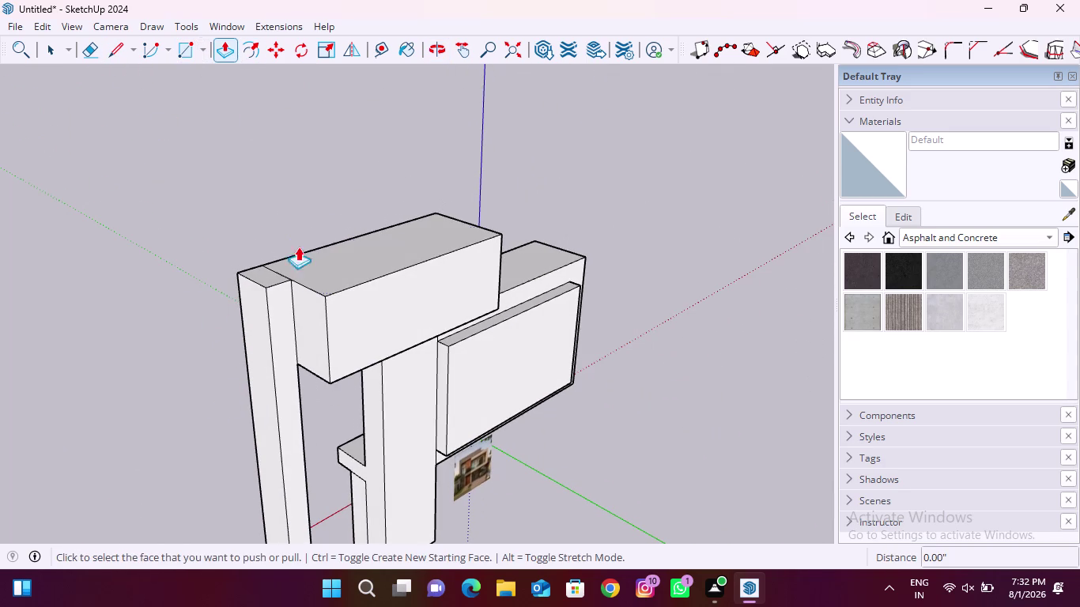
click(287, 302)
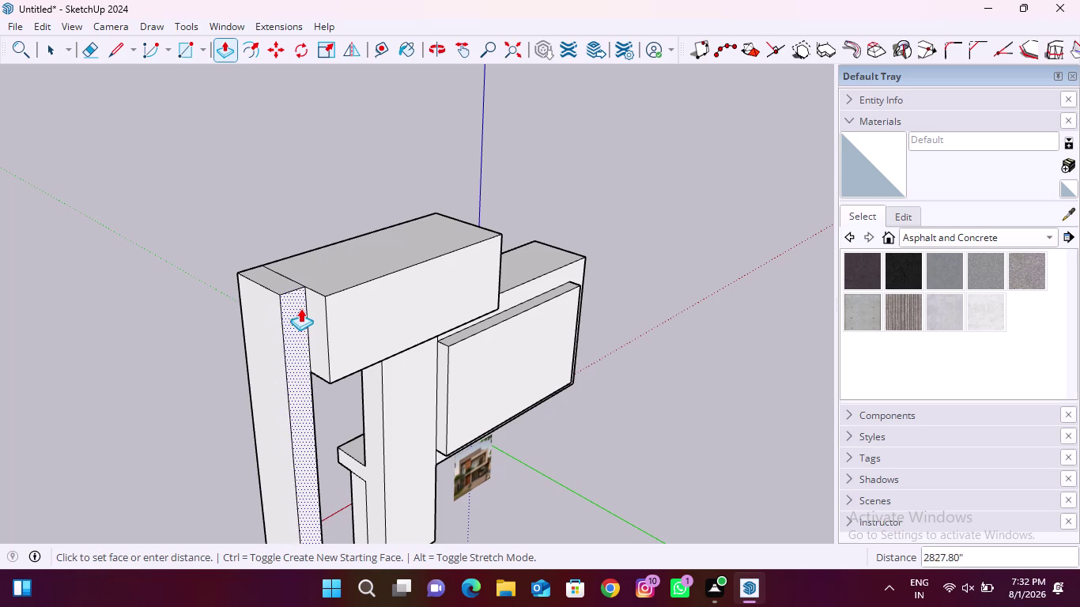
click(304, 313)
scroll(down, 3)
middle_drag(186, 406, 606, 395)
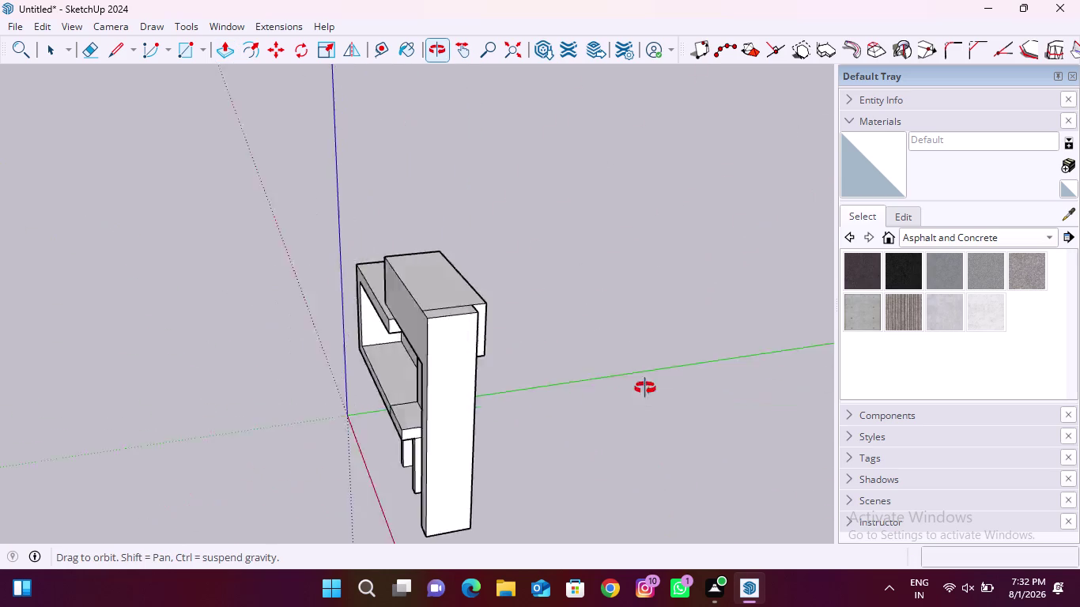
middle_drag(606, 396, 841, 325)
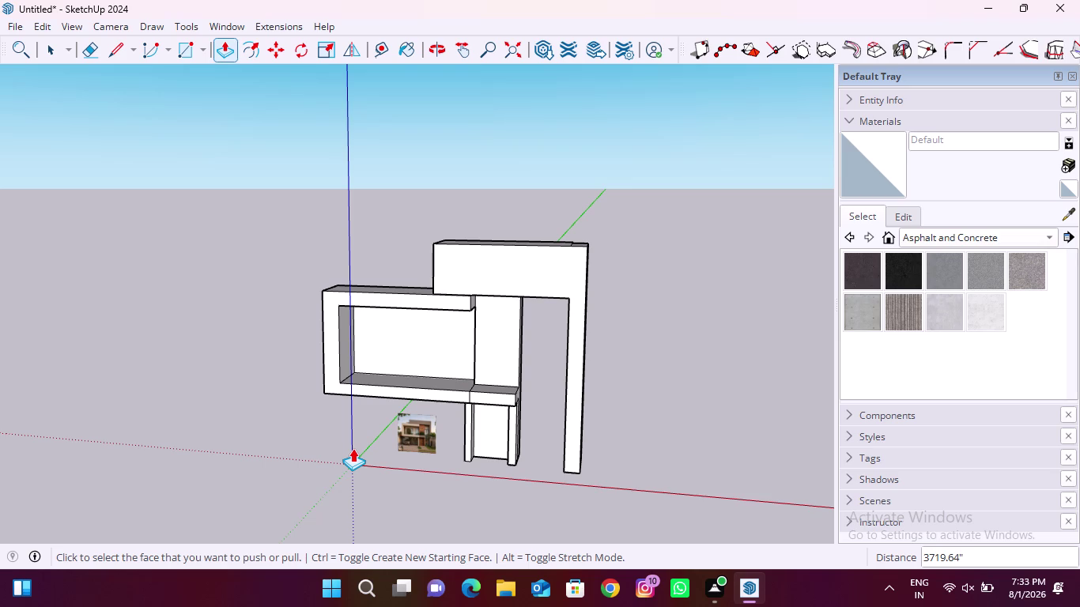
scroll(down, 3)
middle_drag(471, 407, 469, 386)
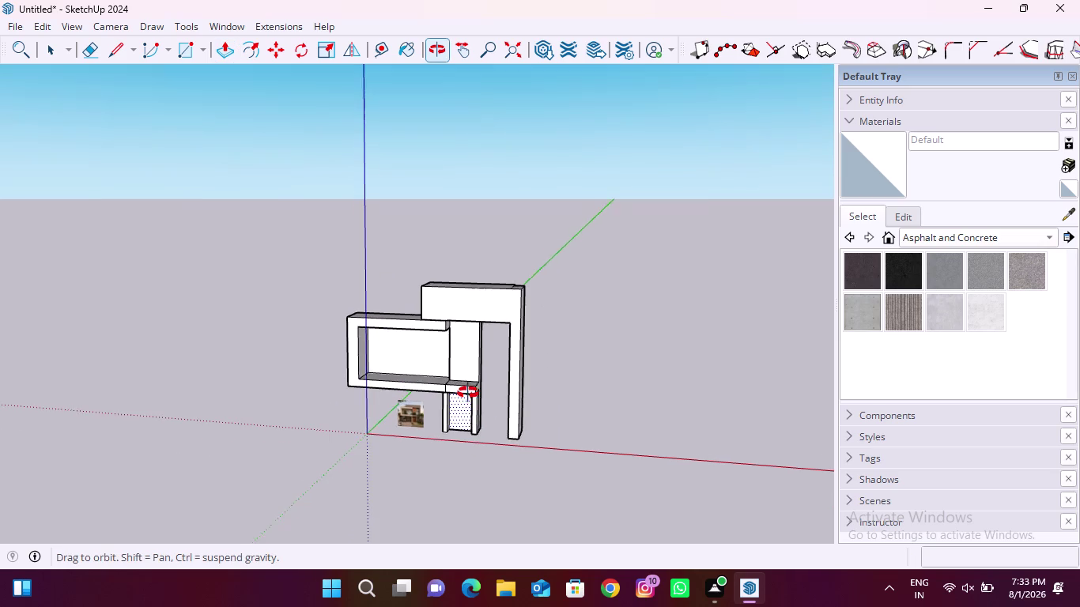
middle_drag(469, 387, 498, 375)
scroll(up, 3)
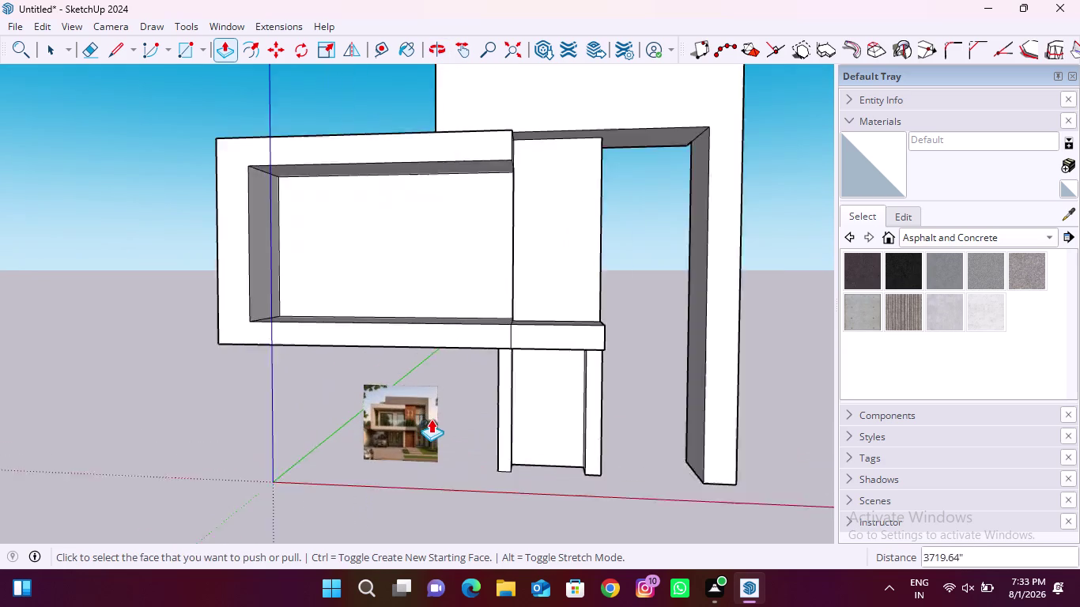
scroll(up, 3)
scroll(down, 3)
scroll(down, 3)
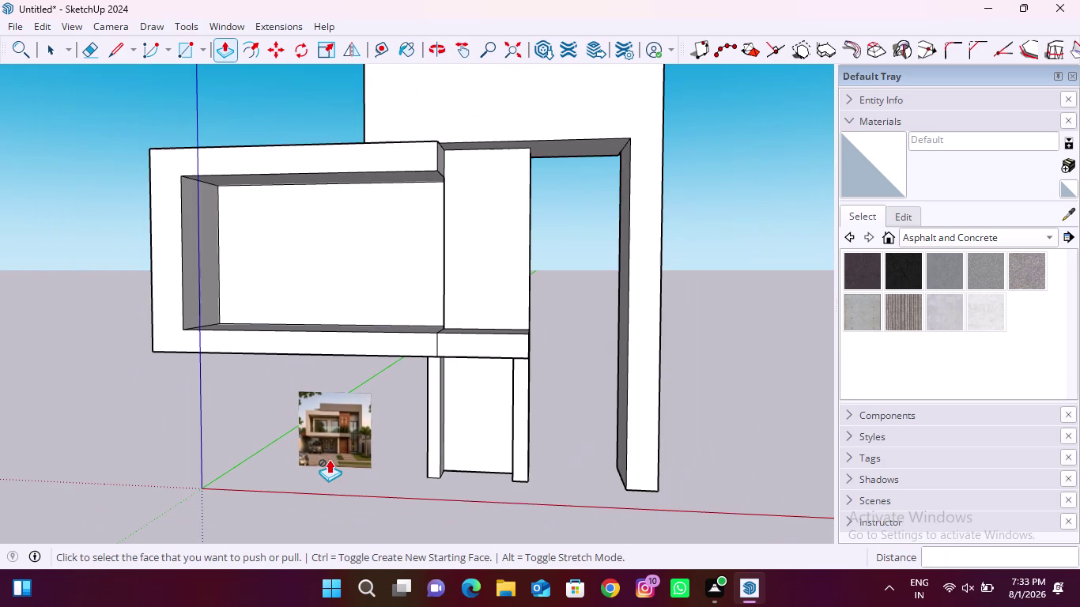
scroll(up, 3)
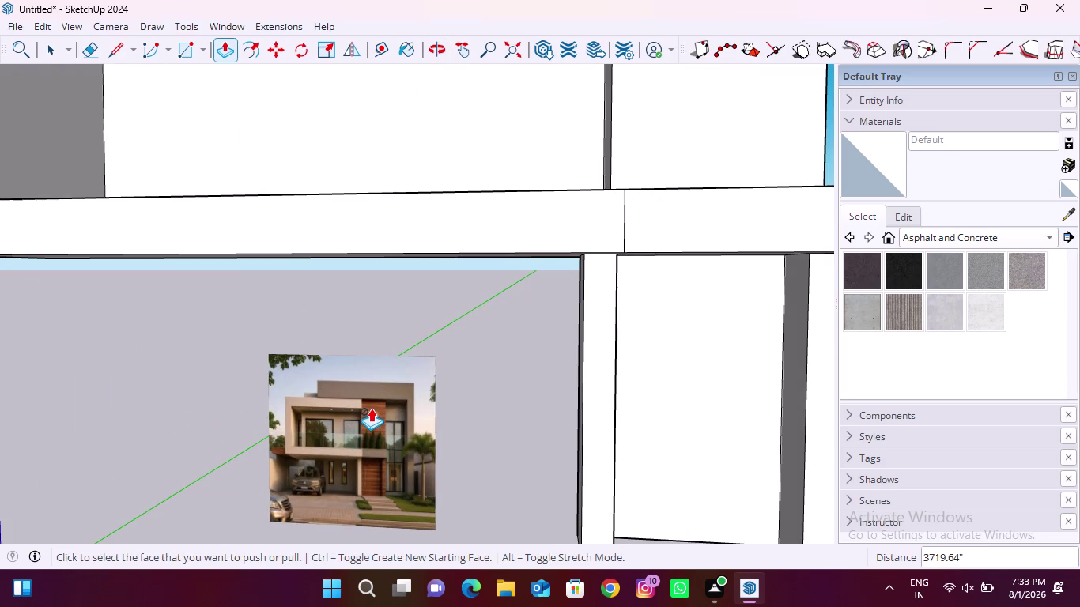
middle_drag(331, 406, 392, 440)
scroll(down, 3)
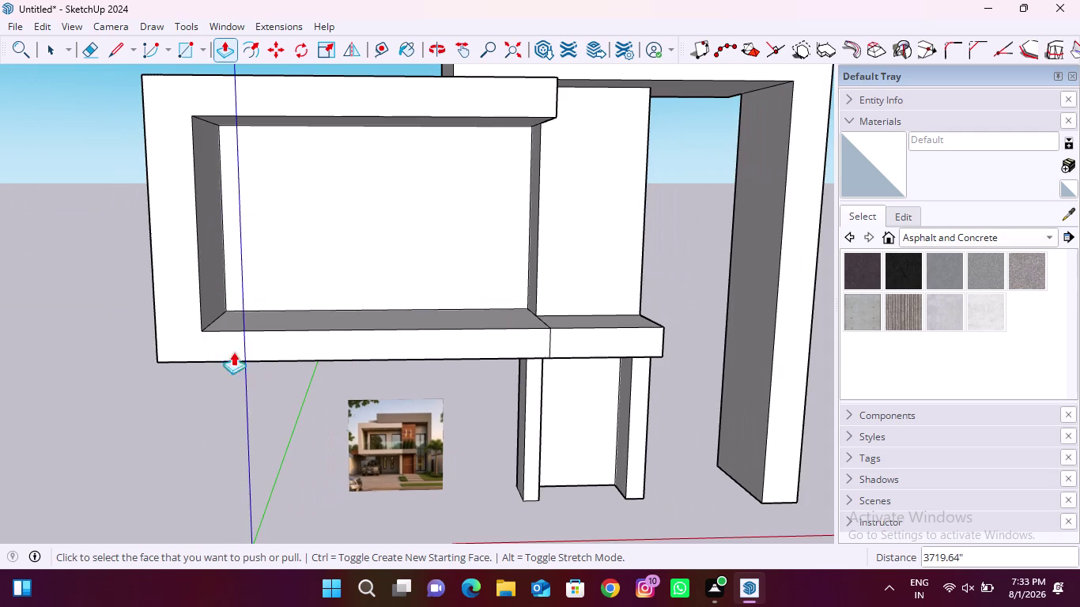
click(116, 54)
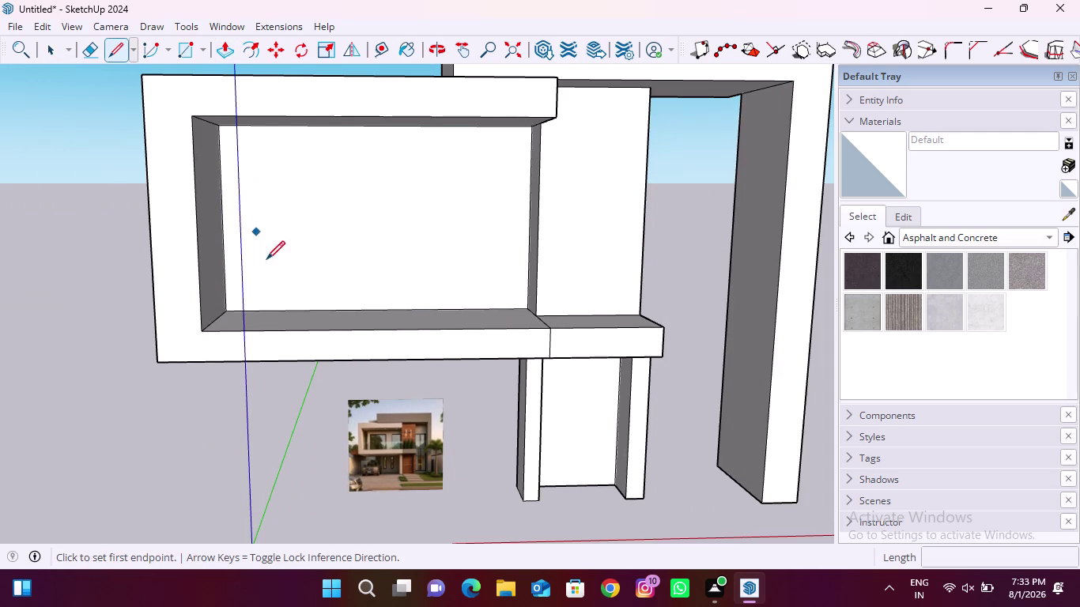
Draw a vertical line from the bottom to the top of the upper window opening.
scroll(up, 3)
click(249, 333)
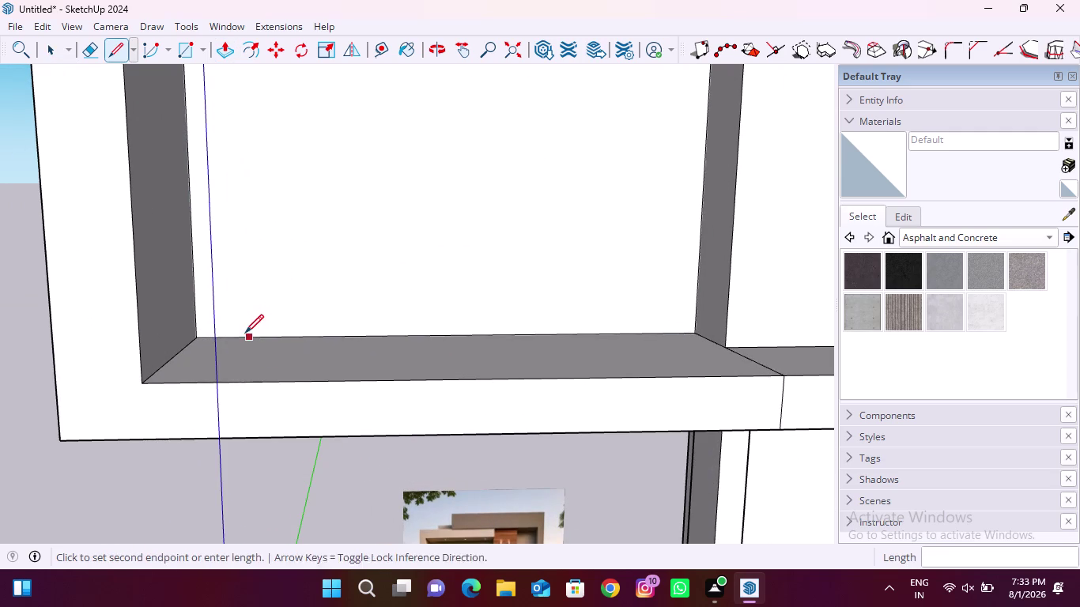
scroll(down, 3)
scroll(up, 3)
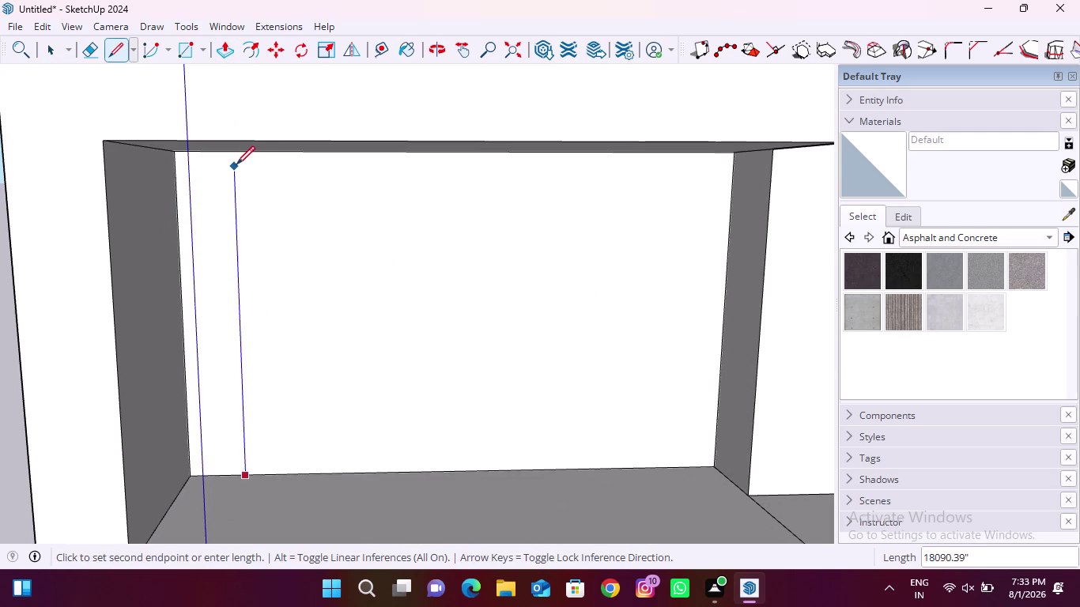
middle_drag(235, 156, 258, 122)
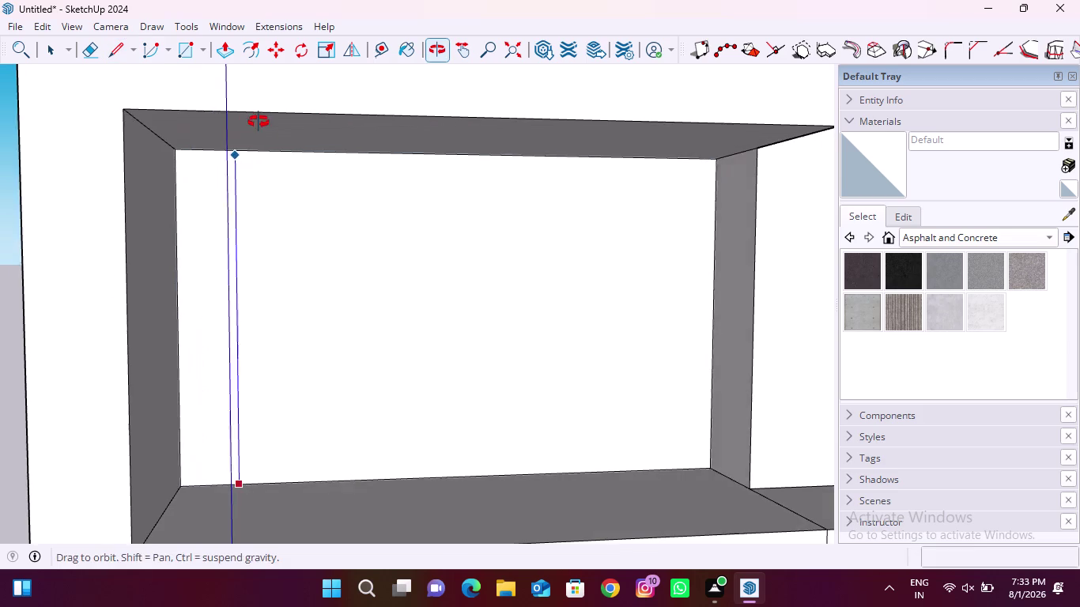
middle_drag(259, 123, 259, 122)
click(237, 150)
scroll(down, 3)
middle_drag(140, 287, 297, 297)
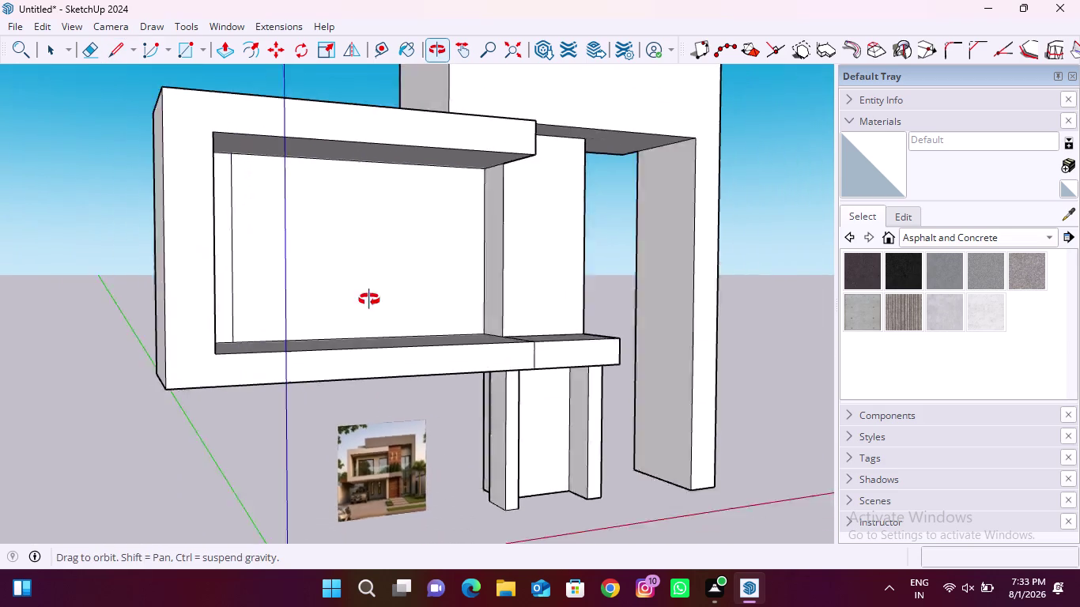
middle_drag(297, 296, 741, 318)
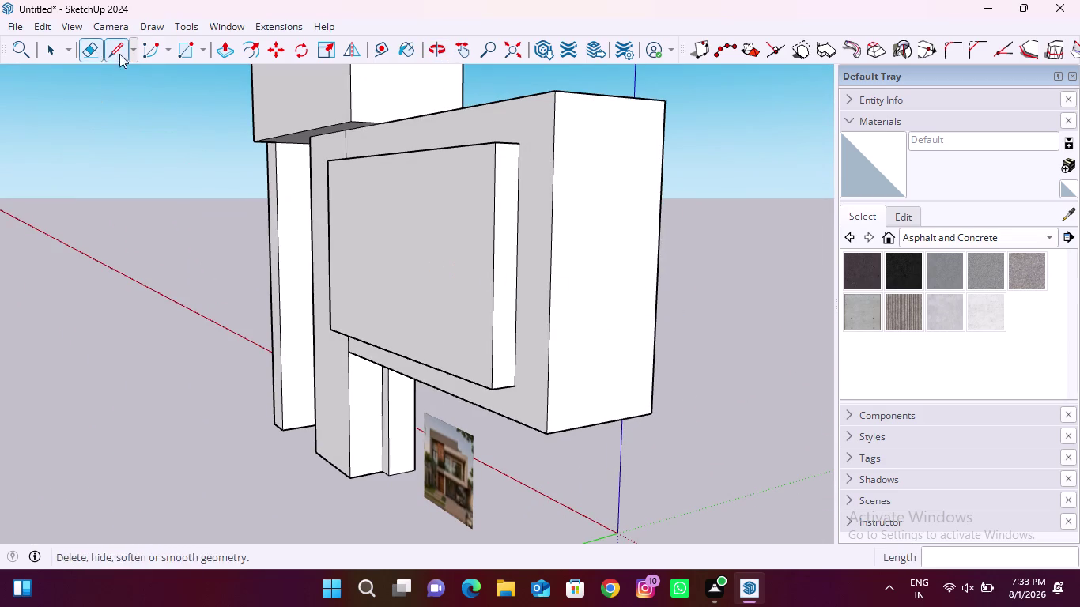
Push the narrow strip on the back of the model into the frame.
click(212, 47)
click(215, 48)
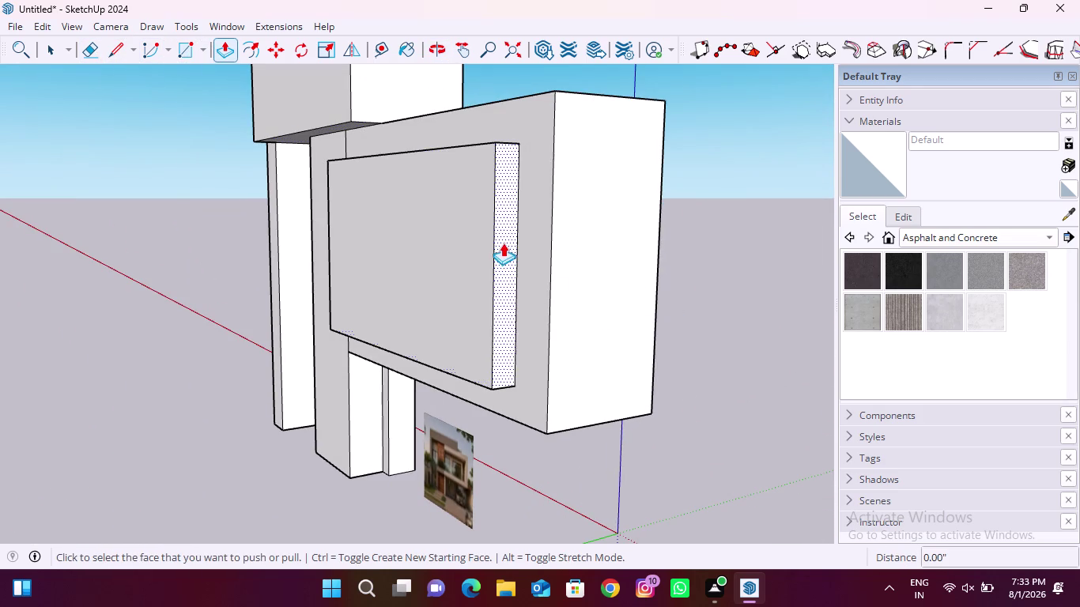
click(504, 246)
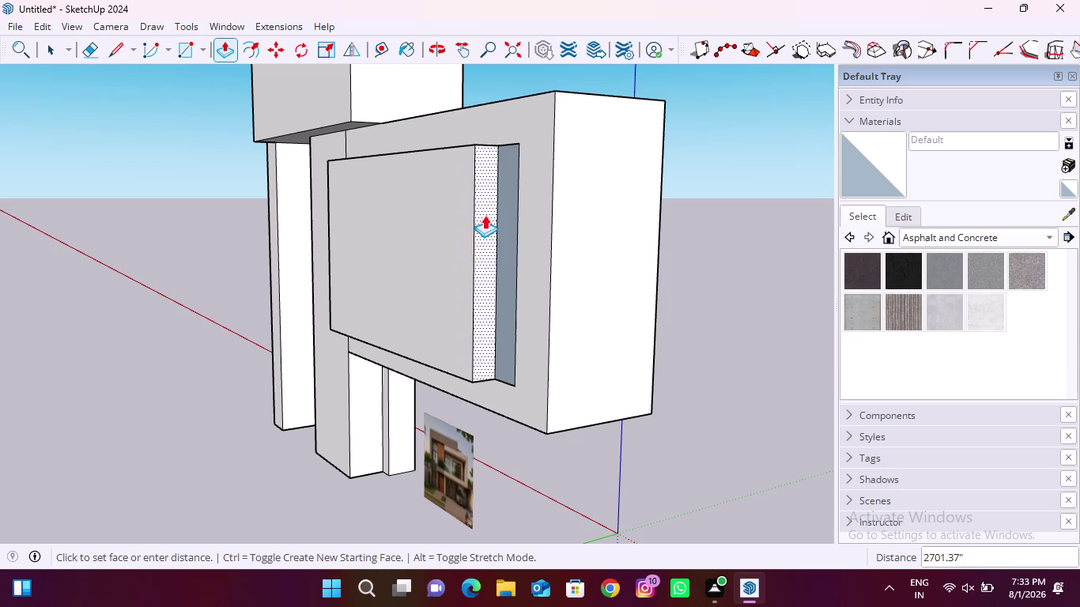
scroll(down, 3)
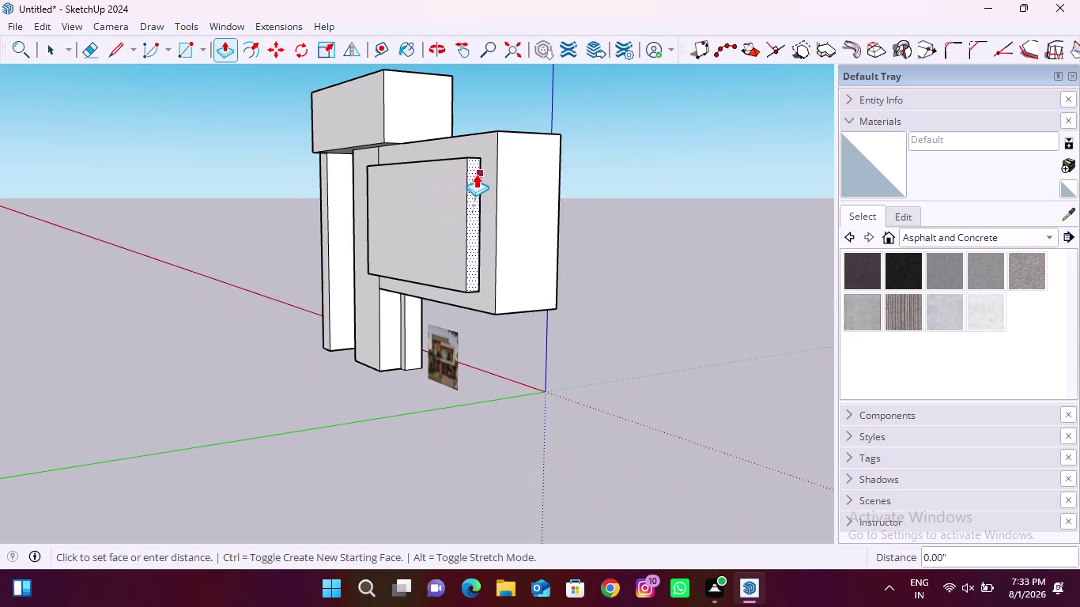
scroll(up, 3)
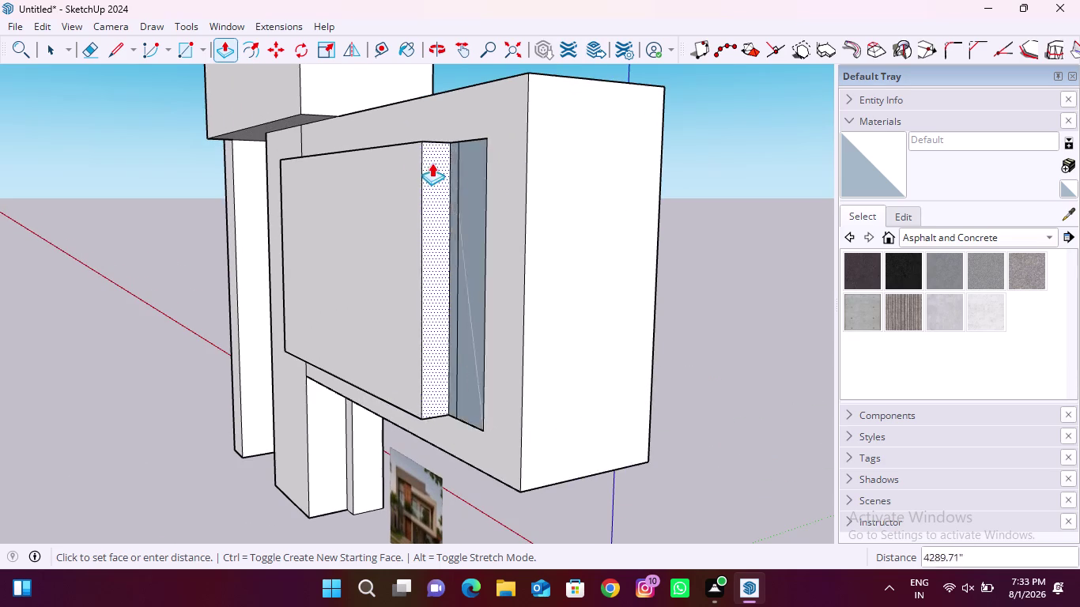
scroll(down, 3)
scroll(up, 3)
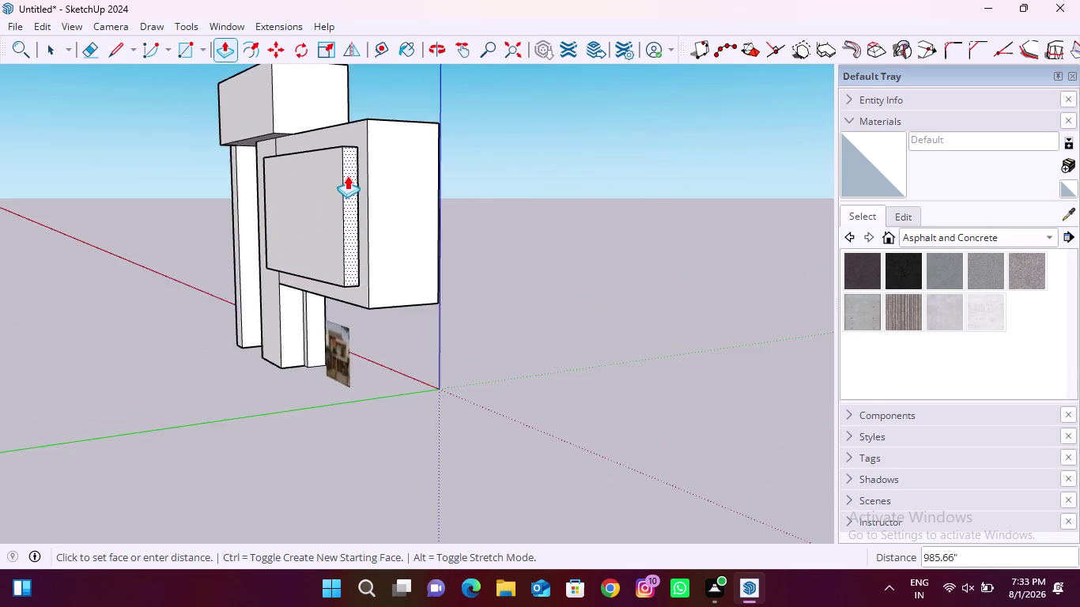
scroll(up, 3)
scroll(down, 3)
Start pushing the upper window's back panel and check the frame from behind.
middle_drag(430, 153, 432, 153)
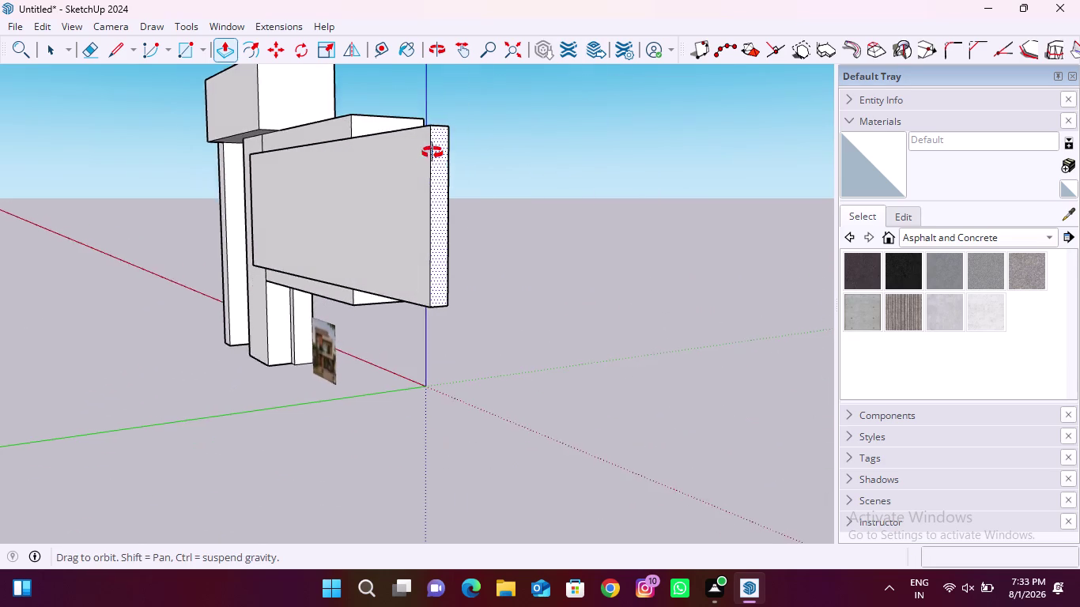
middle_drag(433, 152, 71, 213)
middle_drag(375, 173, 150, 183)
scroll(up, 3)
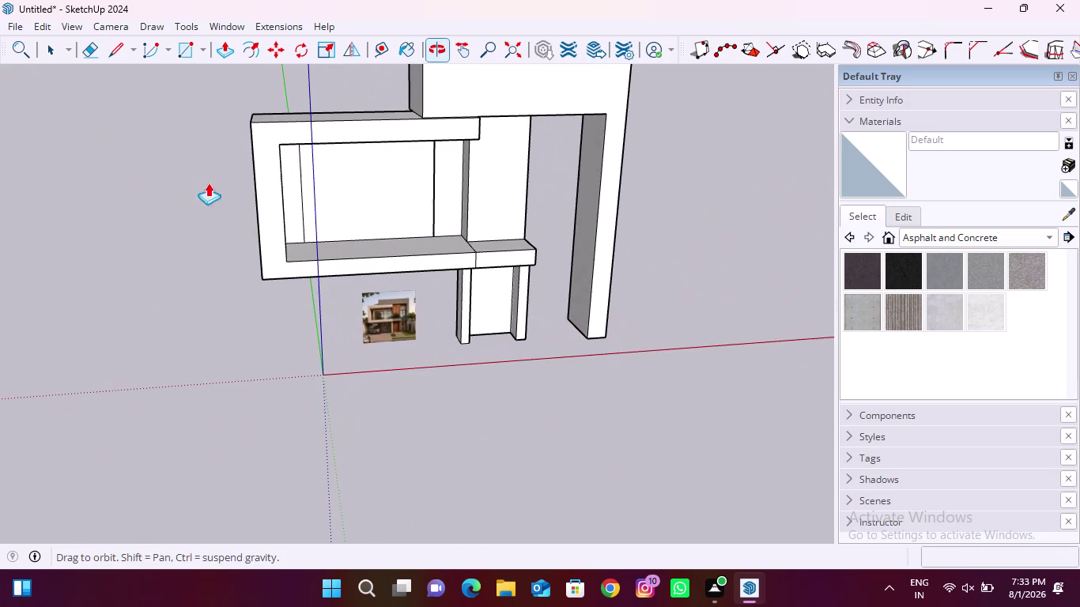
scroll(up, 3)
click(293, 165)
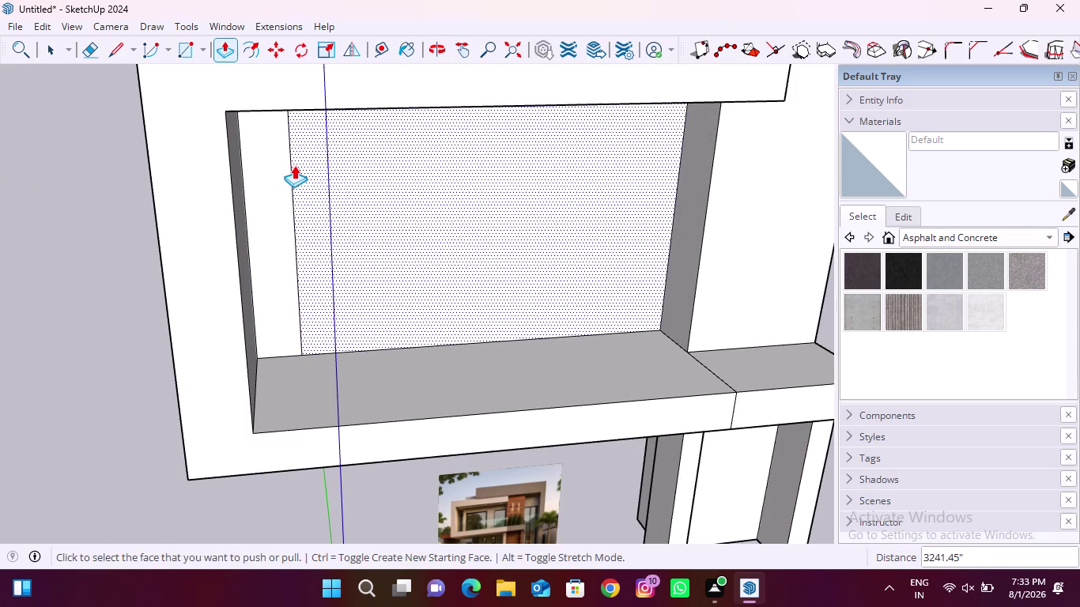
scroll(down, 3)
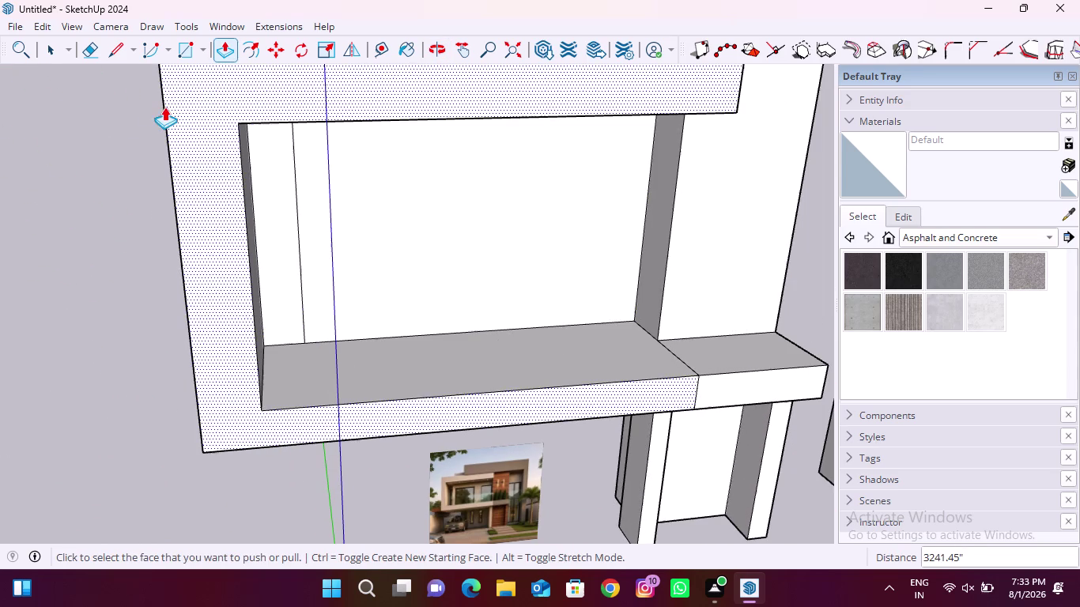
middle_drag(83, 172, 648, 207)
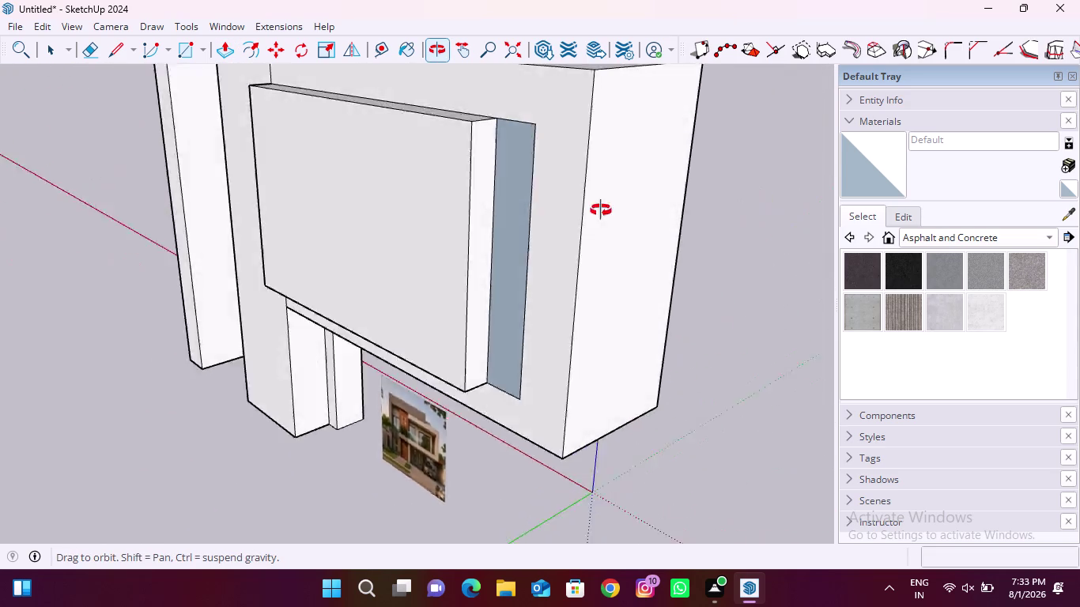
middle_drag(649, 208, 19, 214)
Select the thin strip inside the upper frame and delete it.
key(space)
click(289, 223)
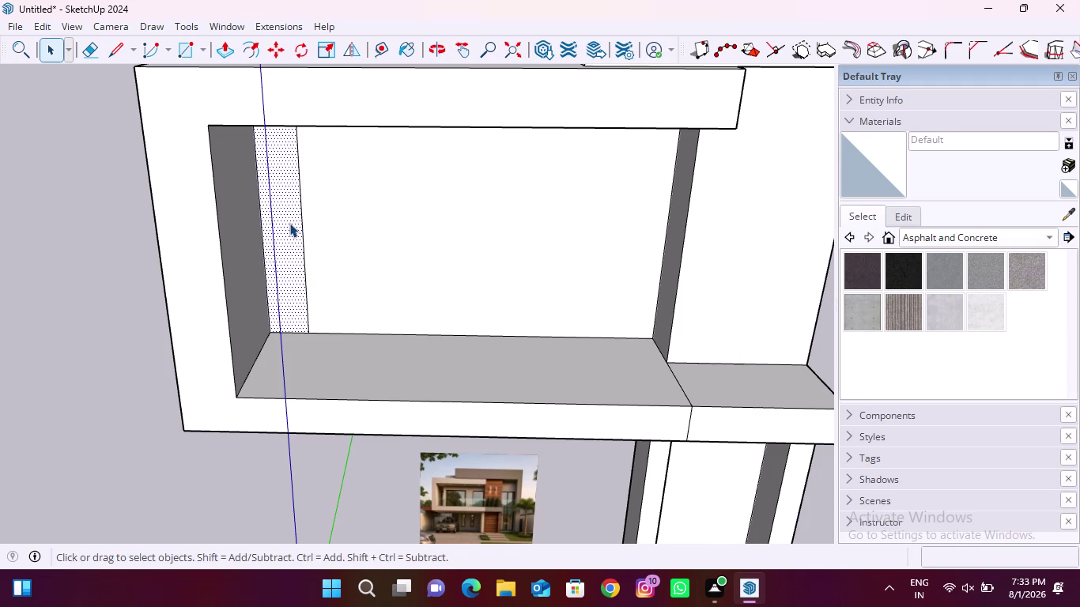
key(Delete)
scroll(down, 3)
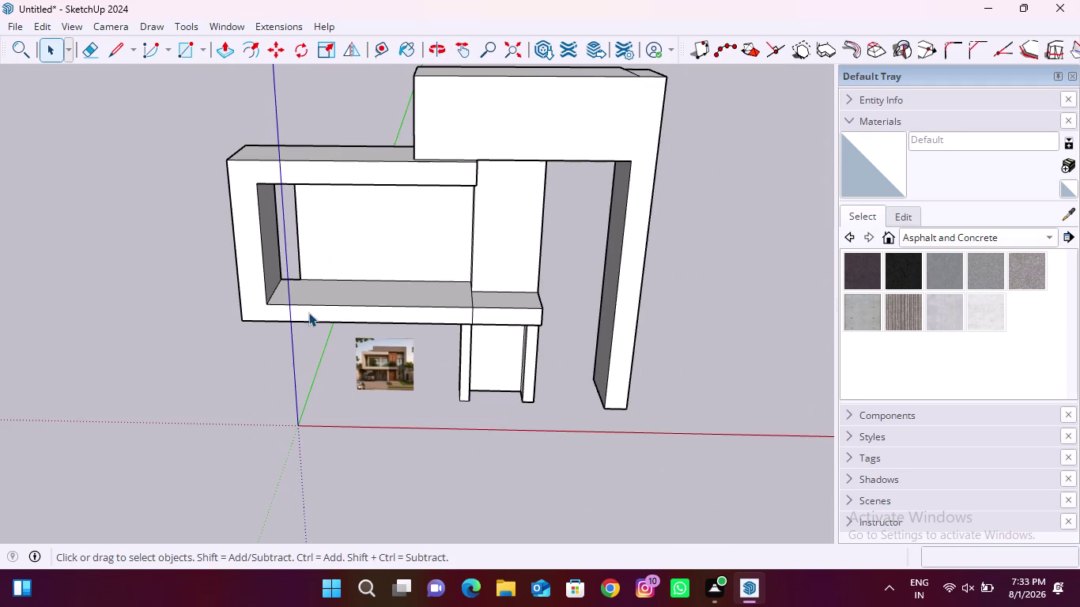
scroll(up, 3)
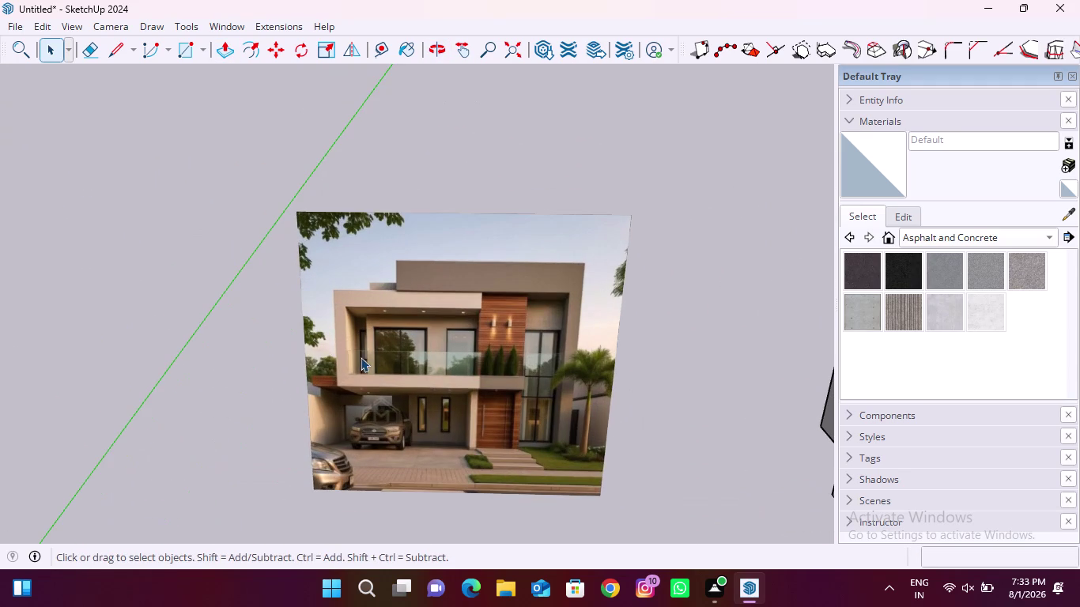
scroll(down, 3)
scroll(down, 3)
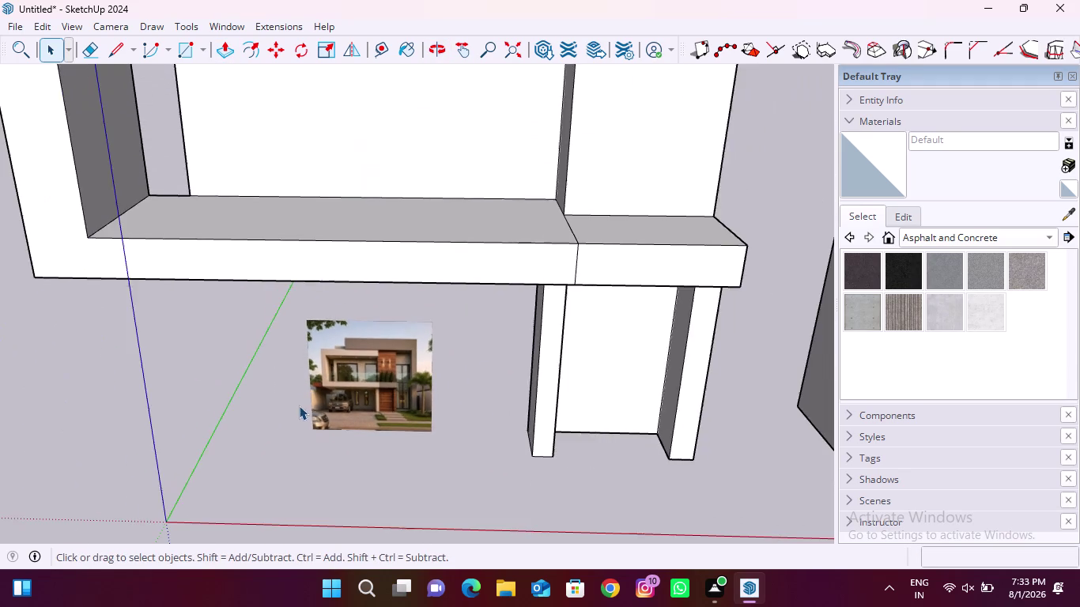
scroll(down, 3)
scroll(down, 3)
scroll(up, 3)
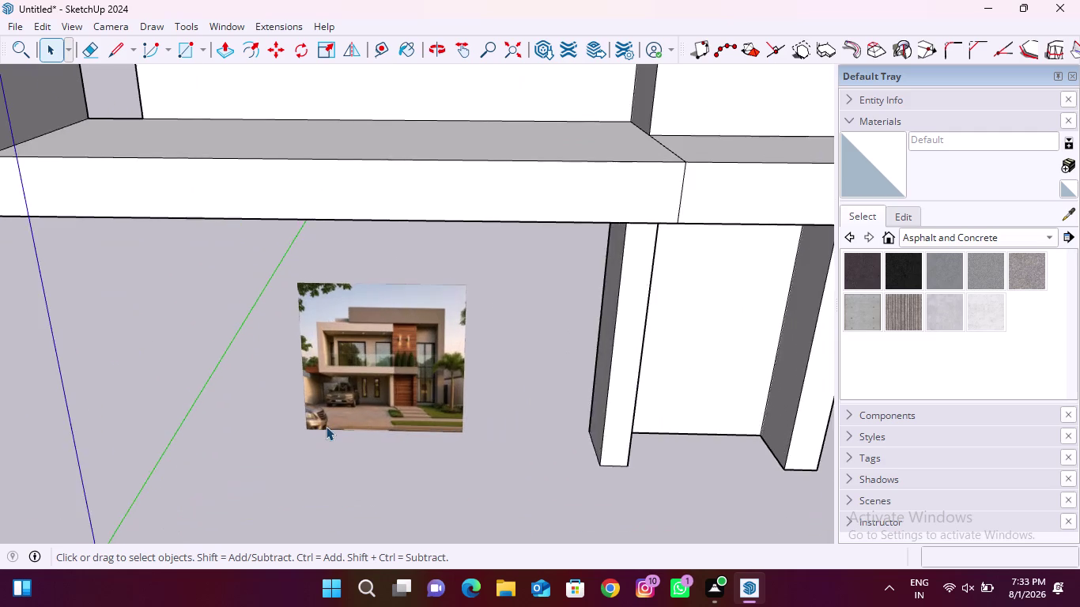
scroll(up, 3)
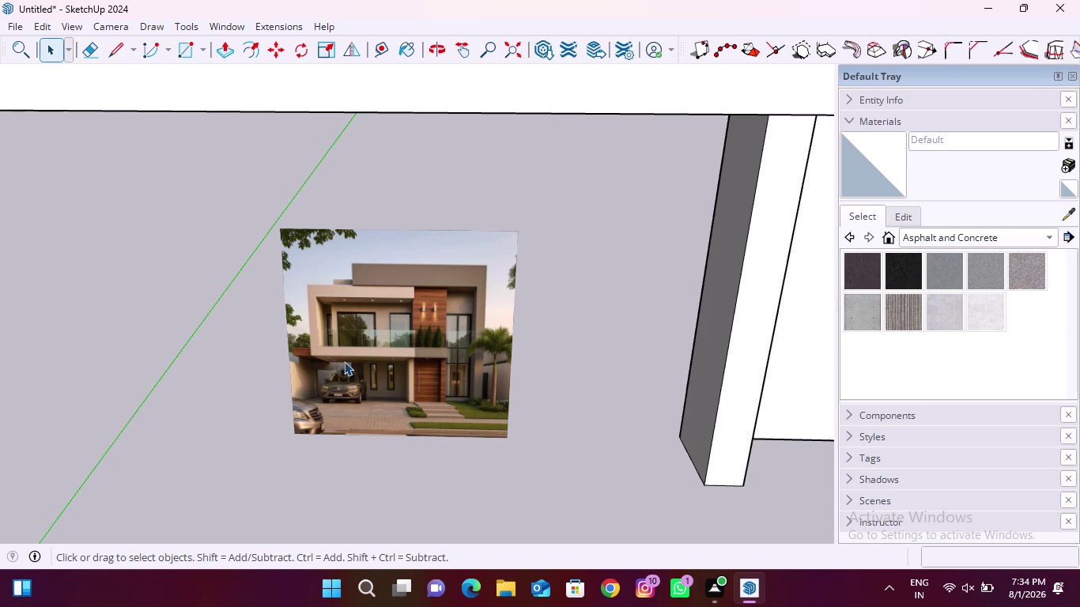
scroll(down, 3)
scroll(down, 3)
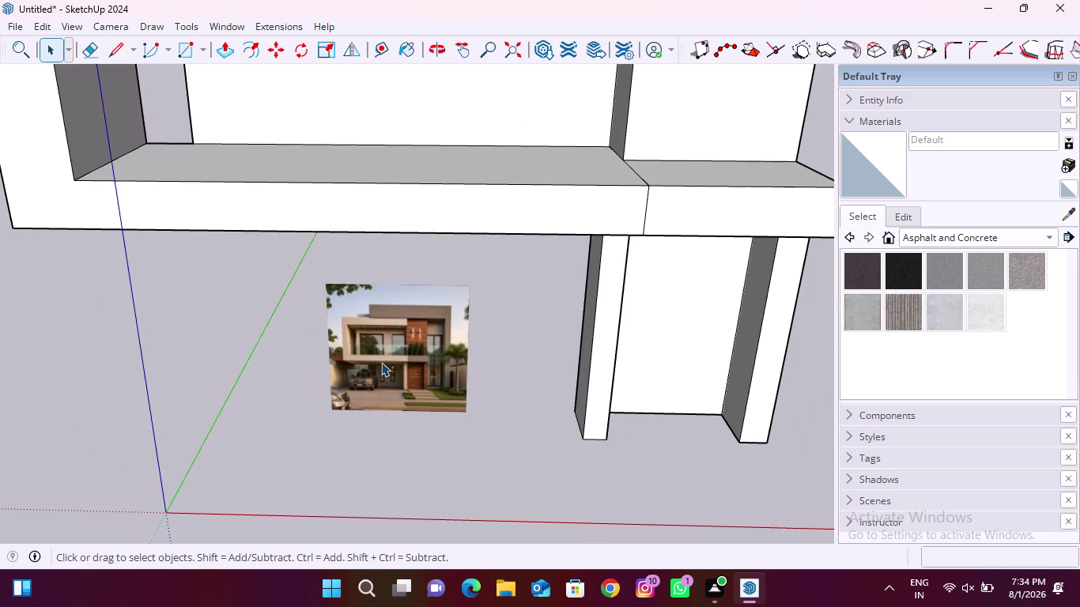
scroll(up, 3)
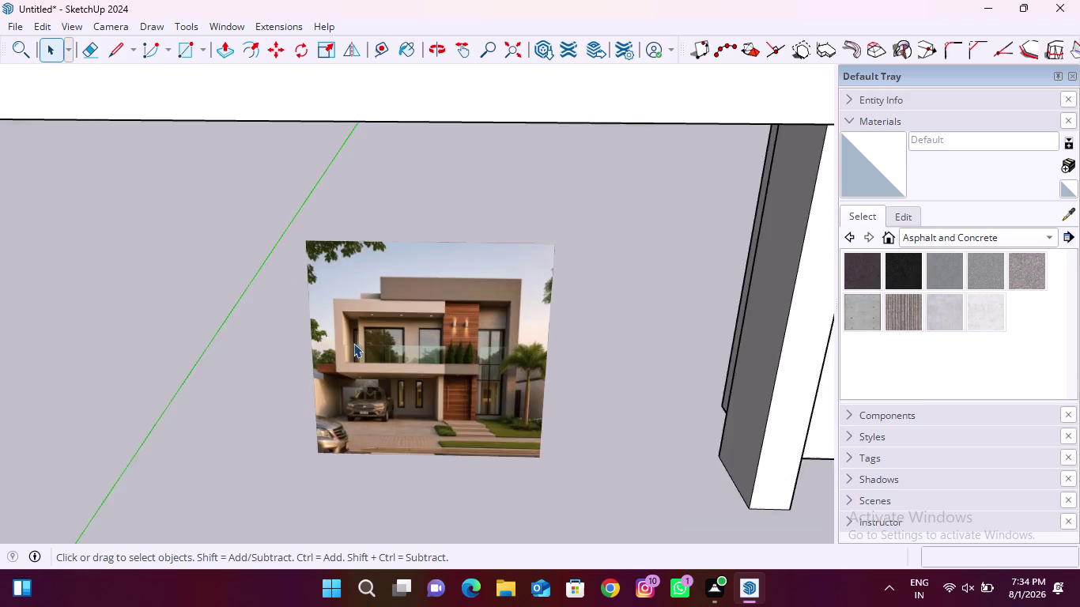
scroll(up, 3)
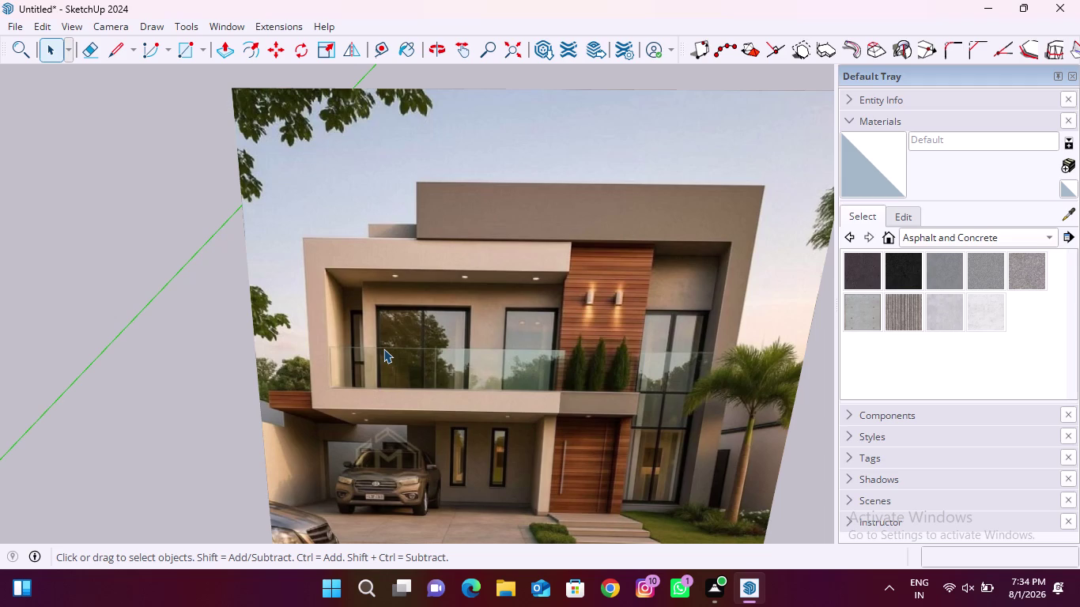
scroll(down, 3)
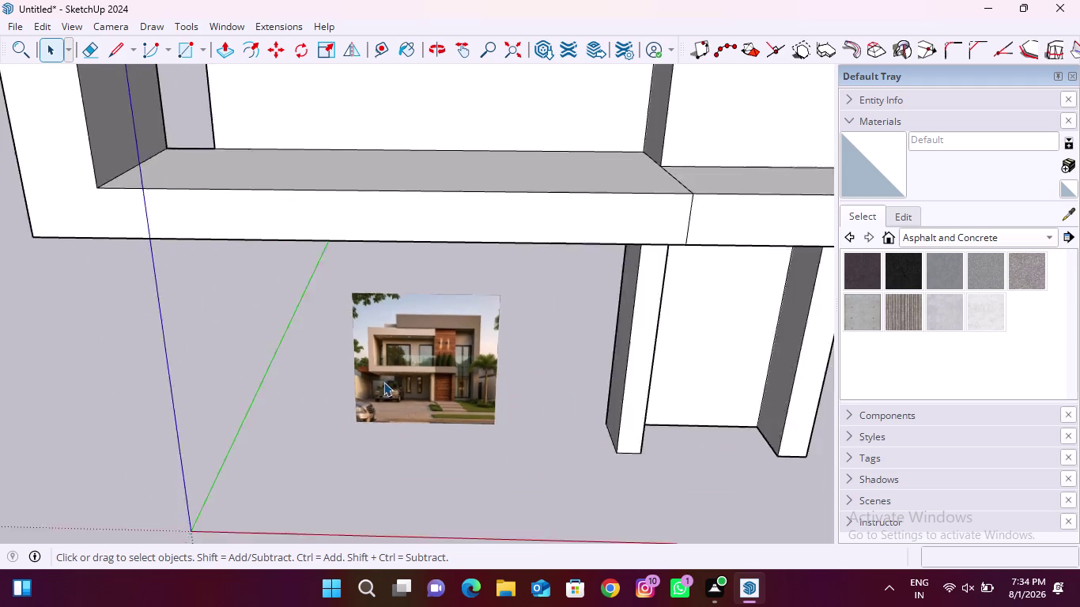
scroll(down, 3)
middle_drag(112, 276, 568, 375)
scroll(down, 3)
middle_drag(386, 399, 514, 380)
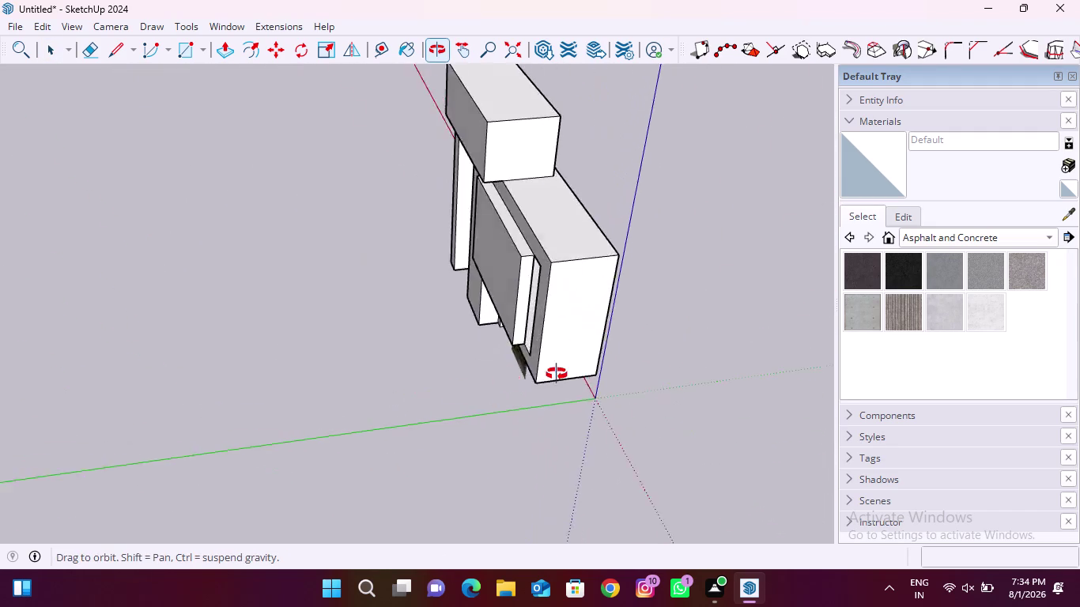
middle_drag(514, 380, 713, 337)
scroll(up, 3)
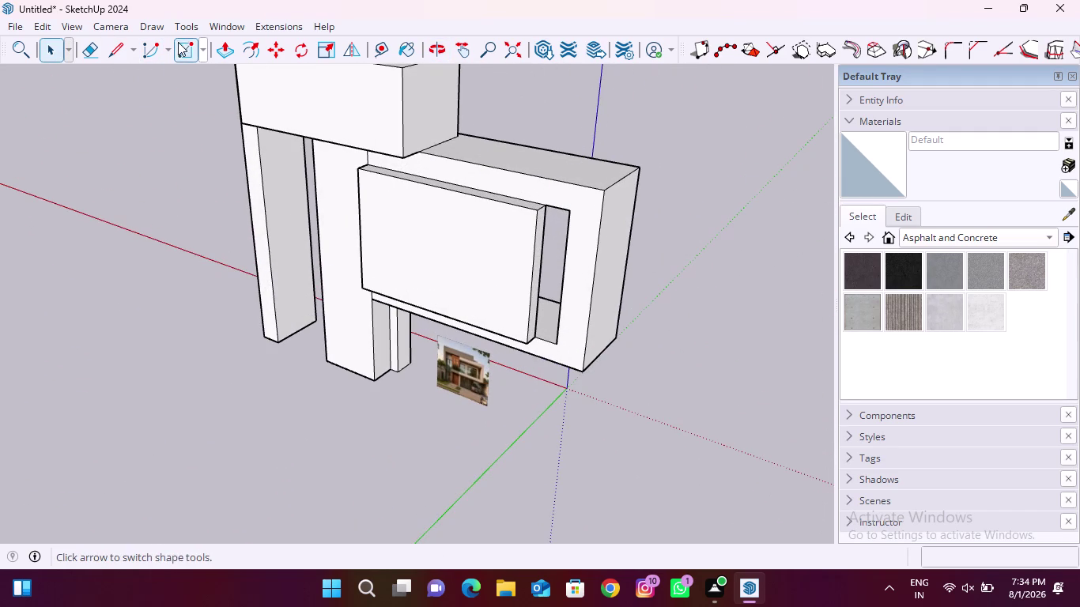
Draw a thin rectangle strip up the back panel, from its bottom edge to its top edge.
click(178, 42)
scroll(up, 3)
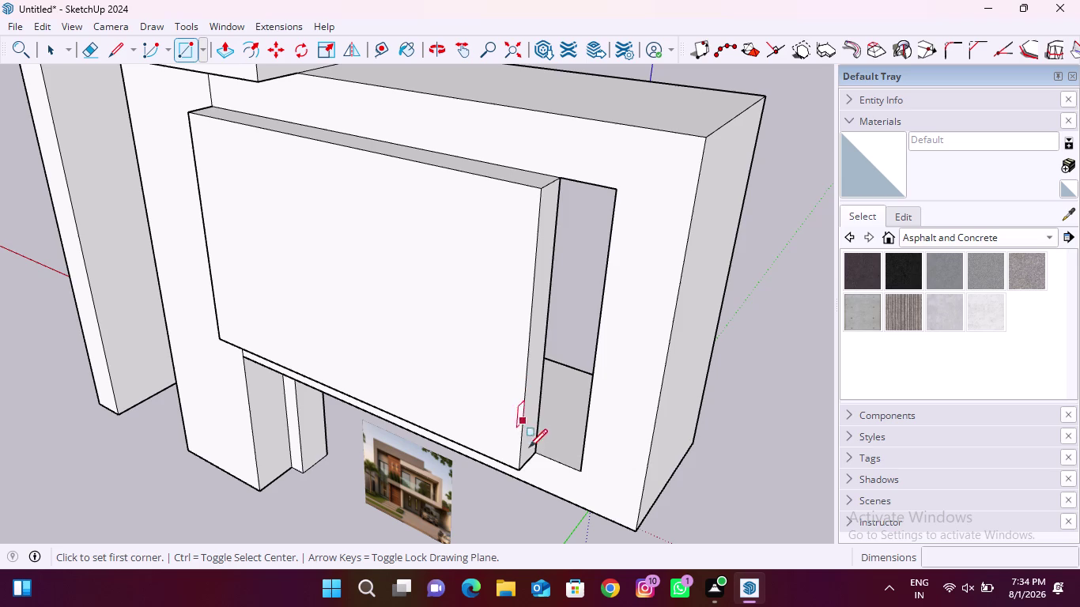
click(519, 469)
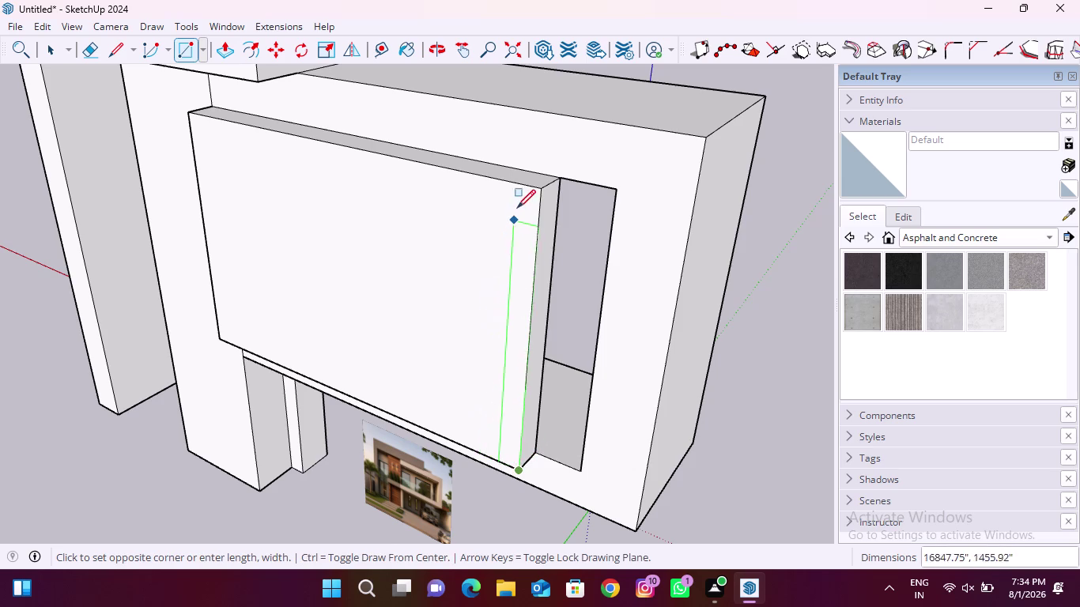
click(520, 188)
Extrude the thin strip outward into a long side wall.
click(221, 45)
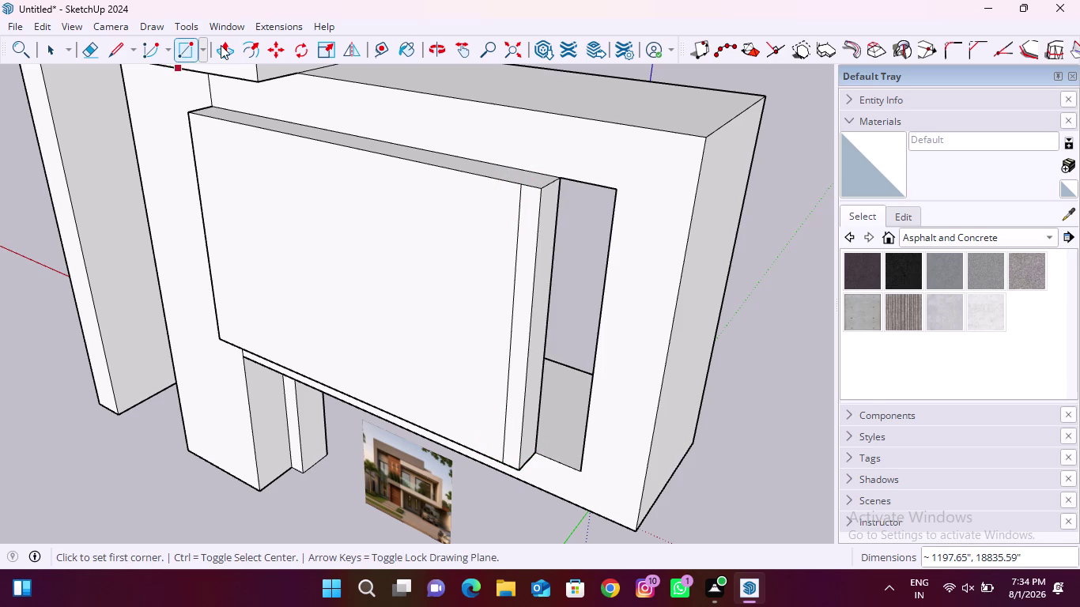
click(519, 268)
scroll(down, 3)
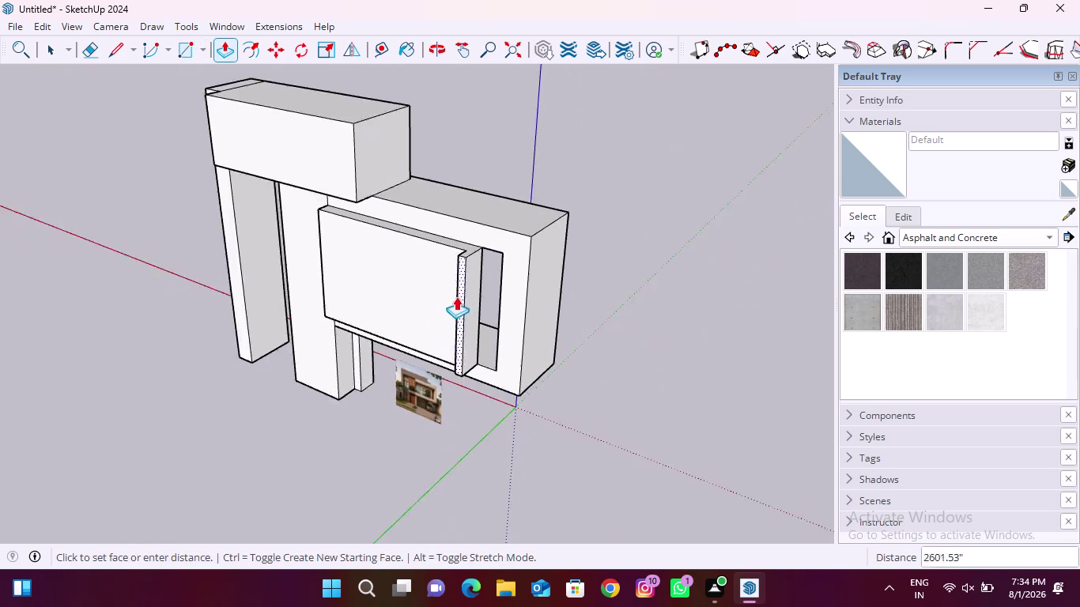
scroll(down, 3)
click(342, 359)
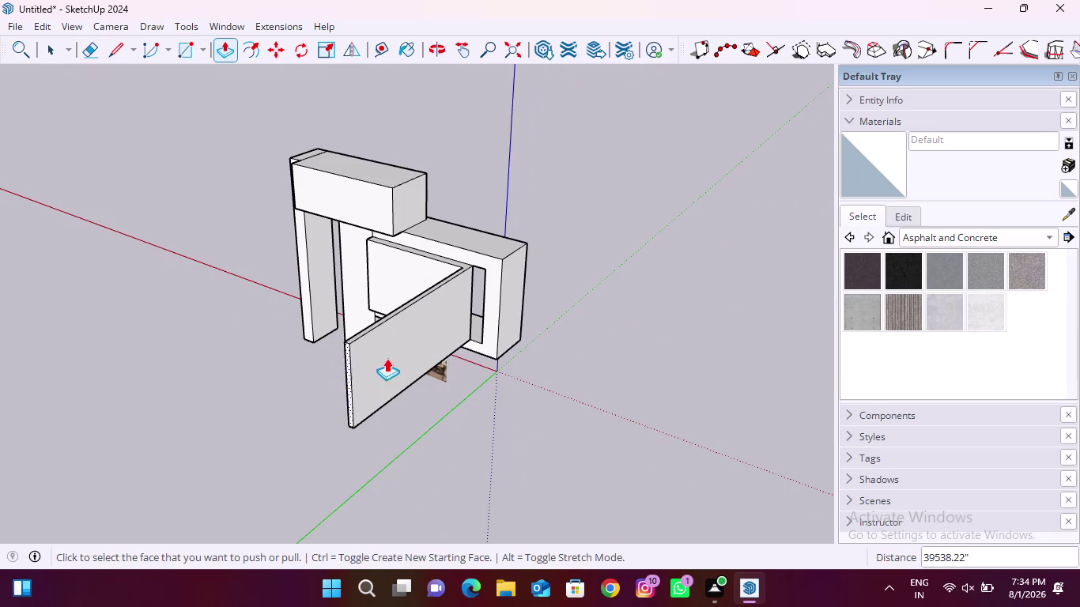
middle_drag(625, 333, 0, 296)
scroll(up, 3)
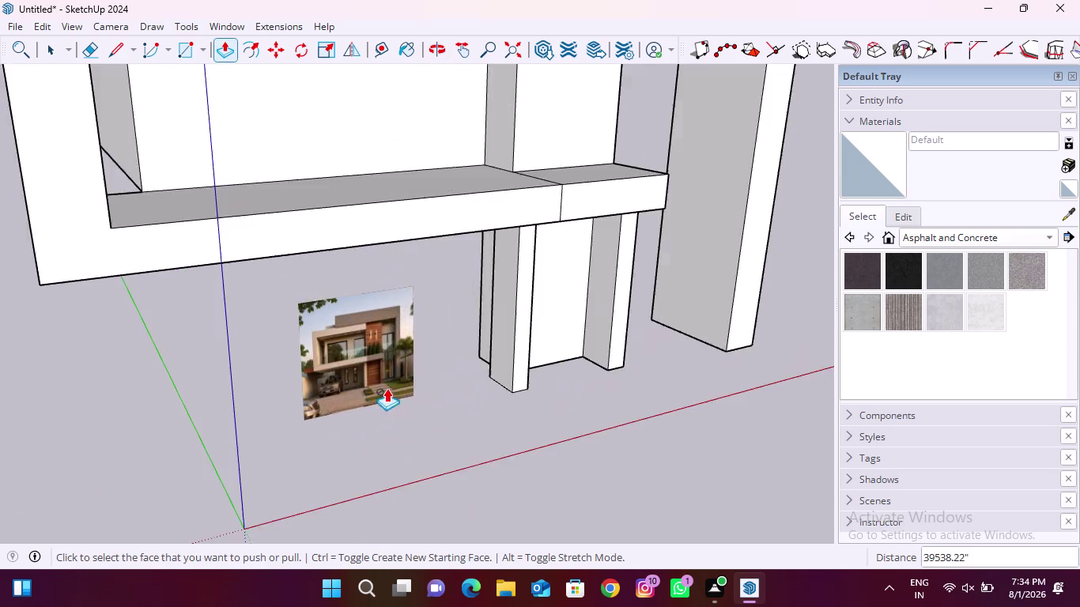
scroll(up, 3)
scroll(down, 3)
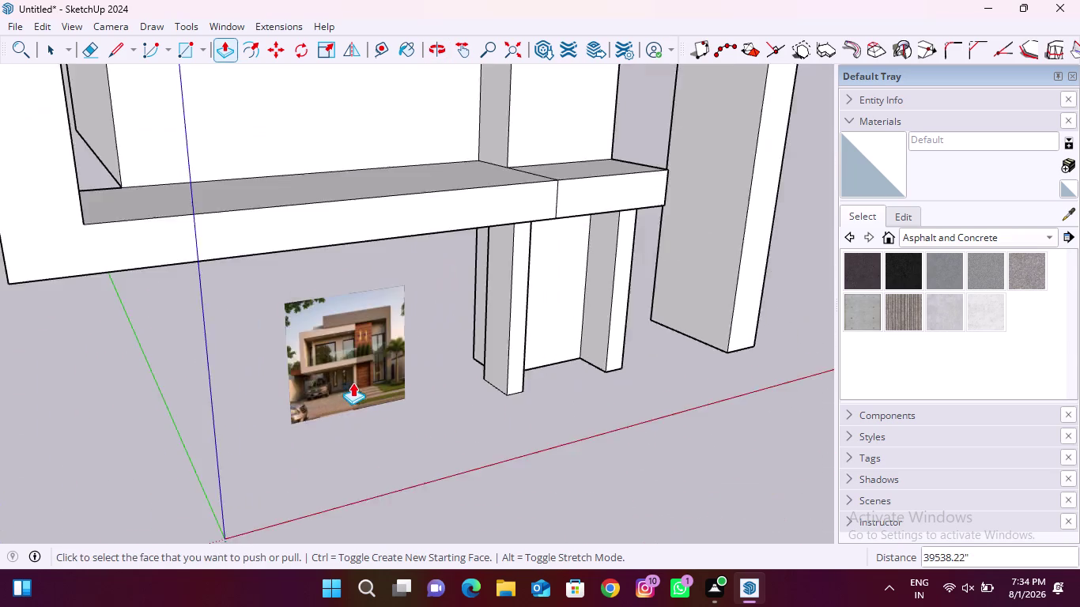
scroll(down, 3)
middle_drag(177, 243, 636, 348)
scroll(up, 3)
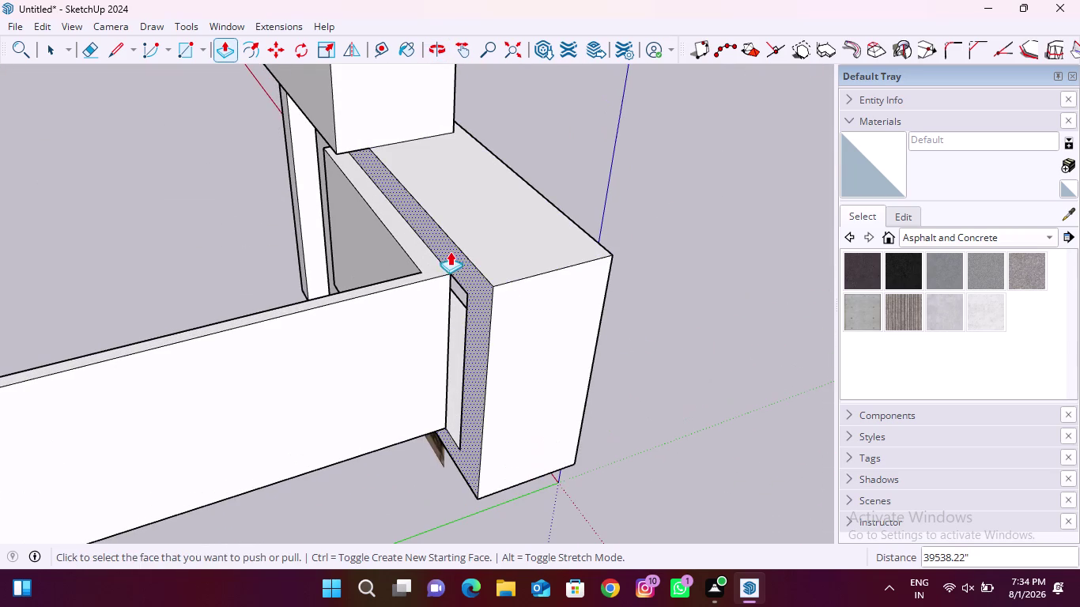
Push/Pull the adjoining narrow strip beside the wall to extend it.
click(431, 259)
scroll(down, 3)
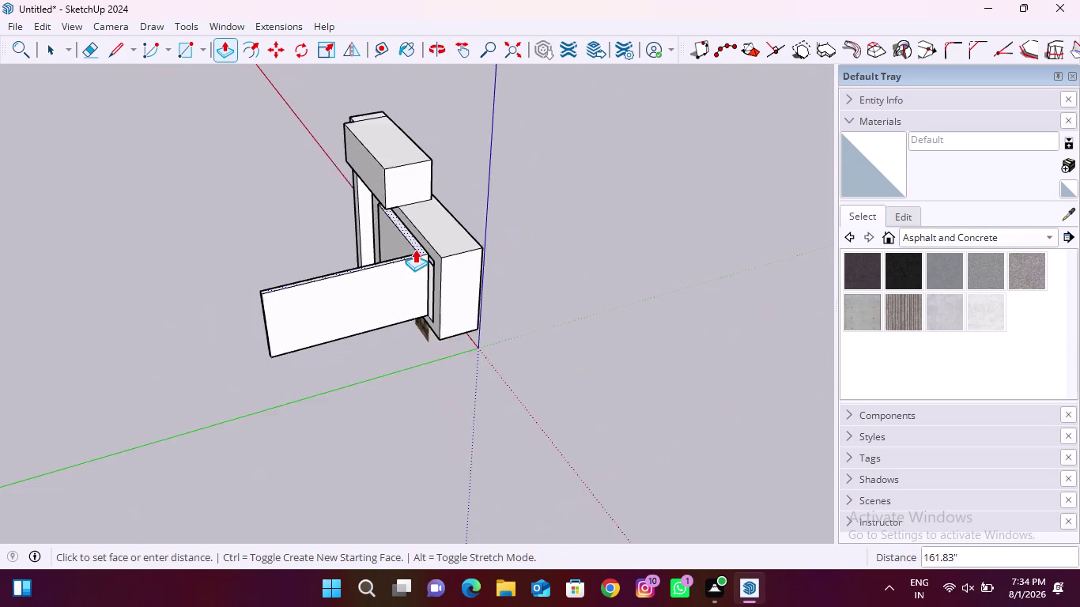
scroll(down, 3)
click(429, 199)
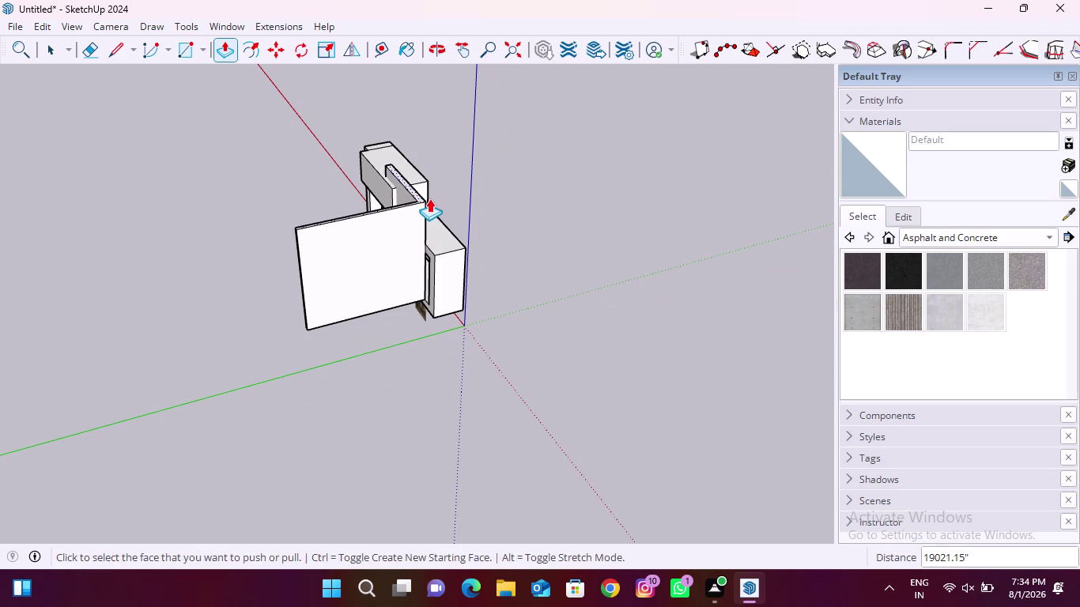
middle_drag(540, 275, 118, 257)
middle_drag(499, 327, 368, 262)
scroll(up, 3)
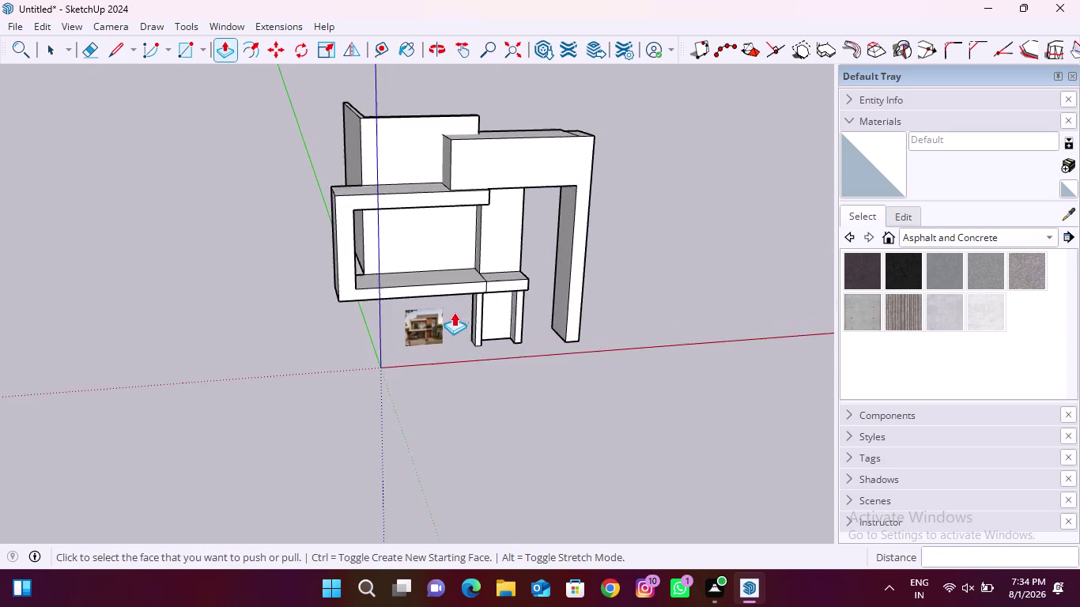
scroll(up, 3)
Pull out the narrow joint strip so the new side wall meets the upper block.
middle_drag(387, 299, 684, 468)
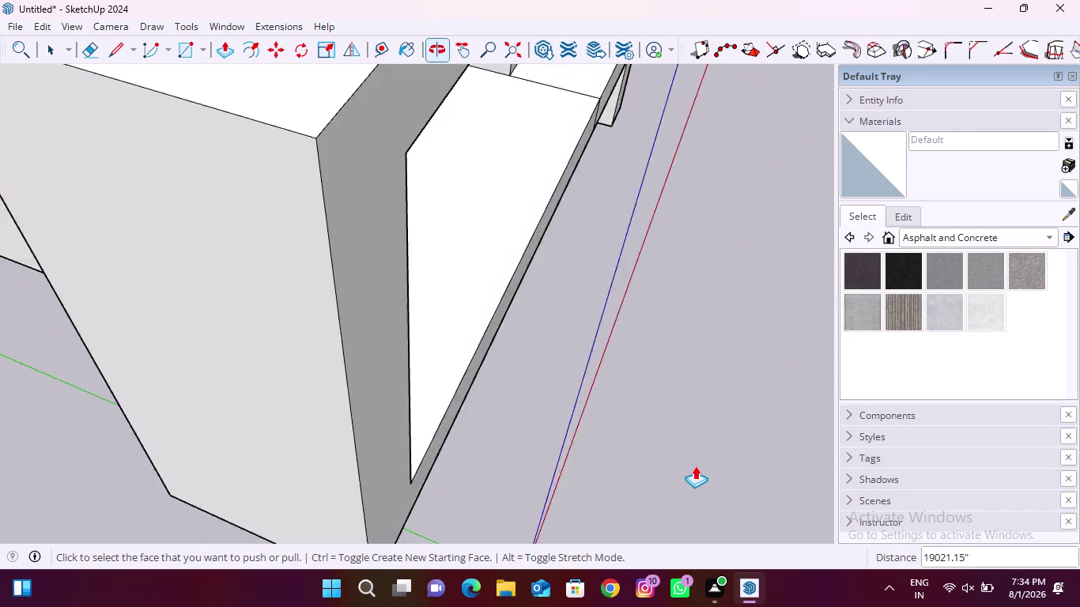
scroll(down, 3)
scroll(up, 3)
scroll(down, 3)
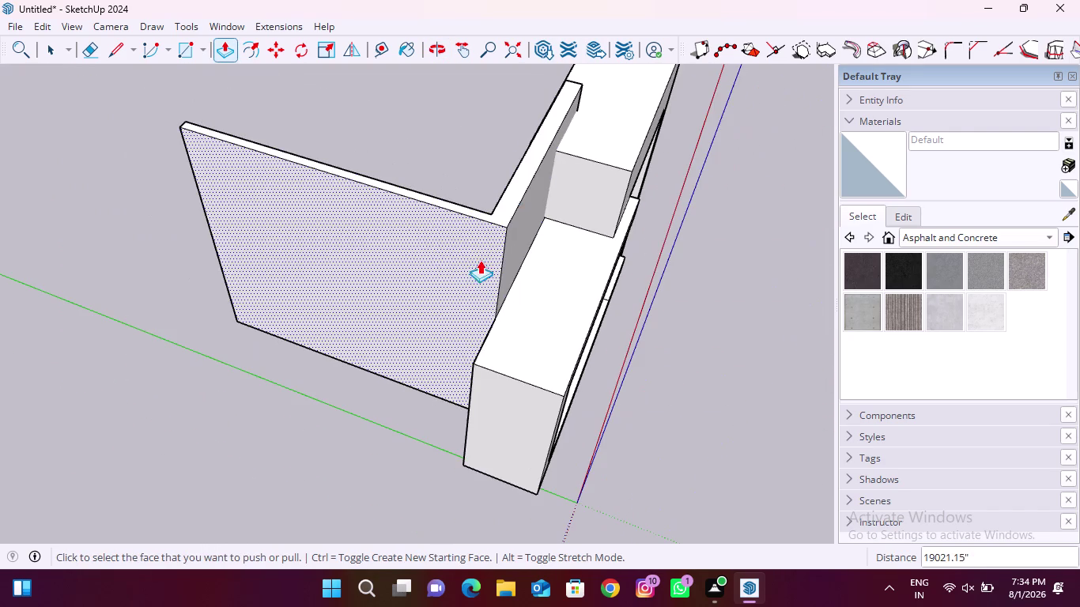
click(515, 177)
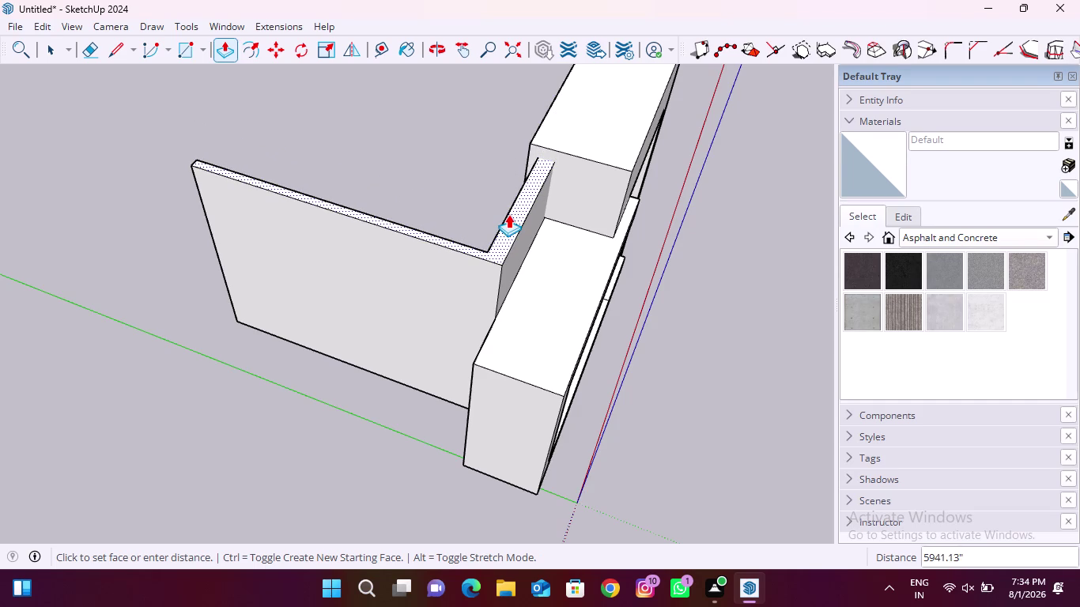
click(508, 214)
scroll(down, 3)
Orbit around the model to inspect the front facade, reference photo and carport columns.
middle_drag(564, 326, 363, 210)
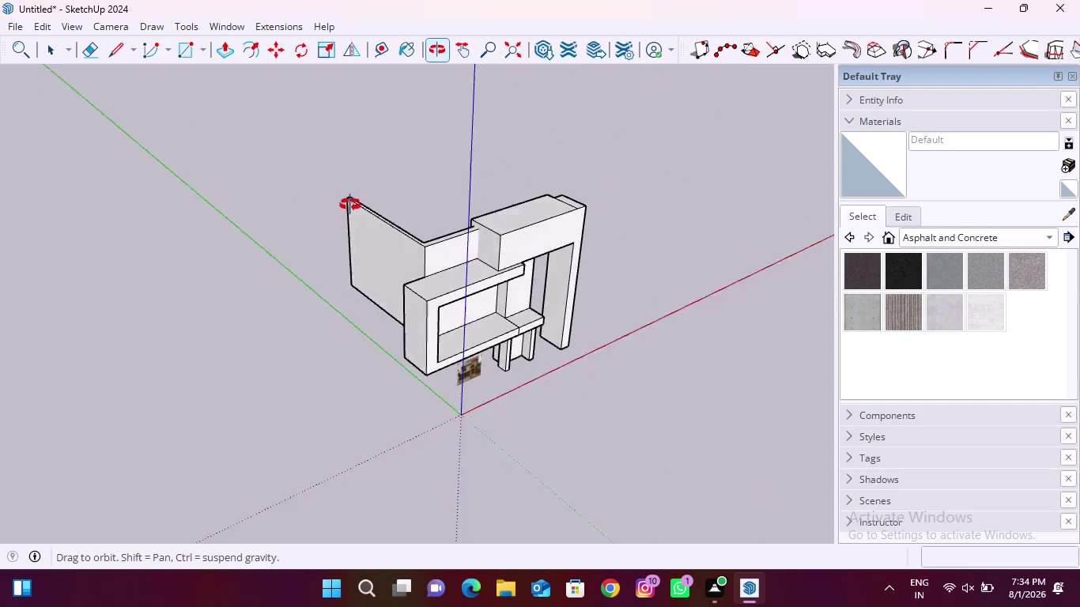
middle_drag(363, 210, 284, 195)
scroll(up, 3)
middle_drag(474, 443, 441, 357)
scroll(up, 3)
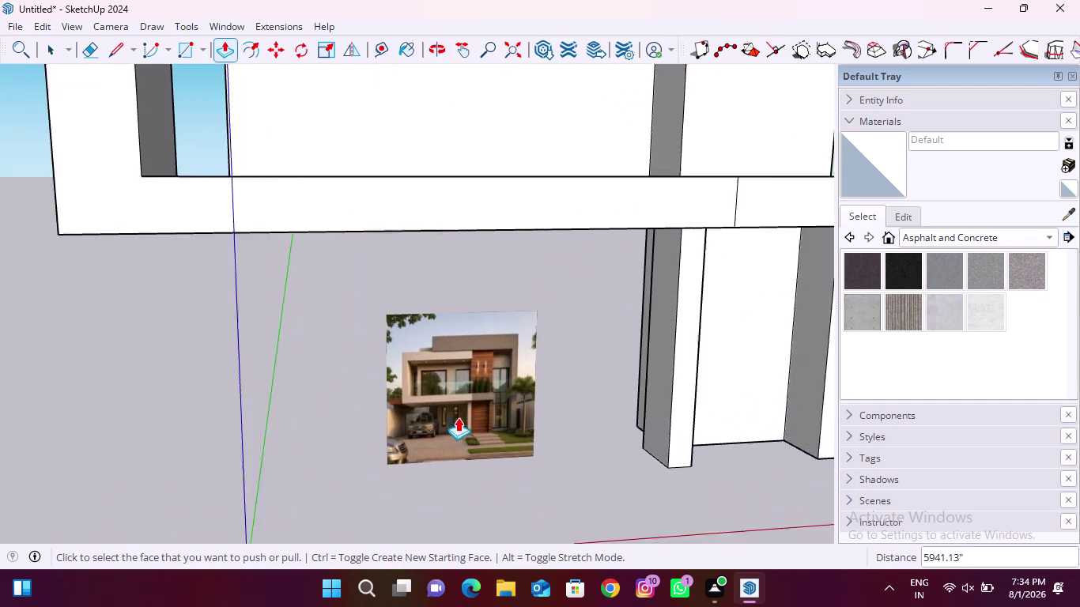
scroll(up, 3)
scroll(down, 3)
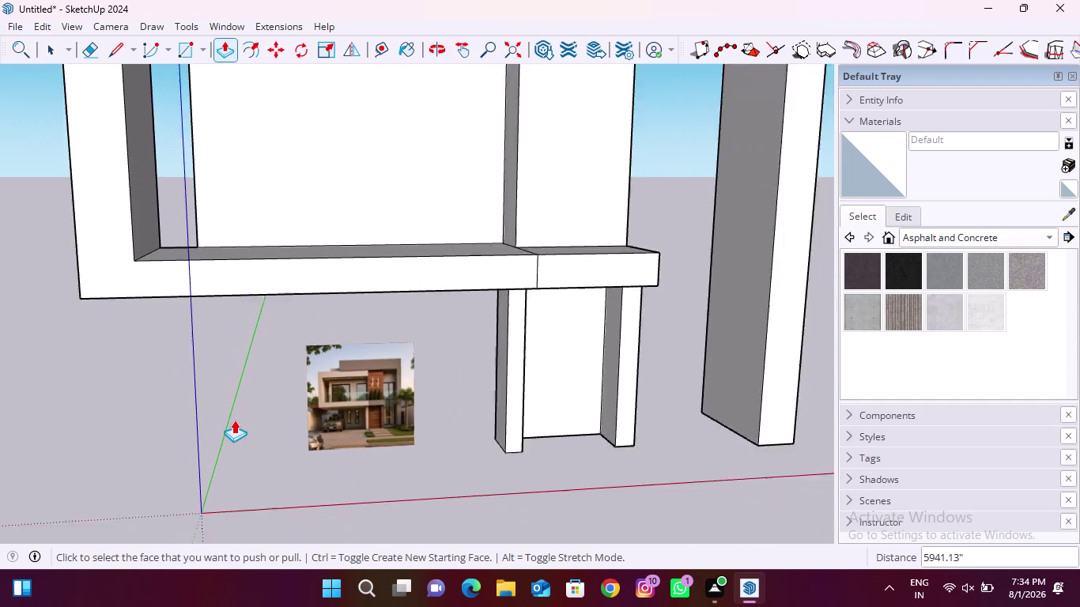
scroll(down, 3)
scroll(up, 3)
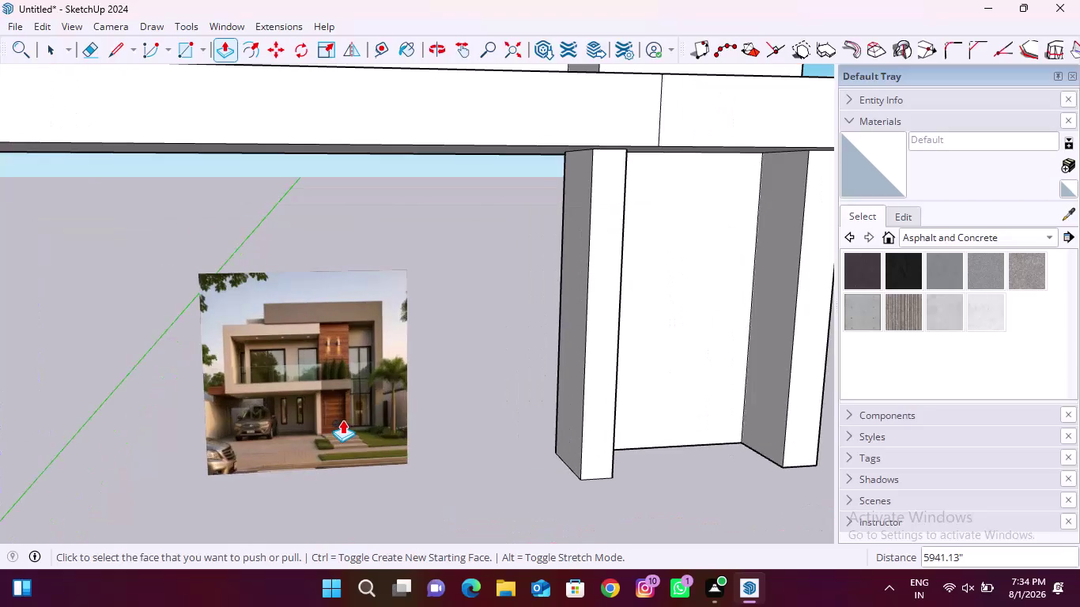
scroll(down, 3)
middle_drag(608, 380, 221, 414)
middle_drag(686, 461, 347, 465)
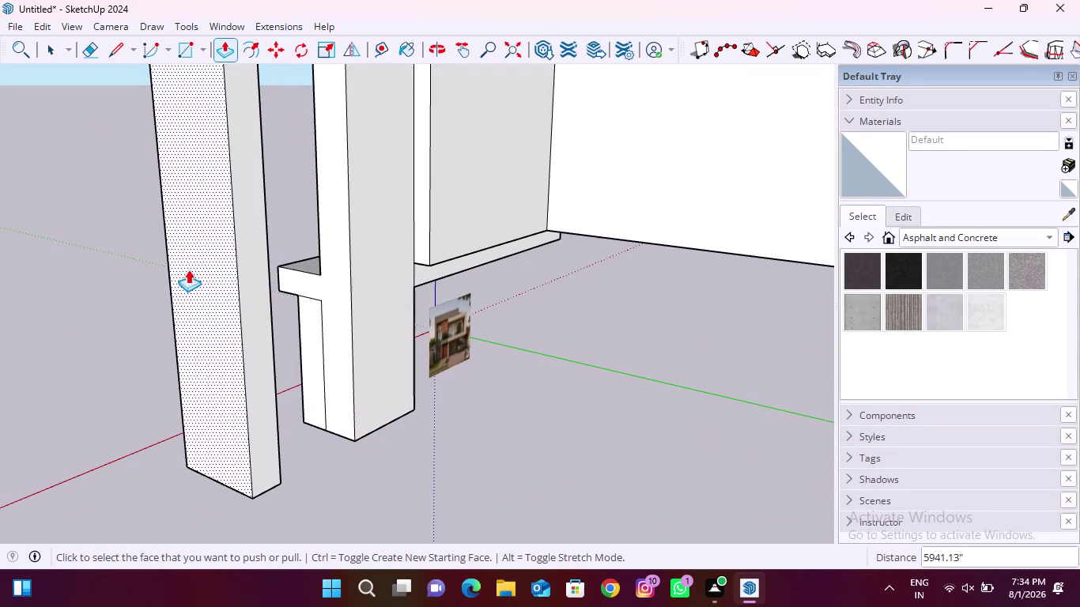
click(184, 47)
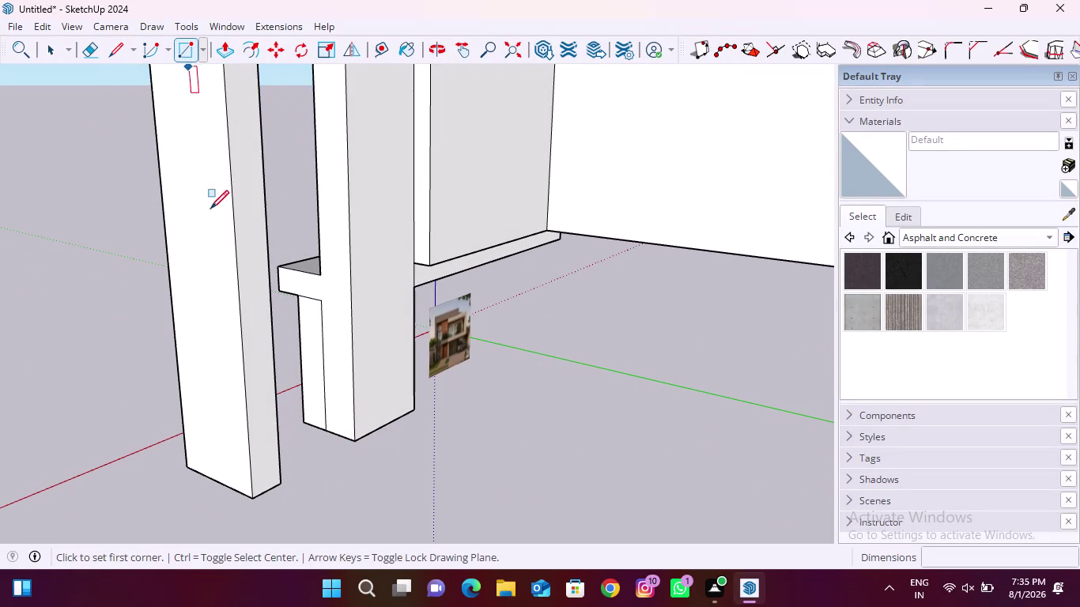
Draw a rectangle on the right carport column face from its base up to the beam.
click(354, 441)
scroll(down, 3)
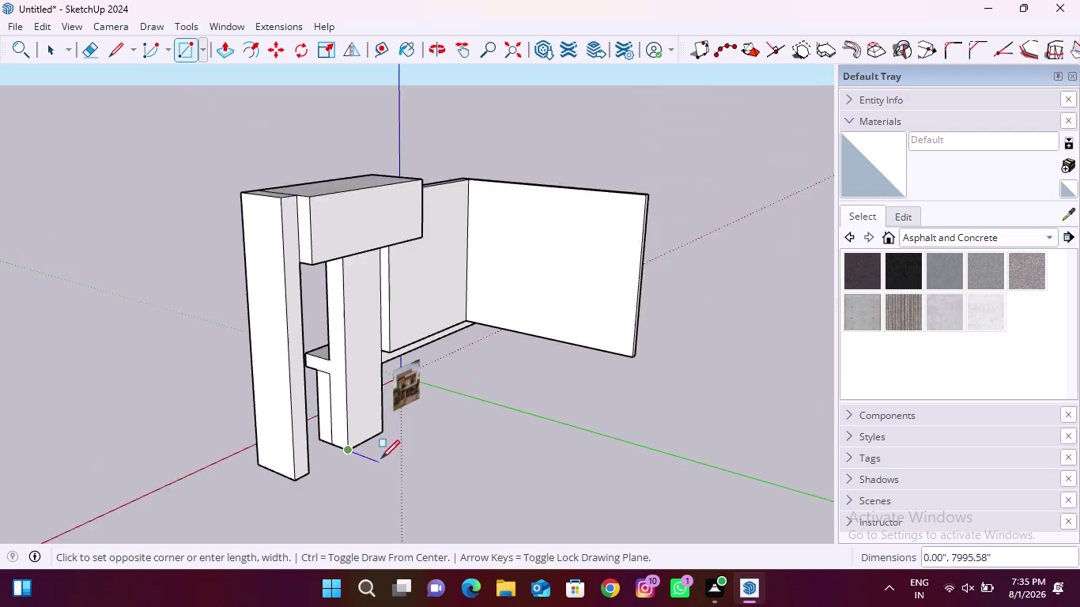
scroll(down, 3)
middle_drag(380, 461, 131, 272)
scroll(up, 3)
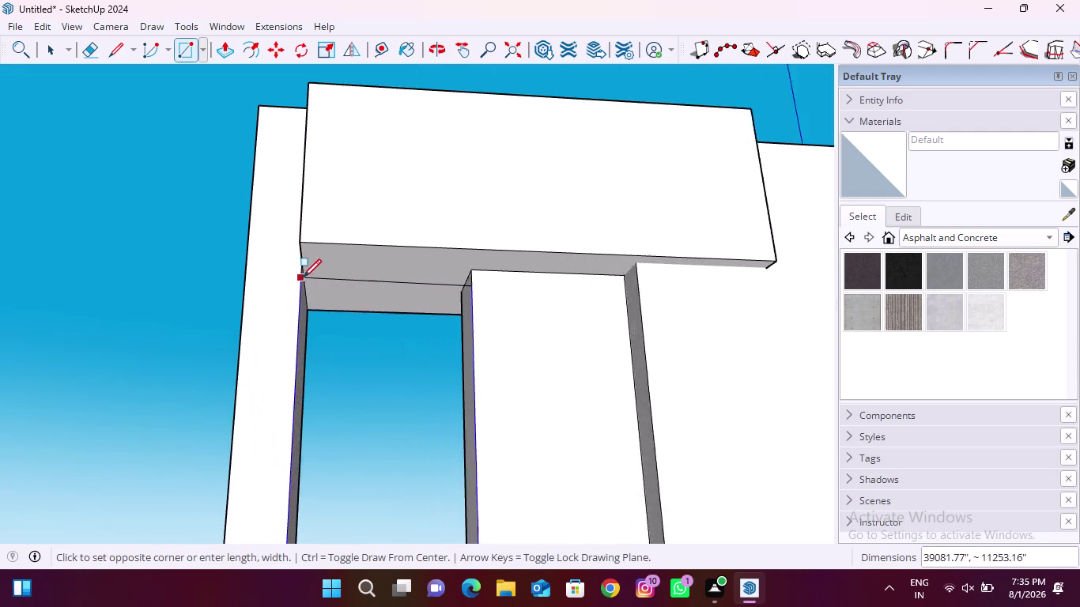
click(303, 263)
scroll(down, 3)
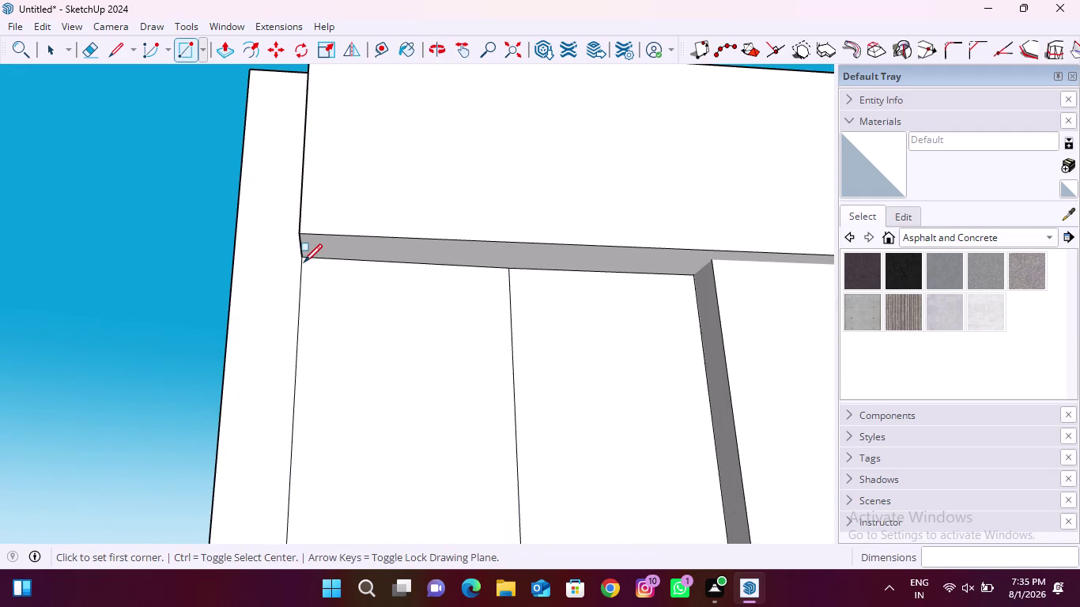
scroll(down, 3)
middle_drag(350, 327, 389, 454)
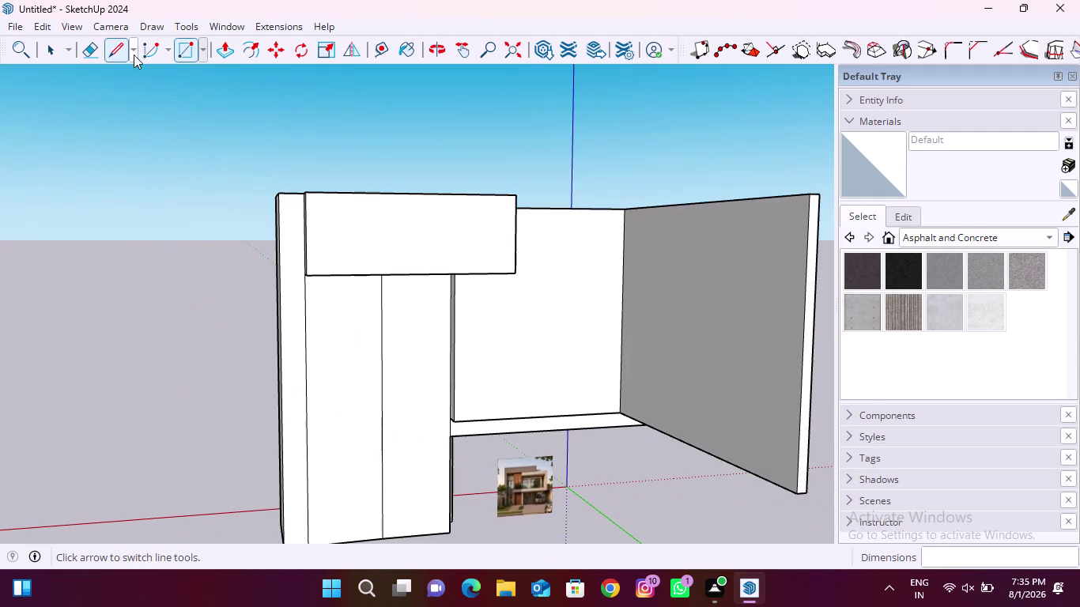
Push the new column strip inward, then push it back further.
click(217, 52)
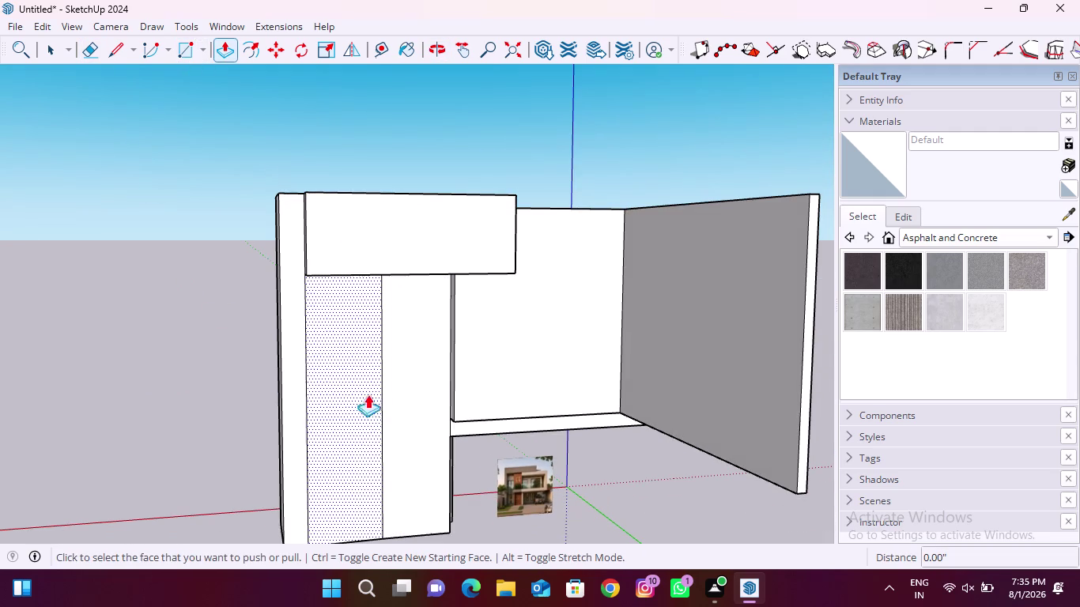
click(367, 395)
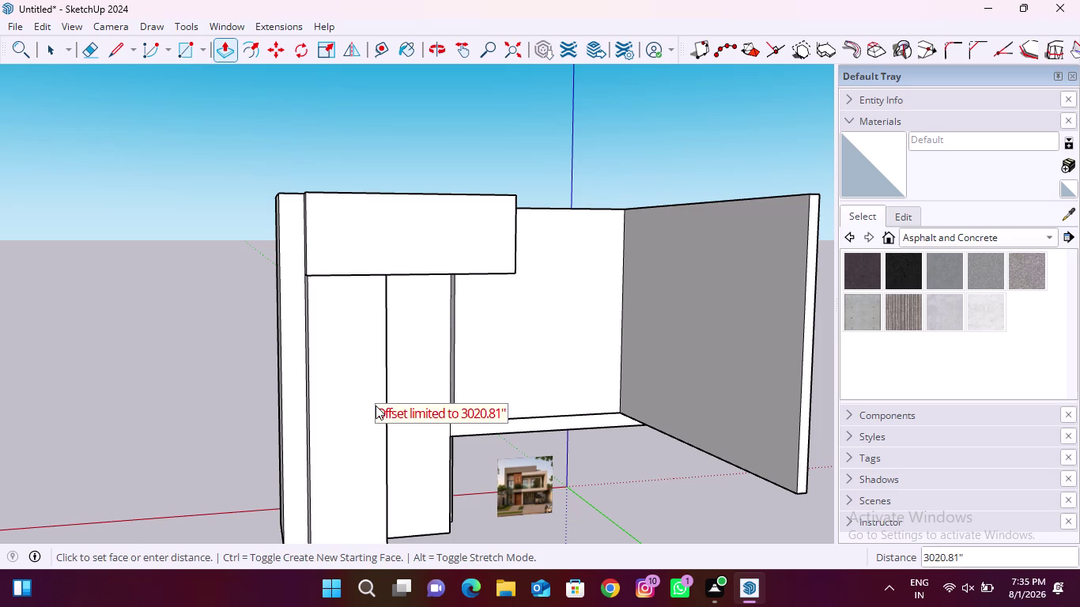
middle_drag(362, 403, 371, 536)
middle_drag(392, 451, 220, 453)
middle_drag(338, 450, 250, 447)
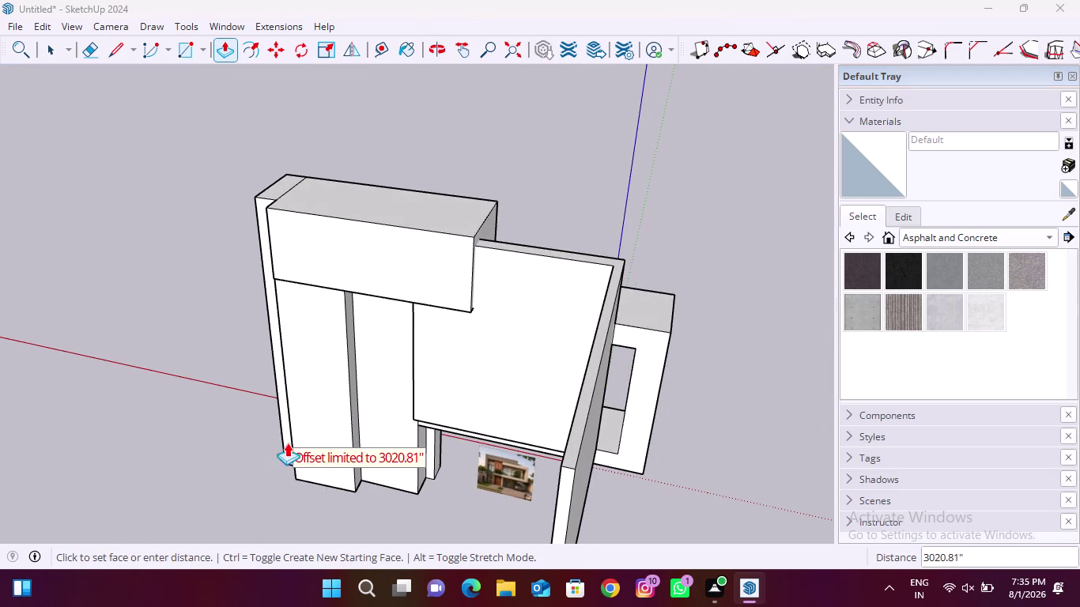
scroll(up, 3)
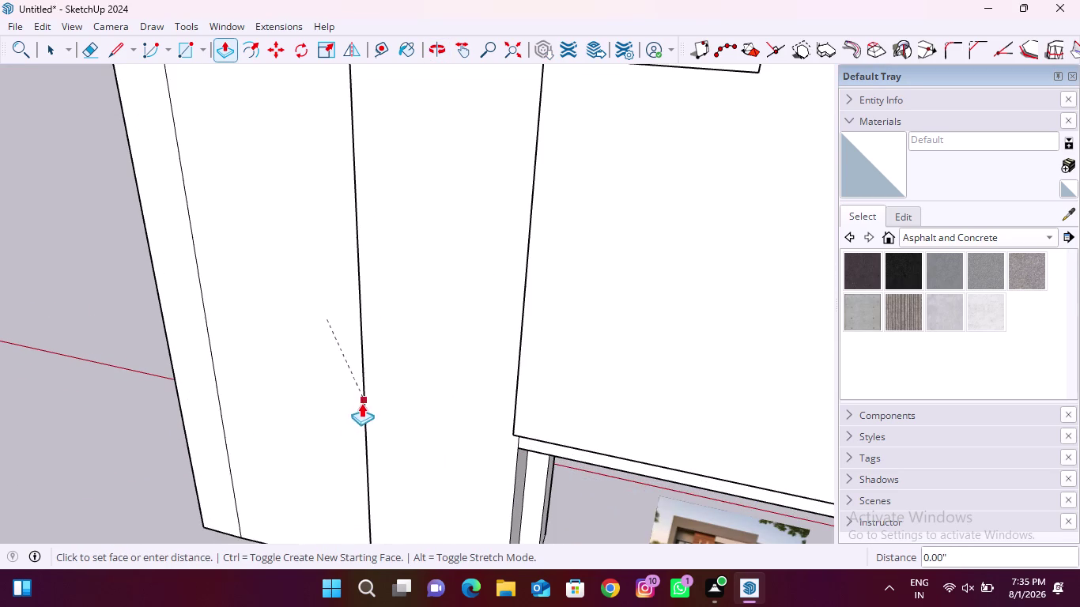
click(357, 408)
scroll(down, 3)
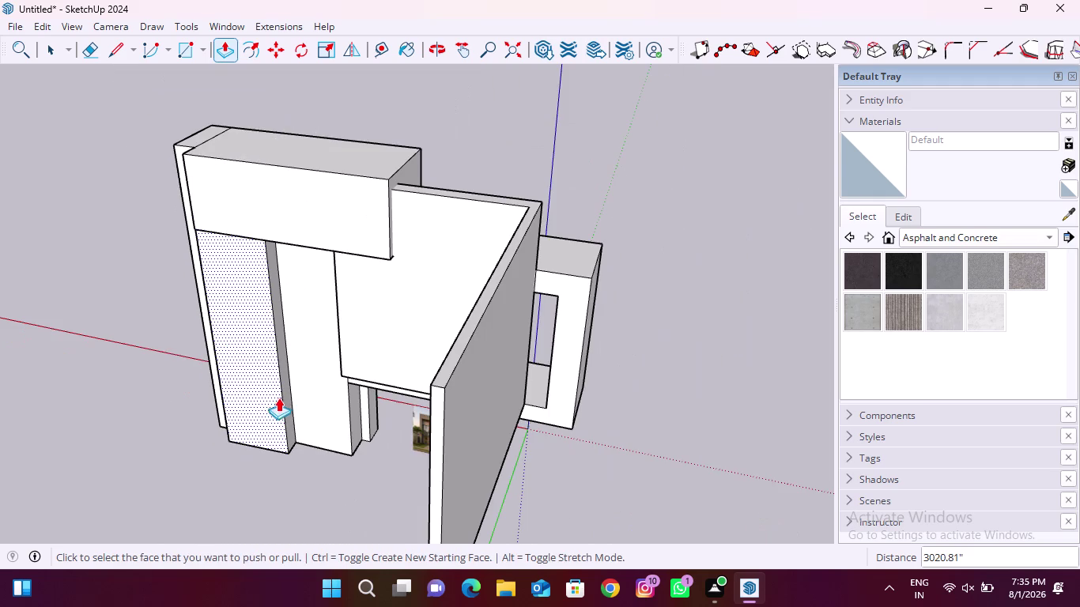
click(270, 371)
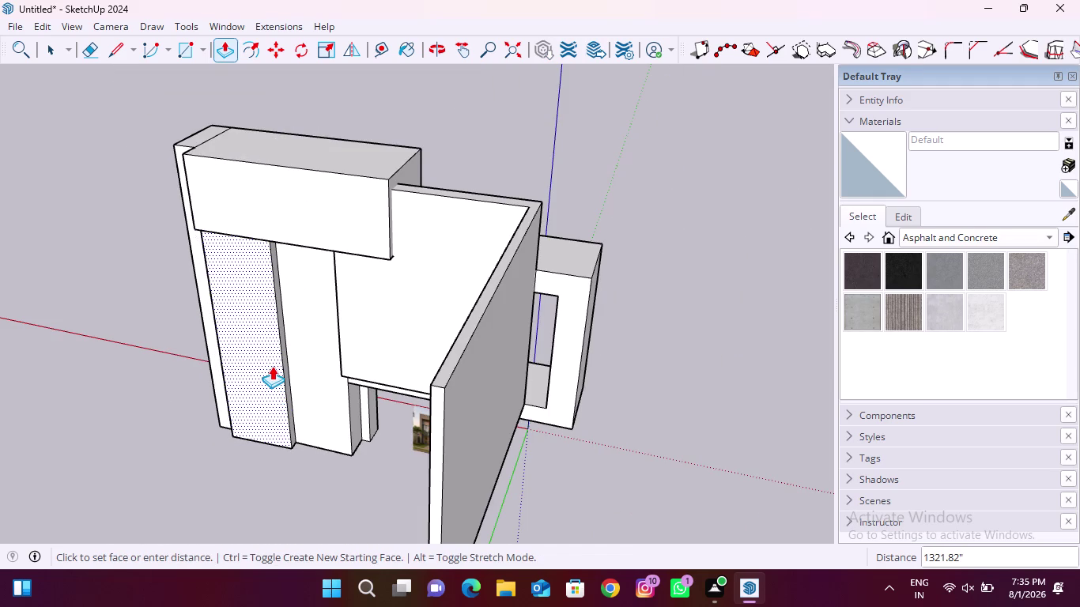
click(272, 366)
Orbit around the model to check the recessed column strip from the front.
middle_drag(176, 371, 848, 301)
middle_drag(540, 360, 601, 347)
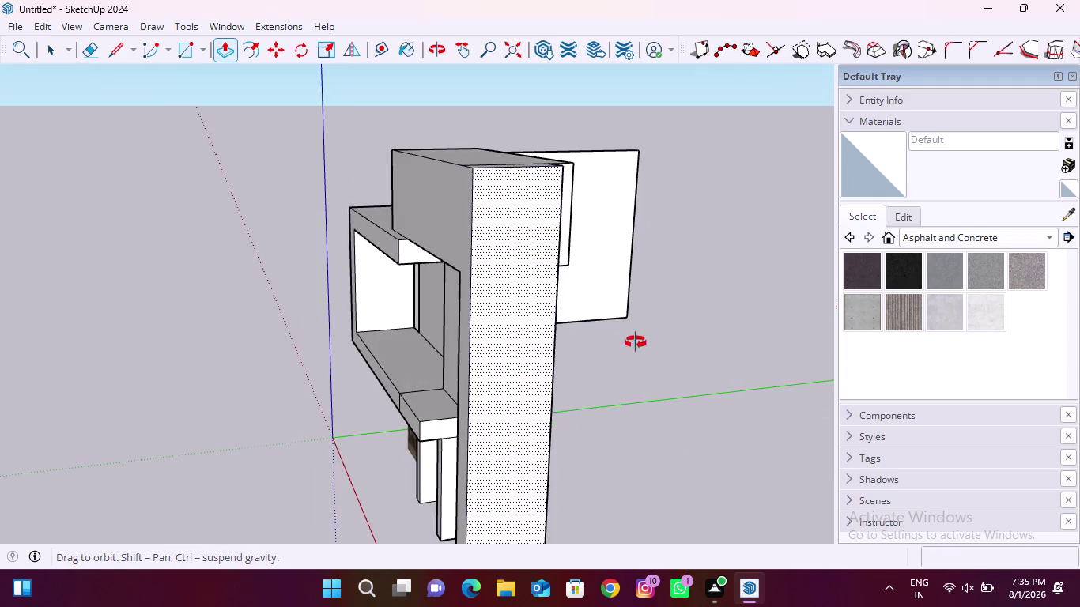
middle_drag(601, 347, 830, 312)
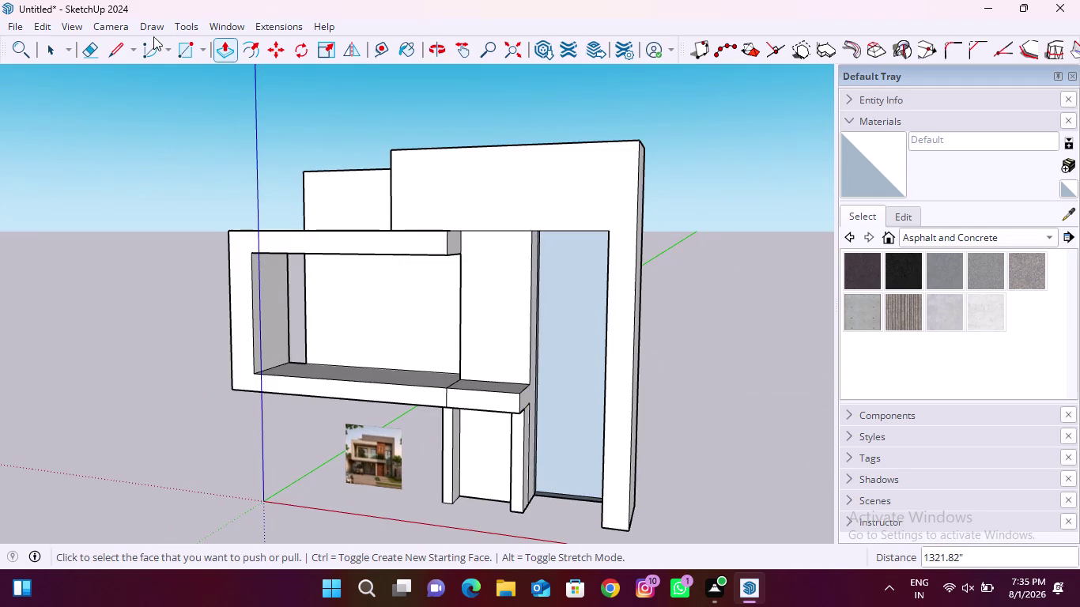
scroll(up, 3)
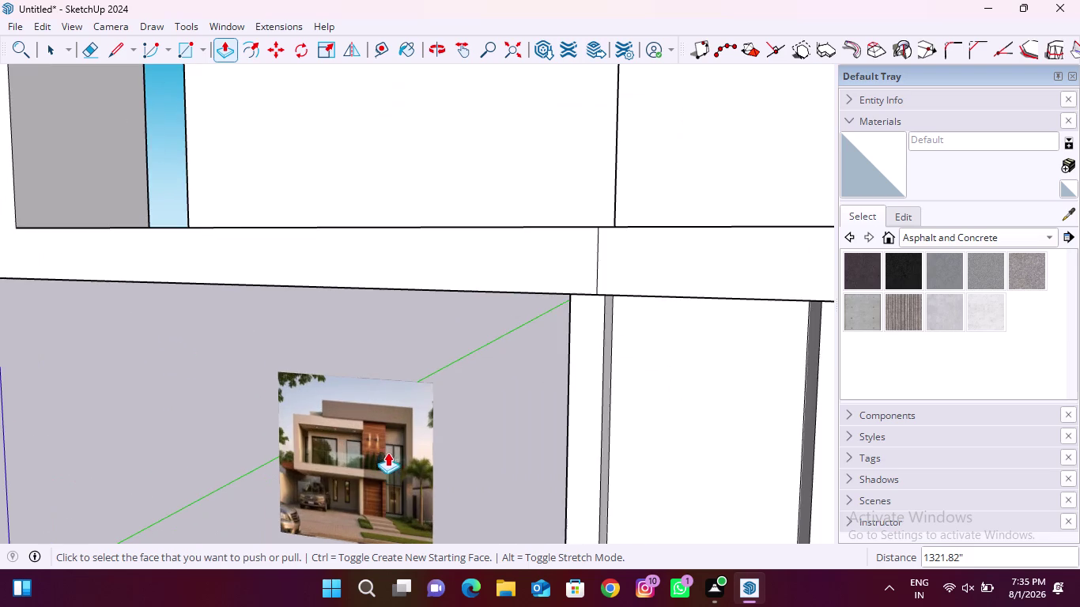
scroll(down, 3)
middle_drag(424, 480, 545, 445)
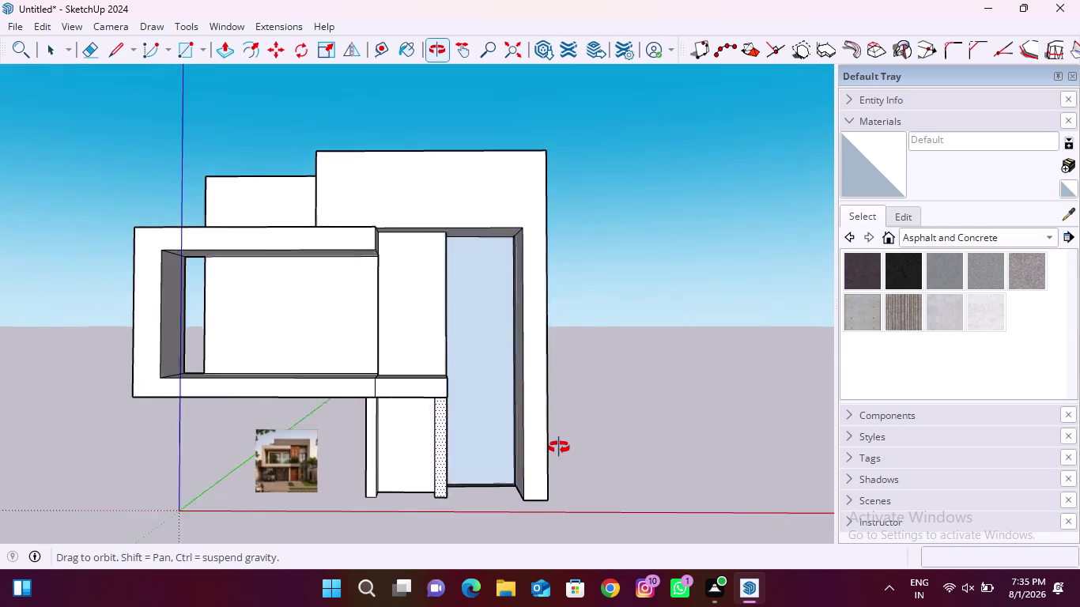
middle_drag(545, 446, 589, 421)
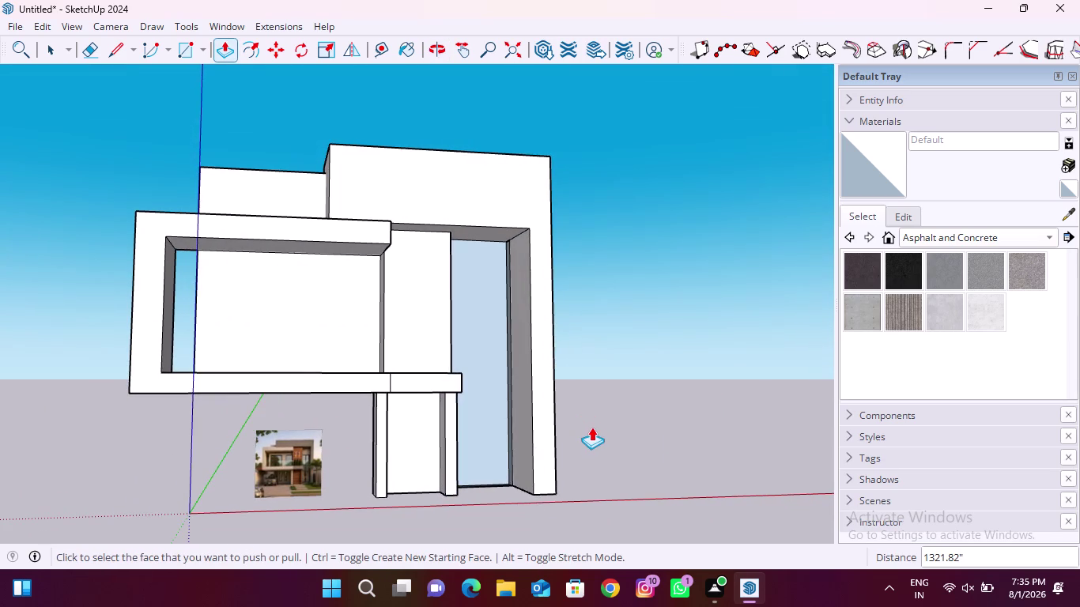
Undo the last three operations and view the model from the side and front.
key(ctrl+z)
key(ctrl+z)
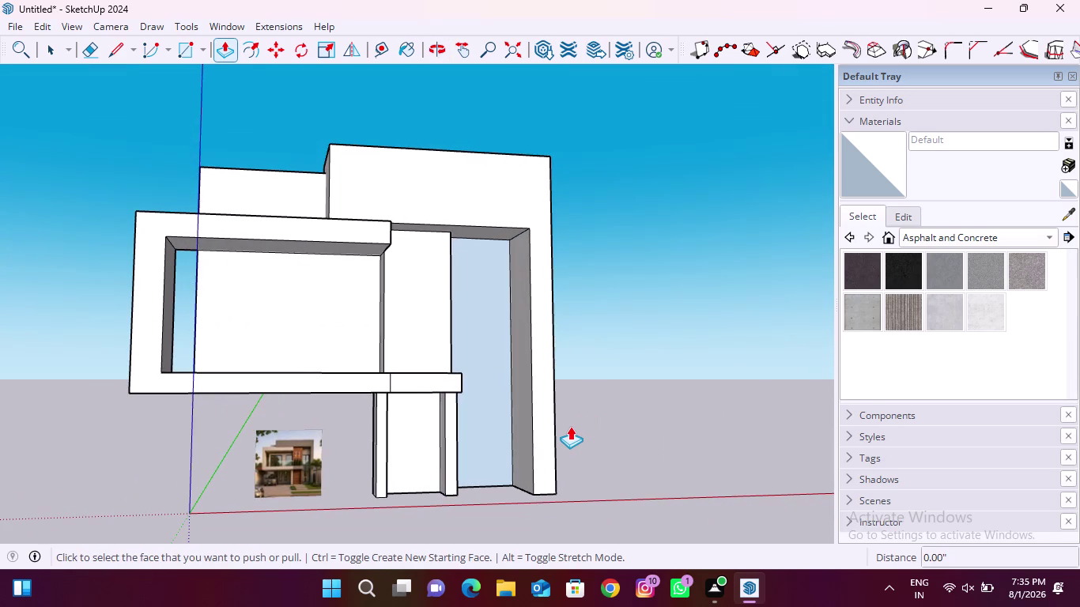
key(ctrl+z)
middle_drag(606, 360, 86, 420)
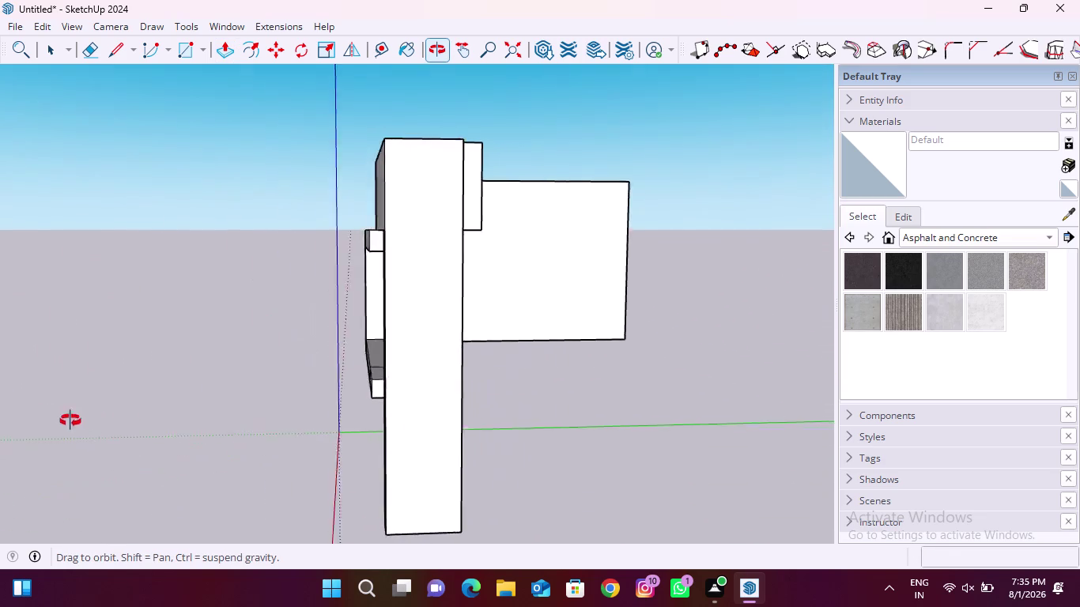
middle_drag(86, 421, 592, 271)
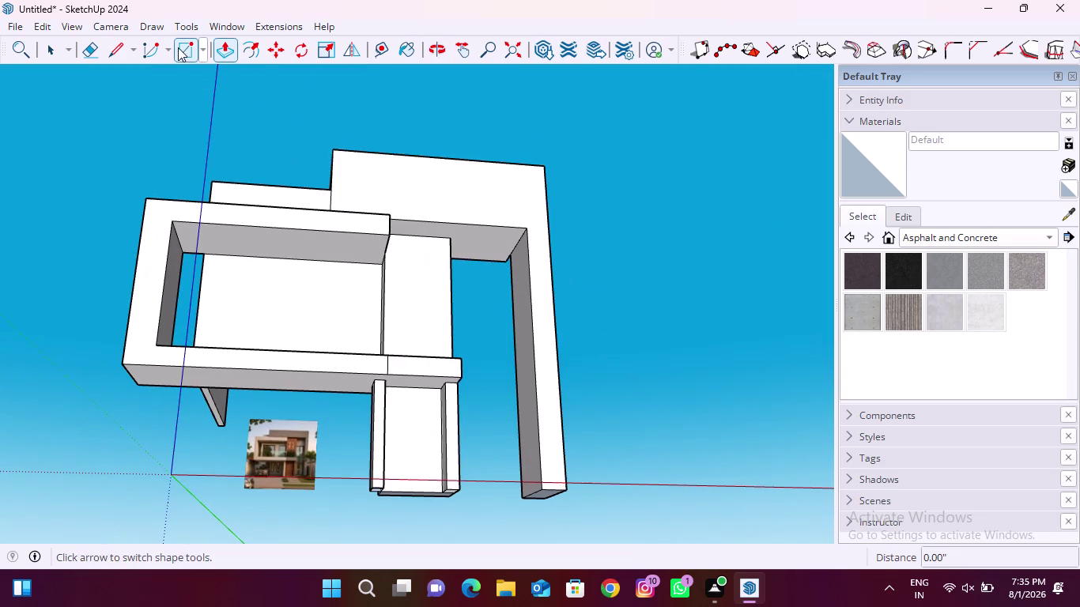
Start a rectangle at the tall opening's top inner corner in the right-hand frame.
click(195, 48)
scroll(up, 3)
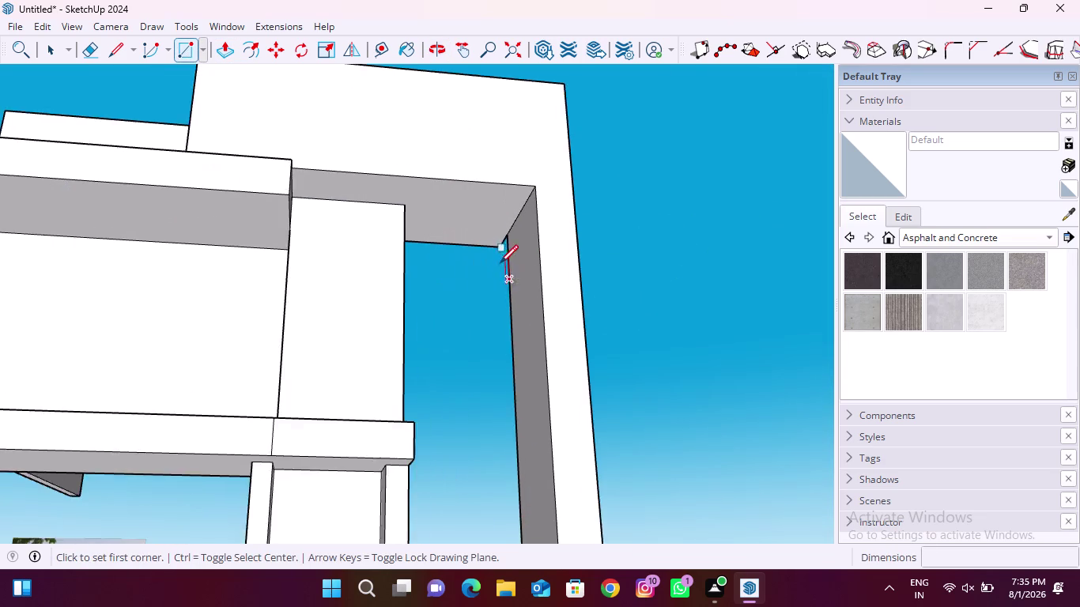
scroll(up, 3)
middle_drag(339, 223, 221, 264)
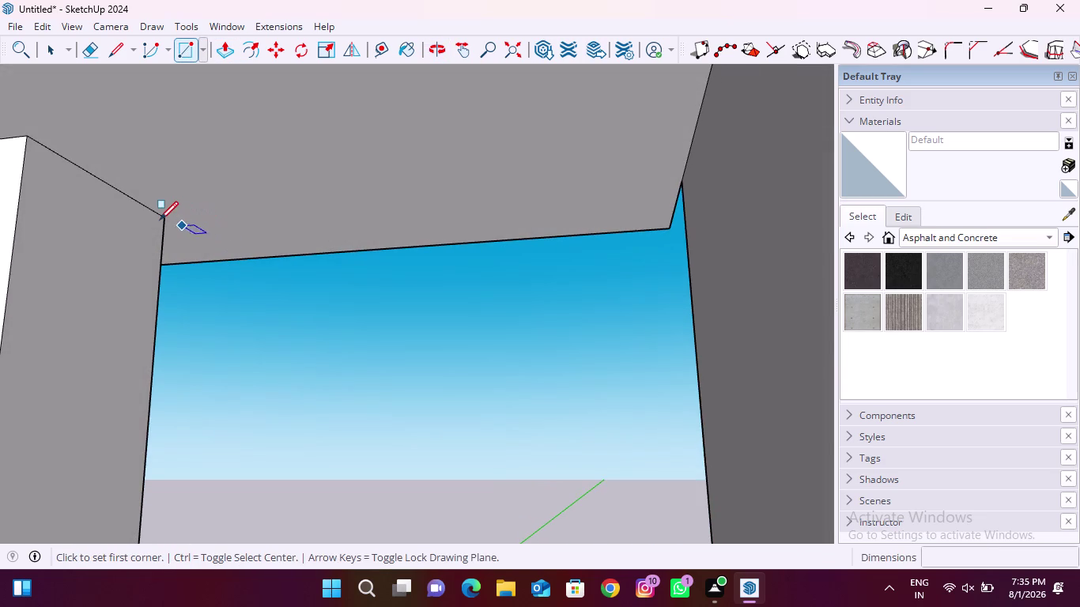
click(163, 216)
scroll(down, 3)
middle_drag(323, 341, 322, 343)
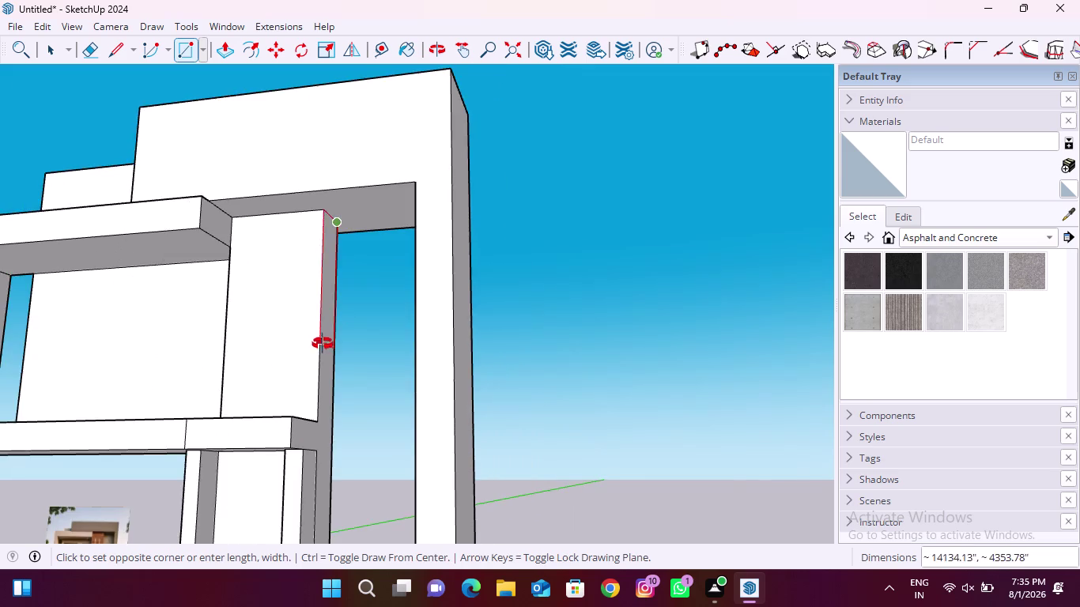
Complete the rectangle at the opening's bottom corner, filling the gap with a face.
middle_drag(322, 342, 595, 421)
scroll(down, 3)
scroll(up, 3)
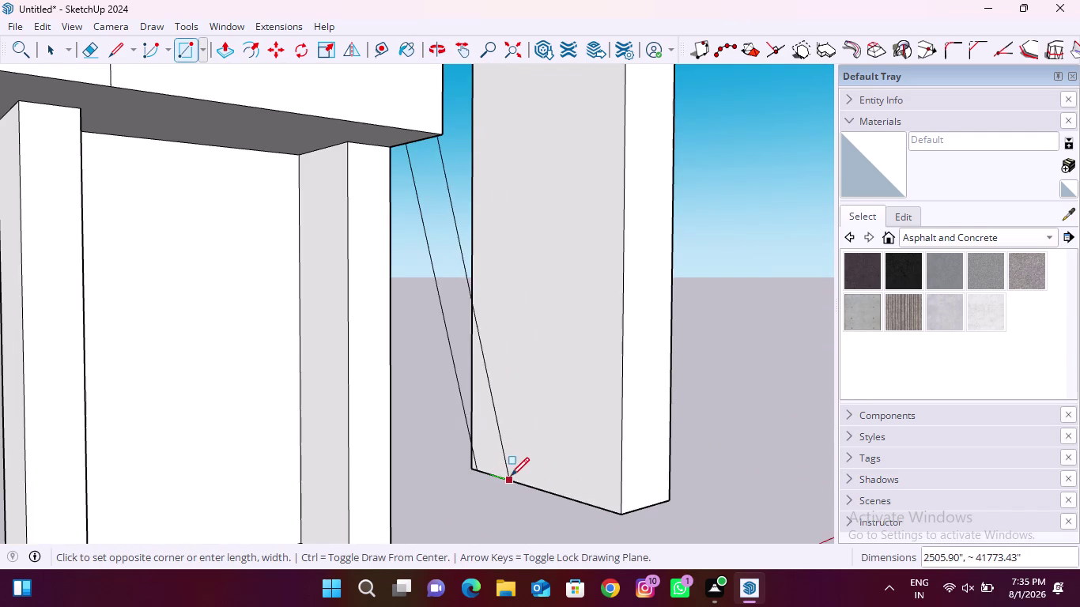
scroll(up, 3)
middle_drag(518, 450, 454, 528)
scroll(up, 3)
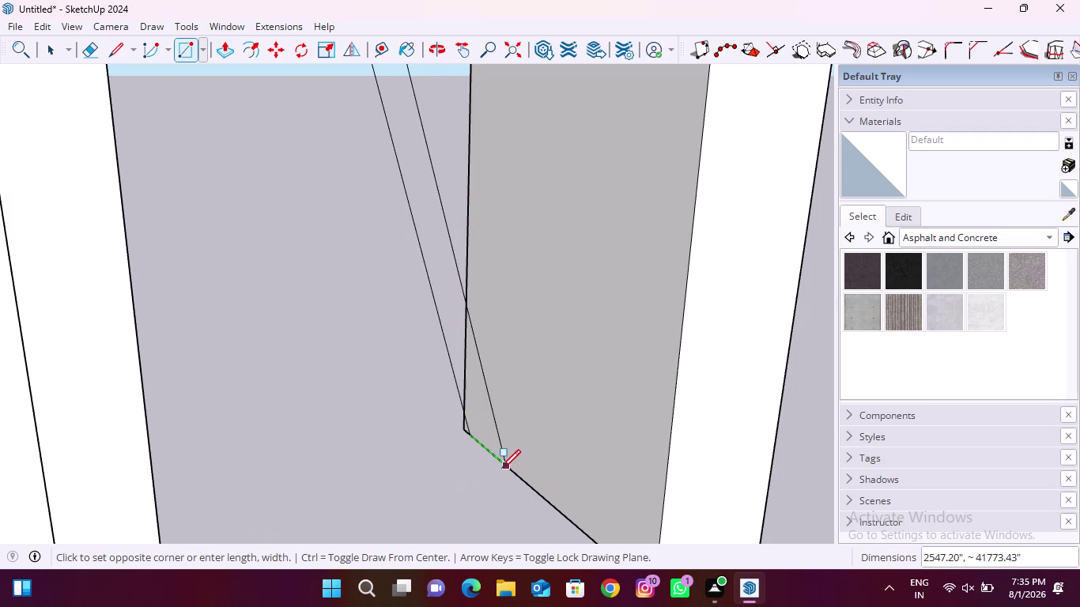
middle_drag(469, 455, 316, 476)
scroll(down, 3)
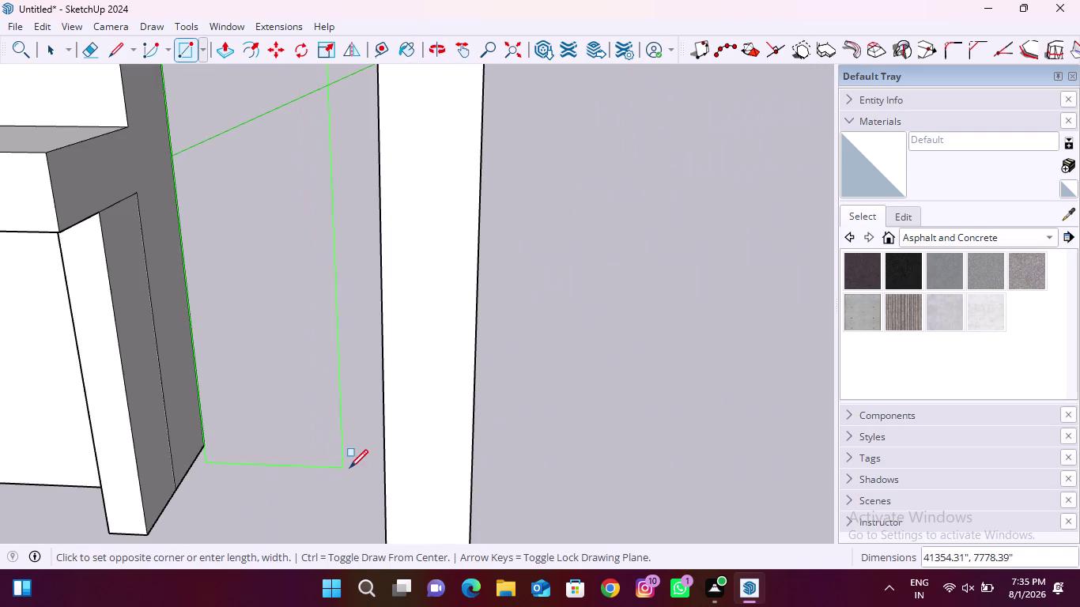
middle_drag(355, 469, 454, 479)
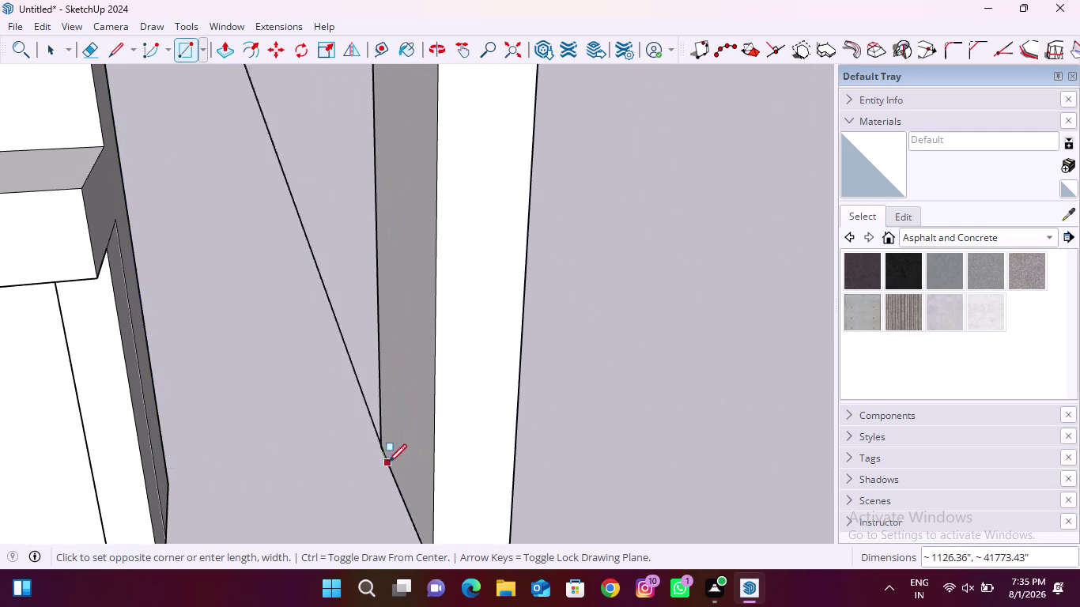
click(386, 459)
scroll(down, 3)
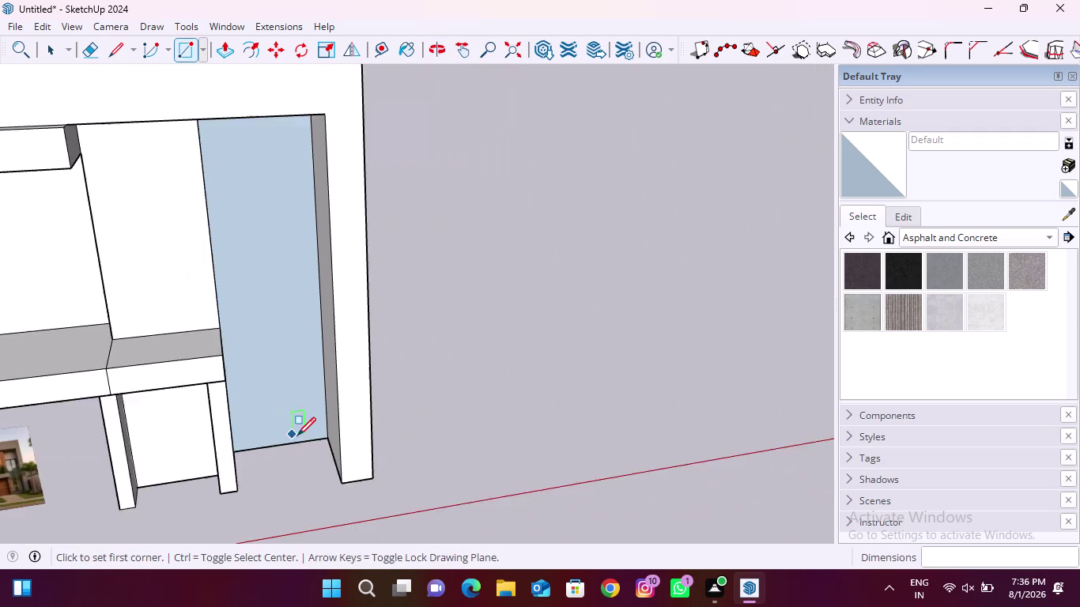
scroll(down, 3)
Select the new face, pick a context-menu option, and view it from the side.
click(52, 52)
click(269, 272)
right_click(269, 274)
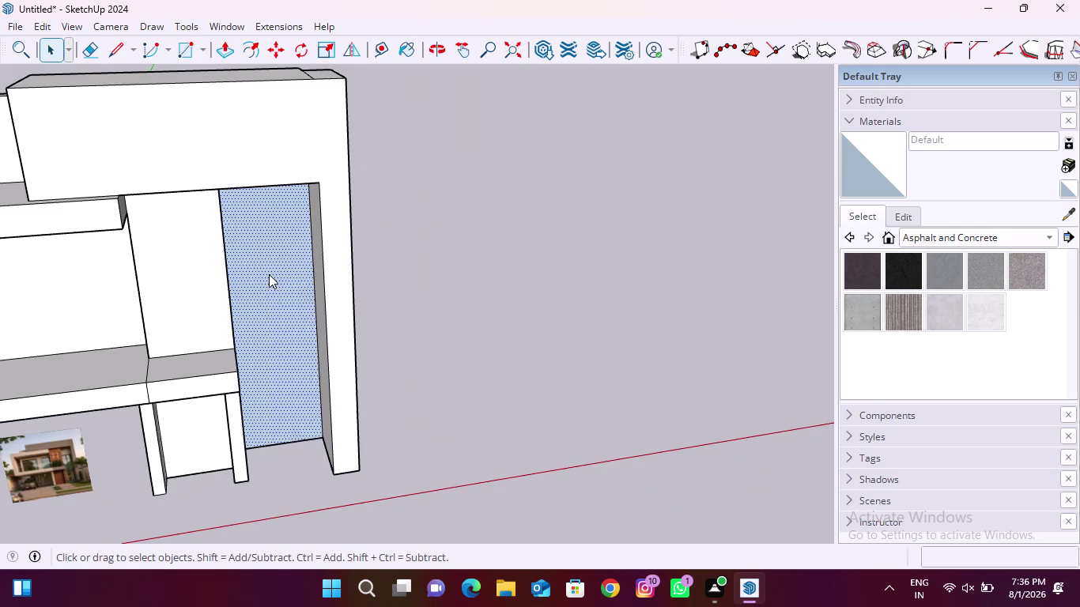
click(343, 441)
middle_drag(509, 283, 8, 326)
middle_drag(487, 296, 226, 258)
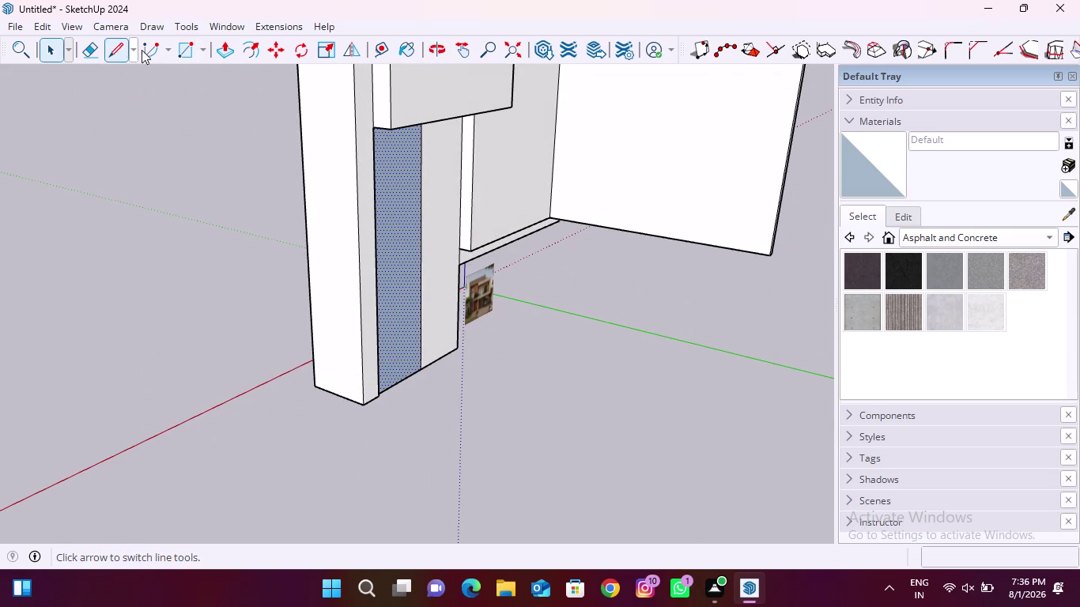
click(221, 54)
scroll(up, 3)
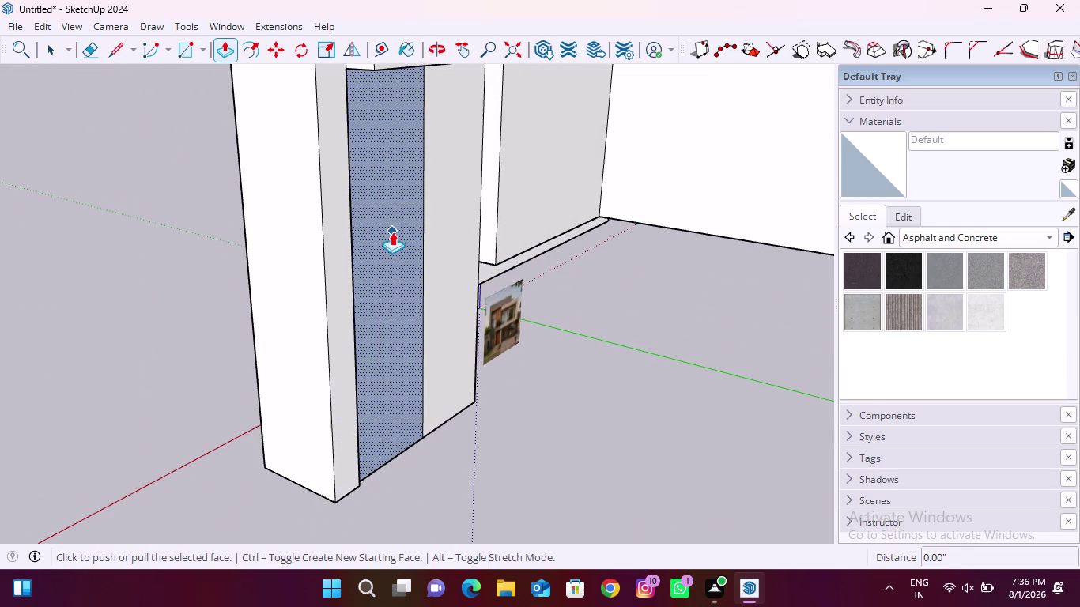
Try extruding the new opening face, then undo the extrusion.
click(393, 227)
middle_drag(396, 239, 779, 256)
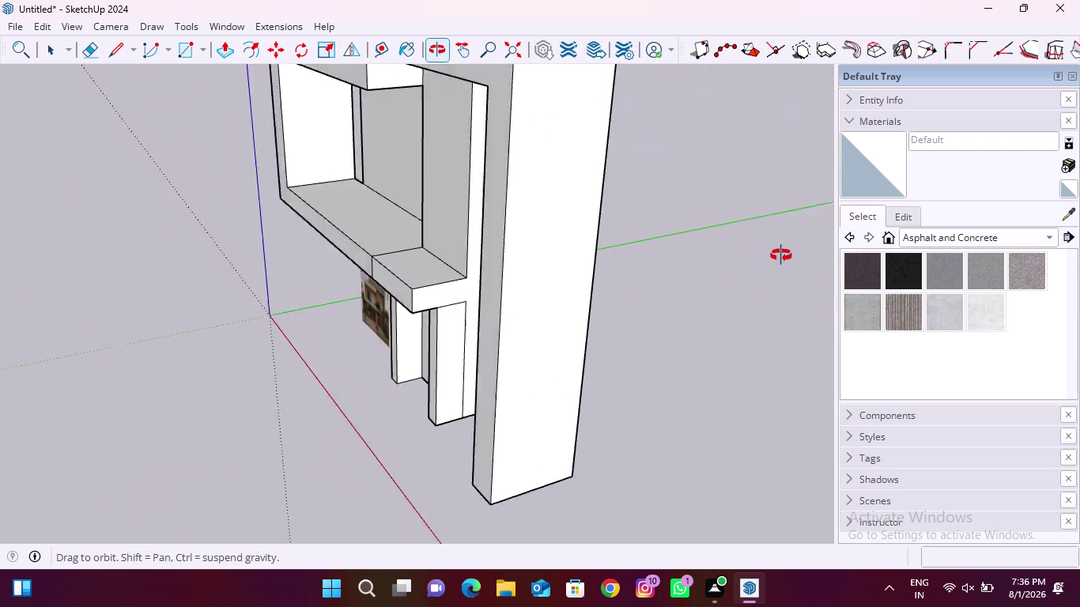
middle_drag(780, 255, 819, 225)
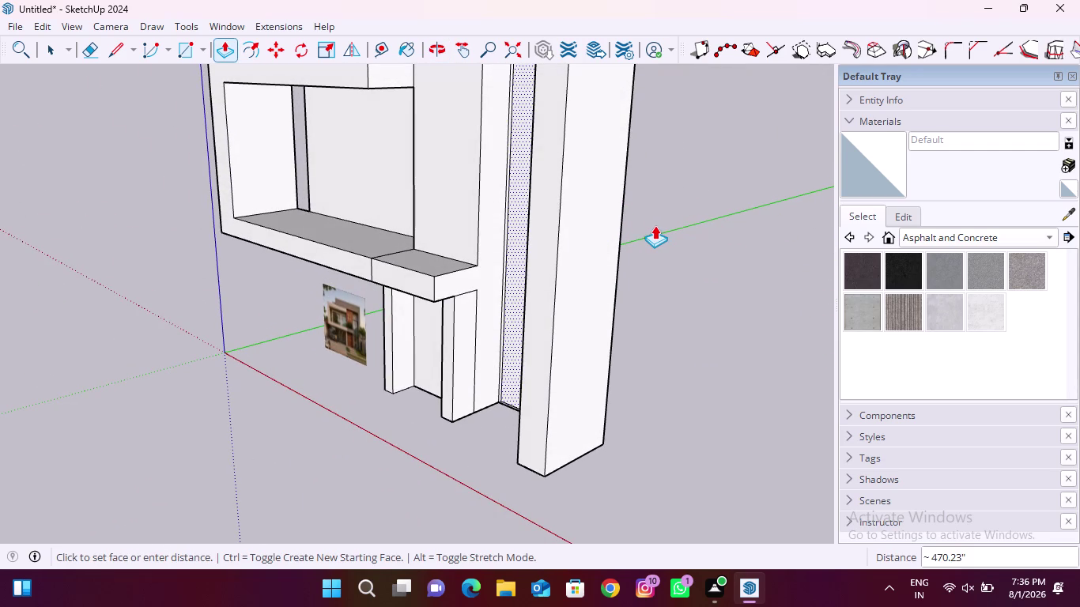
key(ctrl+z)
middle_drag(647, 242, 0, 243)
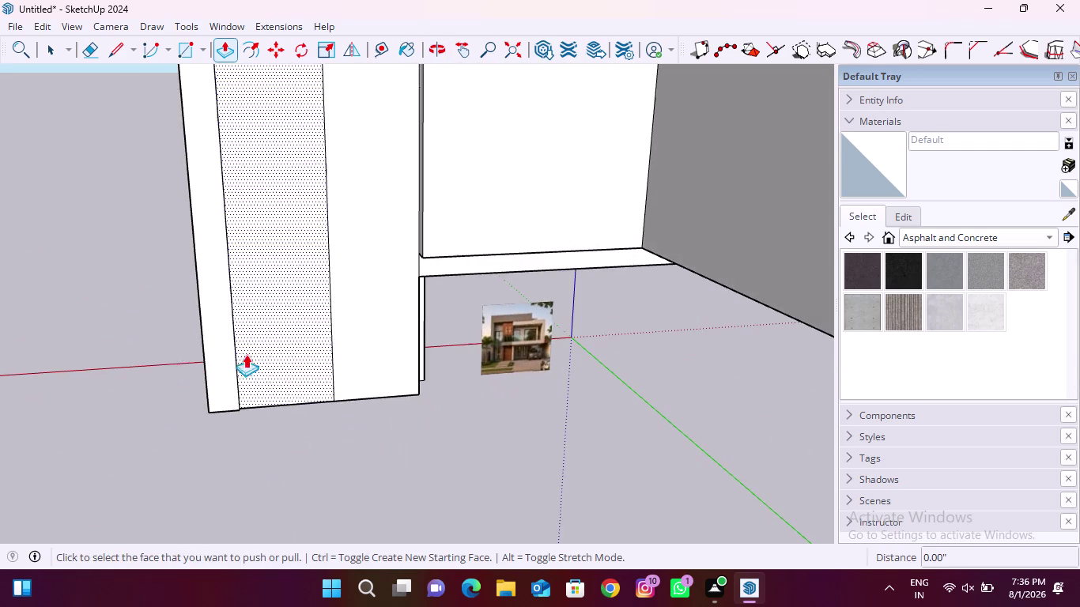
scroll(down, 3)
Draw a narrow strip rectangle on the front column from its base to below the slab.
click(191, 52)
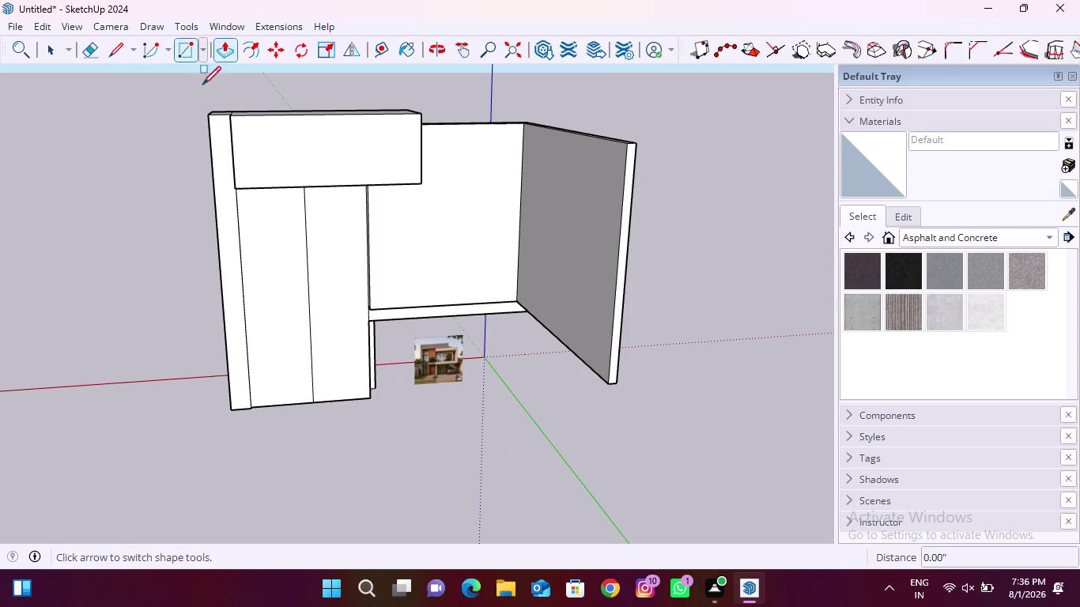
scroll(up, 3)
click(314, 397)
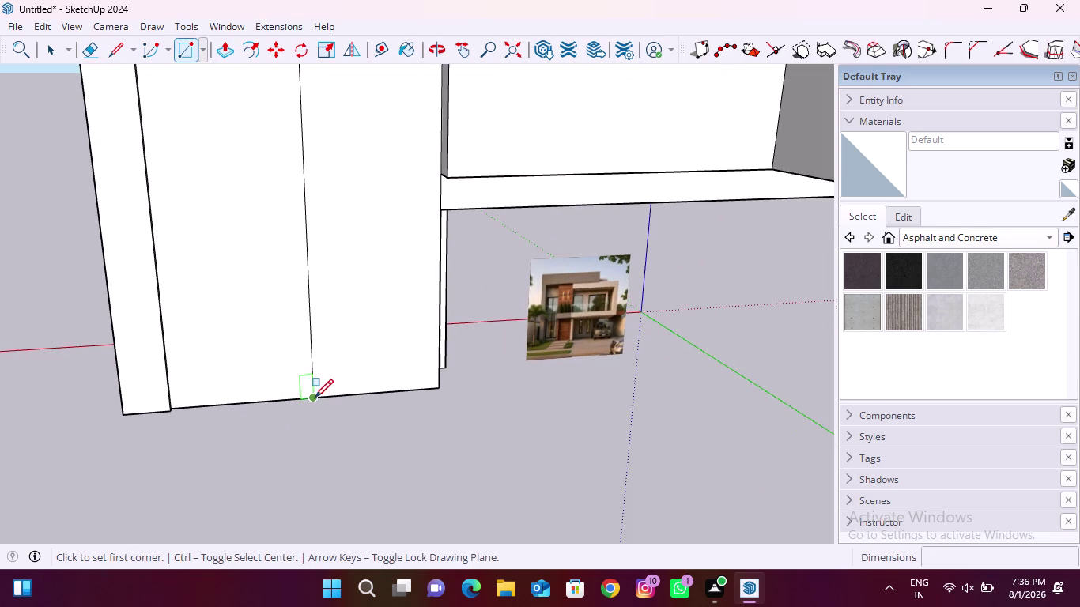
scroll(down, 3)
middle_drag(342, 396, 272, 184)
scroll(up, 3)
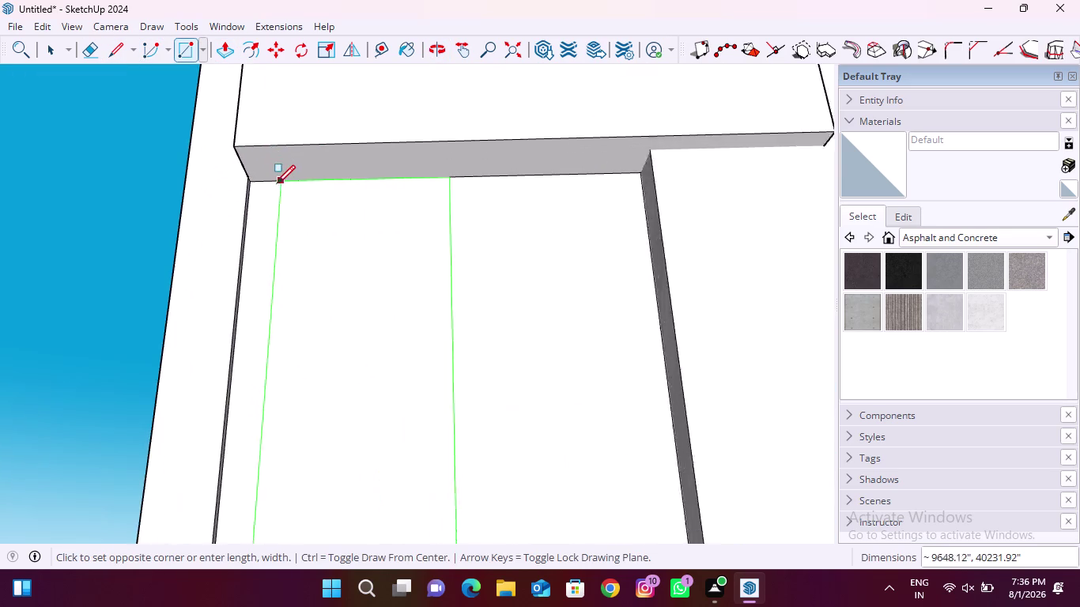
scroll(up, 3)
click(247, 187)
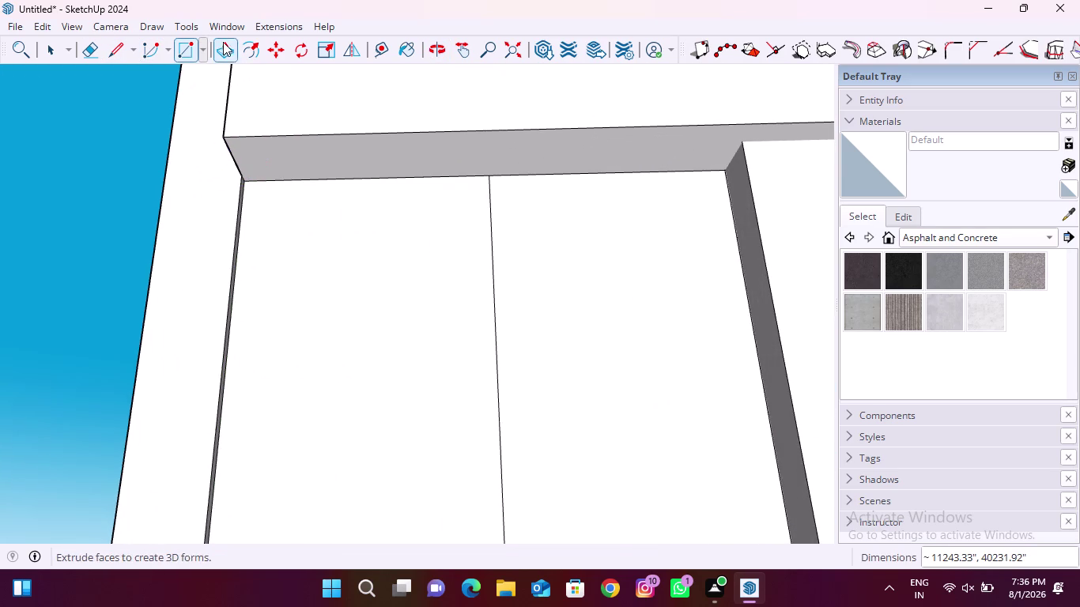
Extrude the new column strip outward with Push/Pull.
click(230, 46)
click(375, 266)
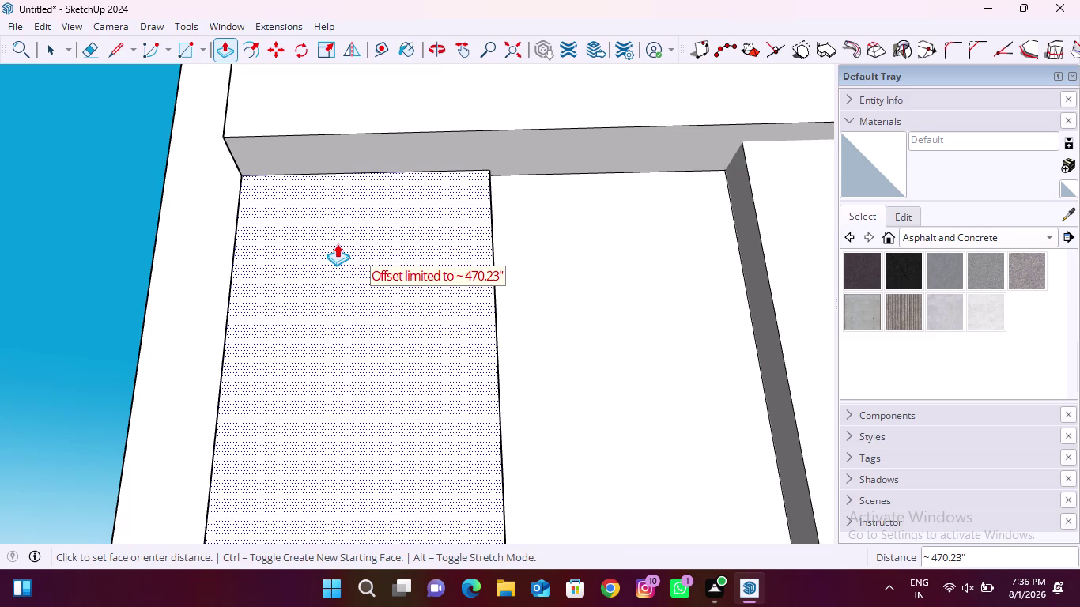
middle_drag(391, 240, 130, 352)
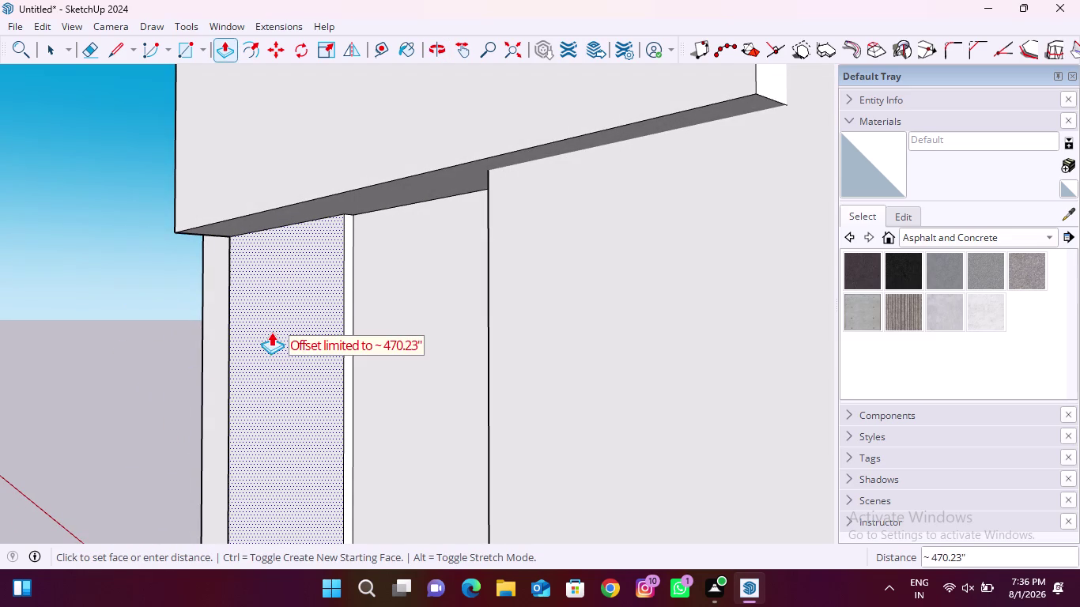
click(260, 332)
scroll(down, 3)
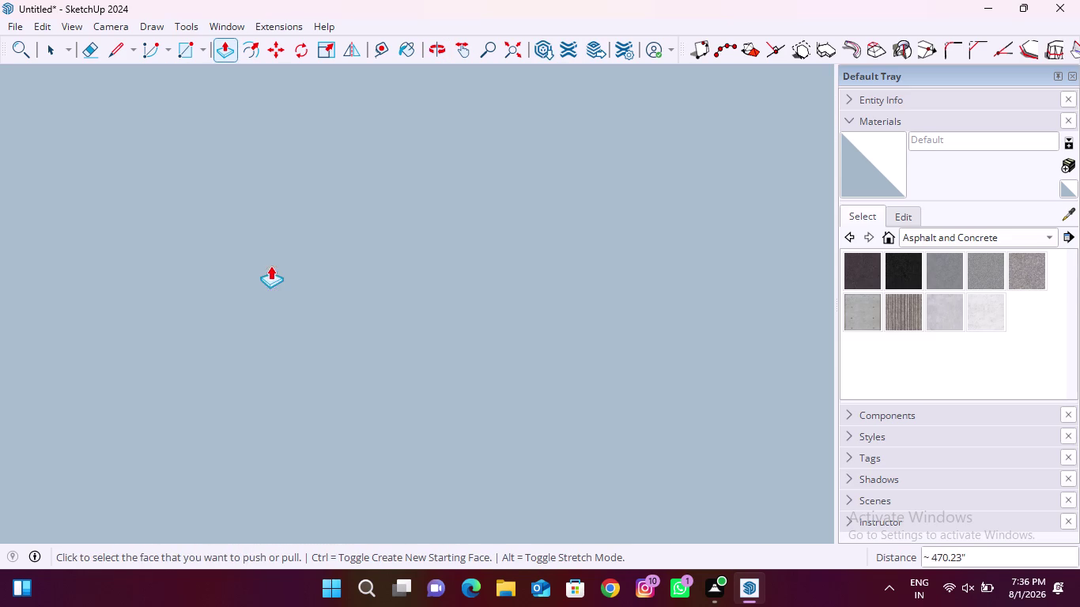
scroll(down, 3)
click(513, 48)
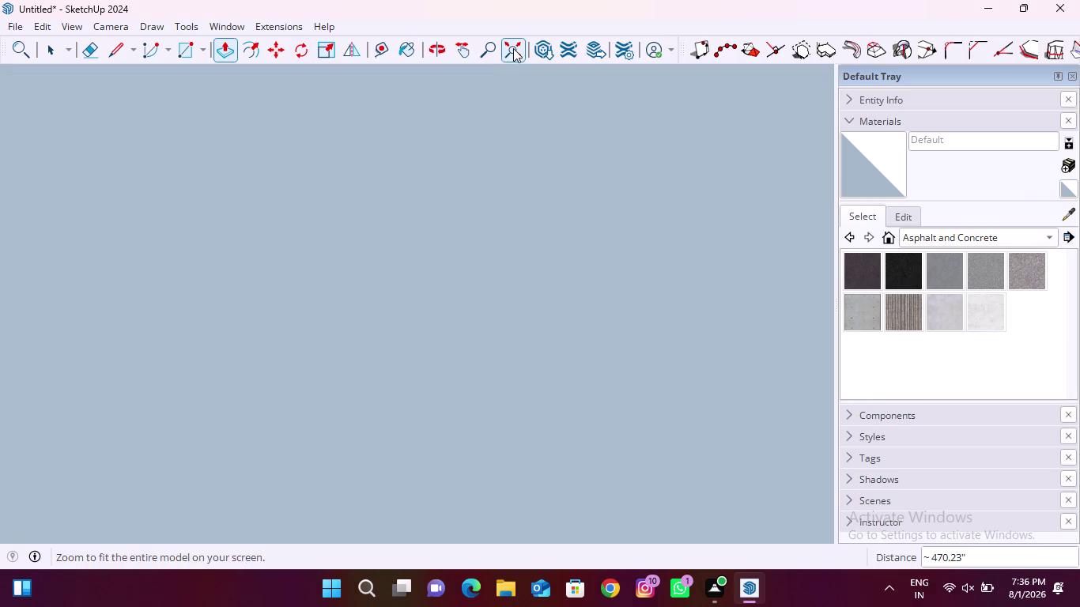
scroll(down, 3)
middle_drag(514, 280, 7, 333)
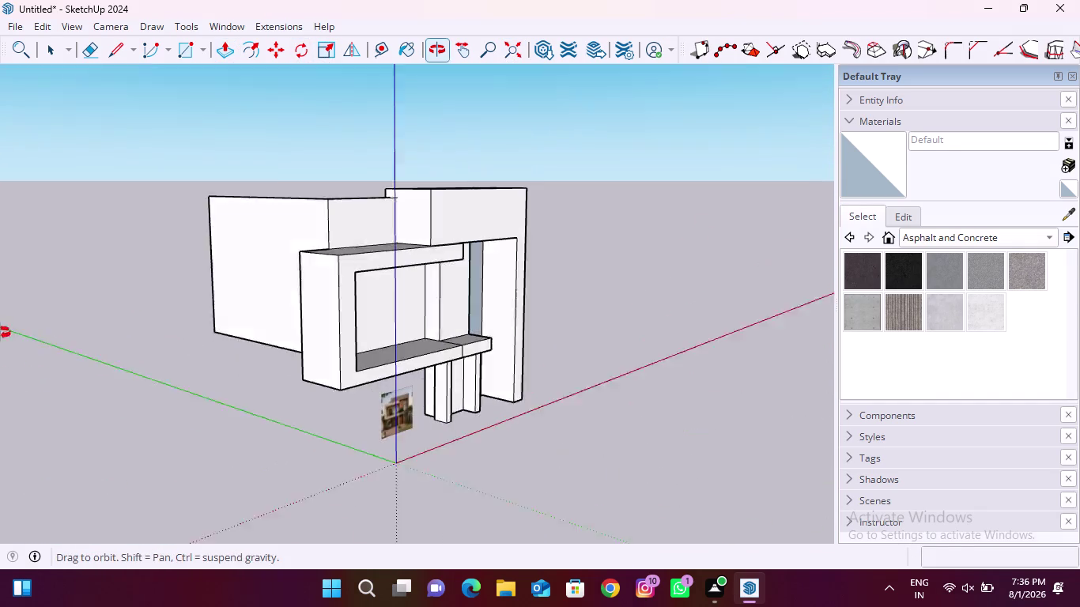
middle_drag(7, 333, 0, 333)
scroll(up, 3)
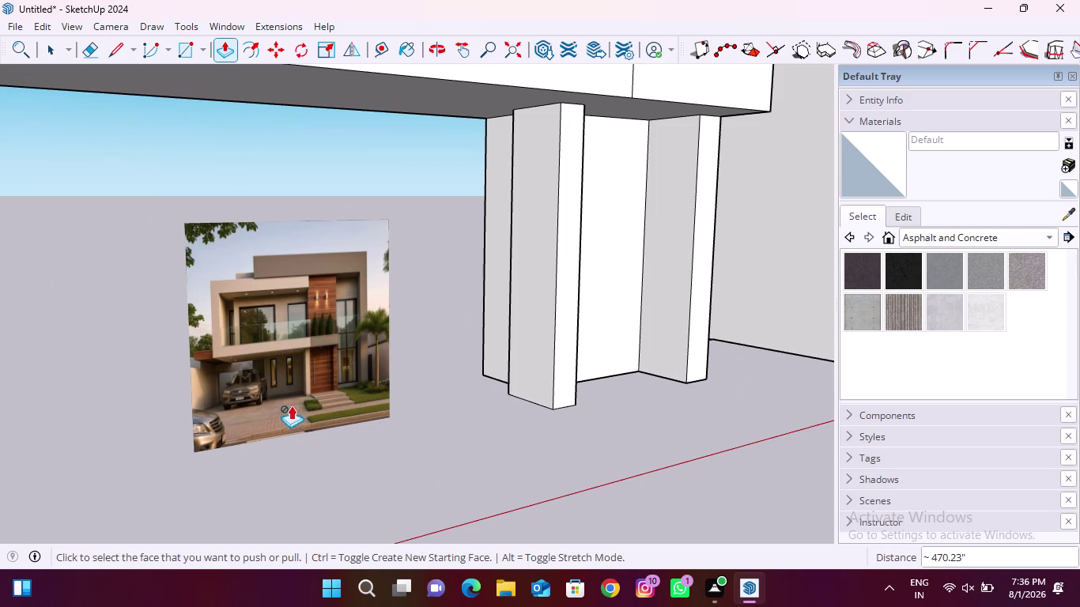
scroll(down, 3)
middle_drag(337, 419, 228, 408)
scroll(up, 3)
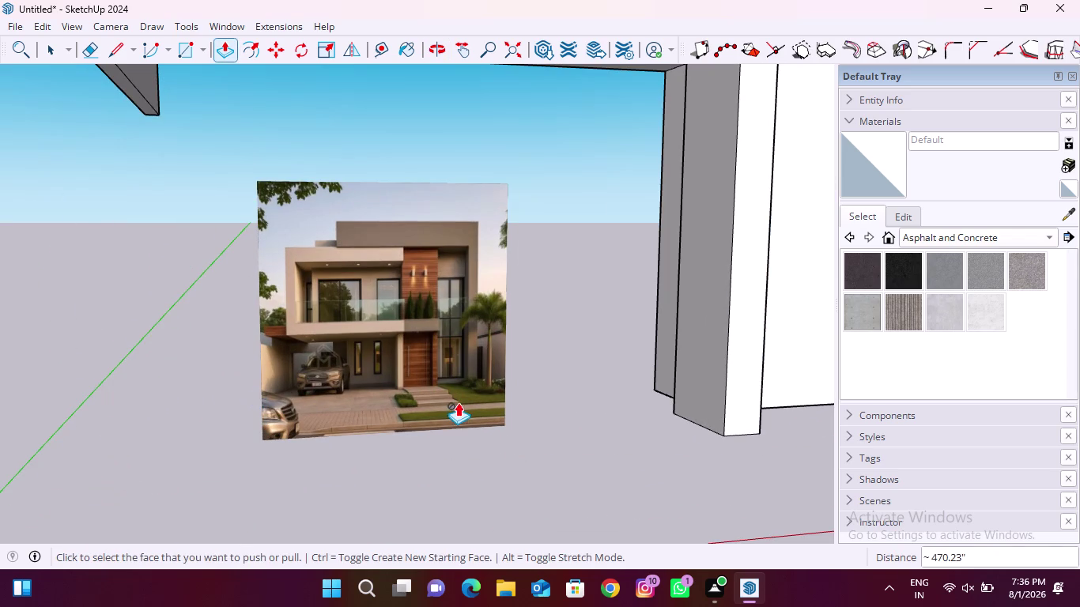
scroll(down, 3)
scroll(up, 3)
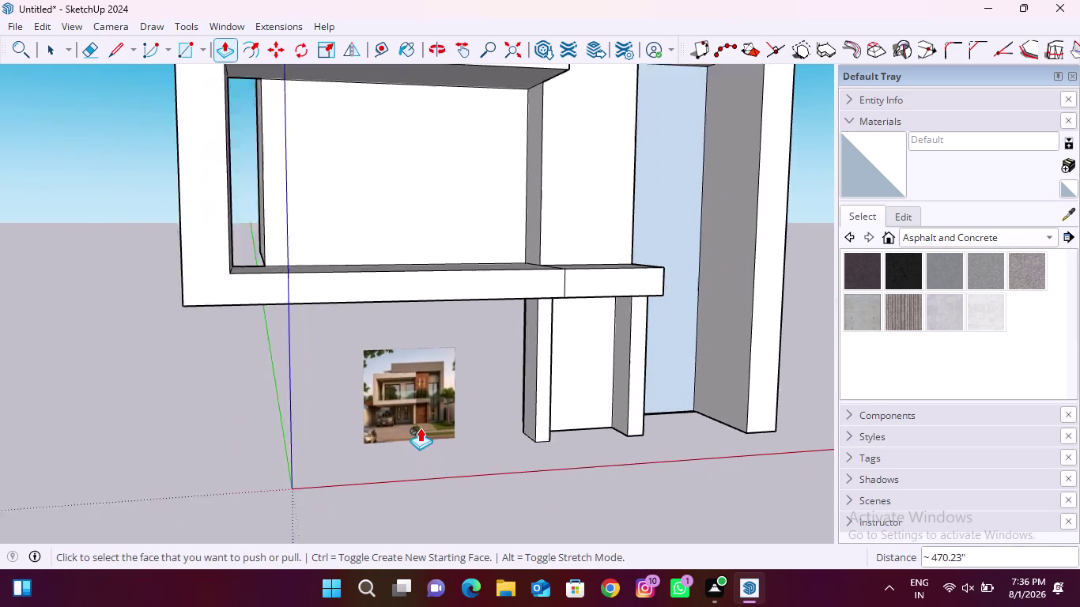
scroll(up, 3)
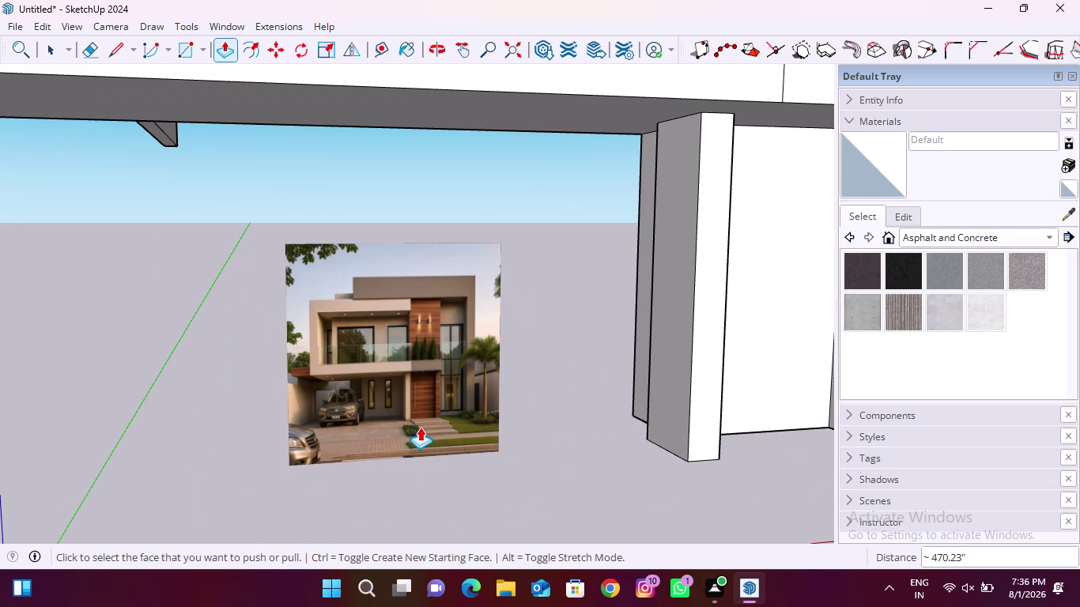
scroll(up, 3)
scroll(up, 3)
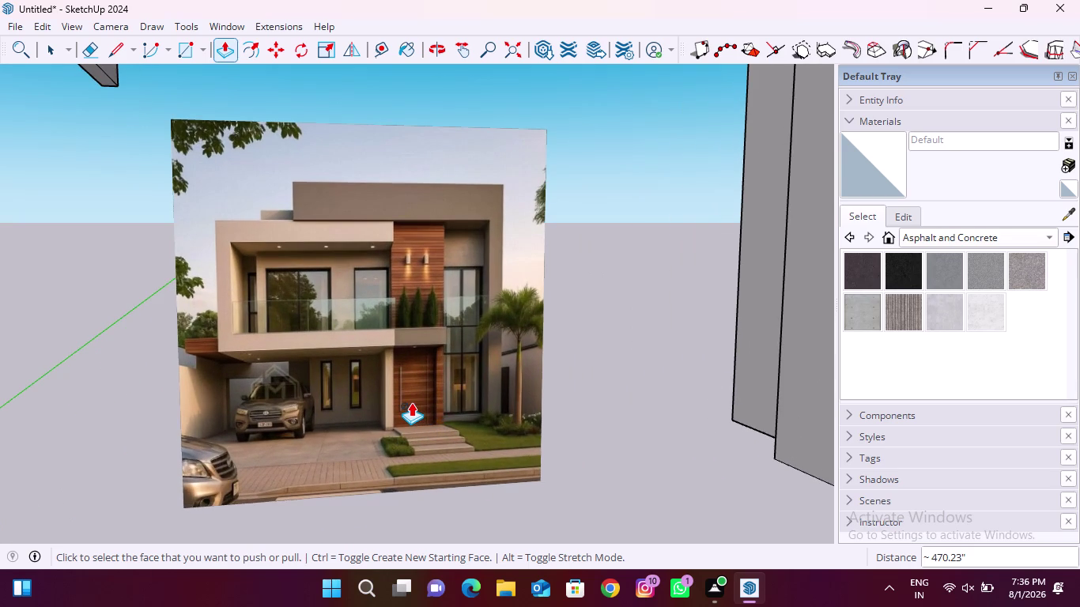
scroll(down, 3)
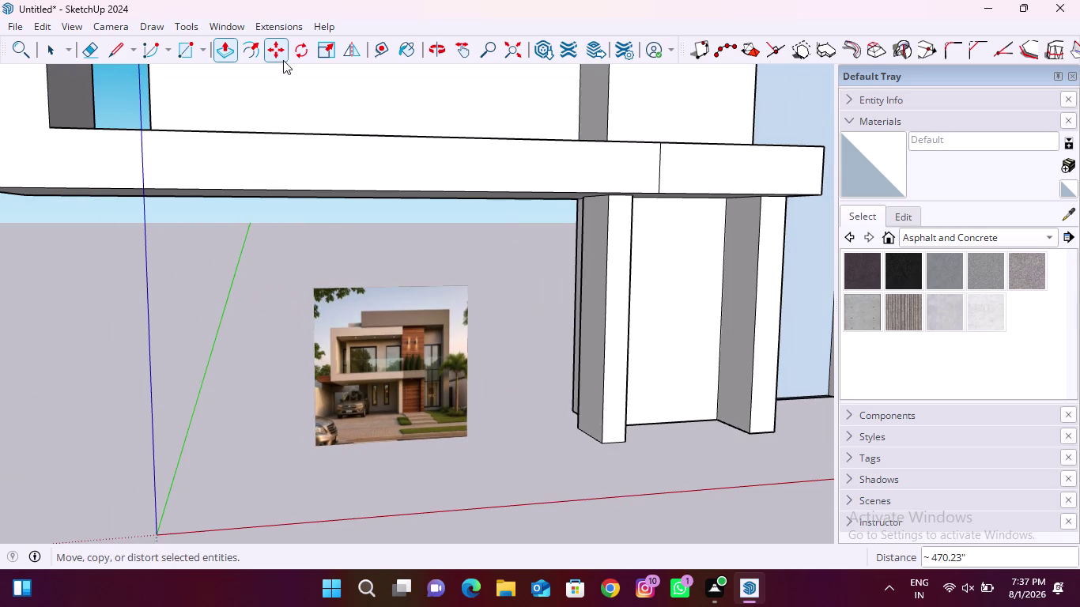
Move the reference photo further left, then view the column's side face.
click(283, 56)
click(445, 400)
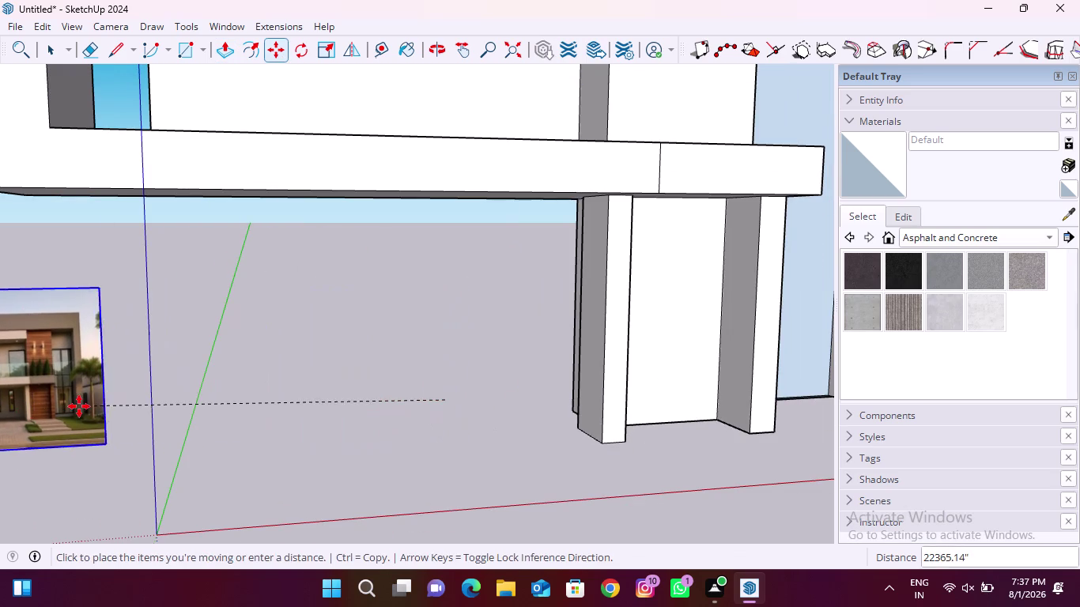
click(78, 407)
click(181, 53)
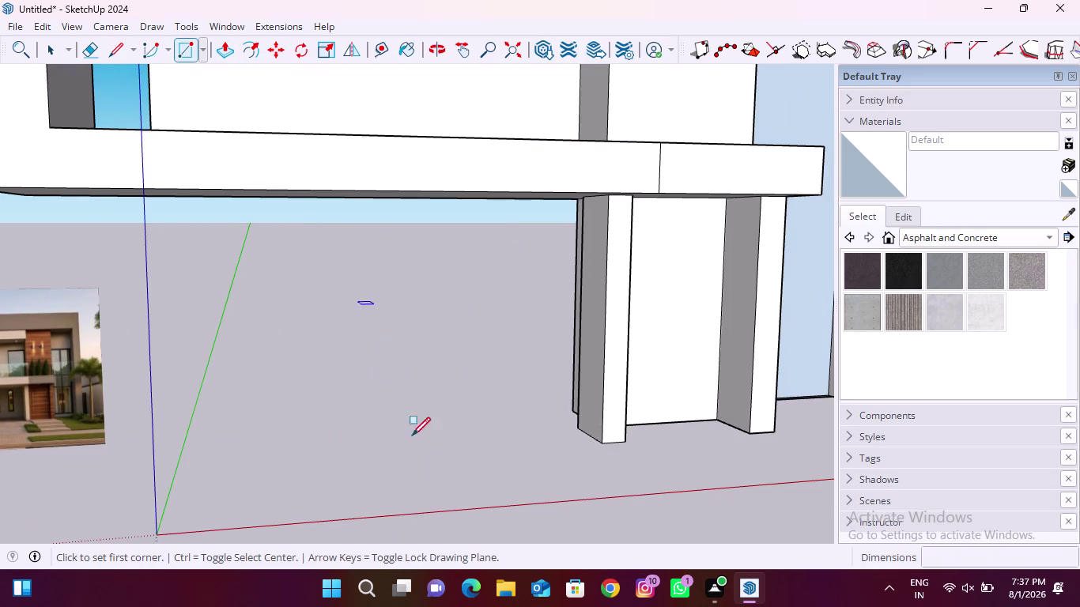
middle_drag(427, 466, 1020, 476)
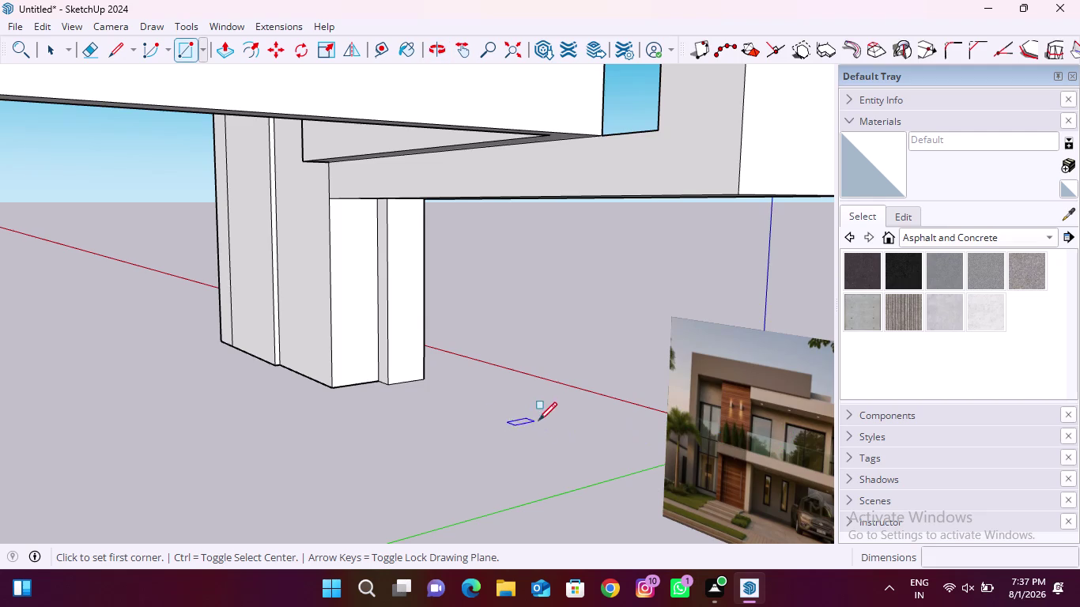
scroll(down, 3)
middle_drag(591, 463, 88, 476)
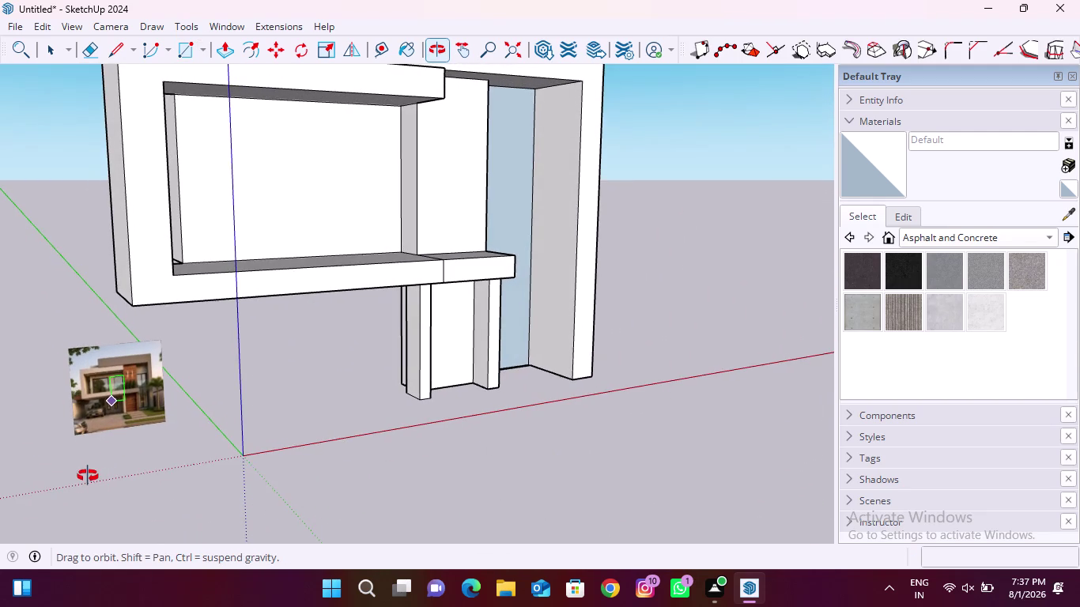
middle_drag(88, 476, 88, 474)
scroll(up, 3)
scroll(down, 3)
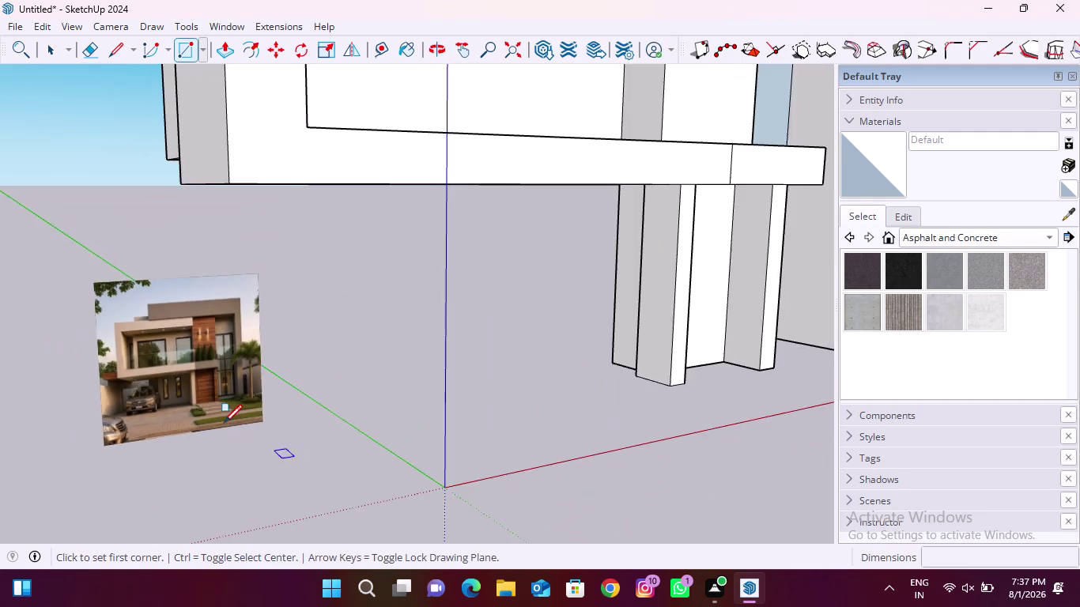
middle_drag(224, 423, 862, 433)
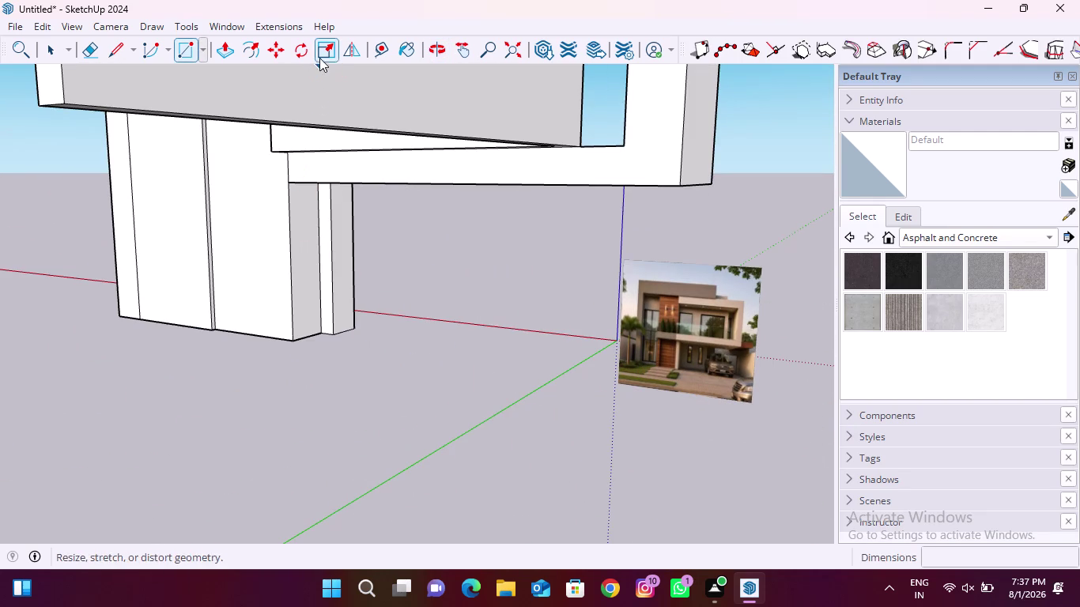
Pull the thin strip on the column's side forward in two stages into a long wall.
click(229, 51)
scroll(up, 3)
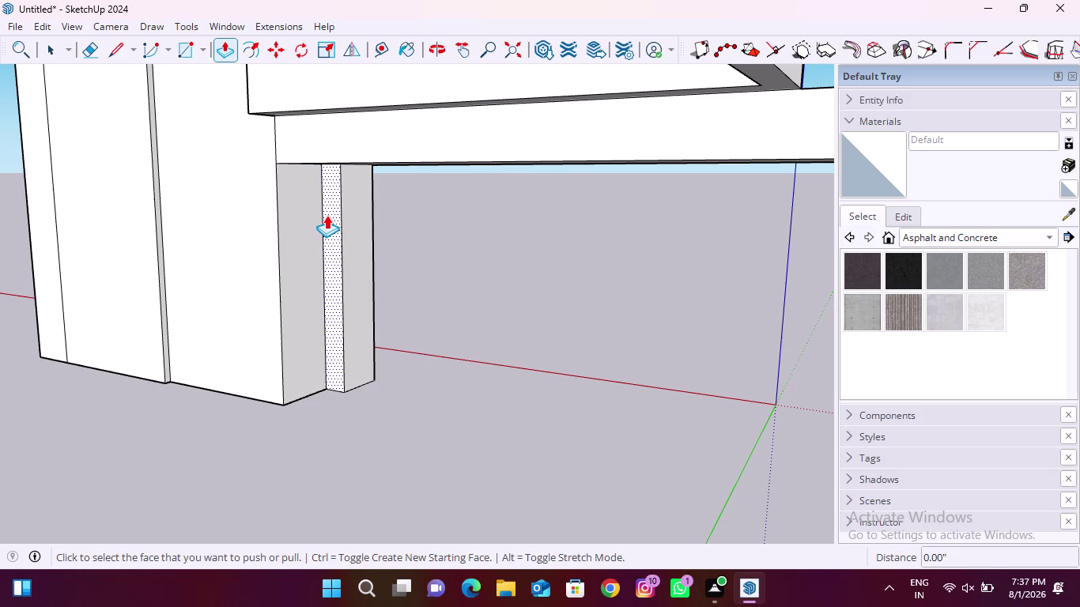
click(326, 215)
scroll(down, 3)
click(156, 244)
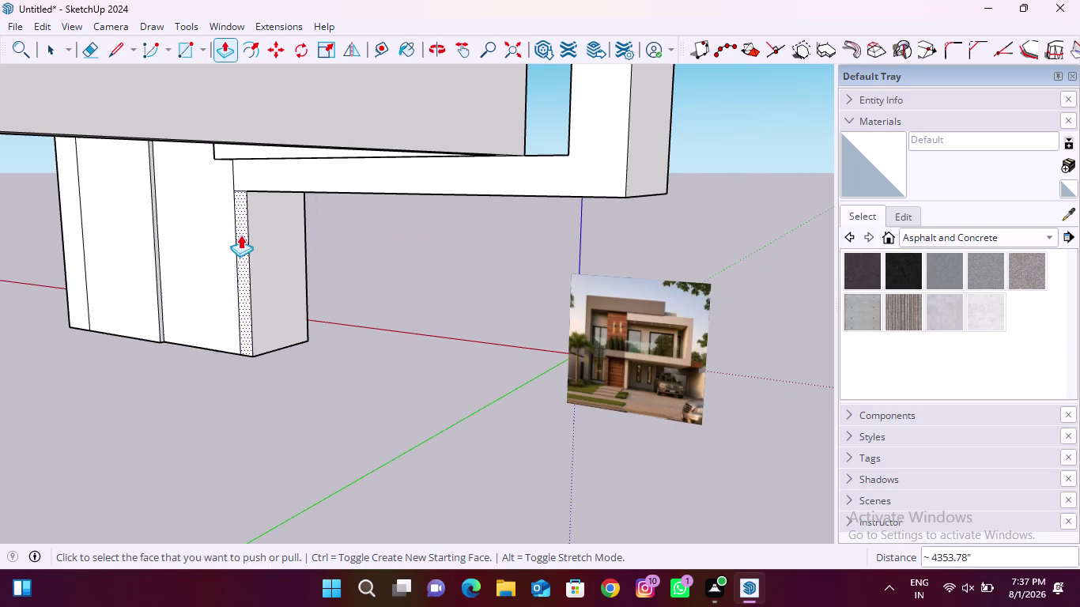
scroll(up, 3)
click(240, 234)
scroll(down, 3)
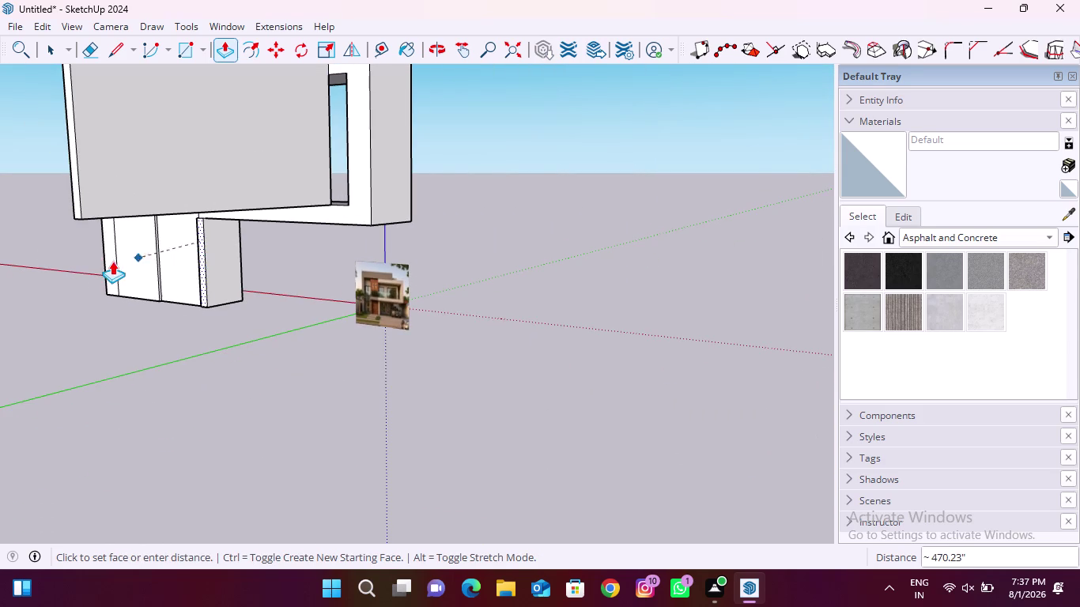
middle_drag(181, 260, 495, 352)
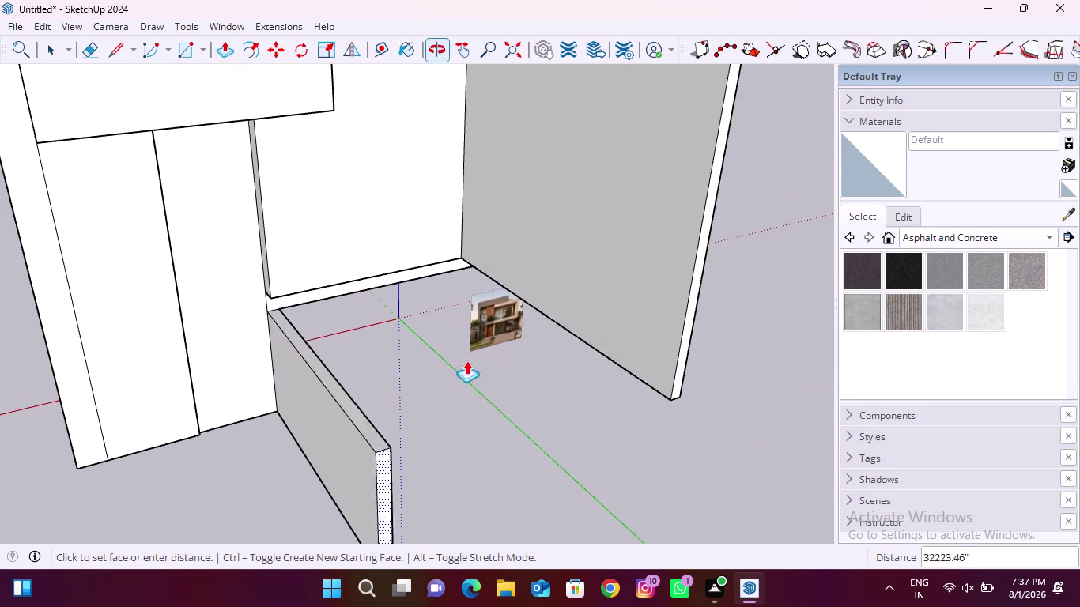
Set the long thin wall's length, then pull out the new wall's end face.
click(391, 472)
scroll(down, 3)
middle_drag(469, 415, 224, 400)
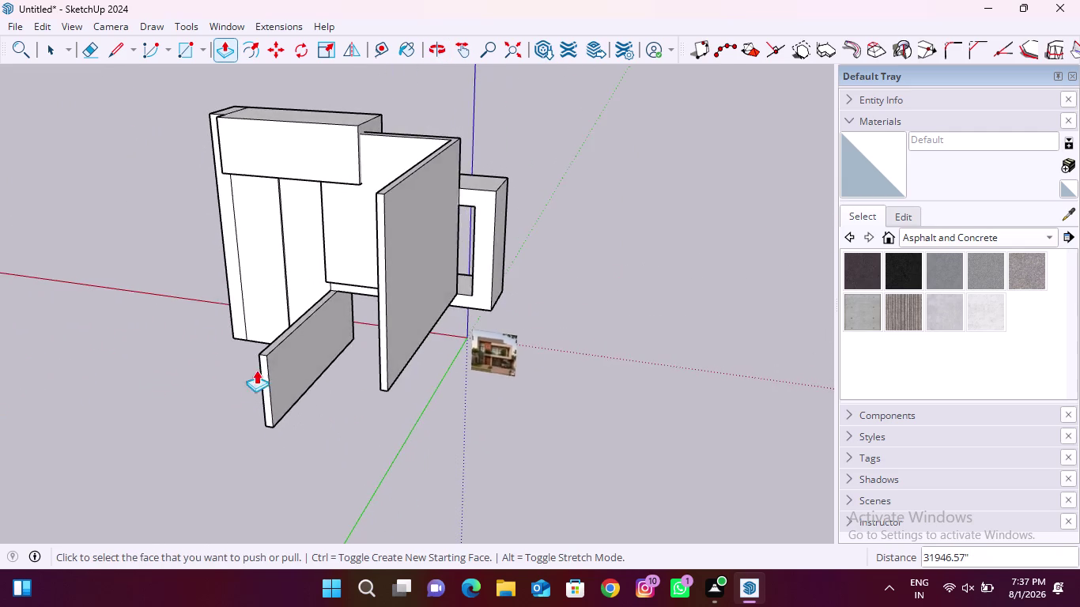
scroll(up, 3)
click(262, 385)
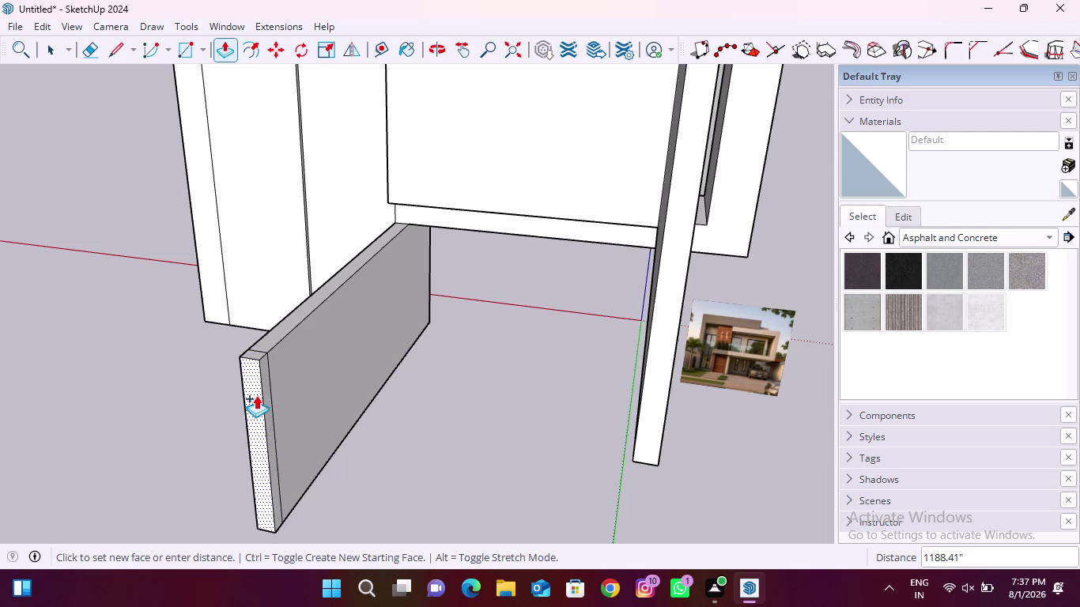
click(255, 396)
Extend the front wall section's end face out to its corner.
middle_drag(402, 441, 117, 374)
middle_drag(731, 386, 322, 395)
scroll(up, 3)
scroll(down, 3)
middle_drag(398, 418, 330, 398)
middle_drag(214, 323, 230, 323)
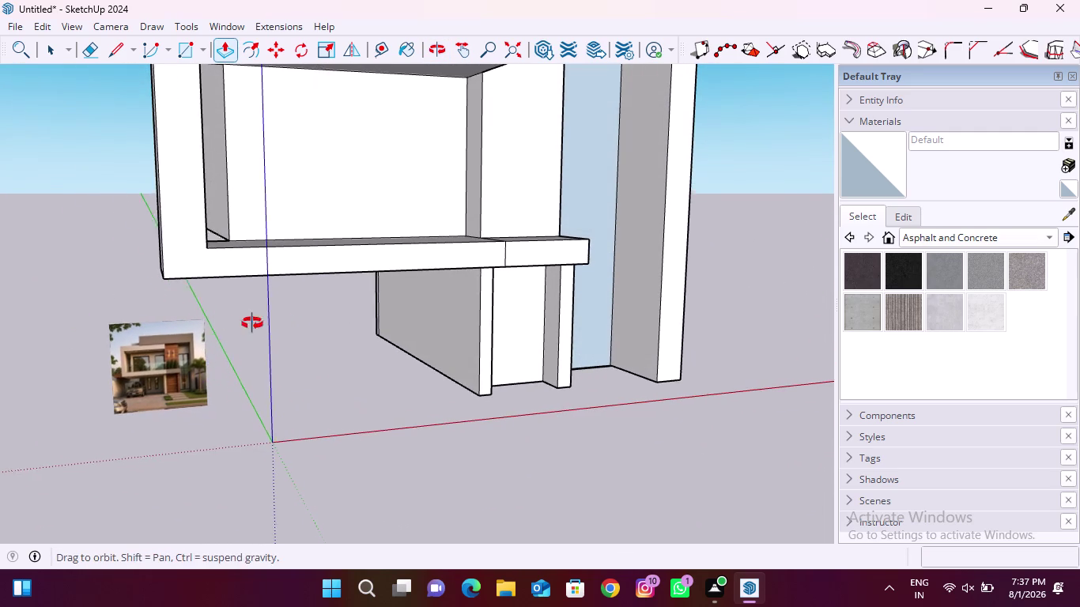
middle_drag(230, 323, 563, 339)
scroll(up, 3)
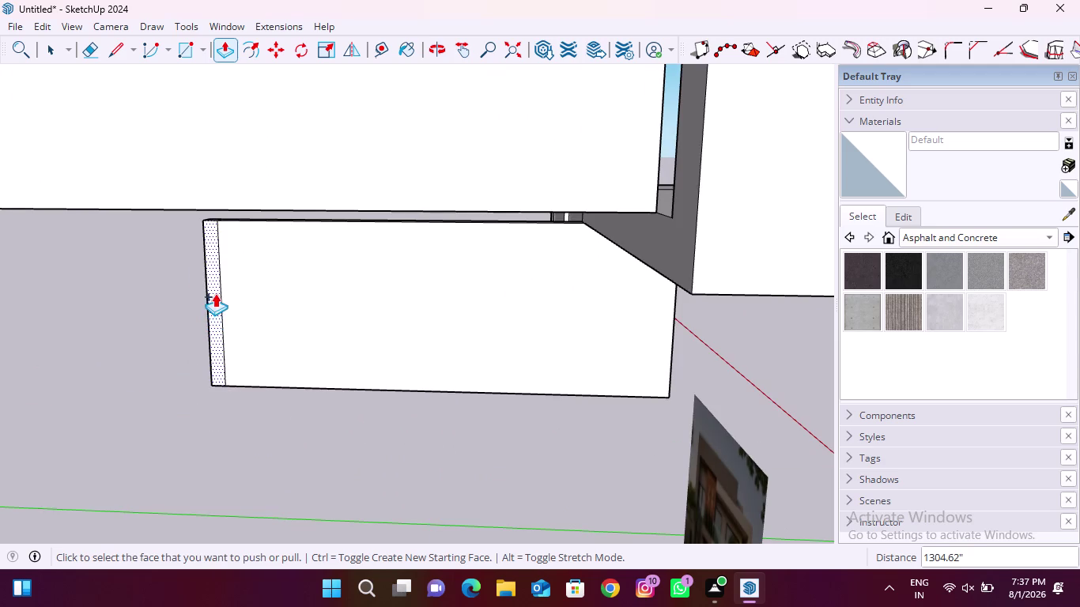
click(215, 294)
middle_drag(211, 327, 624, 361)
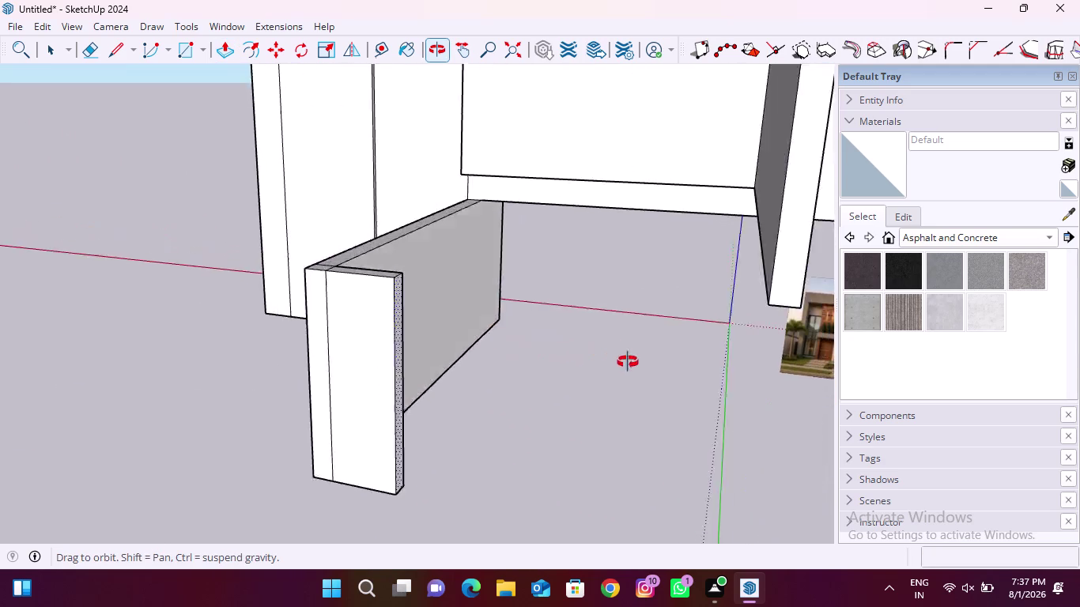
middle_drag(624, 360, 647, 381)
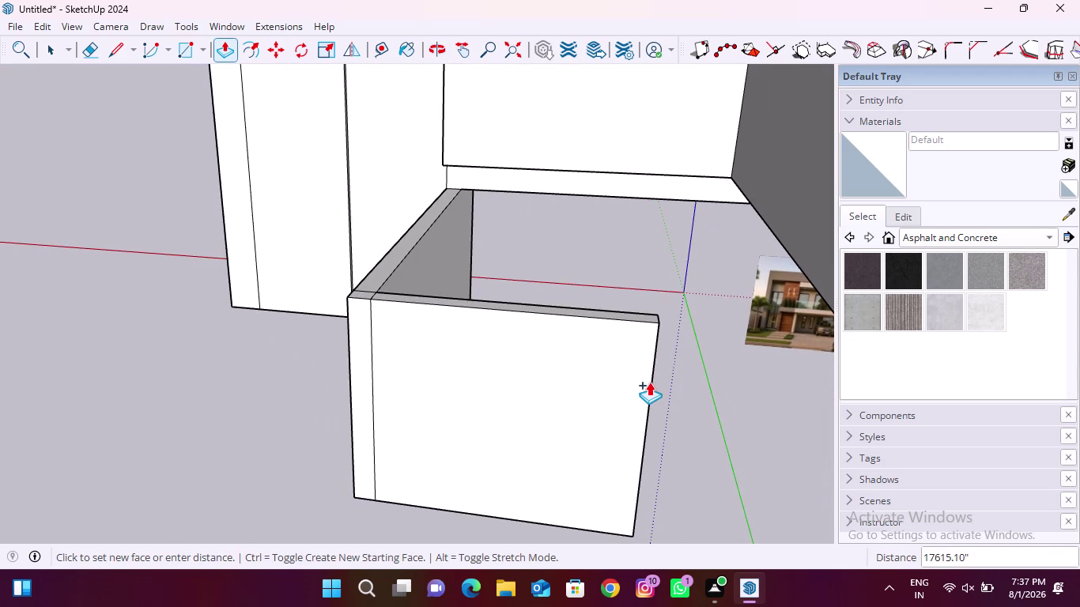
click(659, 383)
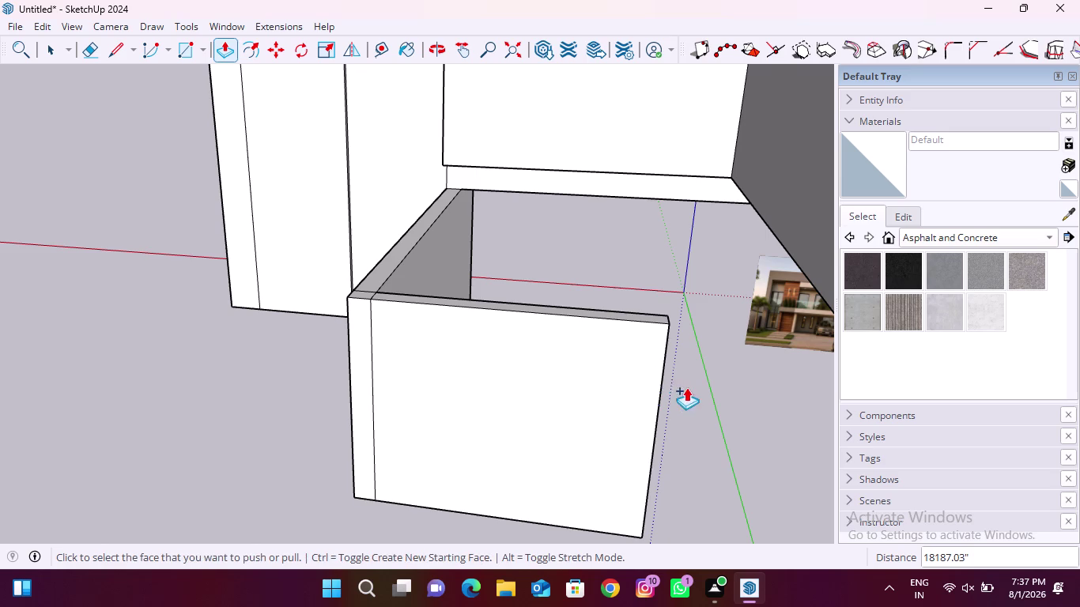
Extrude the low wall's thin end face outward.
middle_drag(686, 388, 375, 382)
scroll(up, 3)
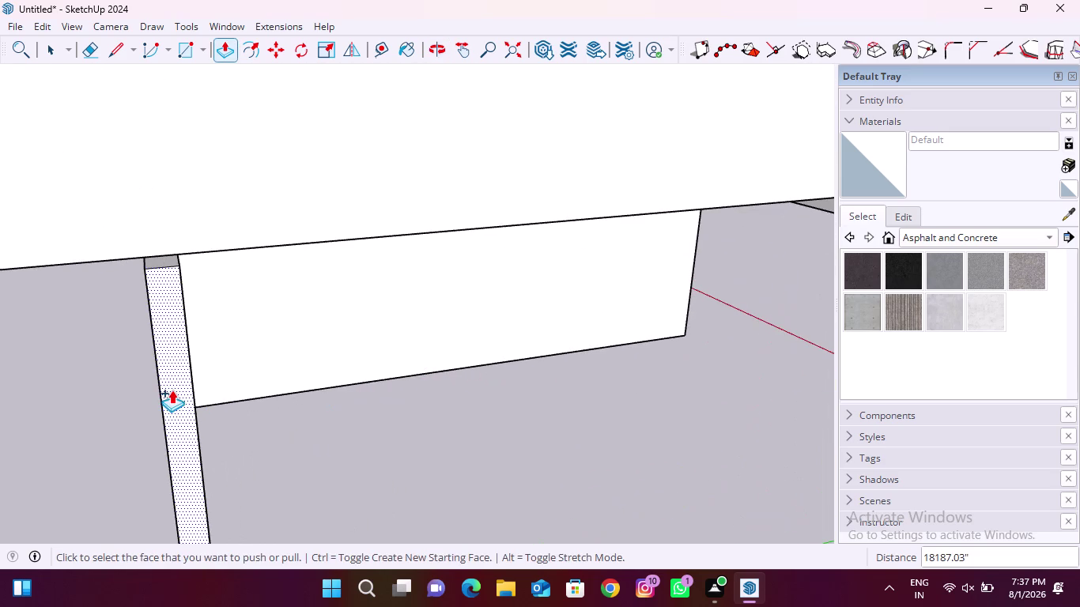
click(172, 390)
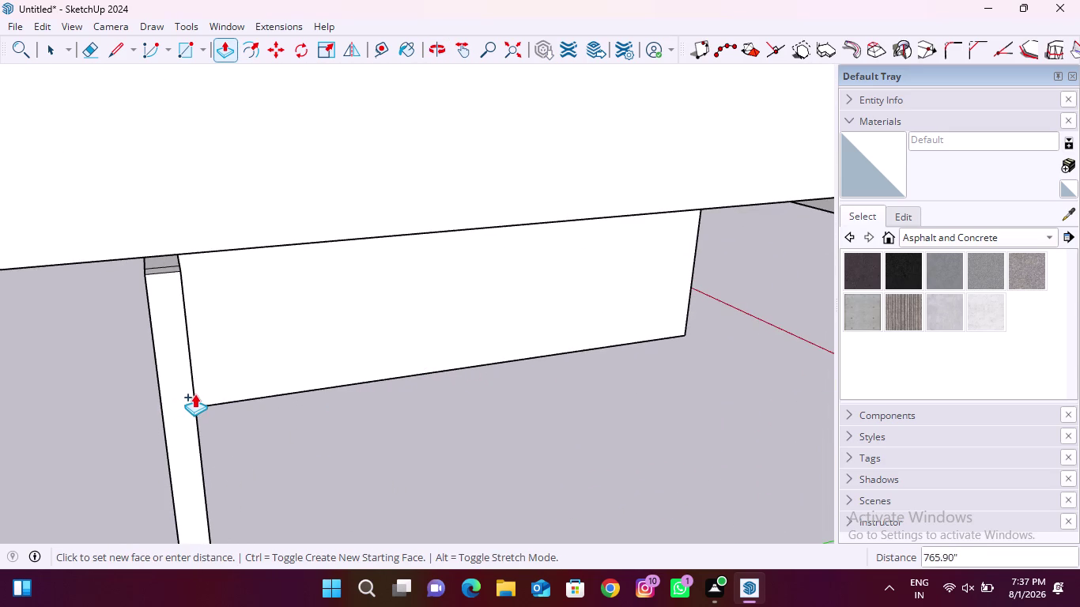
click(194, 399)
Pull out the other low wall's end face and return to the full facade view.
middle_drag(128, 403, 352, 405)
scroll(down, 3)
middle_drag(432, 446, 509, 432)
scroll(up, 3)
click(654, 387)
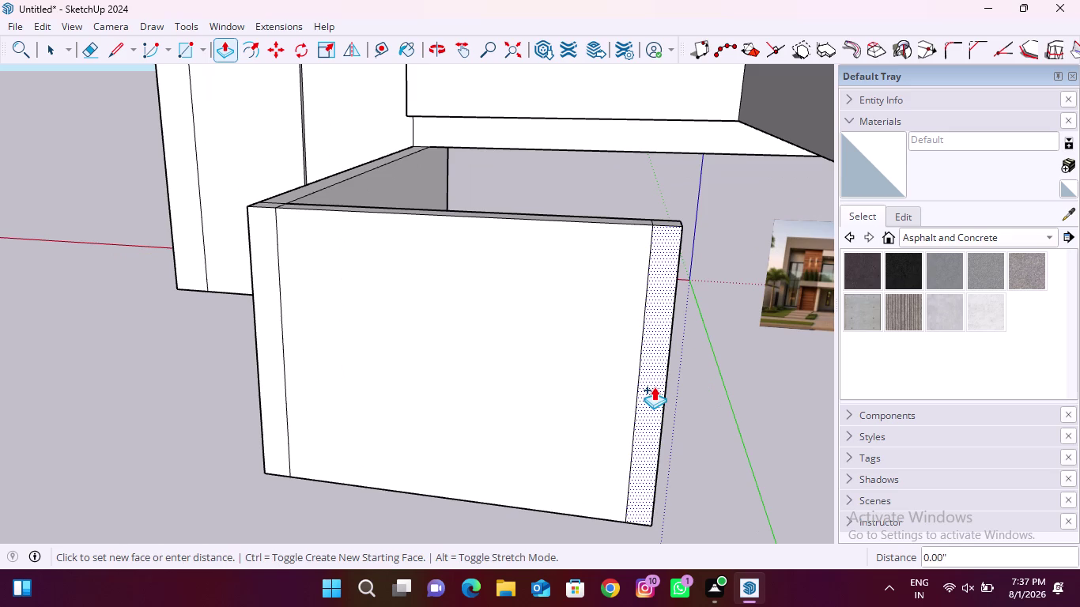
scroll(down, 3)
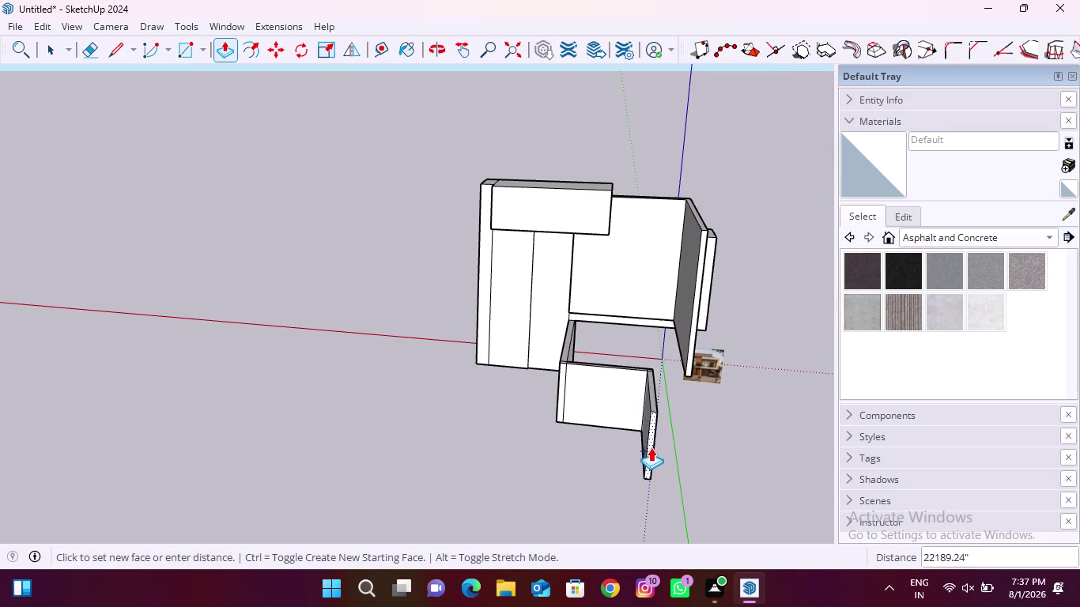
click(650, 461)
middle_drag(756, 398, 38, 304)
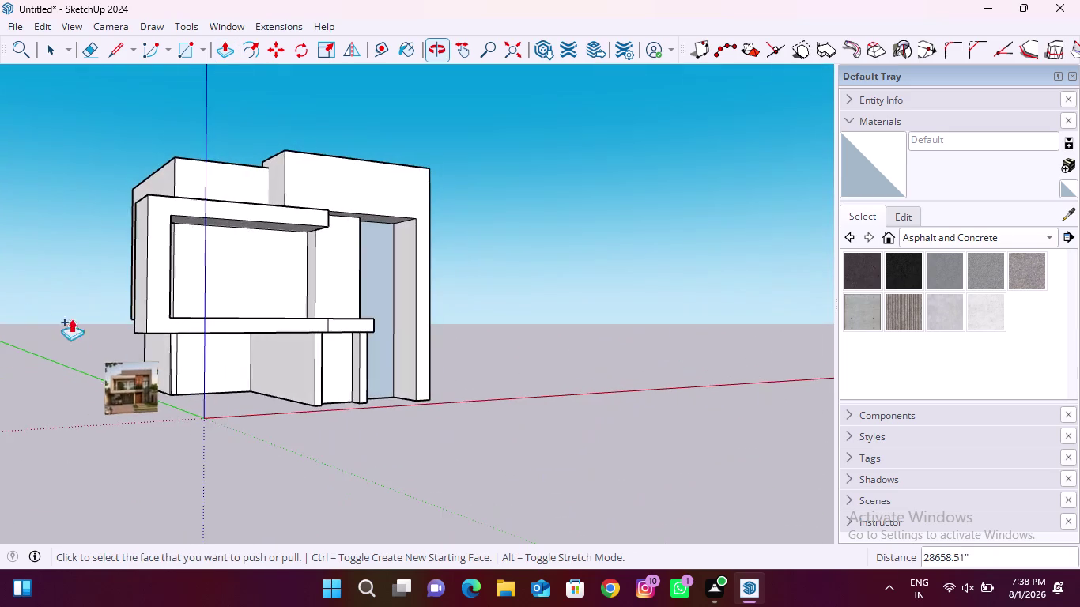
scroll(up, 3)
scroll(up, 3)
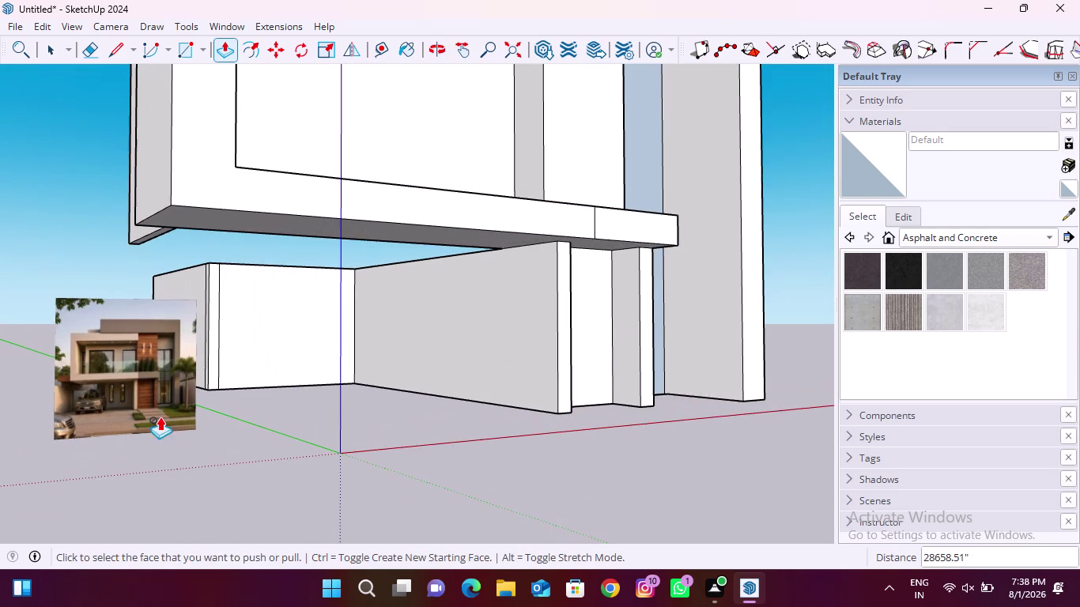
click(94, 44)
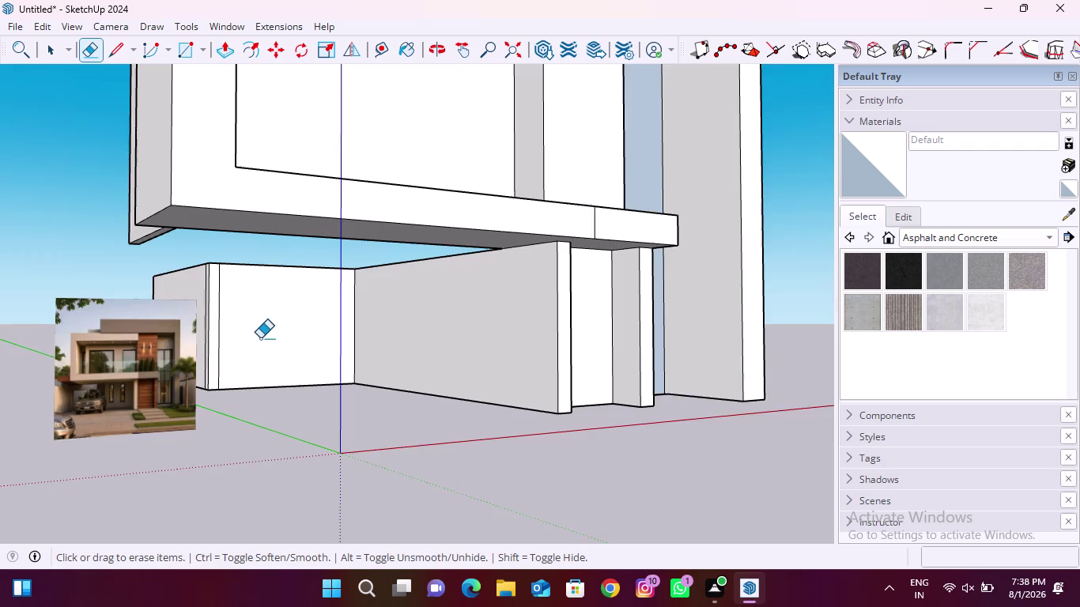
scroll(up, 3)
drag(183, 325, 208, 328)
middle_drag(131, 303, 316, 339)
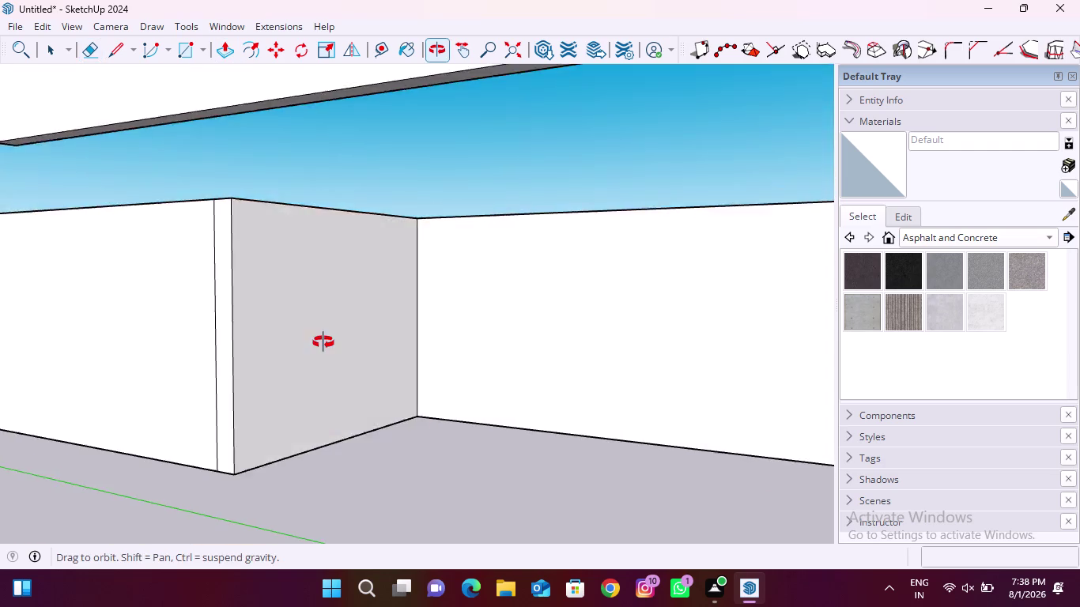
middle_drag(315, 339, 328, 345)
drag(260, 348, 234, 347)
scroll(down, 3)
middle_drag(240, 321, 283, 366)
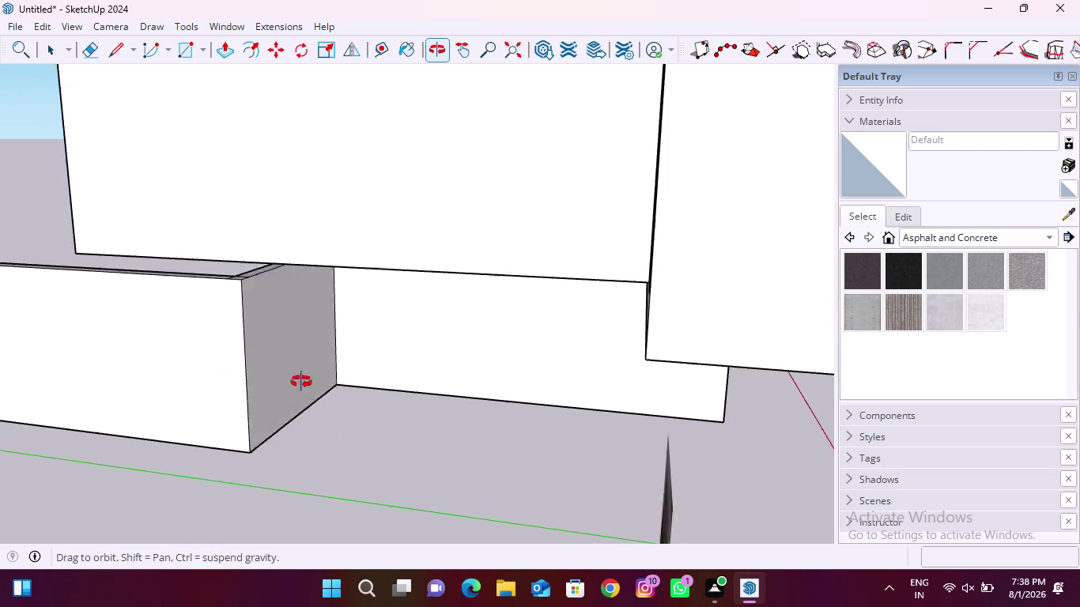
middle_drag(283, 366, 986, 444)
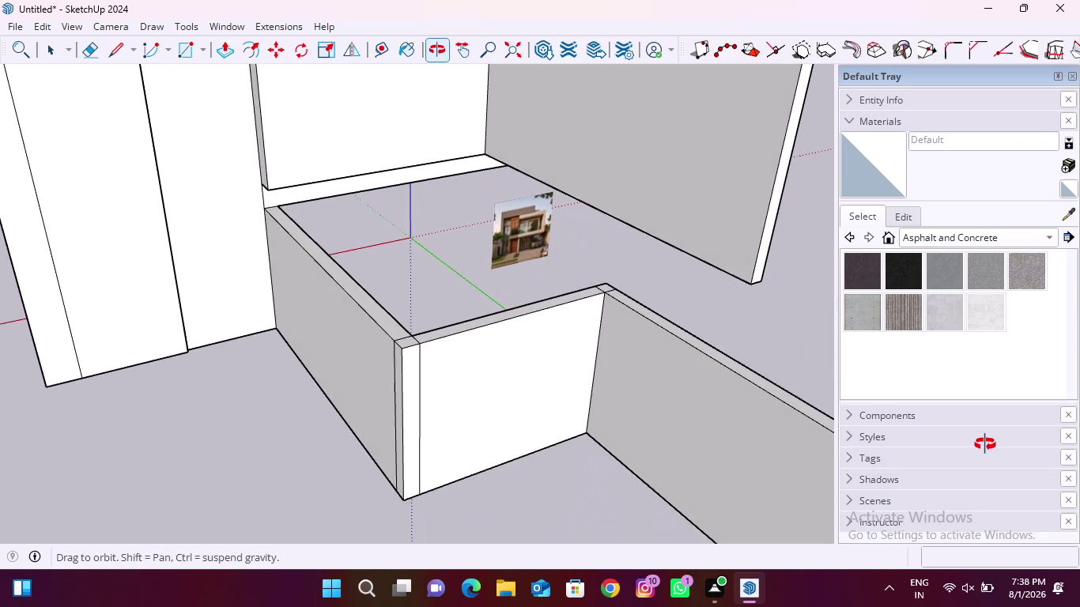
middle_drag(985, 445, 0, 343)
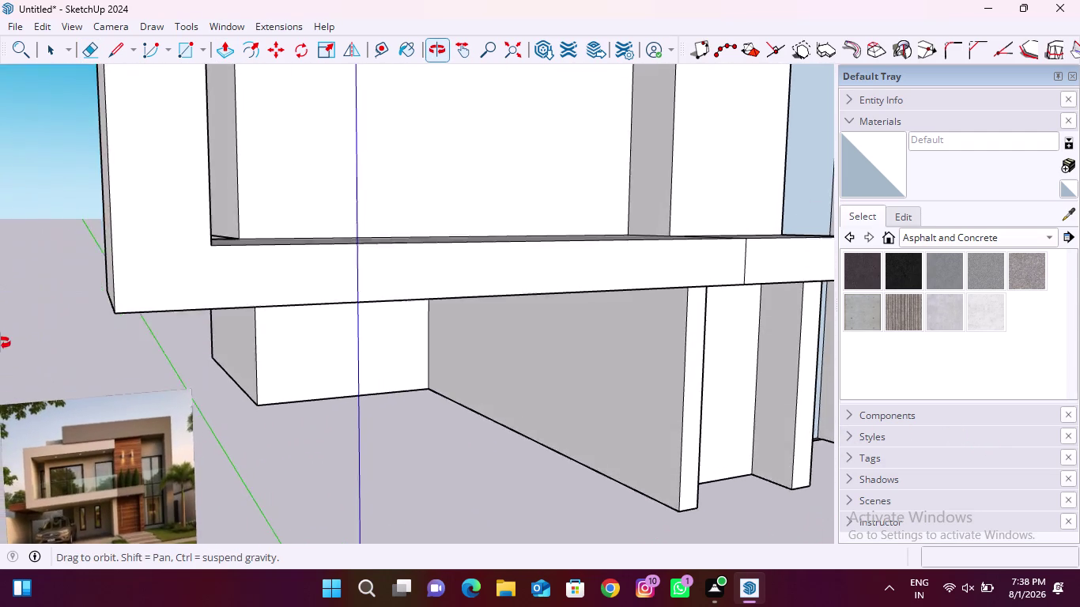
middle_drag(0, 343, 0, 328)
scroll(down, 3)
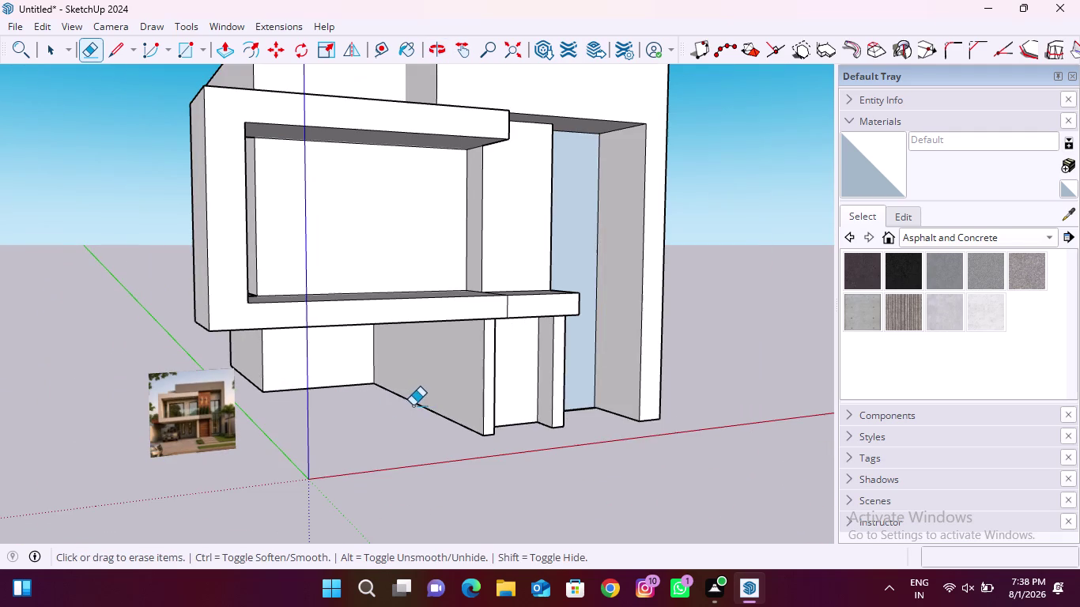
middle_drag(465, 385, 57, 466)
middle_drag(634, 417, 409, 422)
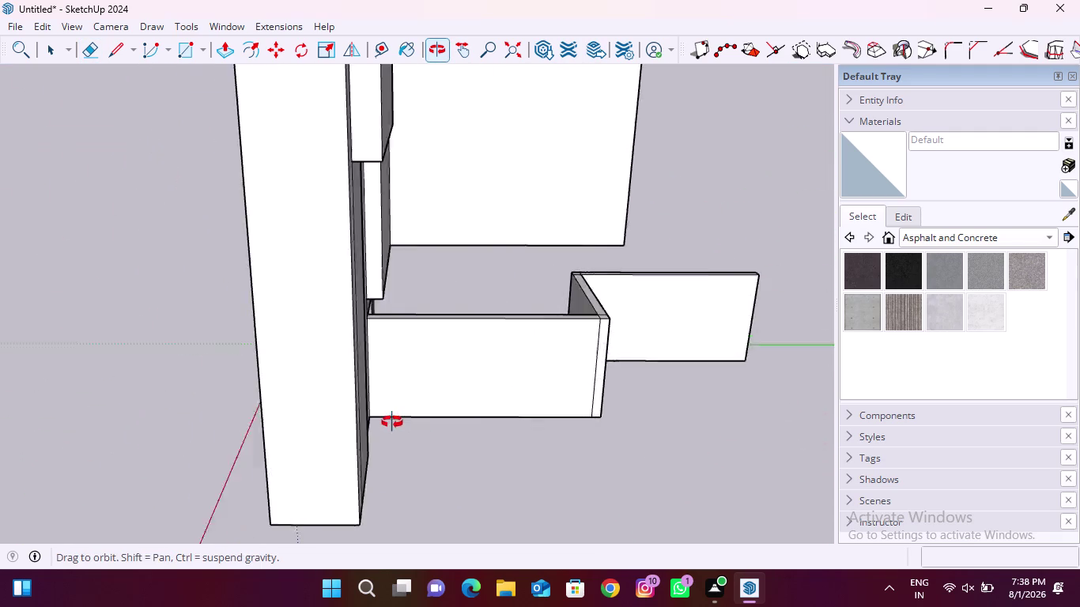
middle_drag(409, 422, 855, 427)
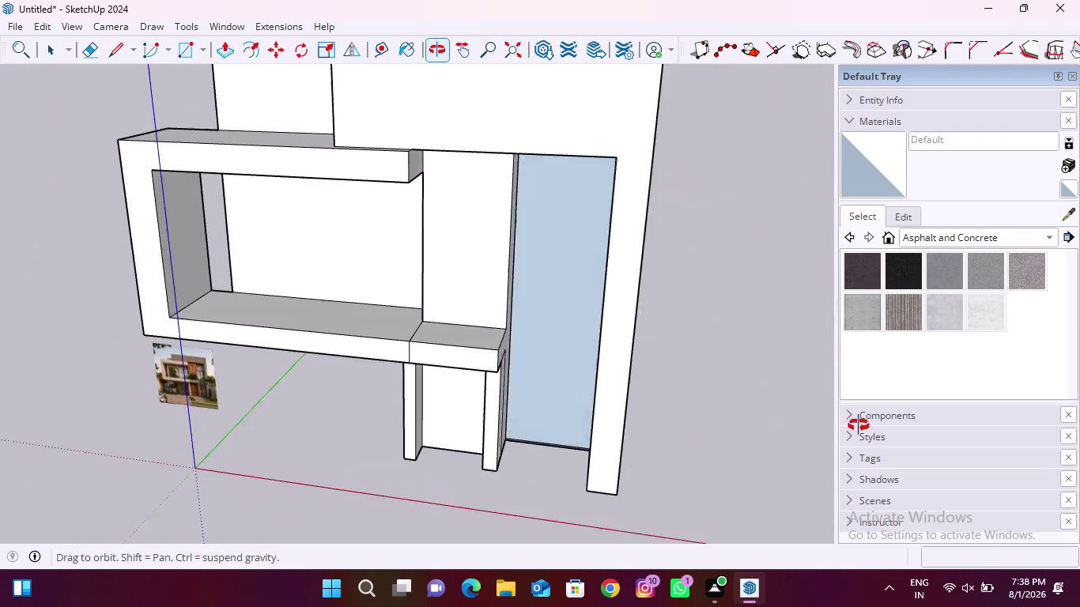
middle_drag(856, 427, 861, 418)
scroll(up, 3)
middle_drag(556, 443, 611, 504)
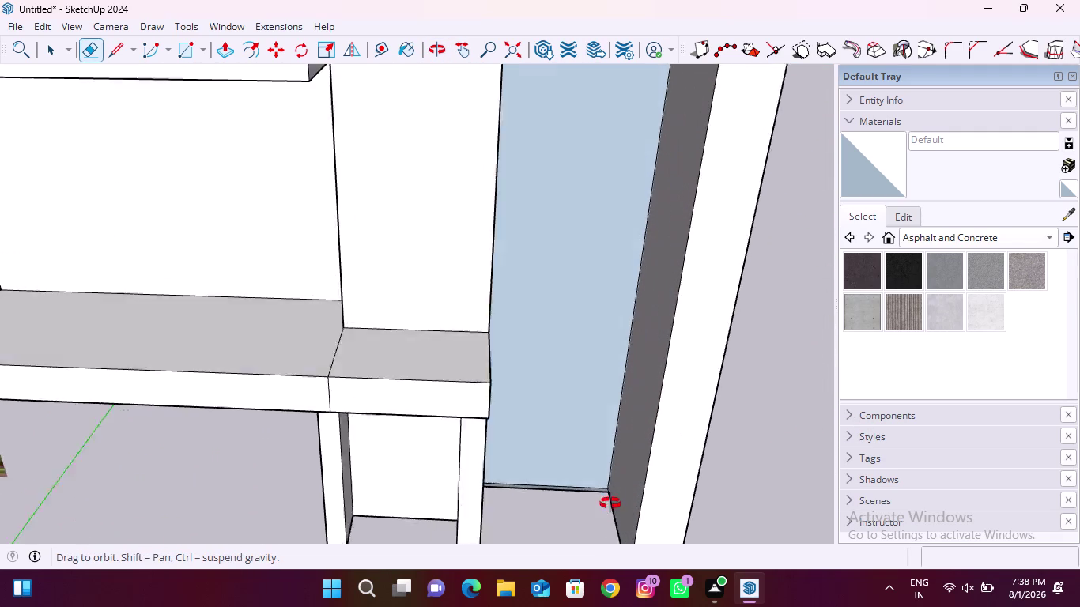
middle_drag(610, 503, 630, 533)
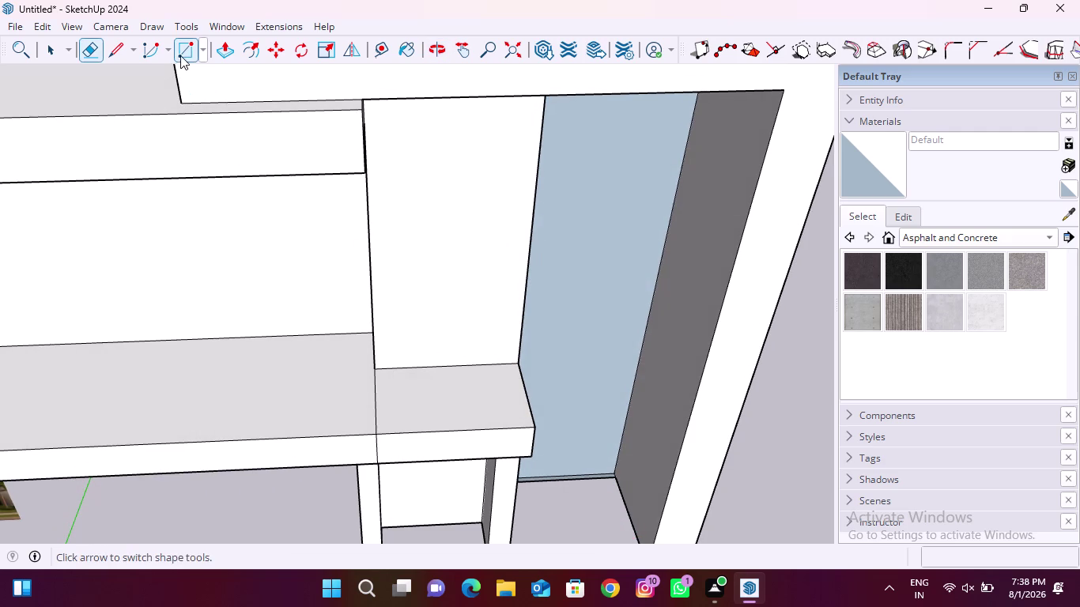
Redraw the tall blue panel as a rectangle from its bottom corner to its top corner.
click(181, 55)
scroll(up, 3)
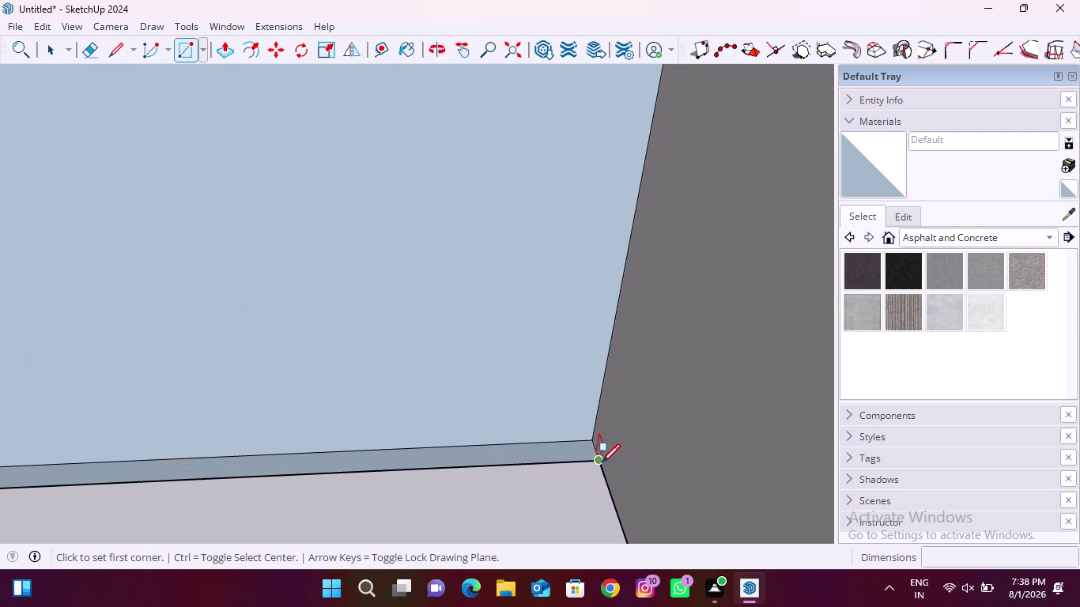
click(599, 463)
scroll(down, 3)
middle_drag(522, 483, 519, 409)
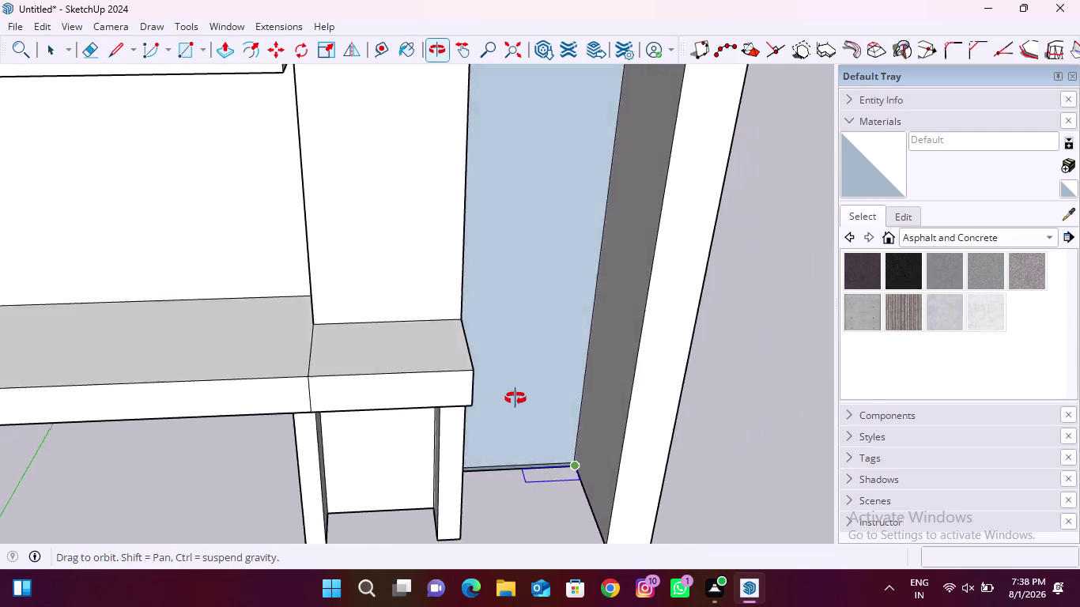
middle_drag(519, 409, 507, 390)
scroll(up, 3)
scroll(down, 3)
middle_drag(461, 292, 436, 209)
scroll(up, 3)
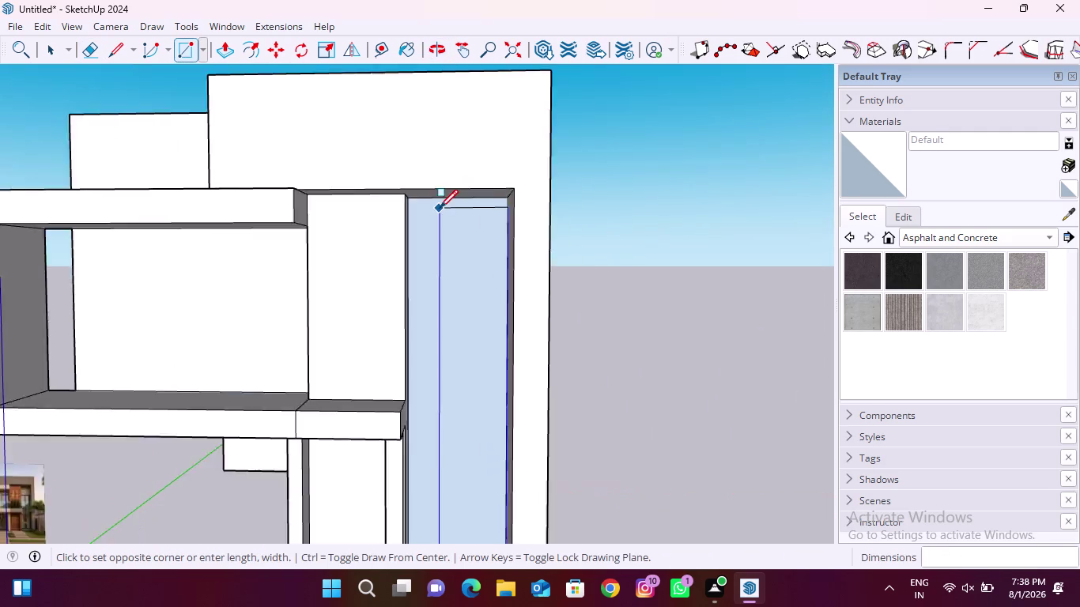
scroll(up, 3)
scroll(up, 3)
middle_drag(401, 194, 345, 180)
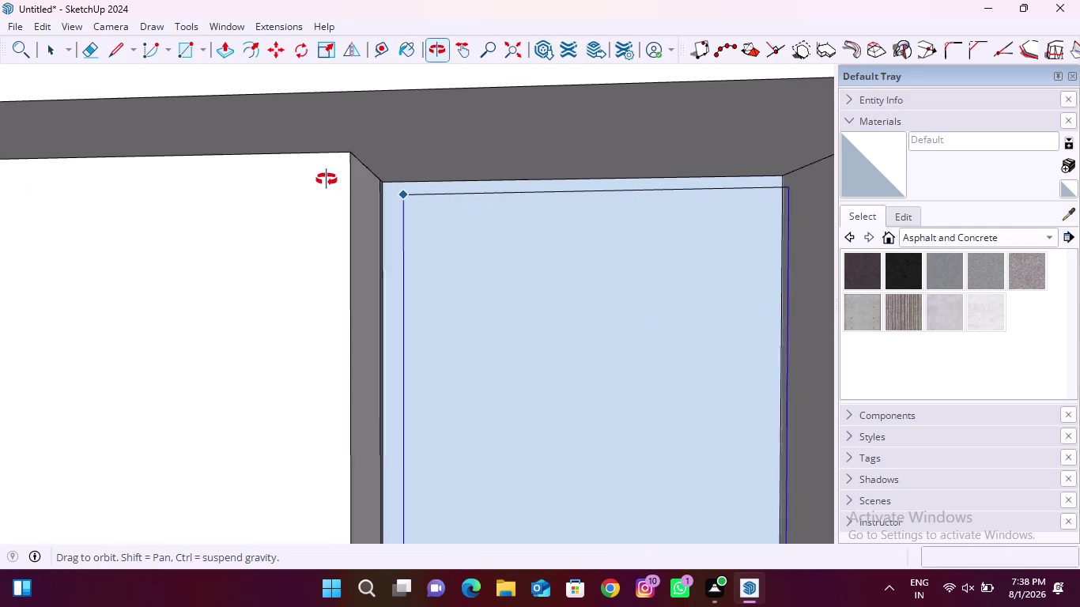
middle_drag(345, 180, 327, 180)
scroll(up, 3)
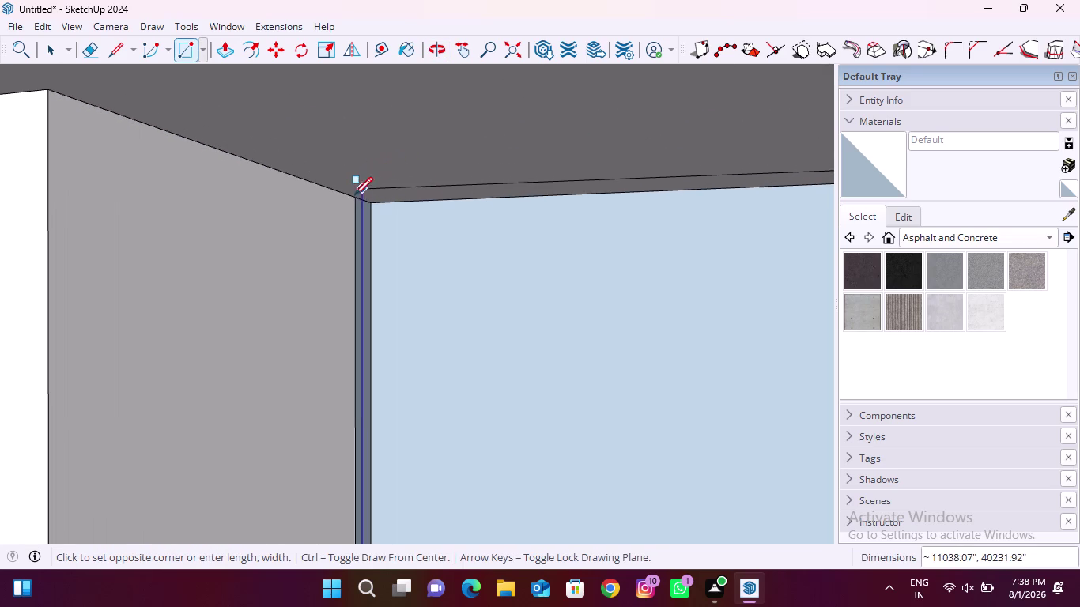
click(353, 199)
scroll(down, 3)
middle_drag(592, 303, 678, 339)
Reverse the new panel face so its white front side shows.
key(space)
click(471, 352)
right_click(473, 348)
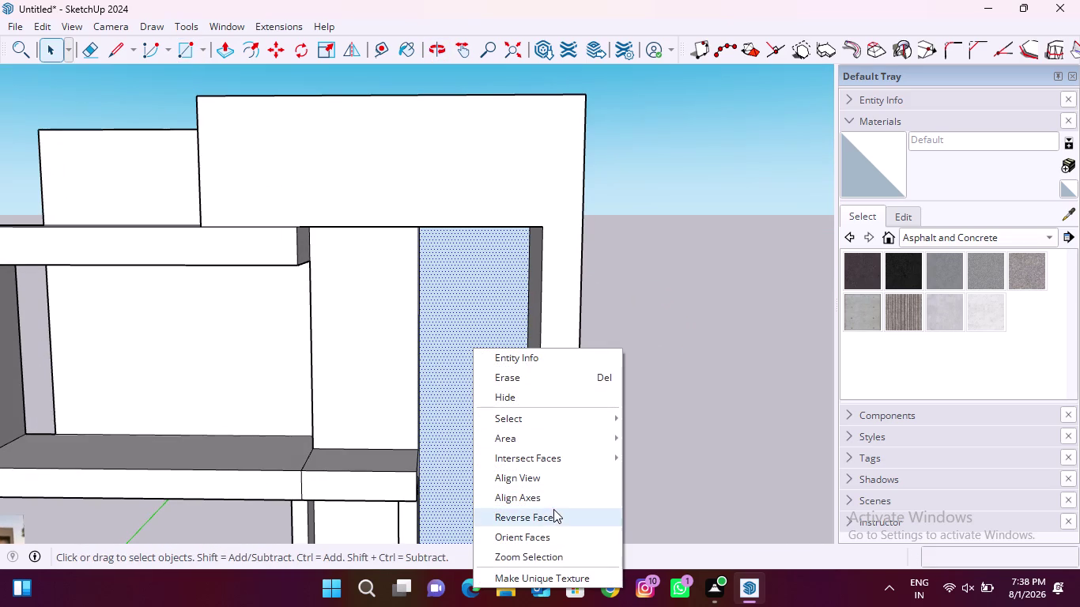
click(549, 514)
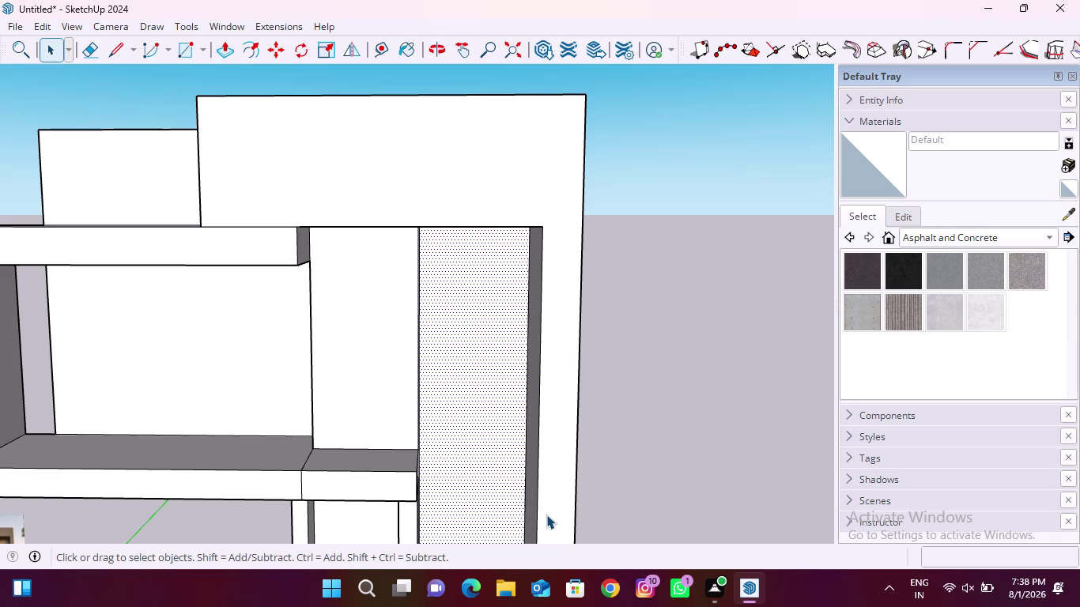
click(697, 344)
scroll(down, 3)
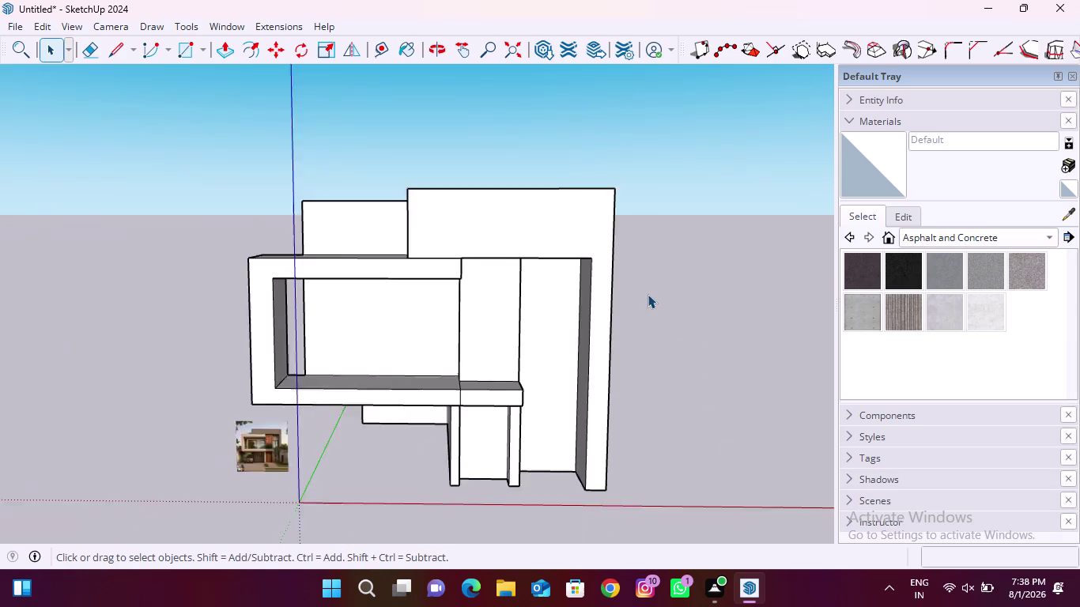
scroll(down, 3)
scroll(up, 3)
middle_drag(560, 346, 395, 336)
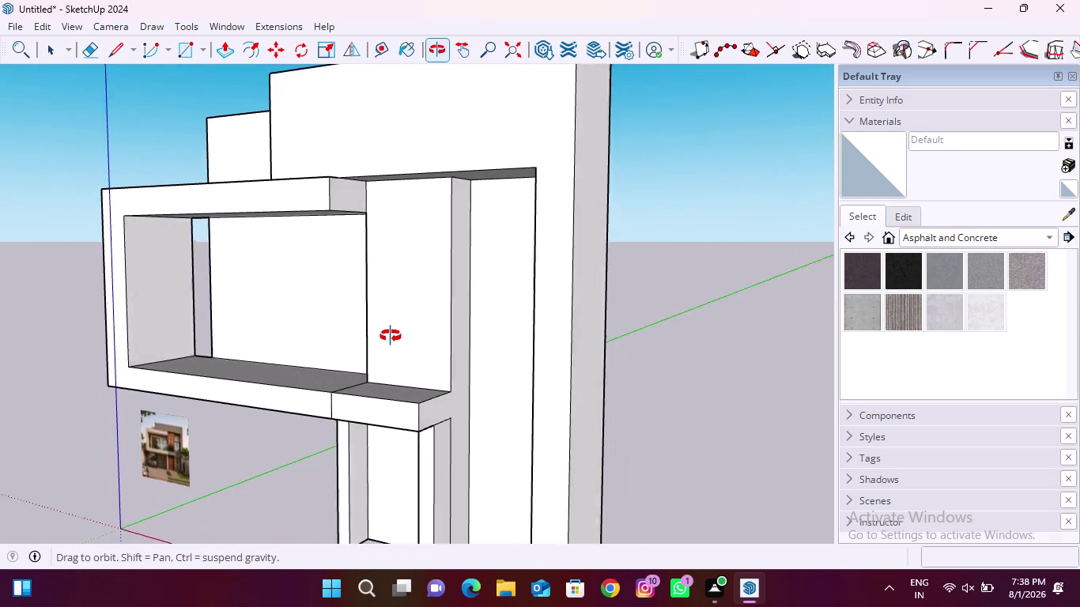
middle_drag(394, 336, 519, 311)
scroll(down, 3)
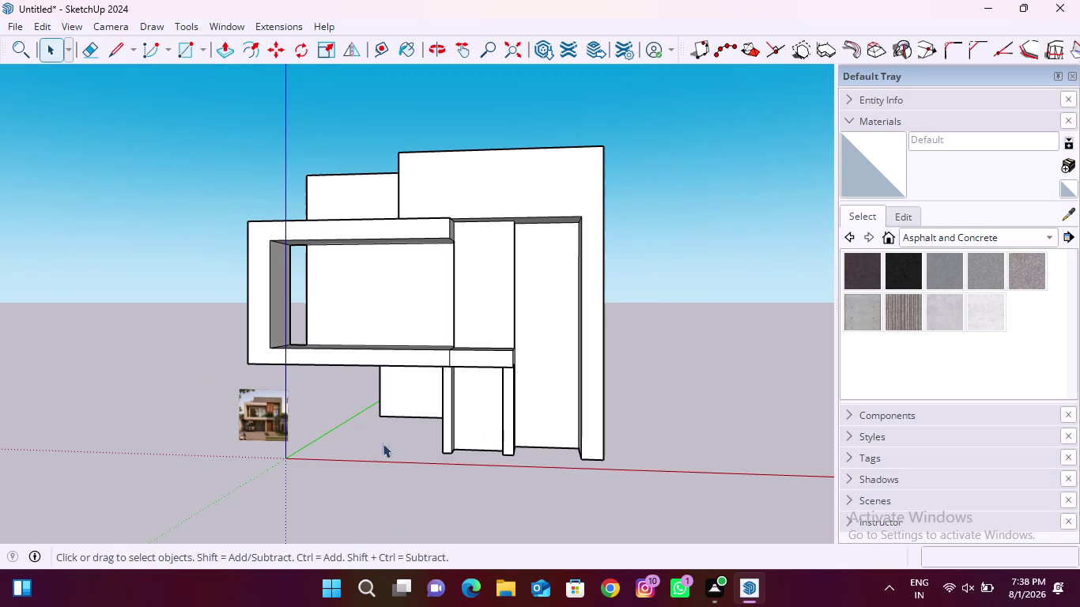
scroll(up, 3)
scroll(down, 3)
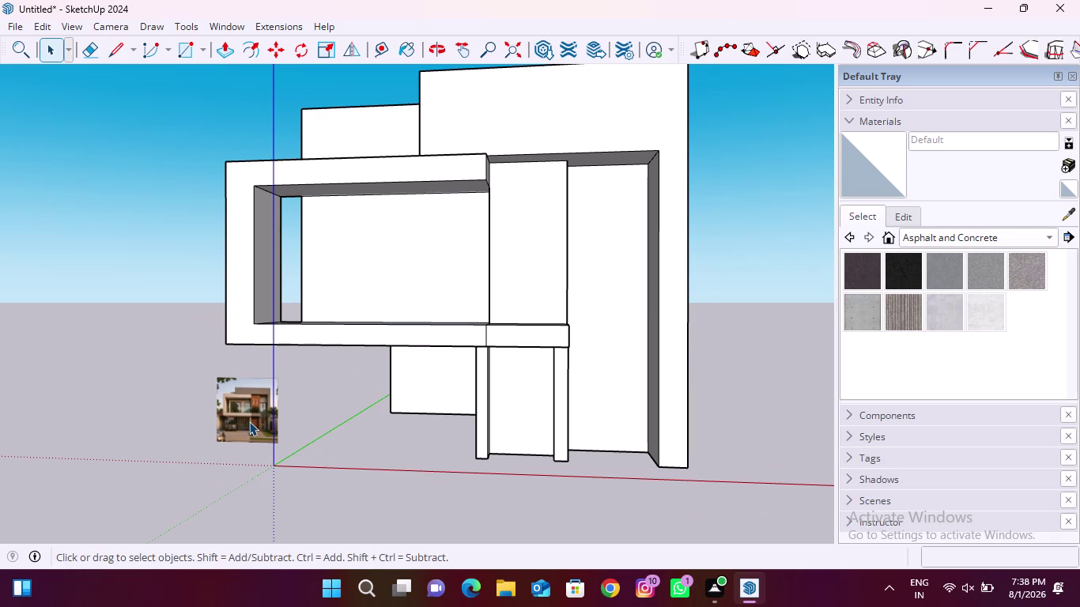
scroll(up, 3)
scroll(up, 3)
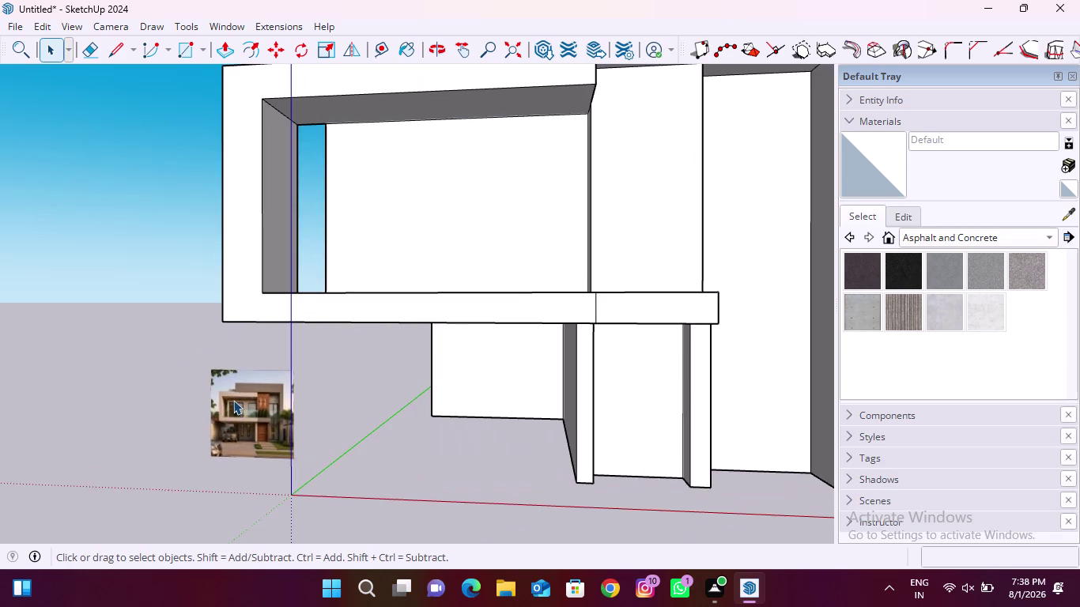
scroll(down, 3)
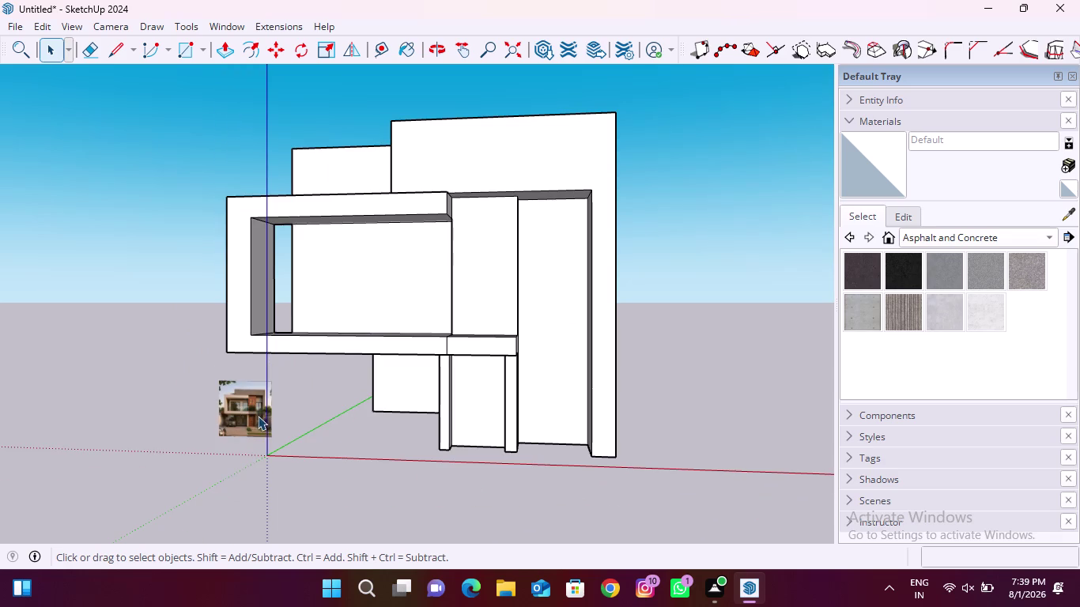
middle_drag(216, 395, 500, 485)
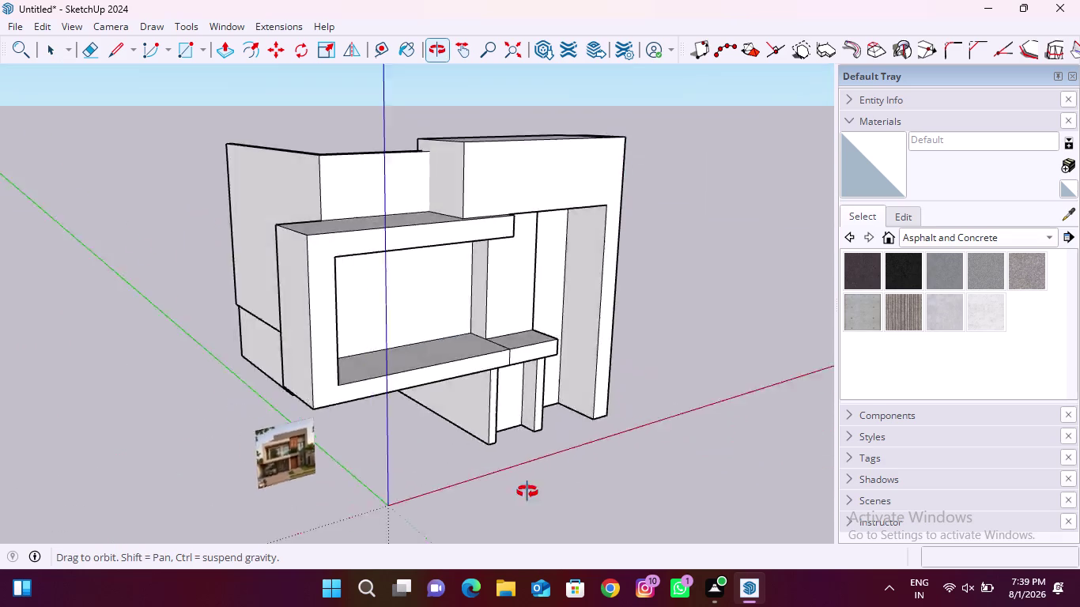
middle_drag(501, 485, 646, 496)
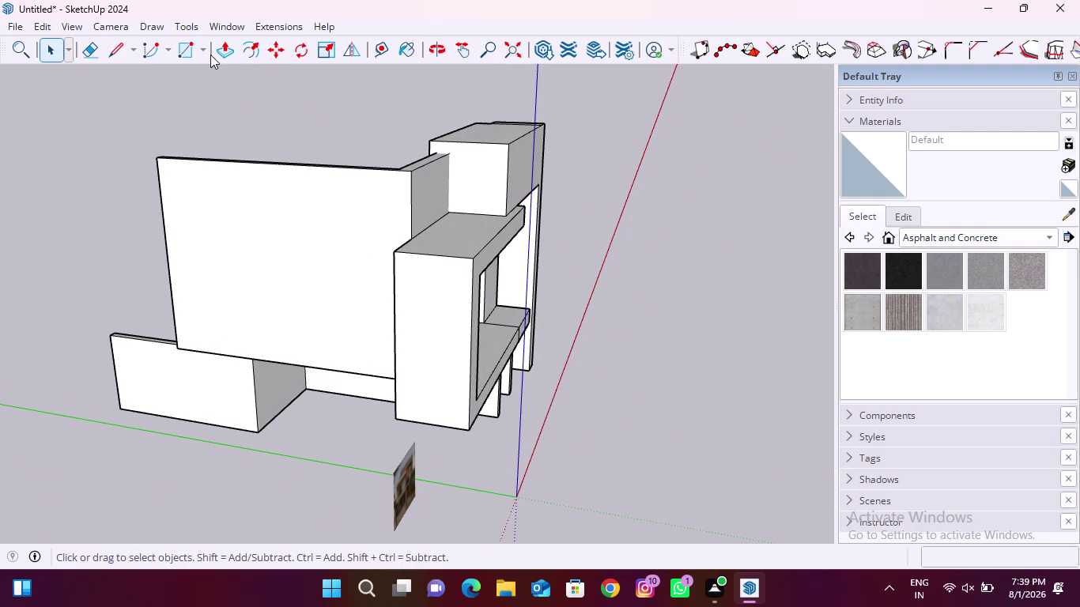
click(217, 49)
click(474, 178)
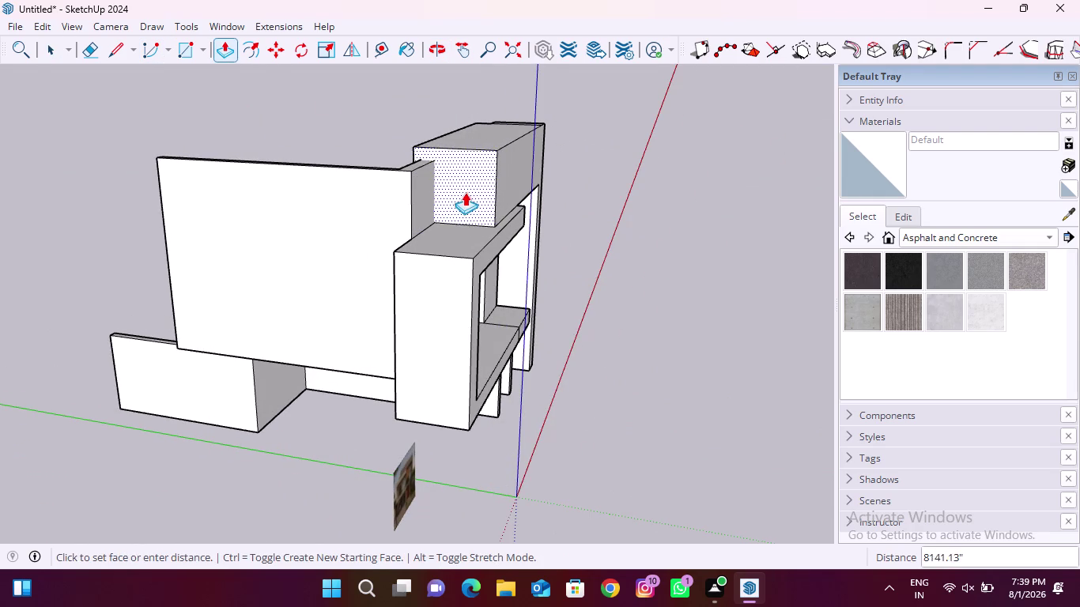
click(465, 193)
scroll(down, 3)
middle_drag(546, 374, 261, 354)
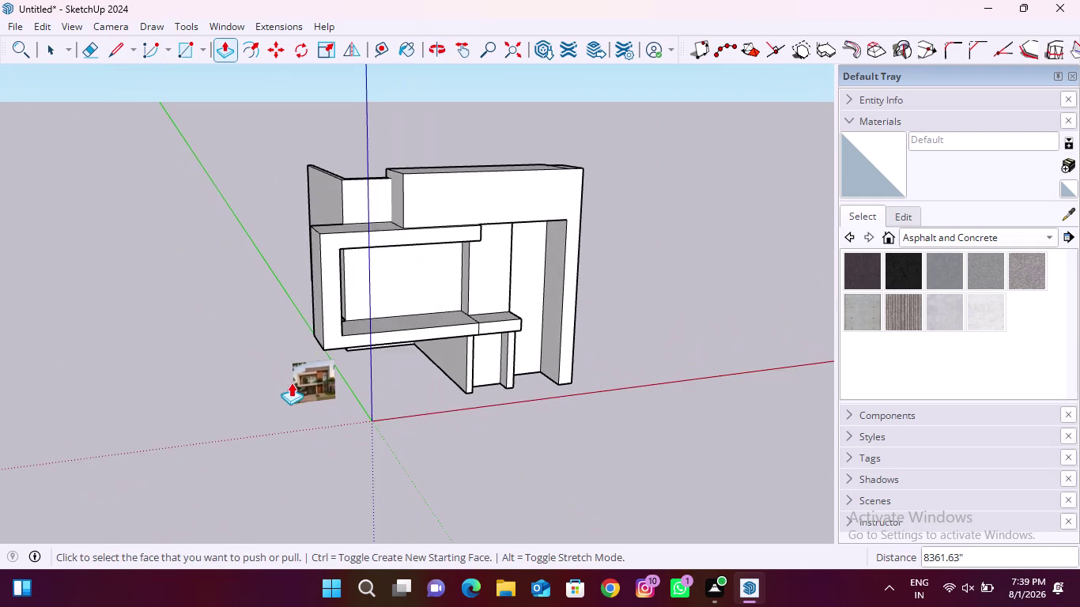
scroll(up, 3)
scroll(down, 3)
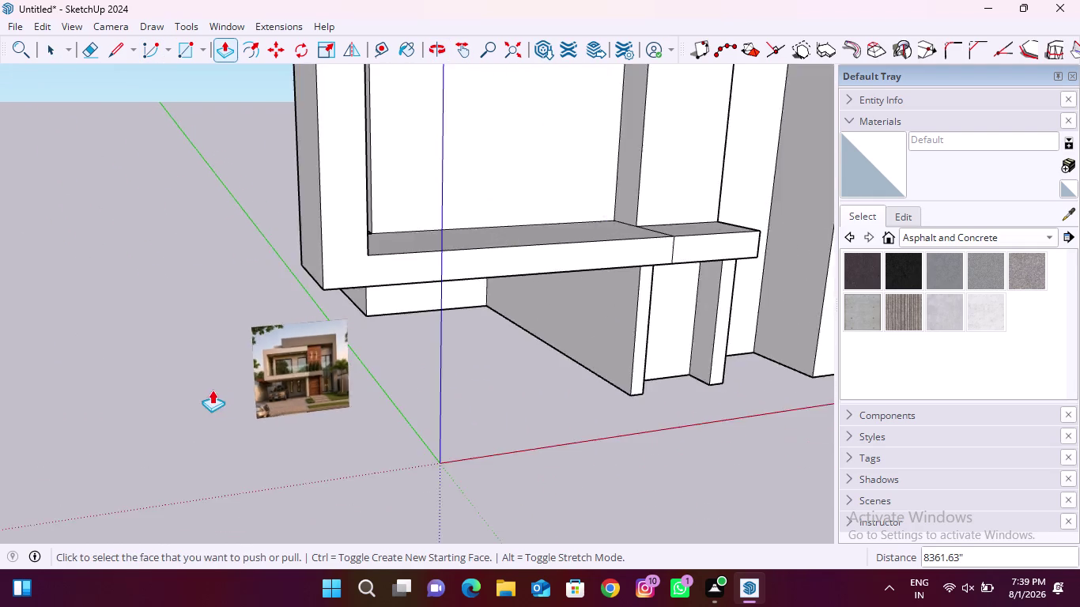
scroll(down, 3)
scroll(up, 3)
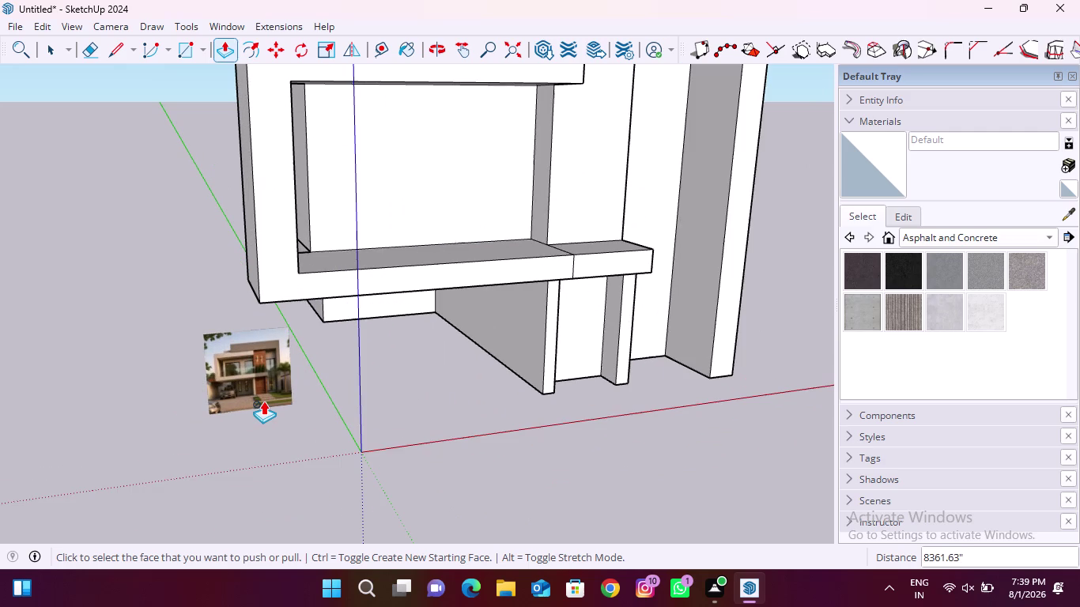
middle_drag(344, 301, 887, 352)
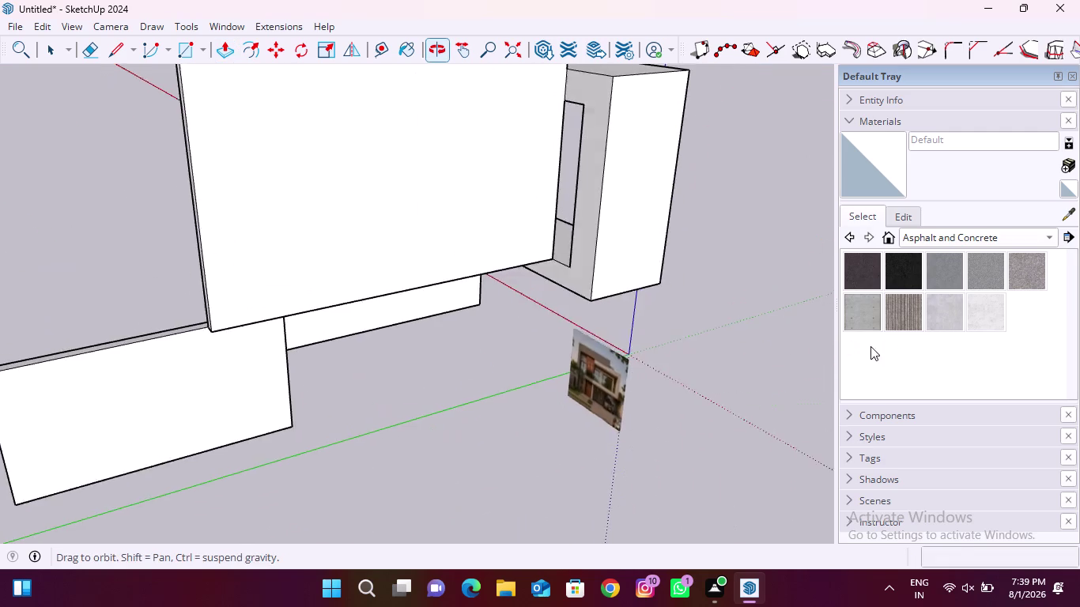
middle_drag(198, 339, 611, 502)
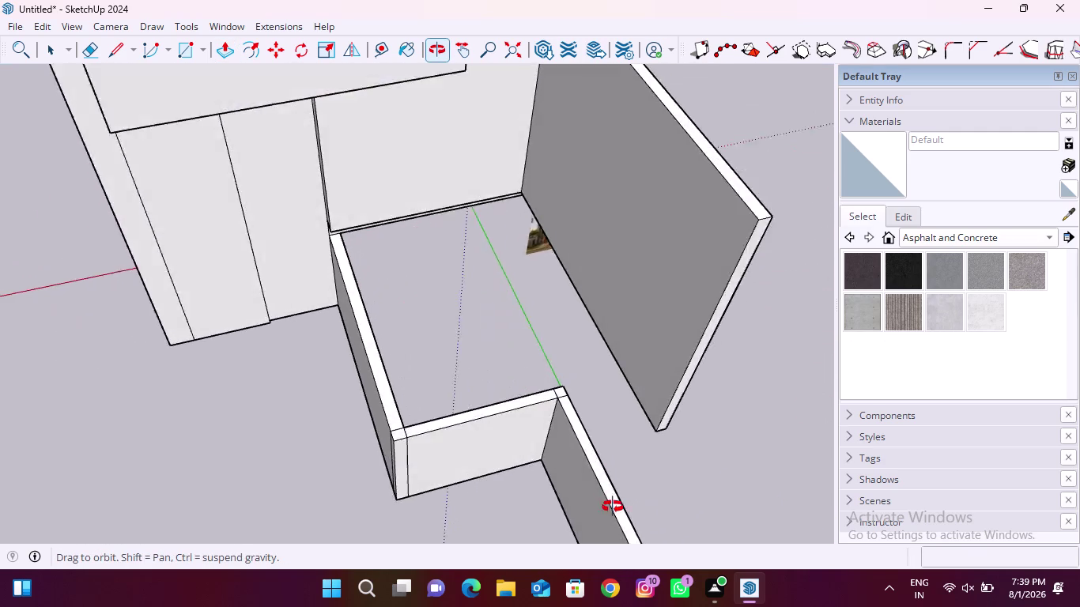
middle_drag(612, 502, 697, 350)
scroll(up, 3)
middle_drag(311, 421, 459, 3)
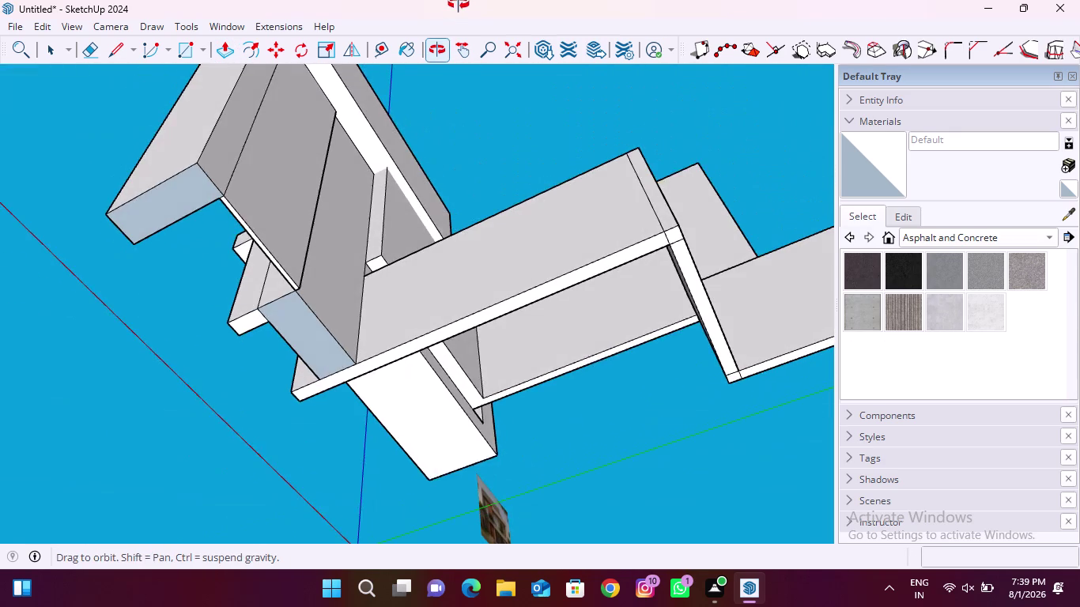
middle_drag(458, 3, 444, 34)
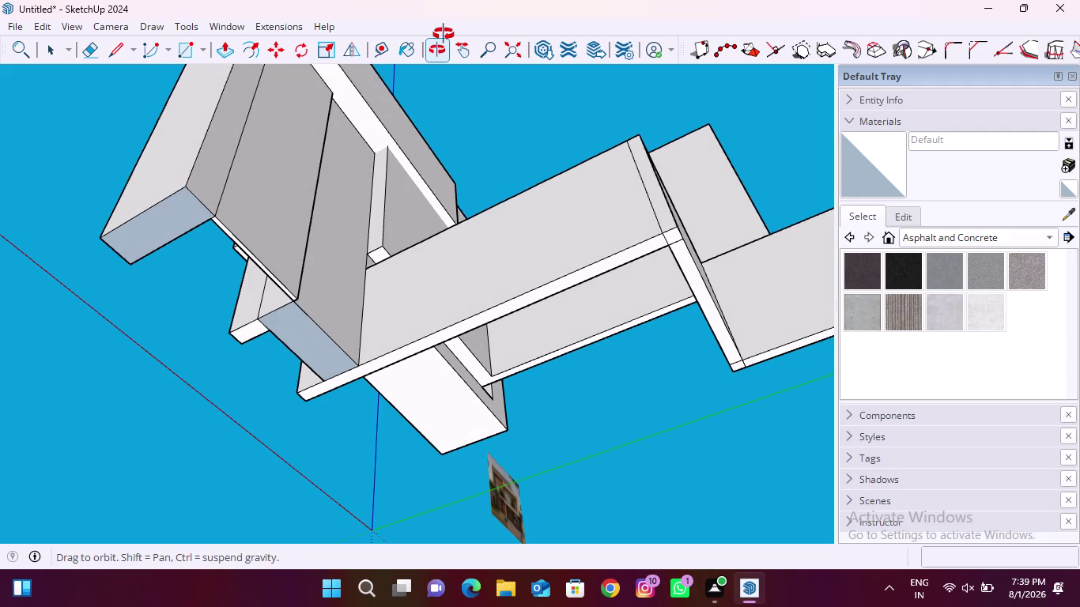
middle_drag(444, 34, 747, 105)
middle_drag(294, 220, 499, 278)
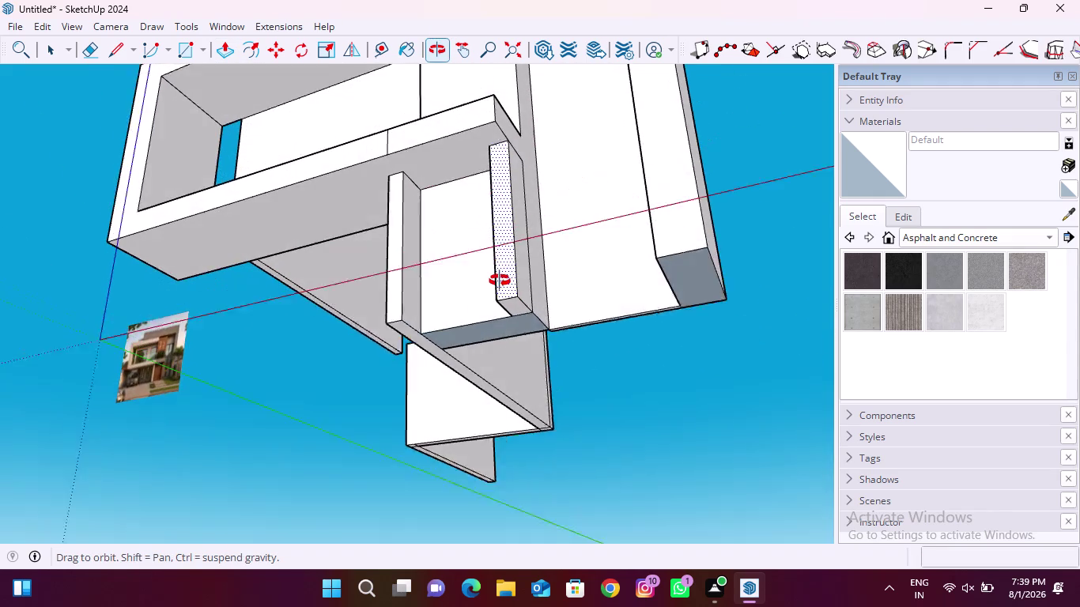
middle_drag(499, 278, 493, 264)
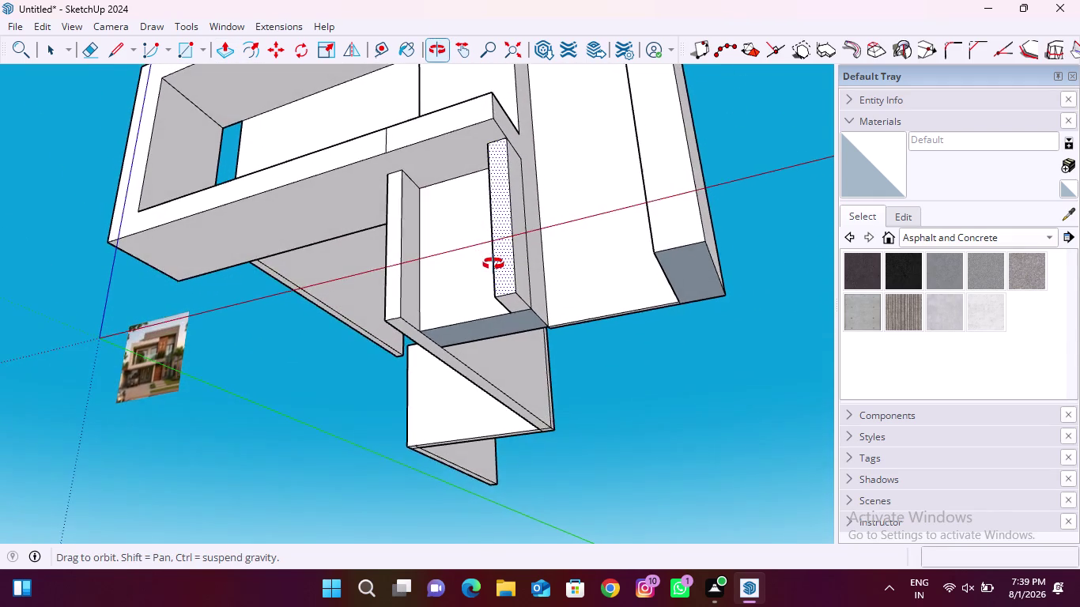
middle_drag(493, 264, 44, 435)
scroll(up, 3)
middle_drag(635, 393, 305, 367)
scroll(down, 3)
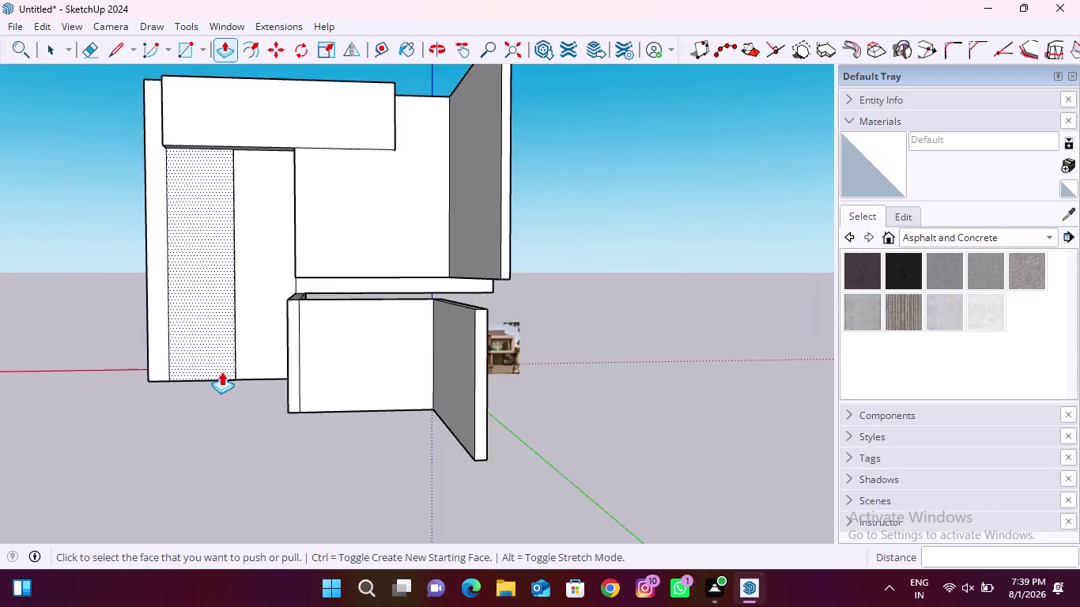
scroll(down, 3)
middle_drag(401, 380, 98, 433)
middle_drag(622, 382, 148, 390)
scroll(up, 3)
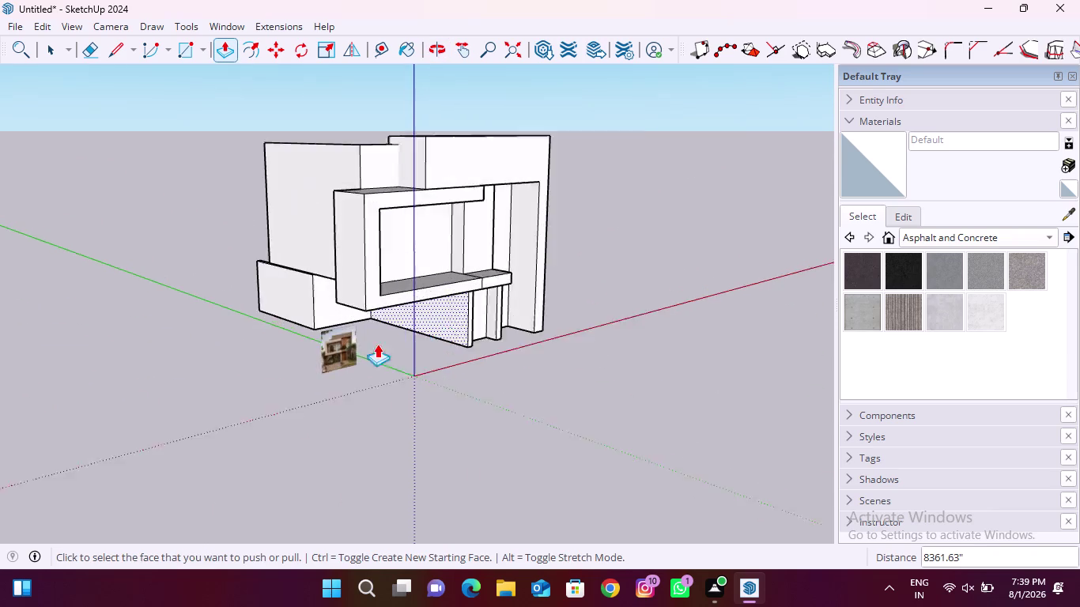
scroll(up, 3)
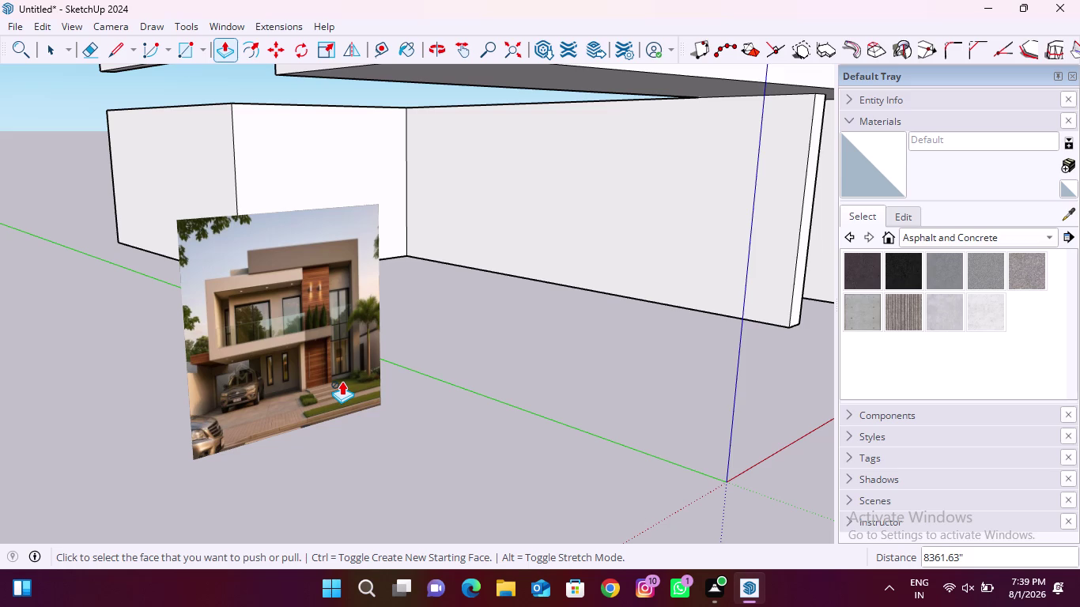
scroll(up, 3)
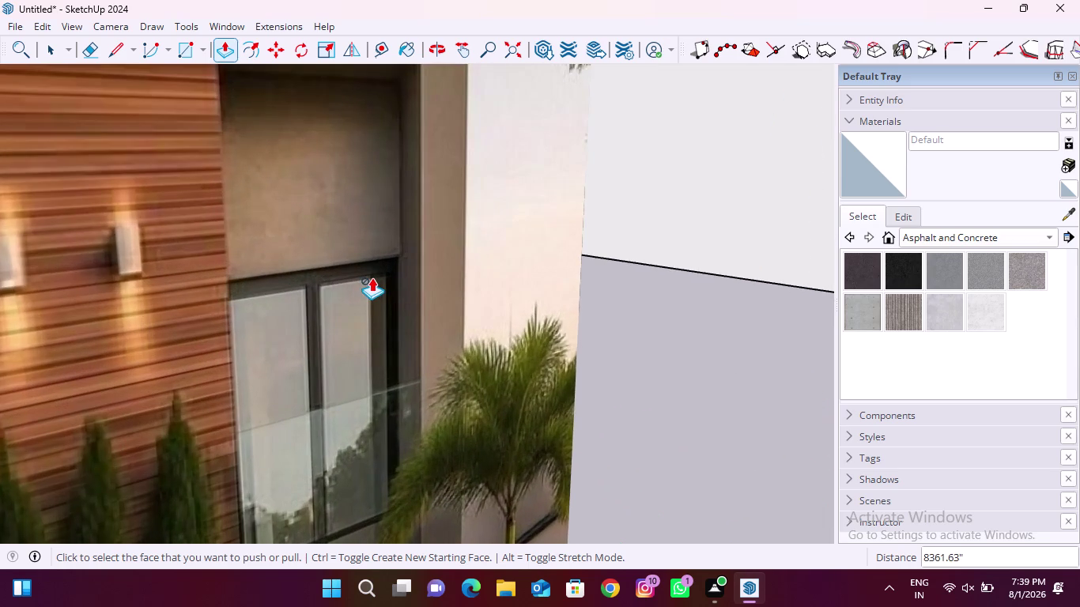
scroll(down, 3)
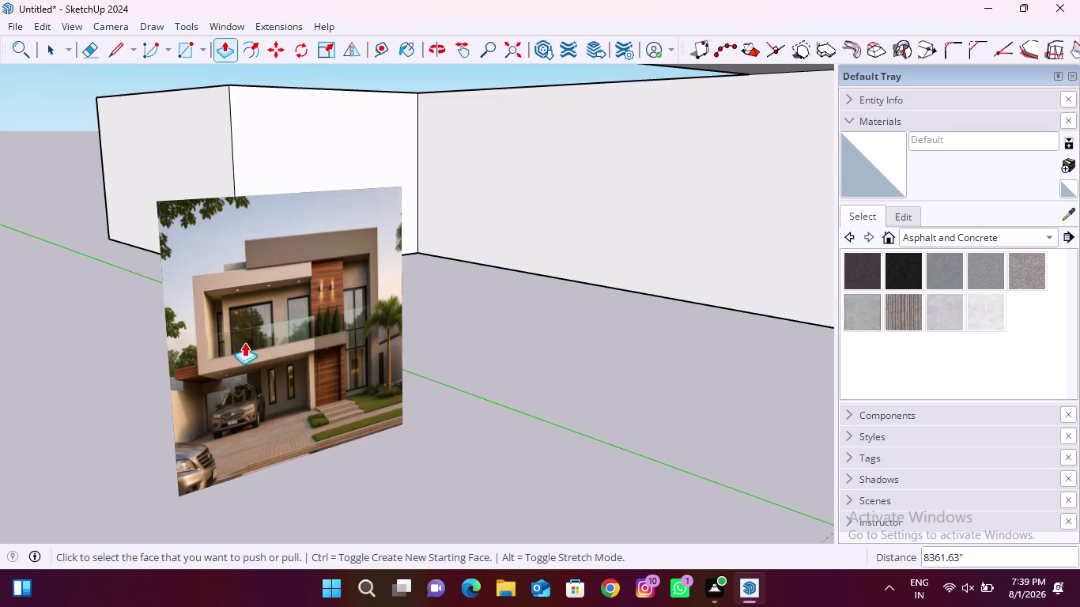
middle_drag(223, 346, 708, 364)
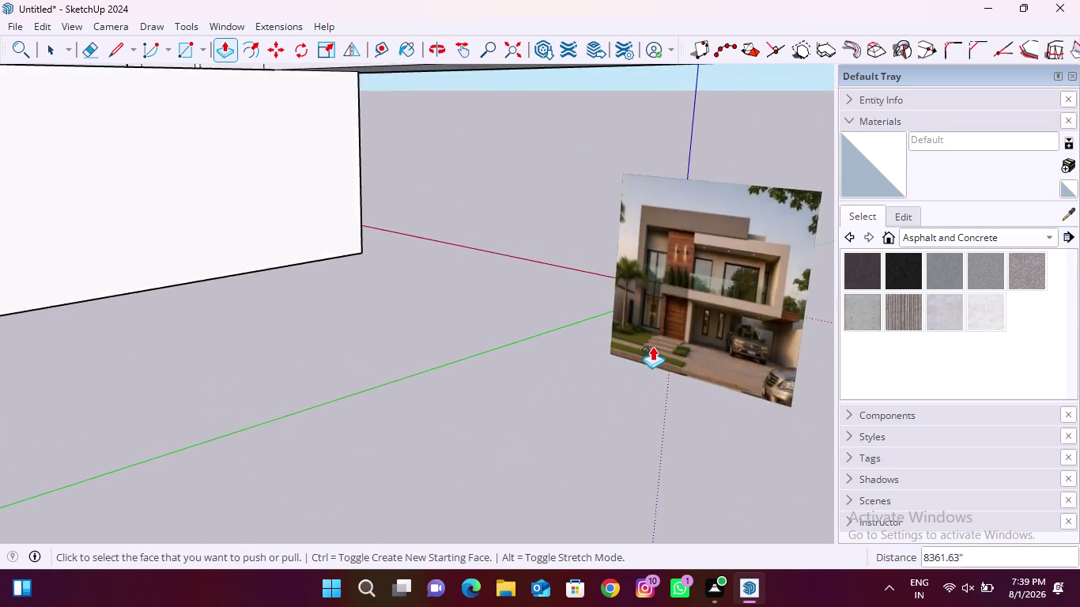
scroll(down, 3)
middle_drag(718, 315, 147, 342)
middle_drag(543, 308, 352, 296)
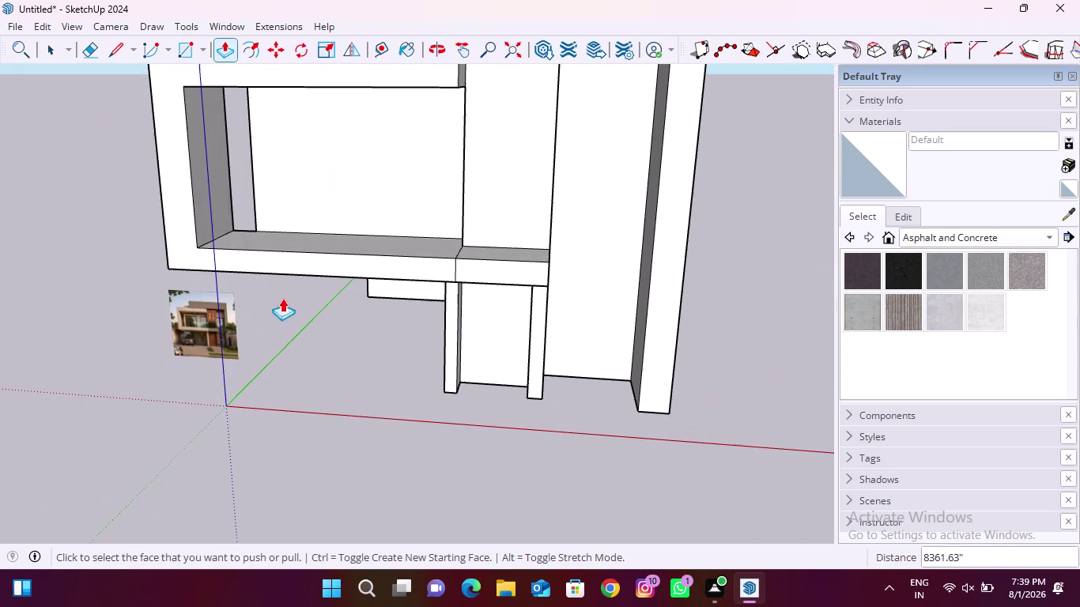
scroll(up, 3)
scroll(down, 3)
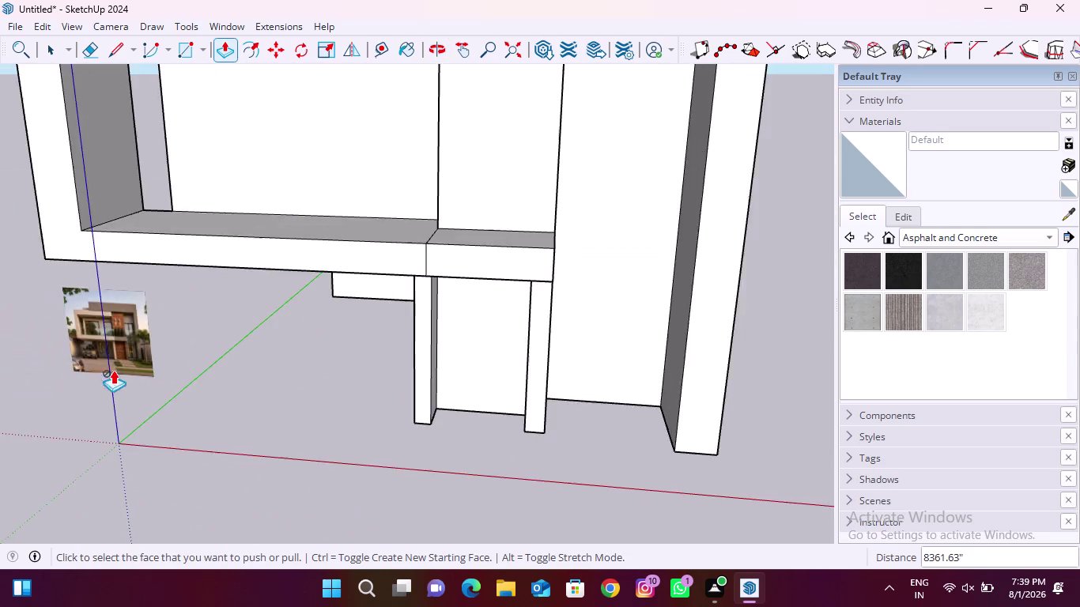
scroll(down, 3)
Draw the tall panel rectangle on the right bay's back face.
click(185, 47)
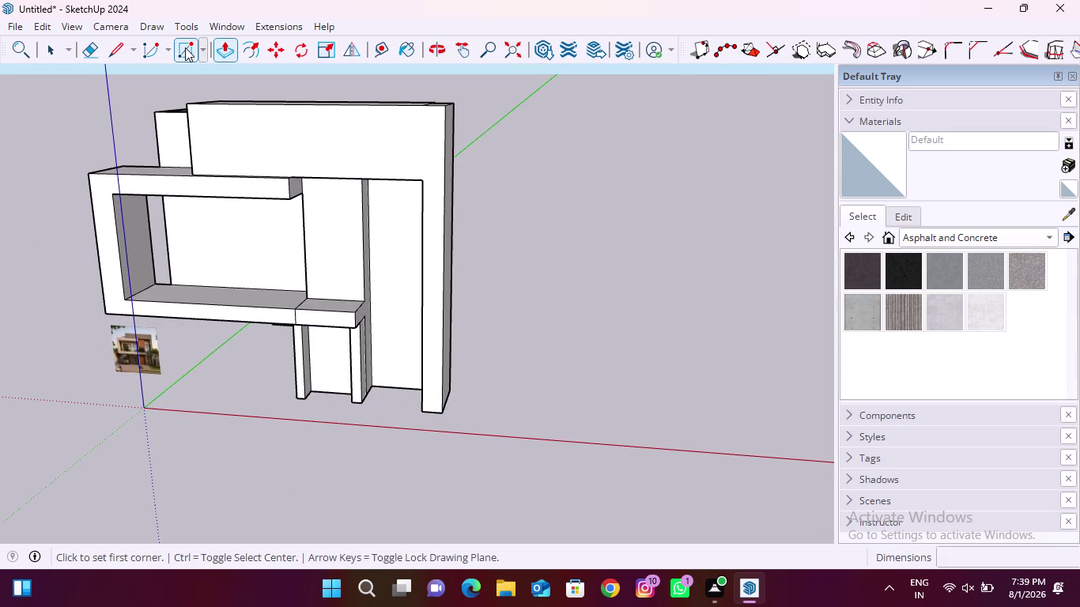
scroll(up, 3)
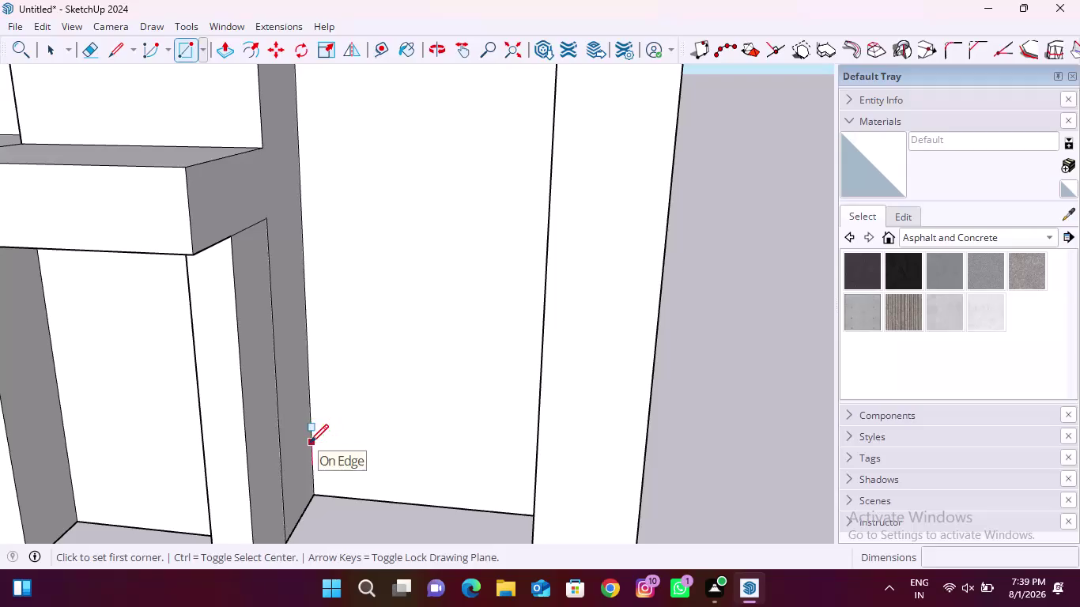
click(310, 443)
scroll(down, 3)
middle_drag(330, 464, 429, 366)
scroll(up, 3)
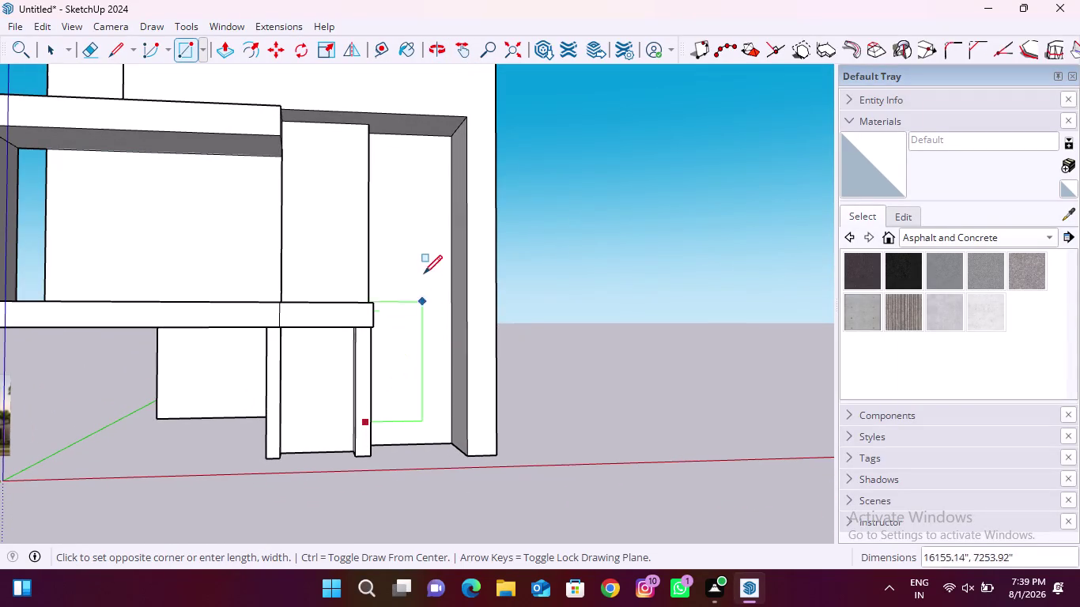
click(452, 204)
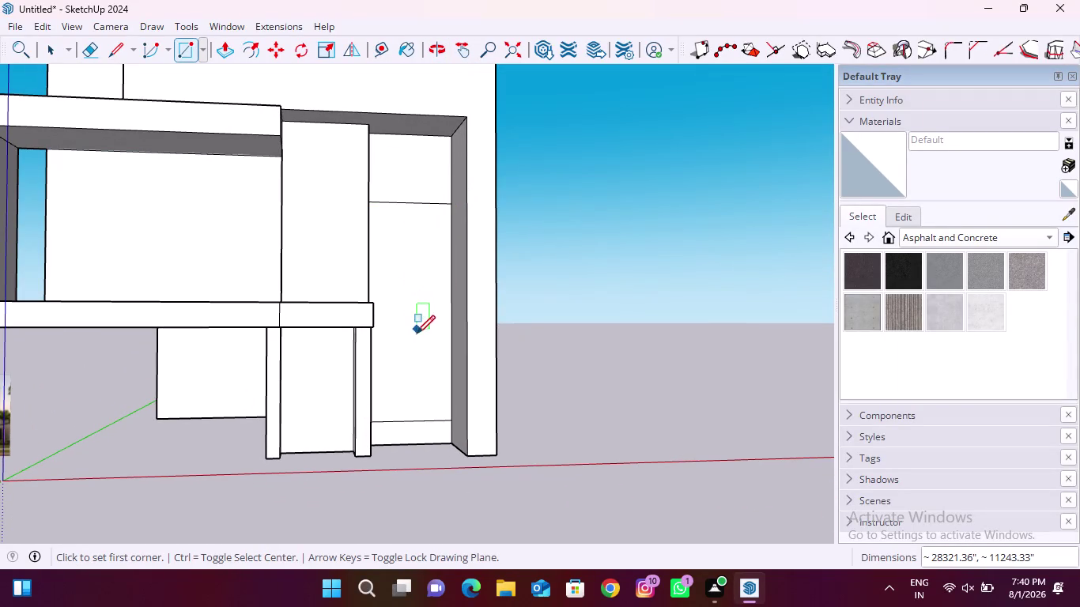
Compare the new panel with the reference photo.
scroll(down, 3)
scroll(up, 3)
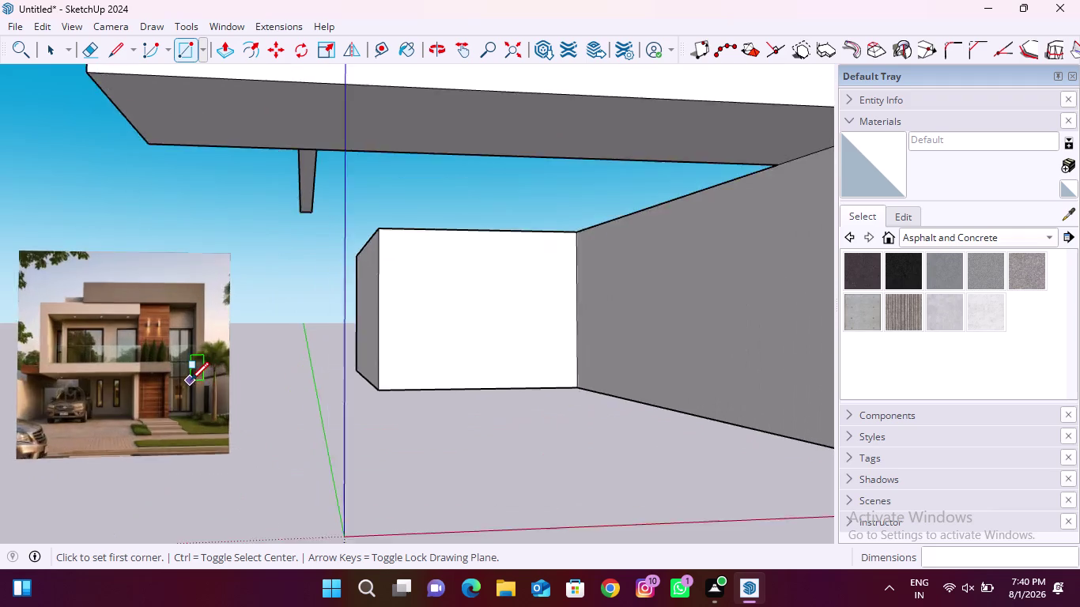
scroll(up, 3)
scroll(up, 3)
middle_drag(187, 375, 159, 347)
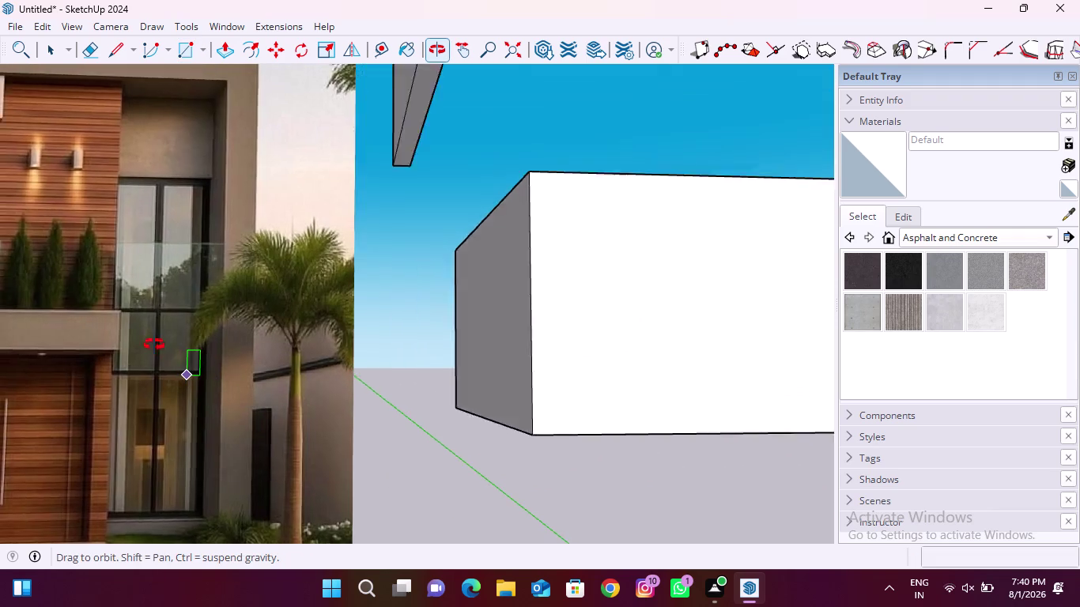
middle_drag(158, 347, 135, 405)
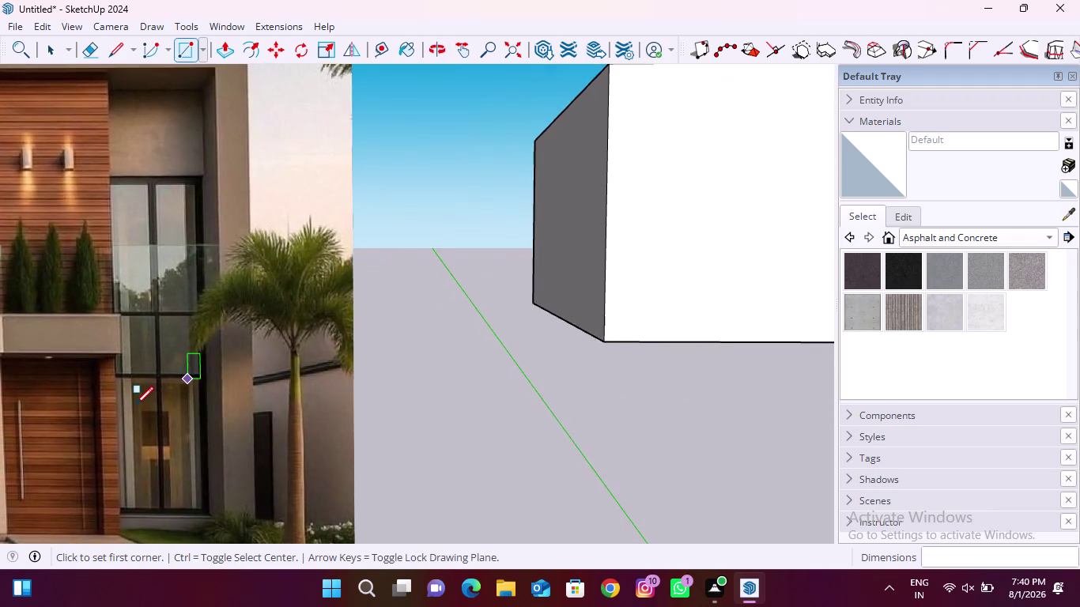
scroll(down, 3)
scroll(down, 3)
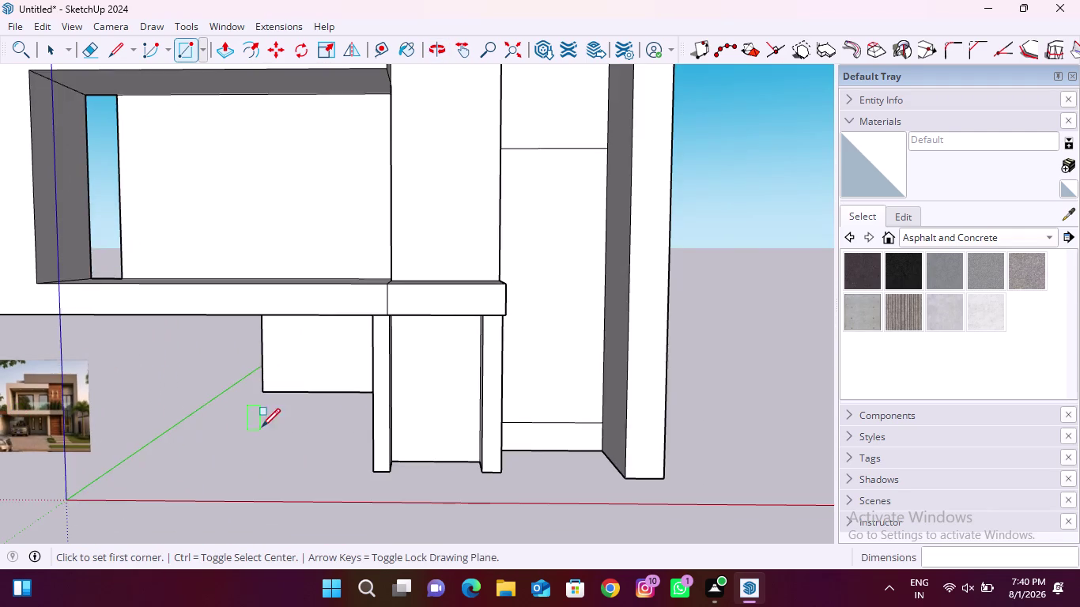
scroll(down, 3)
click(96, 44)
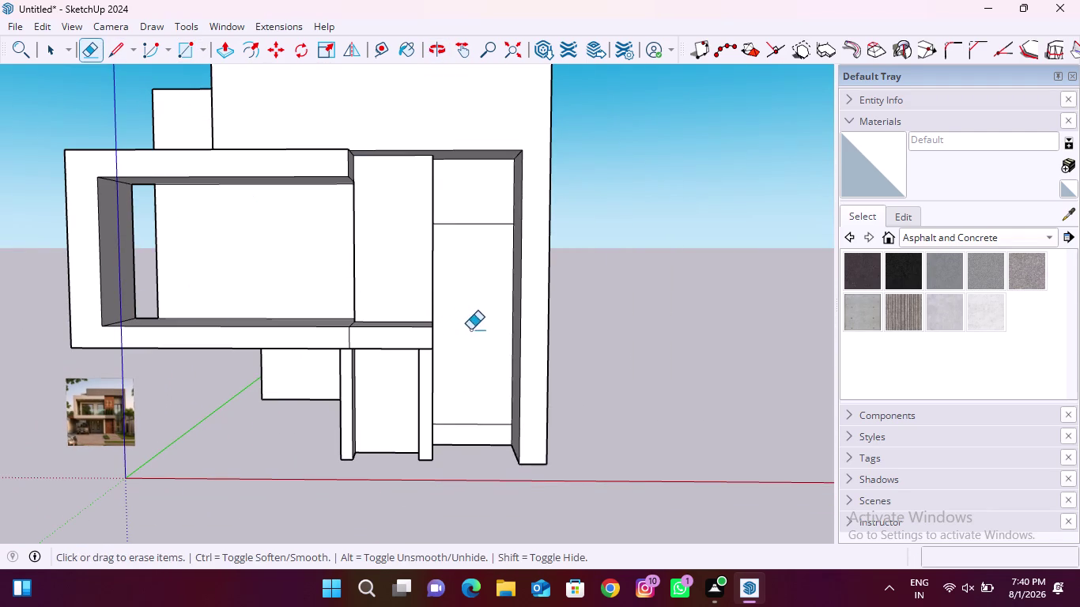
click(222, 51)
Push the new right-bay panel face back into the wall.
click(472, 306)
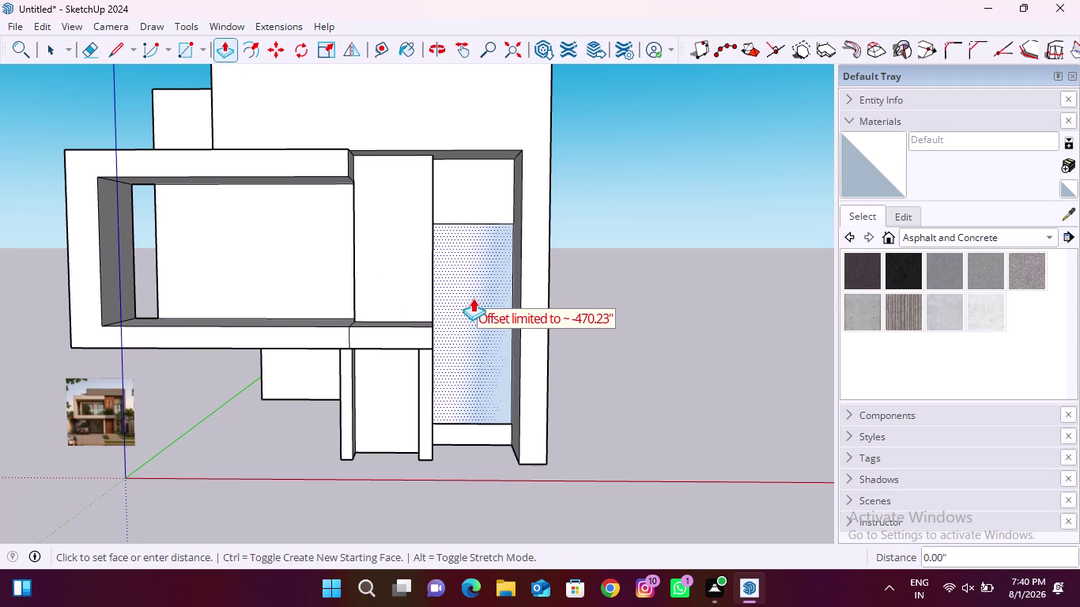
click(475, 285)
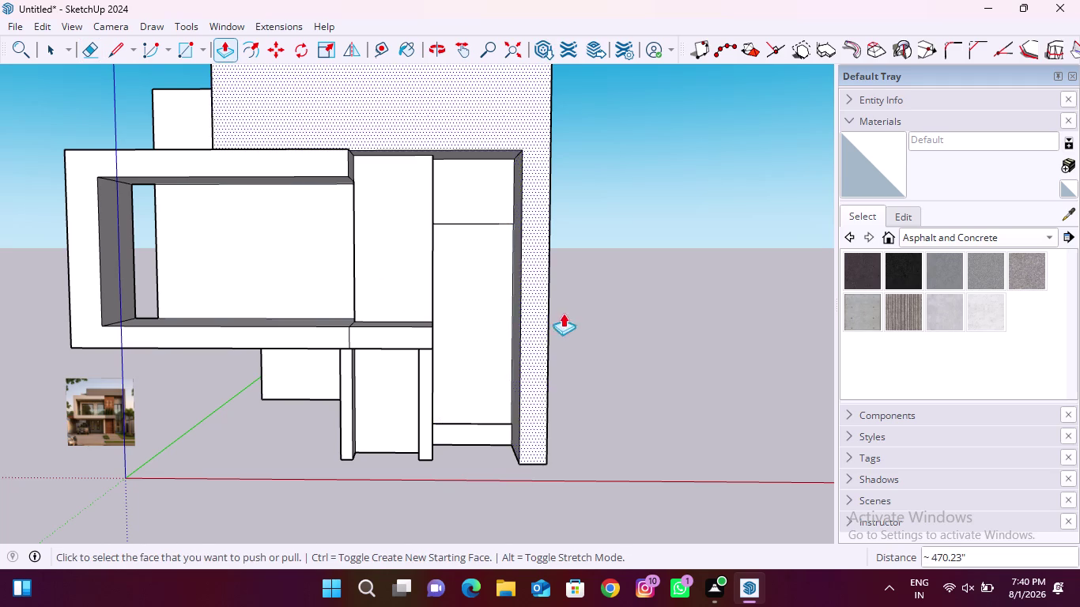
middle_drag(581, 306, 510, 393)
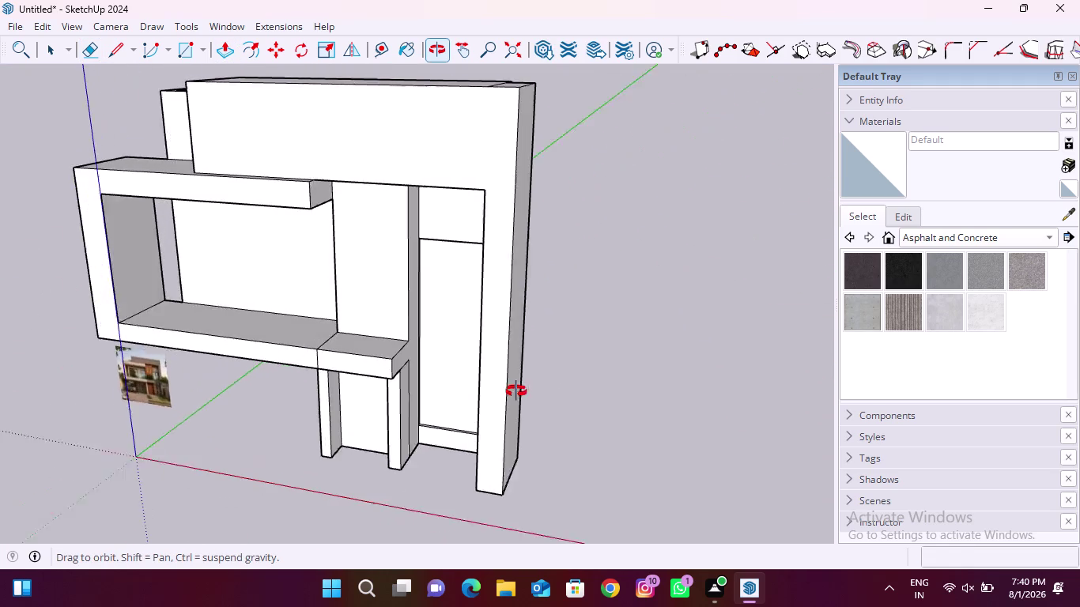
middle_drag(509, 393, 520, 390)
scroll(up, 3)
scroll(up, 3)
middle_drag(431, 306, 360, 335)
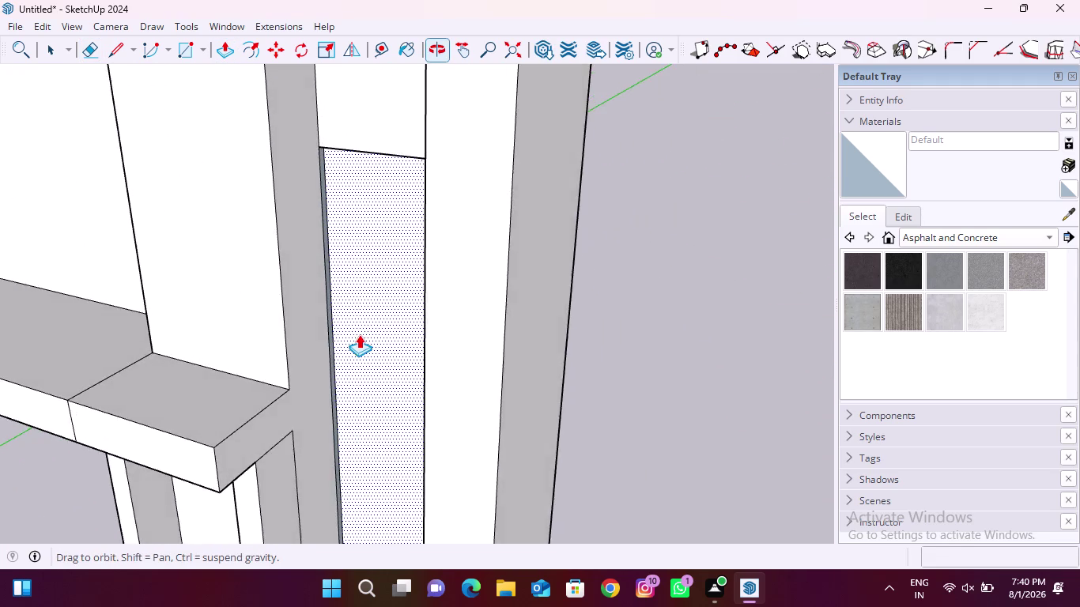
scroll(up, 3)
click(370, 329)
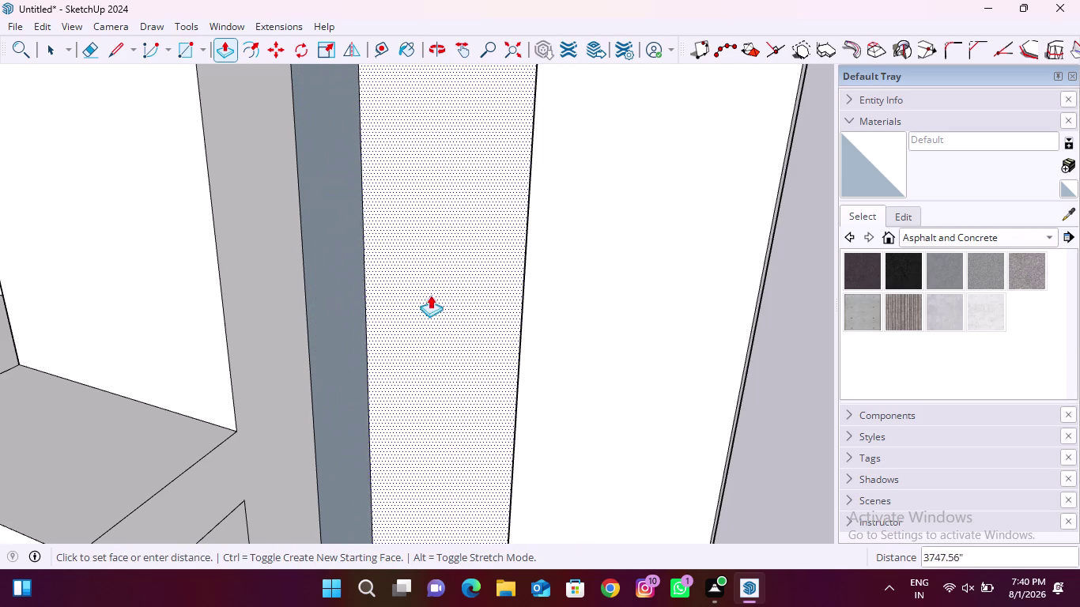
click(343, 380)
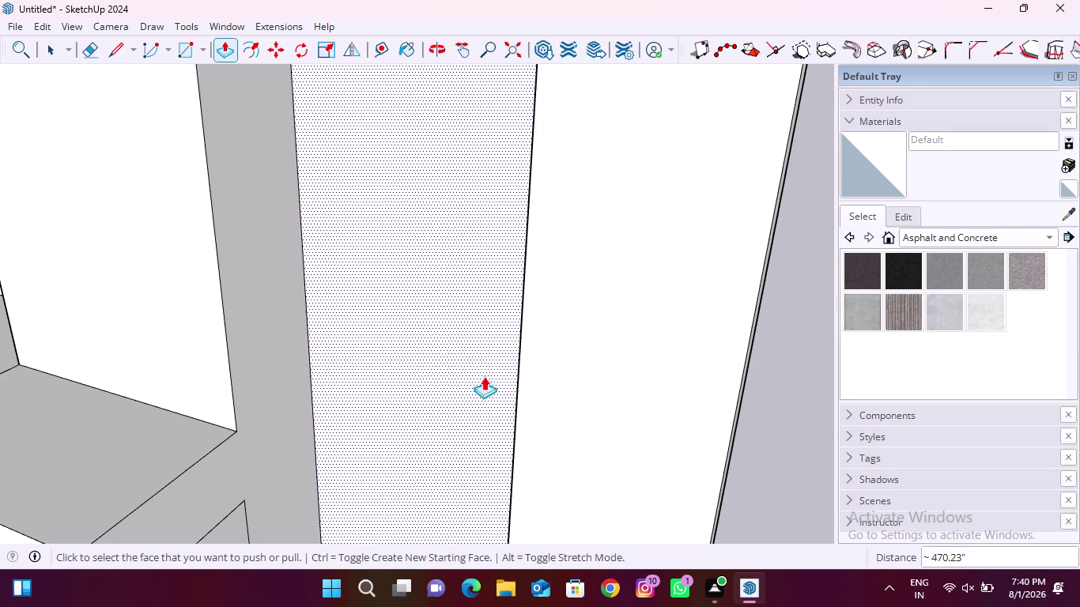
Push the panel face inside the tall side frame and end the operation.
middle_drag(619, 346, 140, 415)
scroll(down, 3)
middle_drag(412, 411, 338, 369)
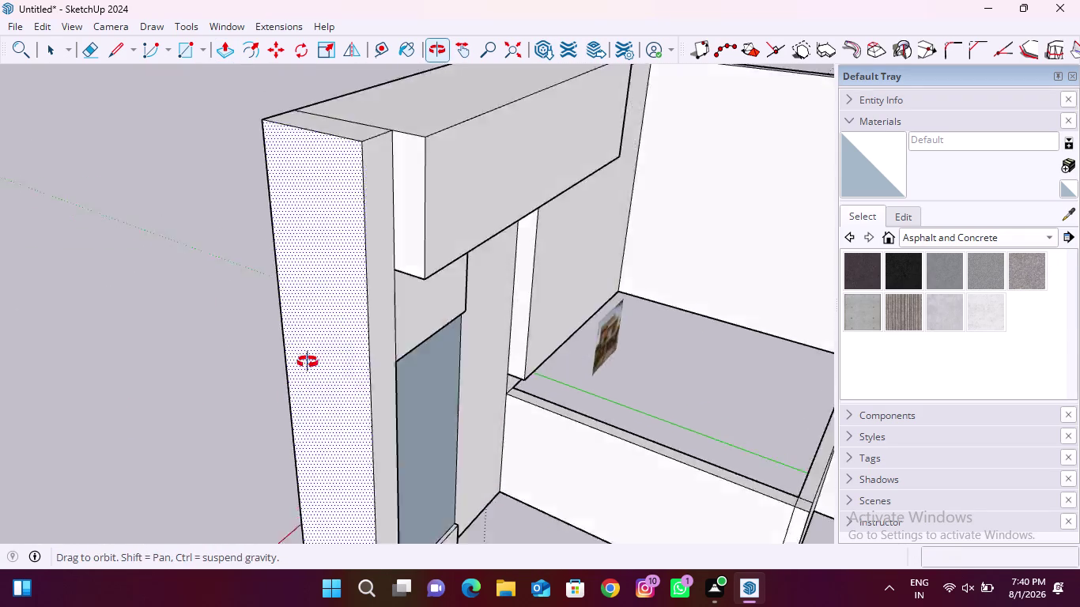
middle_drag(338, 369, 216, 343)
scroll(up, 3)
click(356, 406)
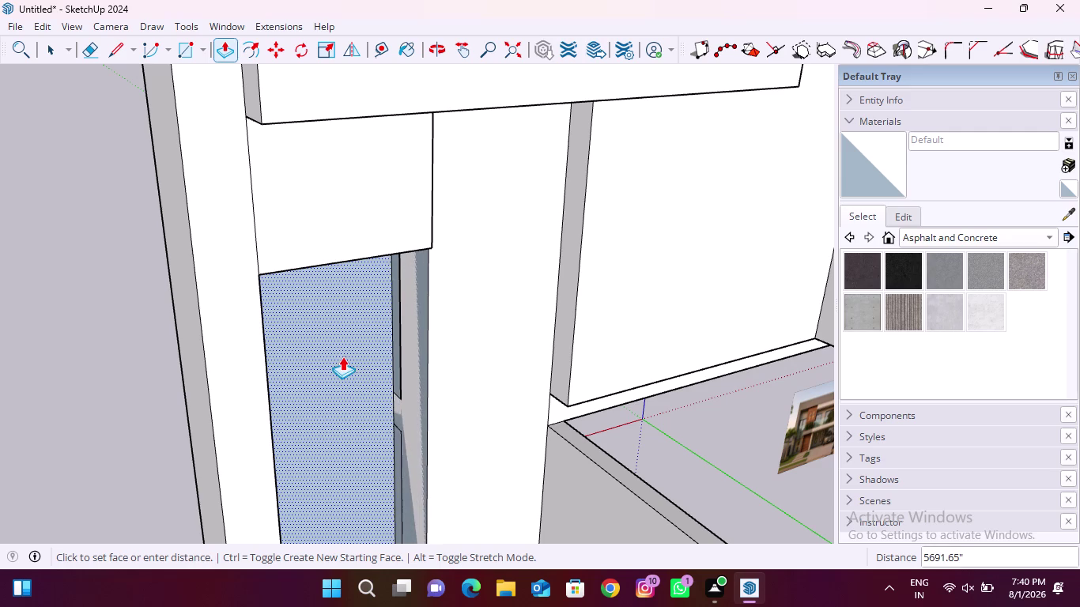
click(344, 357)
middle_drag(275, 376, 382, 324)
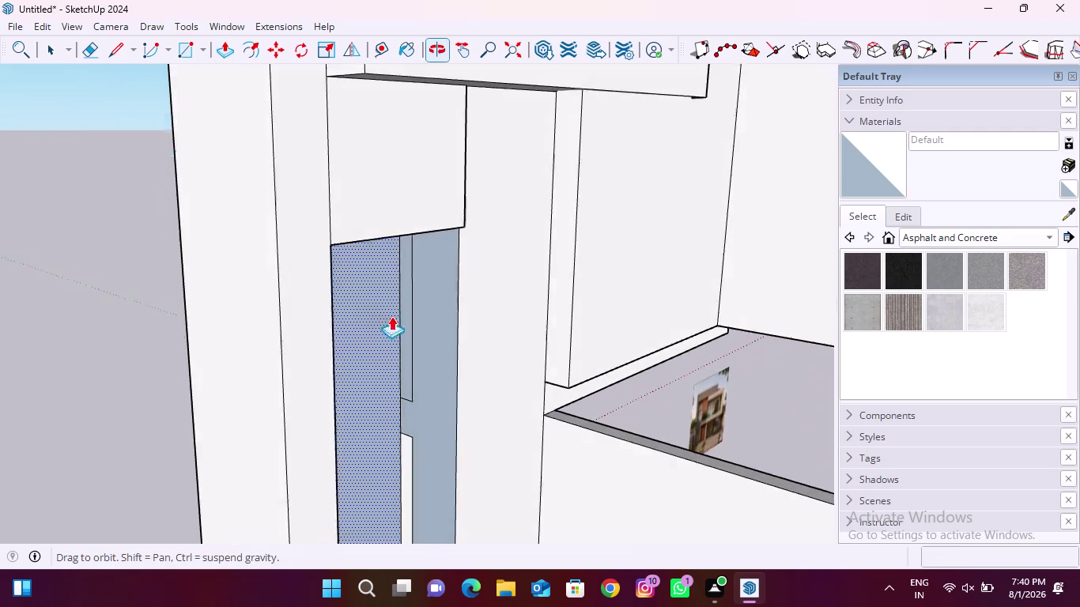
scroll(down, 3)
middle_drag(393, 392, 717, 440)
middle_drag(431, 420, 761, 384)
scroll(up, 3)
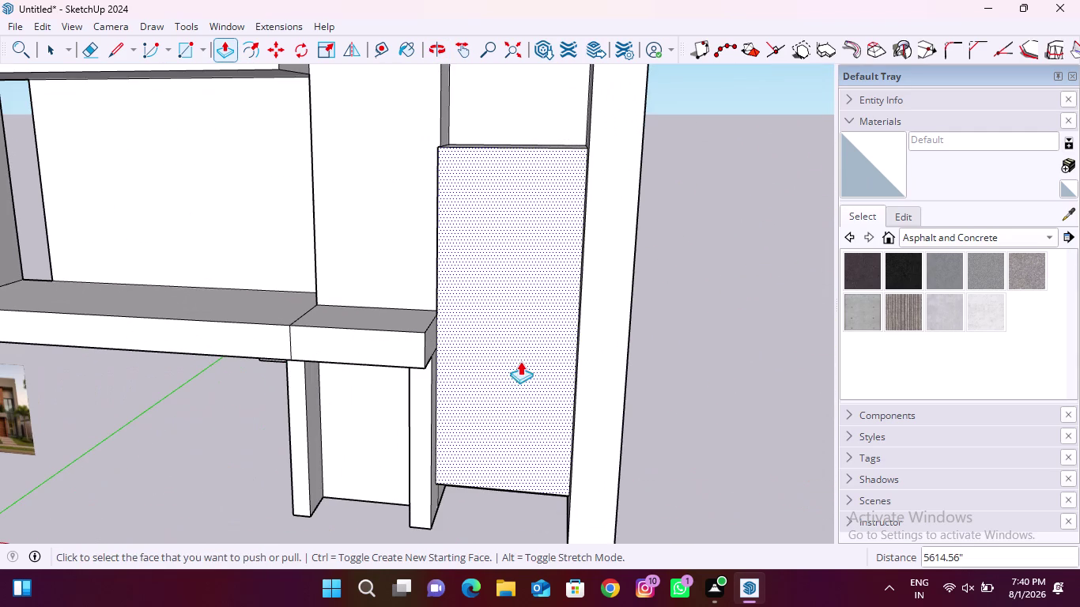
scroll(down, 3)
middle_drag(528, 400, 504, 346)
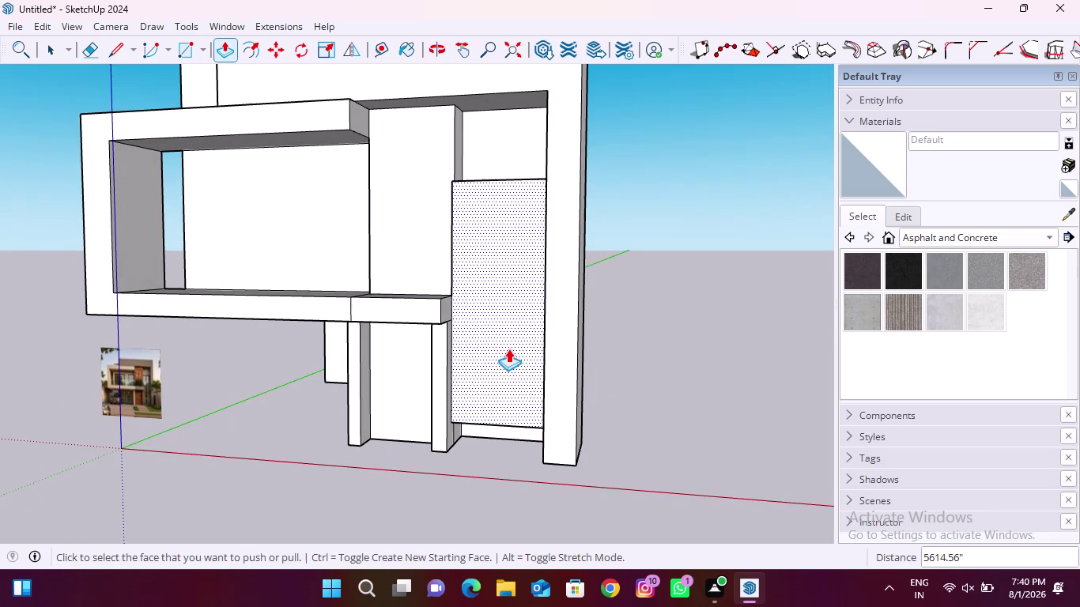
key(Escape)
key(Escape)
key(space)
click(509, 346)
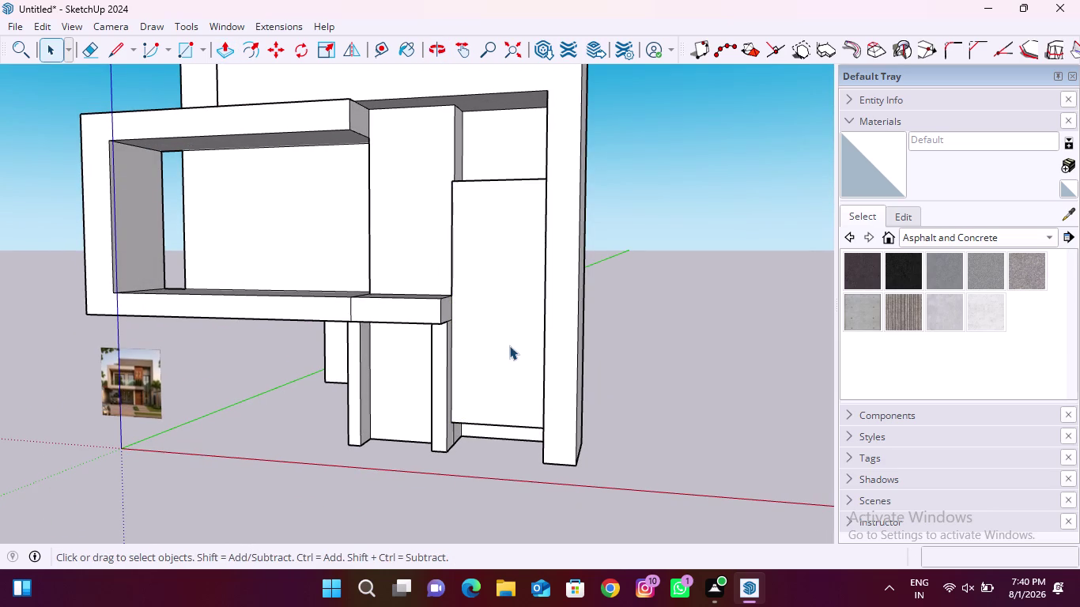
key(Delete)
scroll(down, 3)
middle_drag(520, 426, 519, 426)
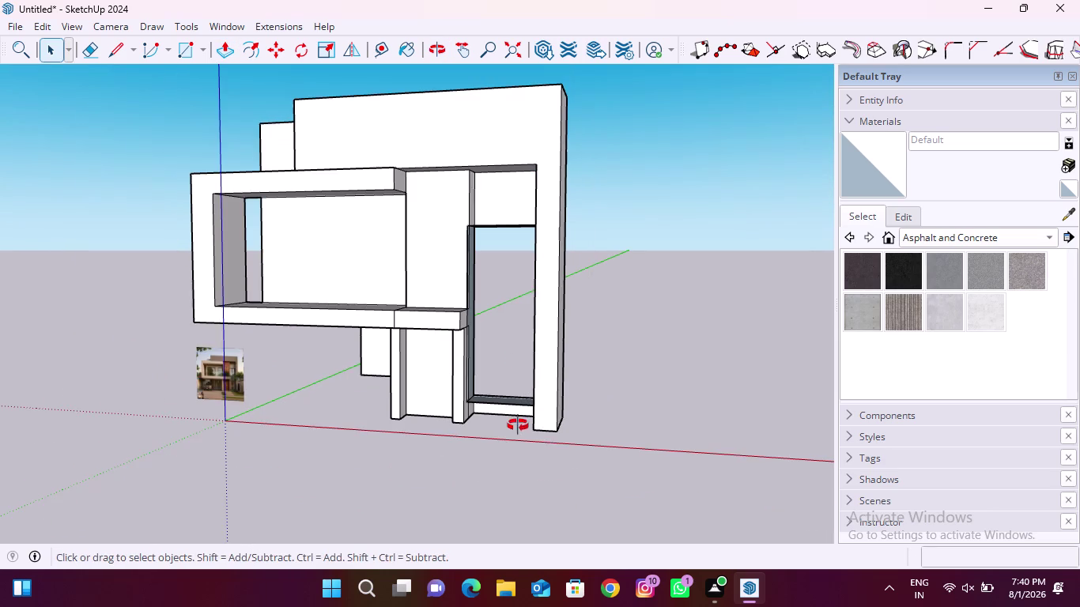
middle_drag(520, 426, 289, 463)
middle_drag(555, 386, 240, 412)
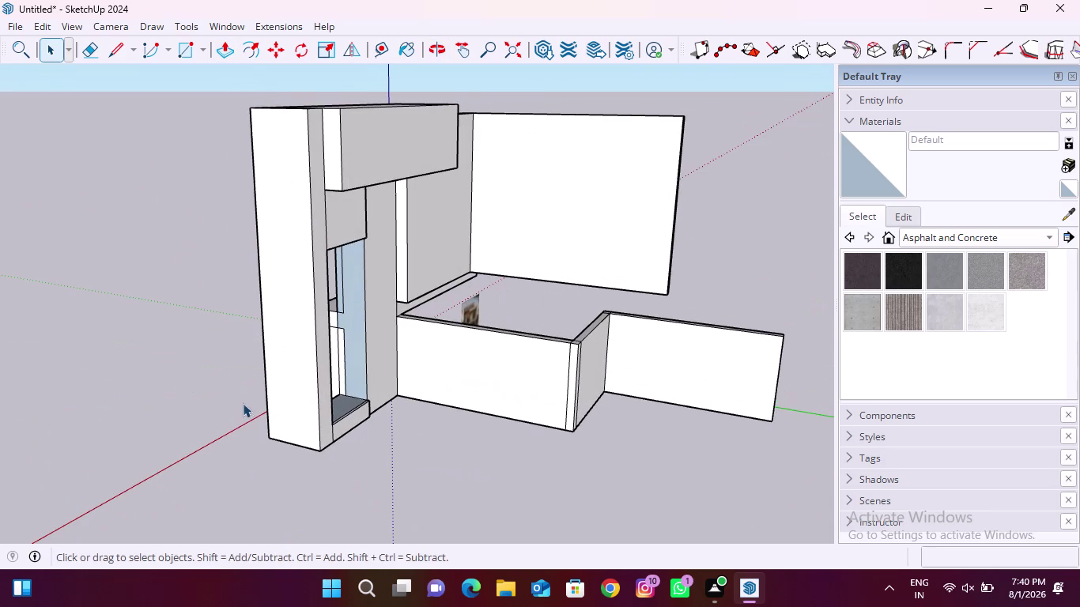
key(ctrl+z)
key(ctrl+z)
key(ctrl+z)
middle_drag(247, 402, 862, 391)
scroll(up, 3)
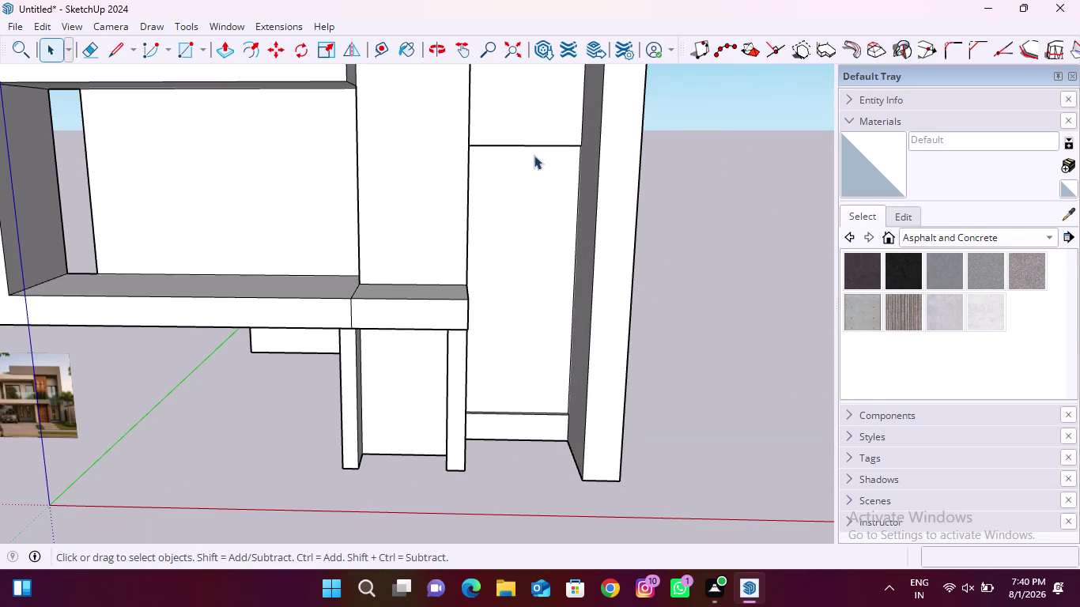
scroll(up, 3)
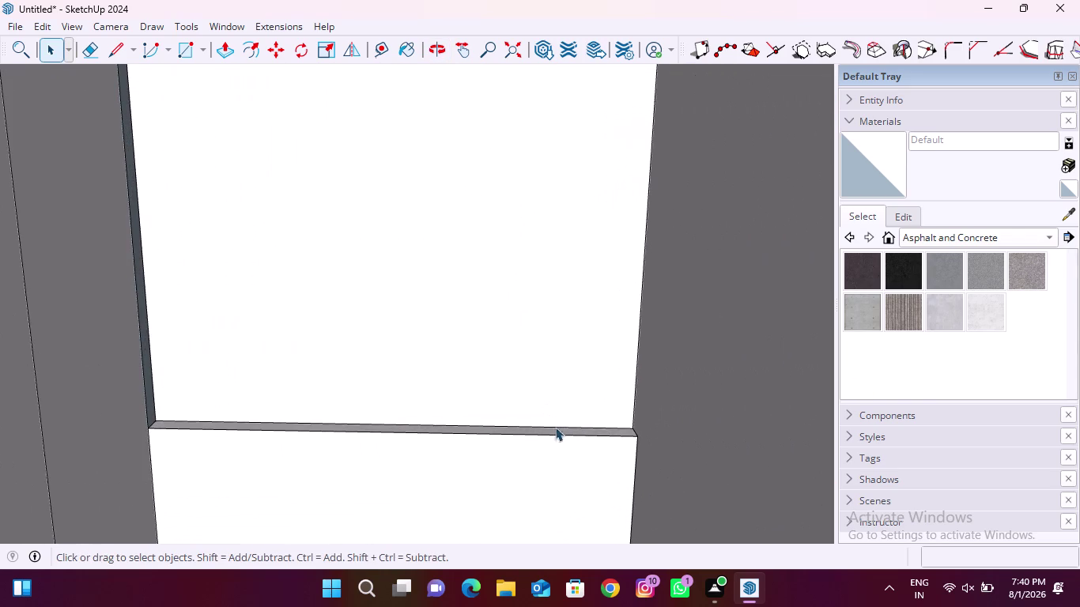
middle_drag(632, 439, 225, 314)
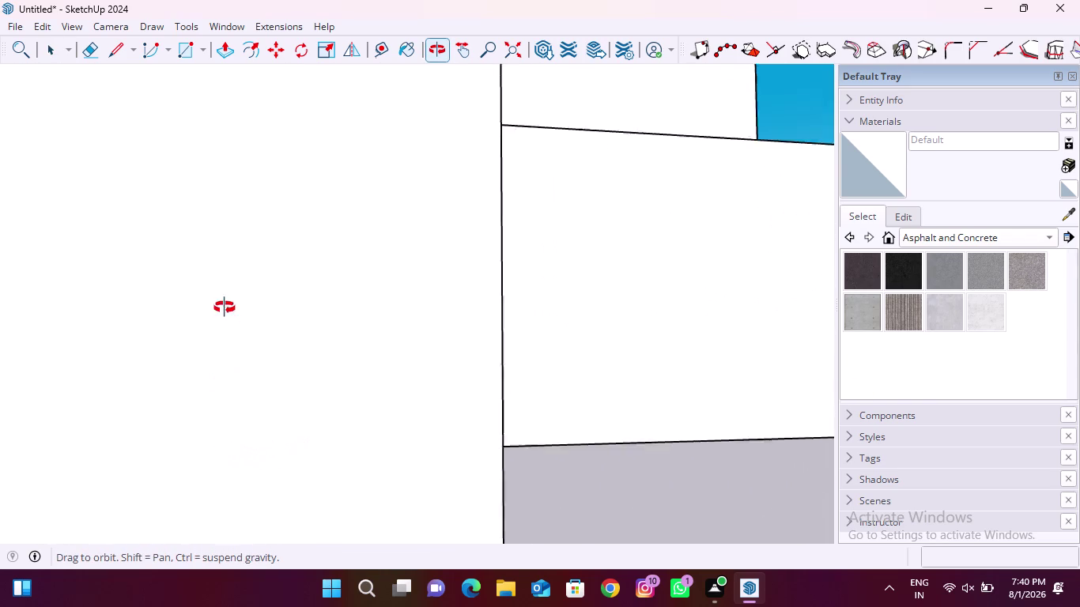
middle_drag(225, 313, 211, 280)
scroll(down, 3)
middle_drag(294, 433, 335, 286)
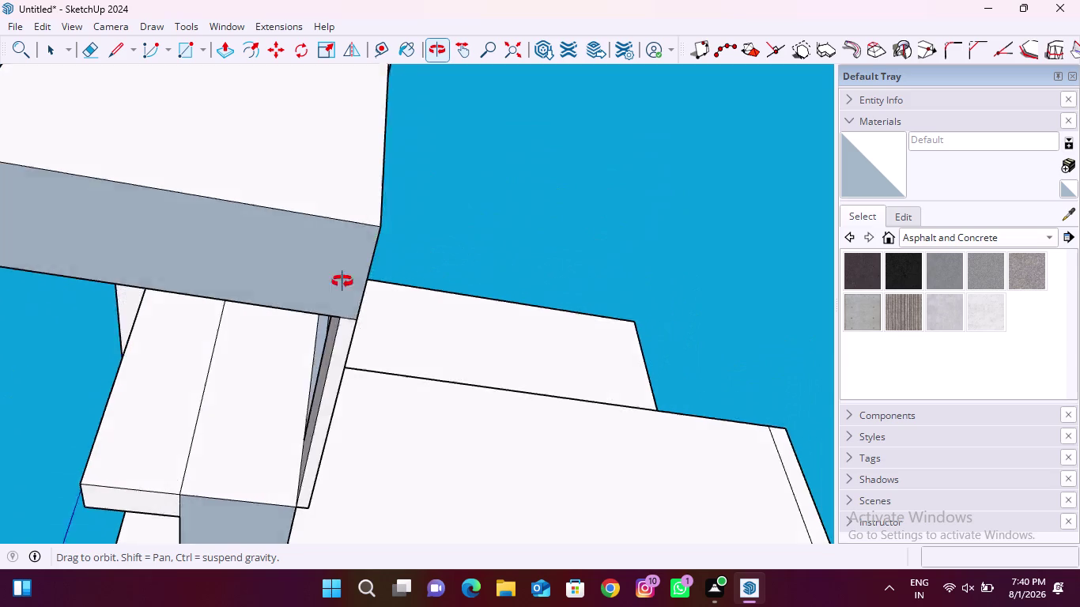
middle_drag(335, 286, 619, 246)
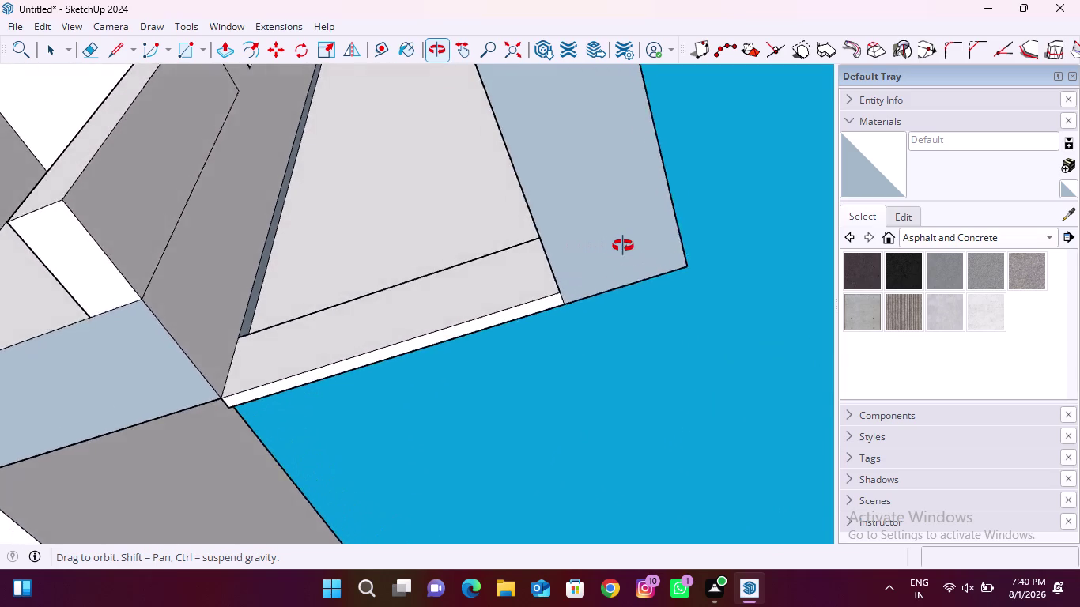
middle_drag(619, 246, 628, 474)
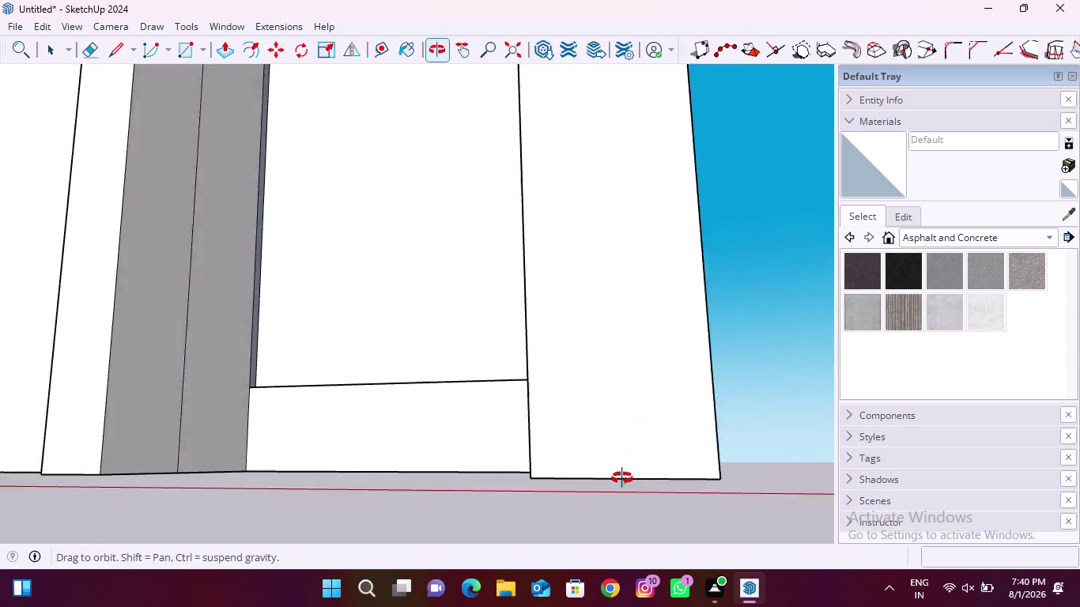
middle_drag(628, 474, 621, 563)
middle_drag(321, 384, 431, 515)
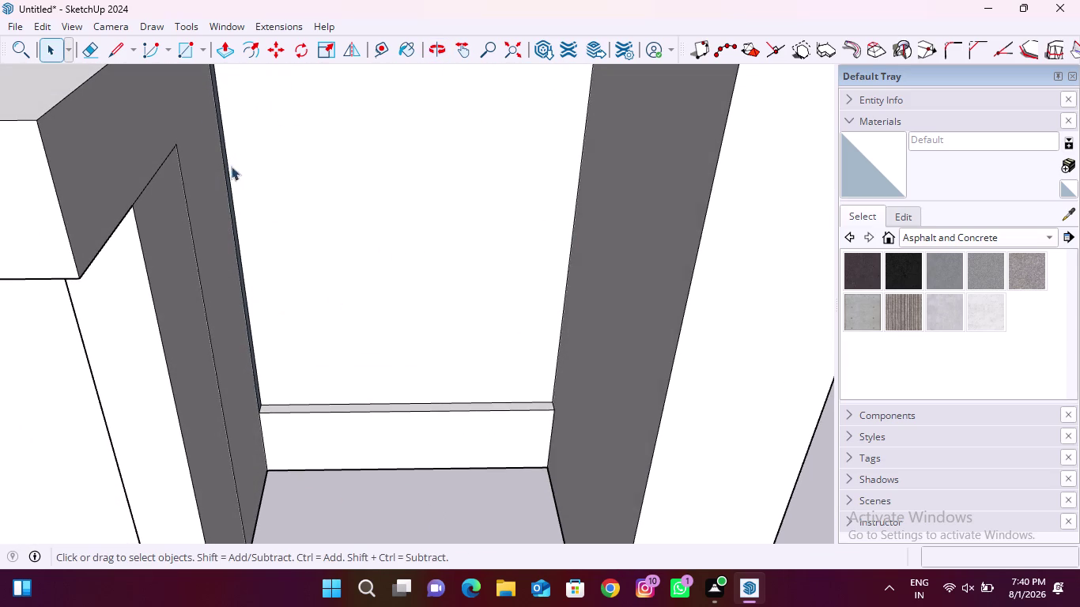
click(398, 187)
key(Delete)
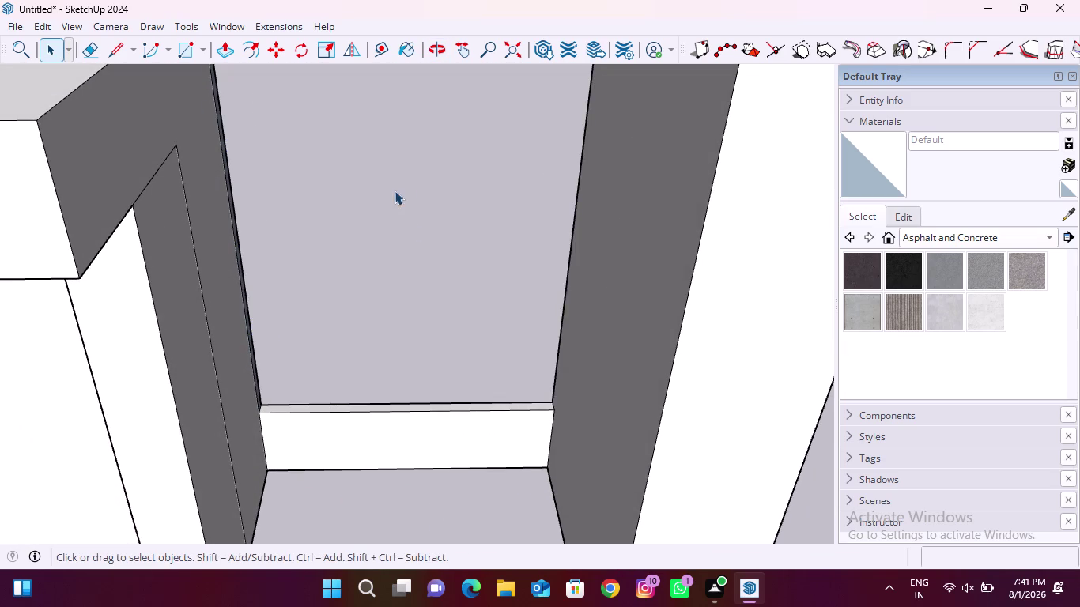
scroll(down, 3)
middle_drag(617, 314, 350, 353)
scroll(down, 3)
middle_drag(461, 349, 193, 293)
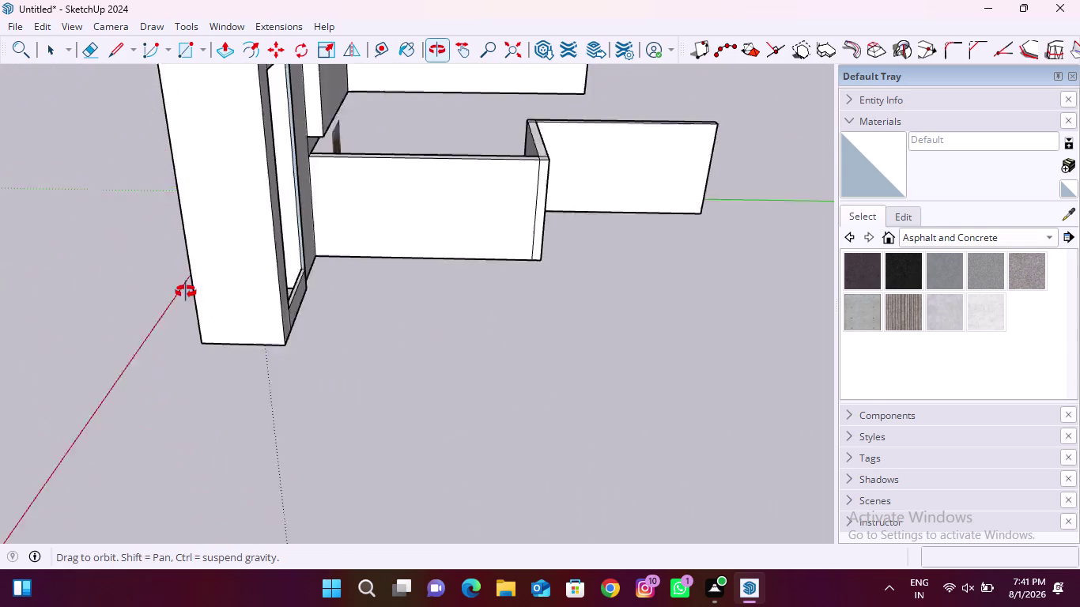
middle_drag(193, 294, 157, 289)
scroll(down, 3)
middle_drag(240, 334, 180, 216)
scroll(up, 3)
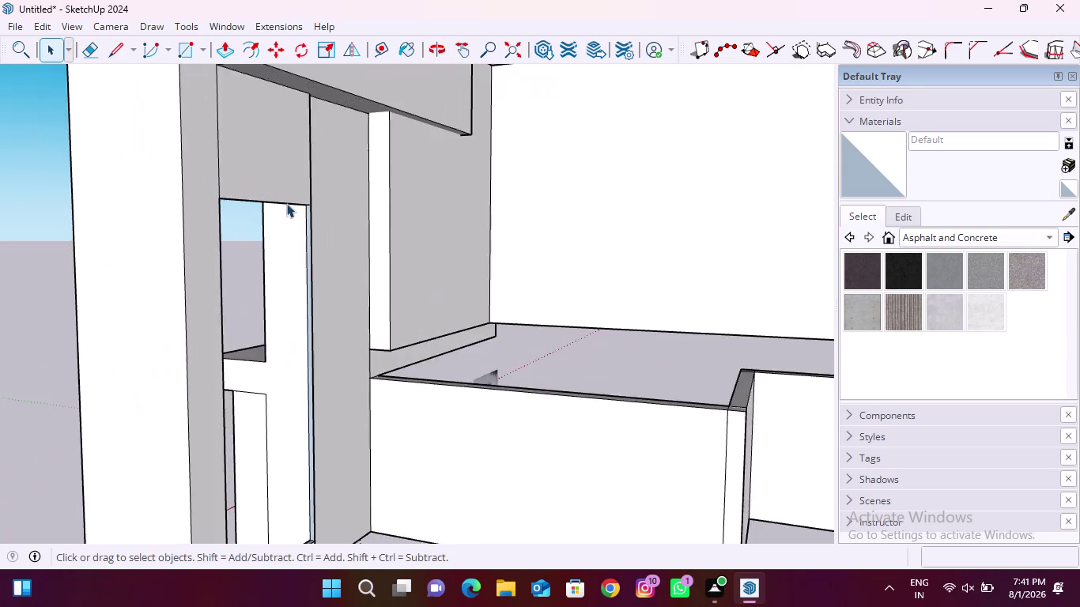
scroll(up, 3)
middle_drag(299, 223, 373, 180)
scroll(up, 3)
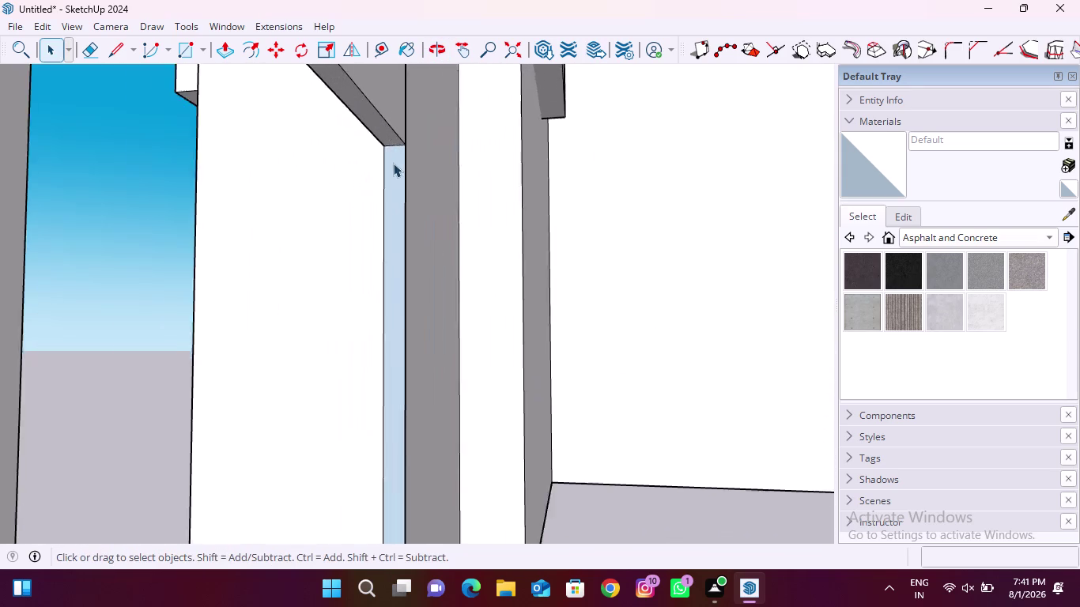
scroll(up, 3)
middle_drag(350, 175, 637, 244)
scroll(down, 3)
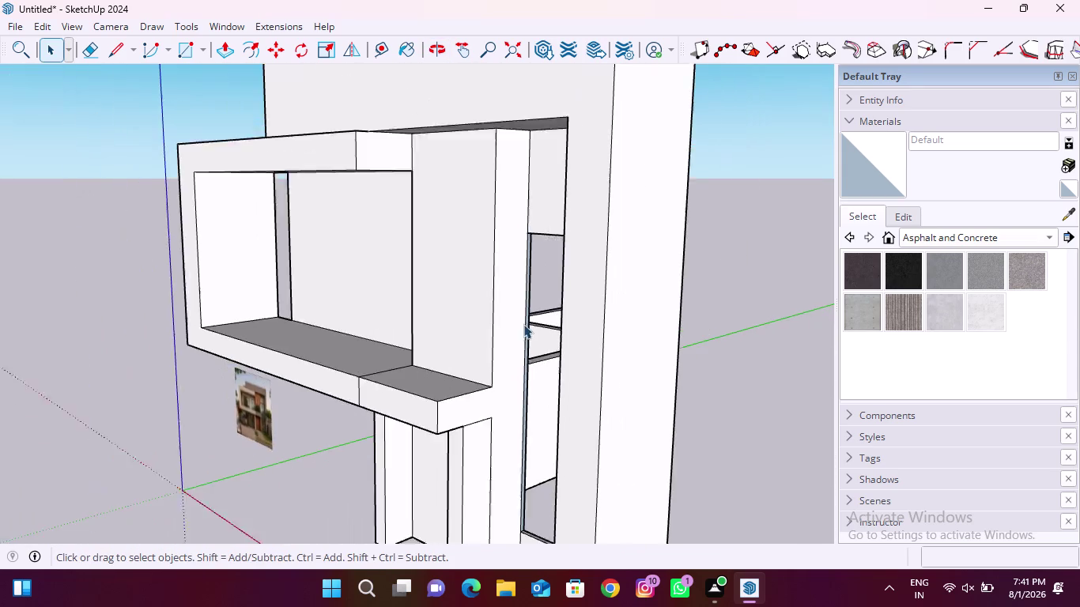
scroll(down, 3)
middle_drag(474, 466, 817, 234)
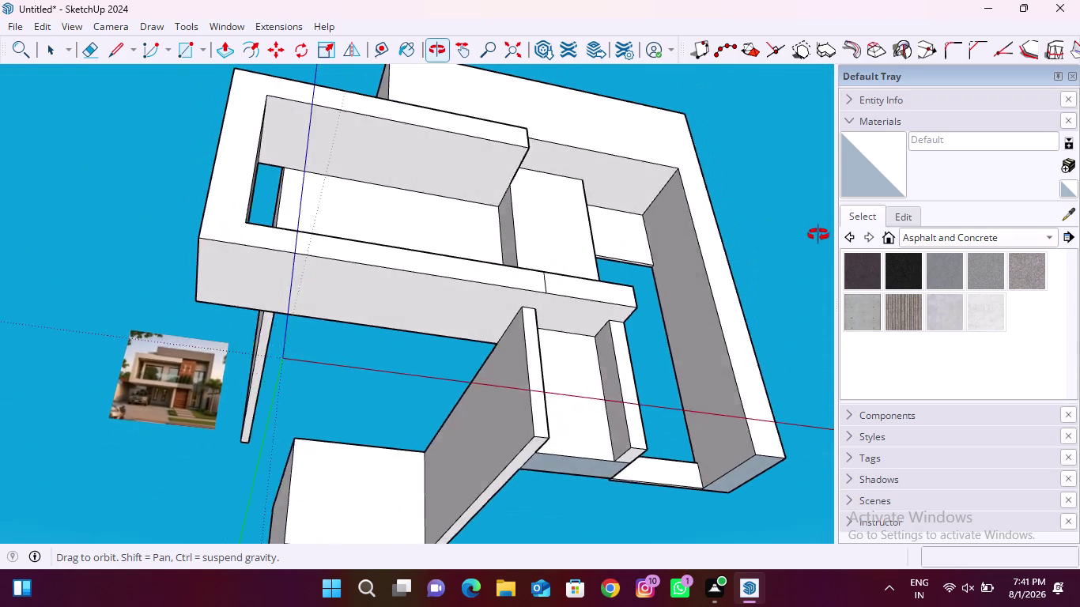
middle_drag(816, 234, 690, 429)
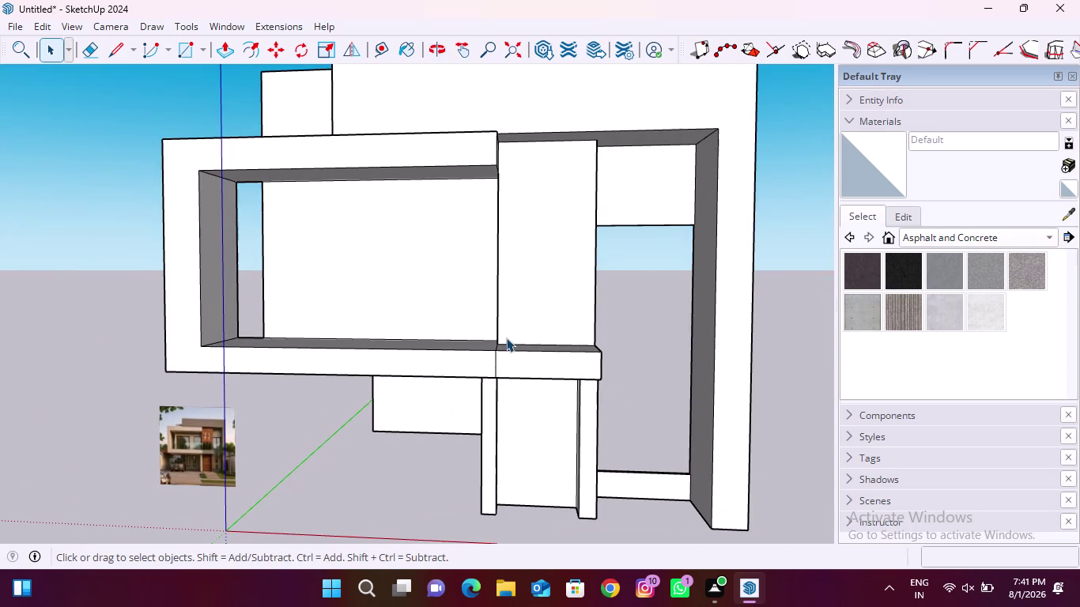
scroll(up, 3)
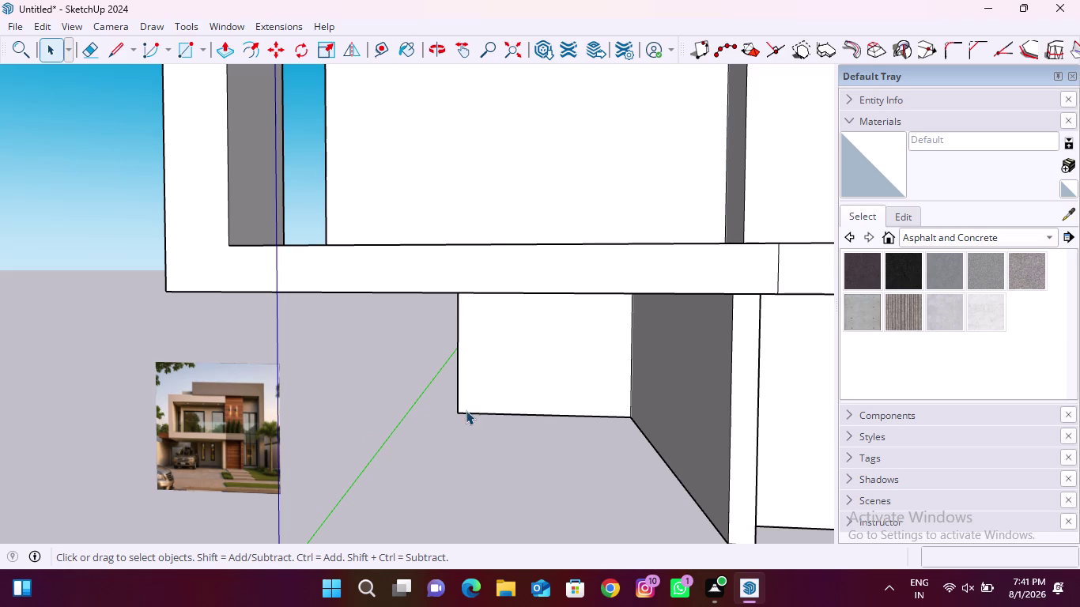
scroll(up, 3)
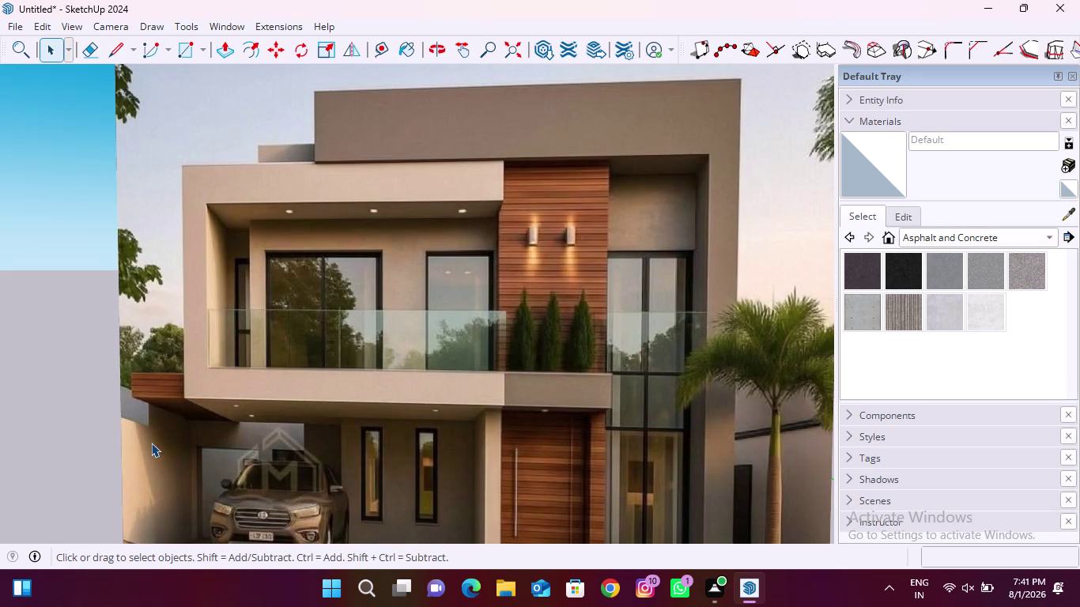
scroll(down, 3)
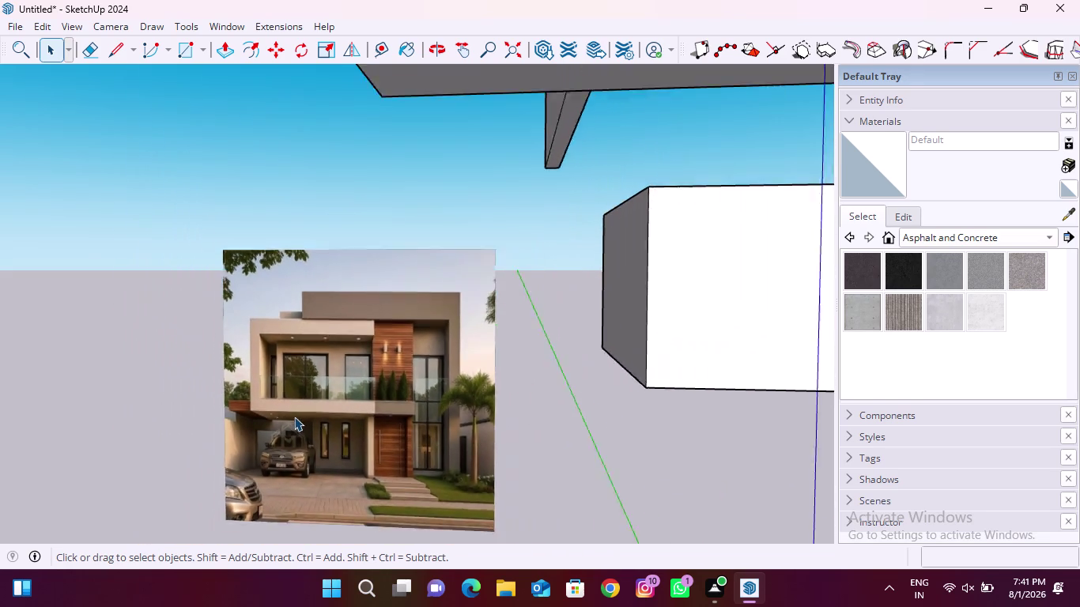
scroll(down, 3)
scroll(down, 3)
scroll(down, 3)
scroll(up, 3)
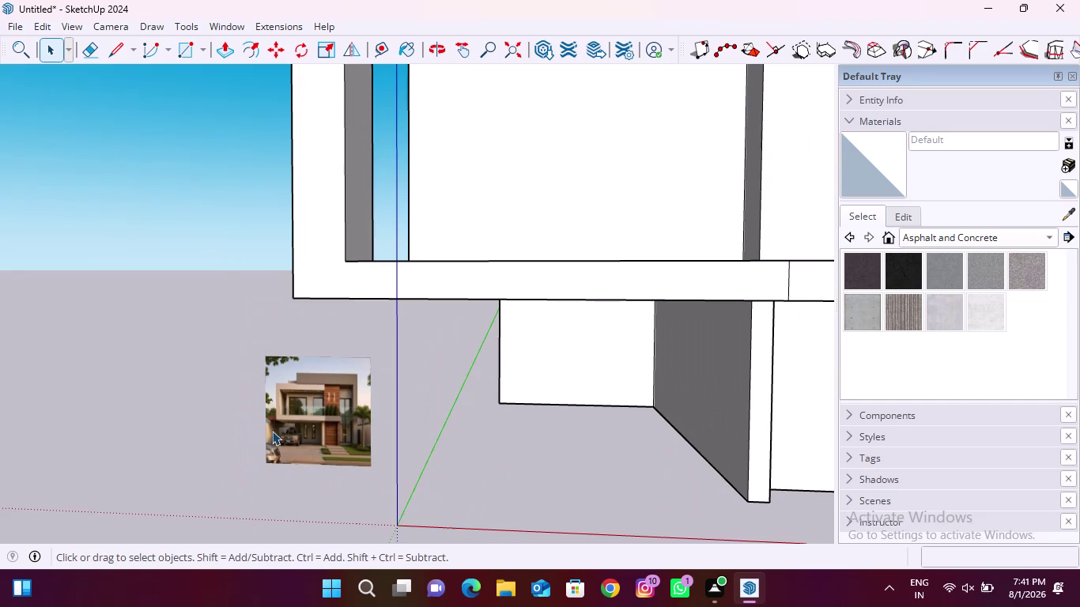
scroll(up, 3)
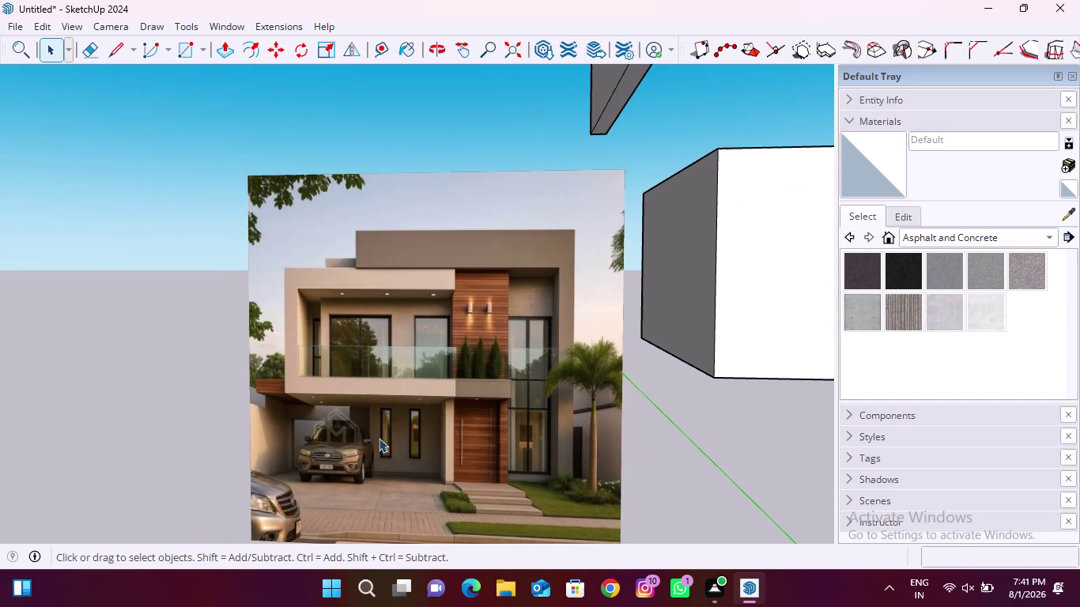
scroll(down, 3)
scroll(up, 3)
scroll(down, 3)
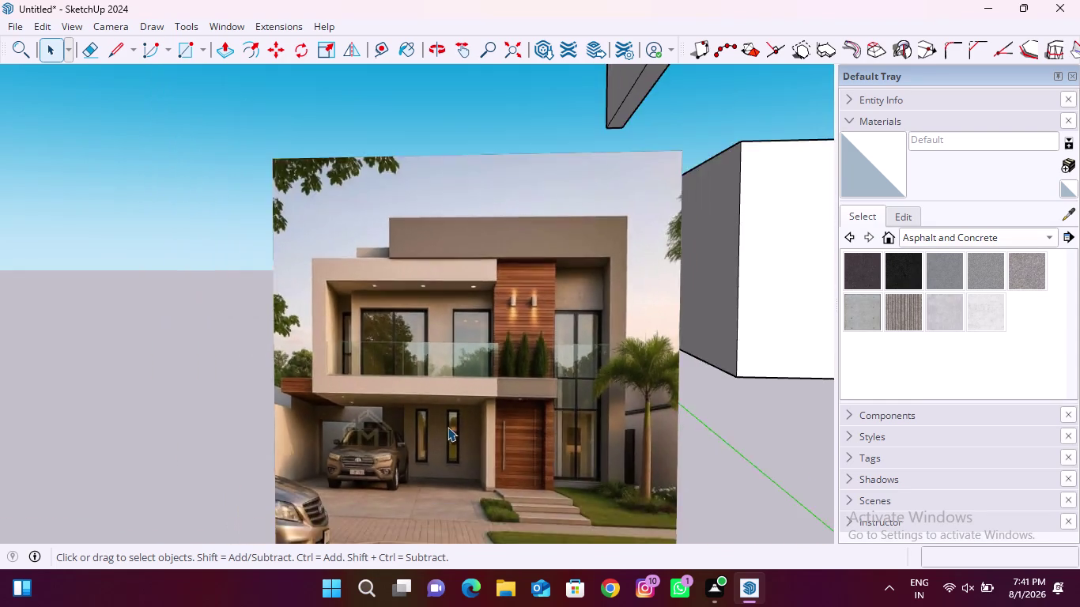
scroll(down, 3)
middle_drag(339, 396, 699, 438)
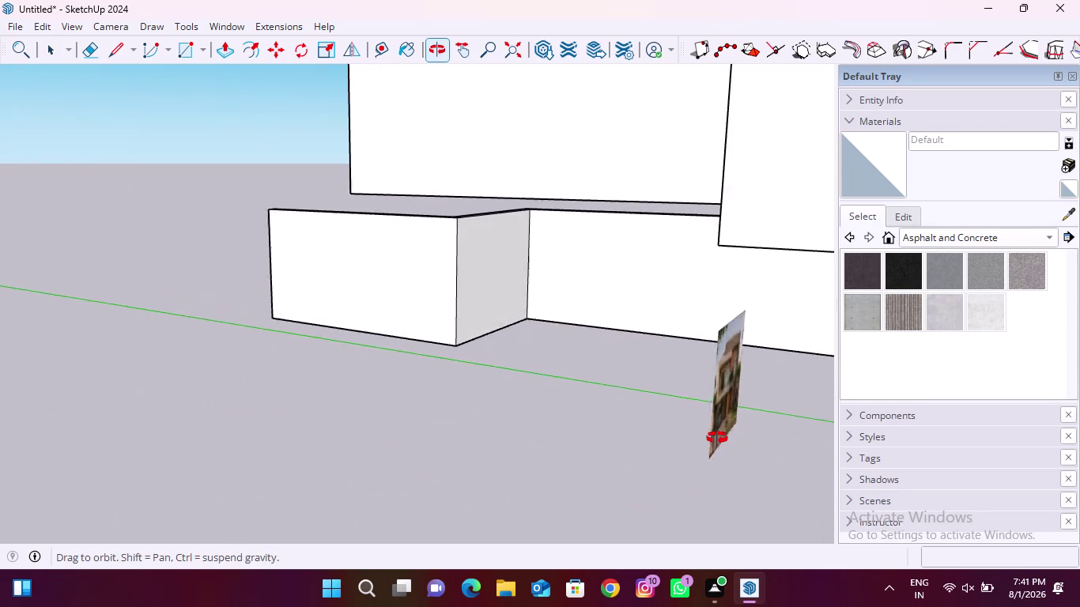
middle_drag(699, 438, 809, 427)
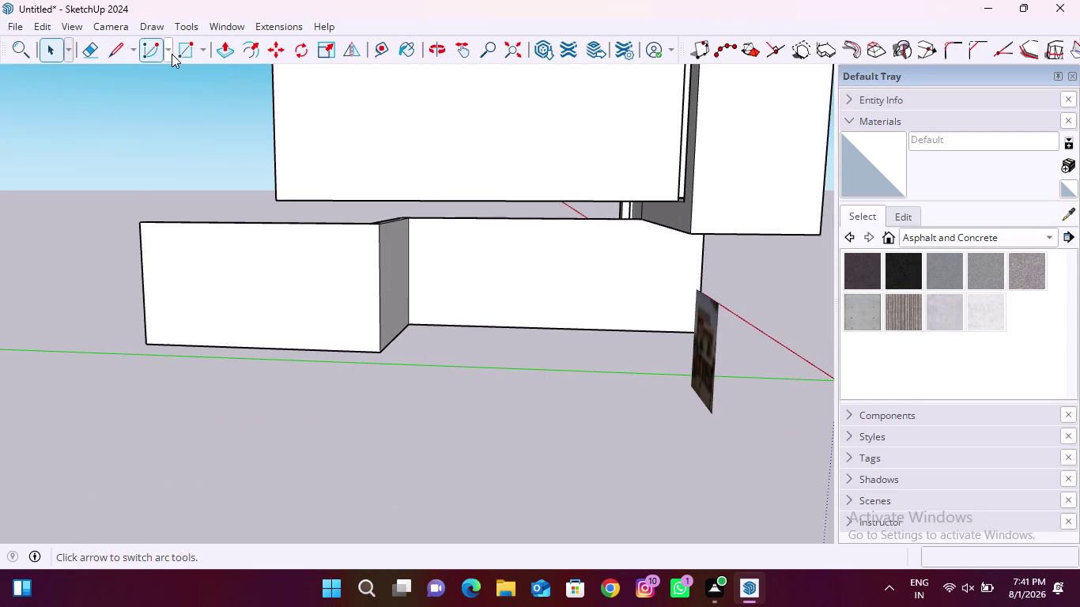
Draw a narrow rectangle on the carport front wall and check it against the photo.
click(177, 53)
scroll(up, 3)
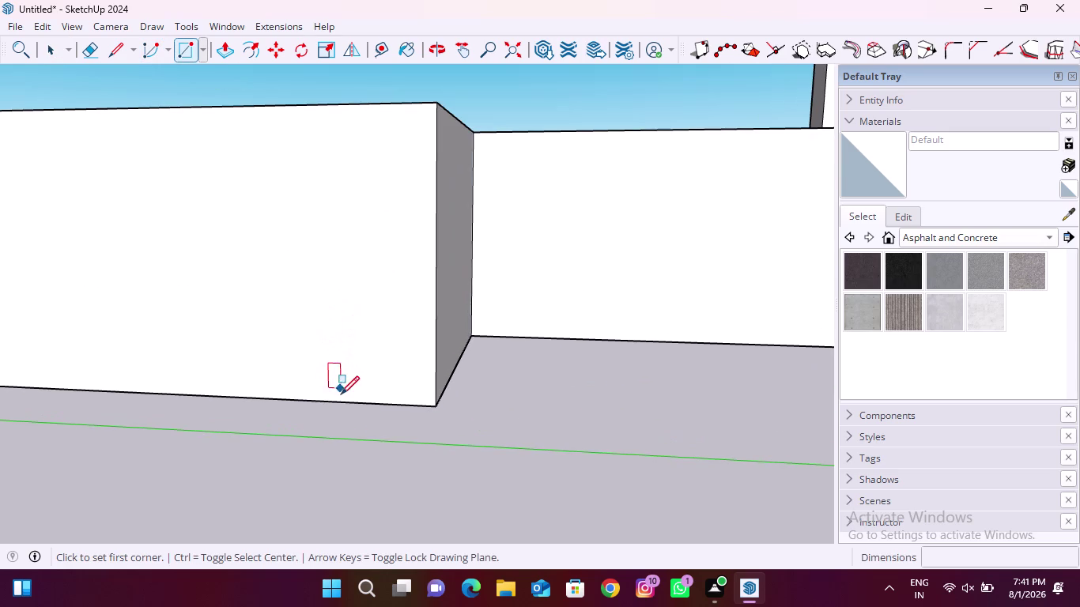
click(265, 398)
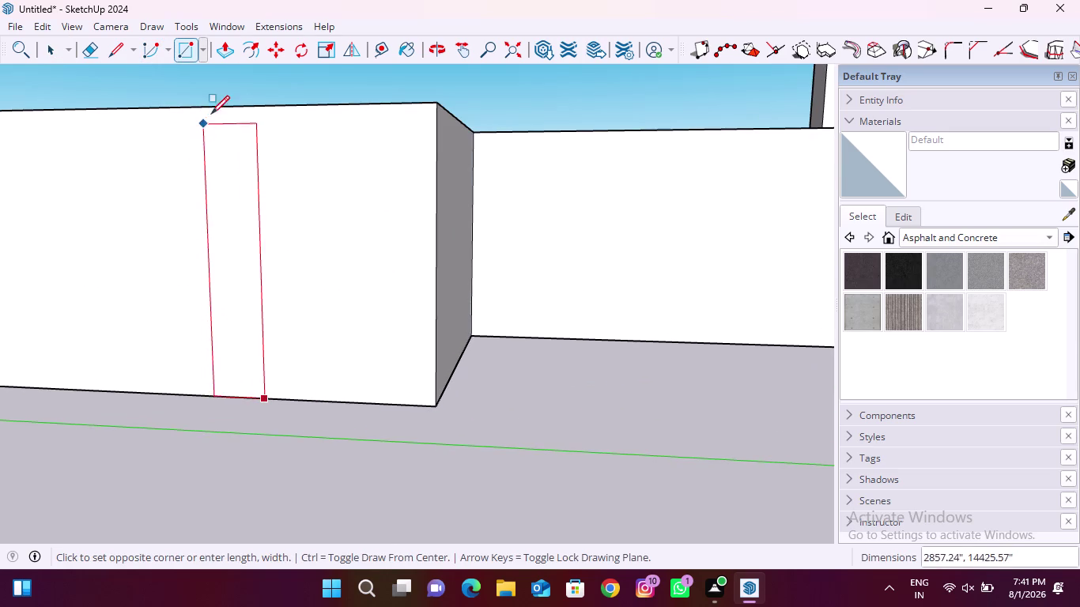
click(241, 110)
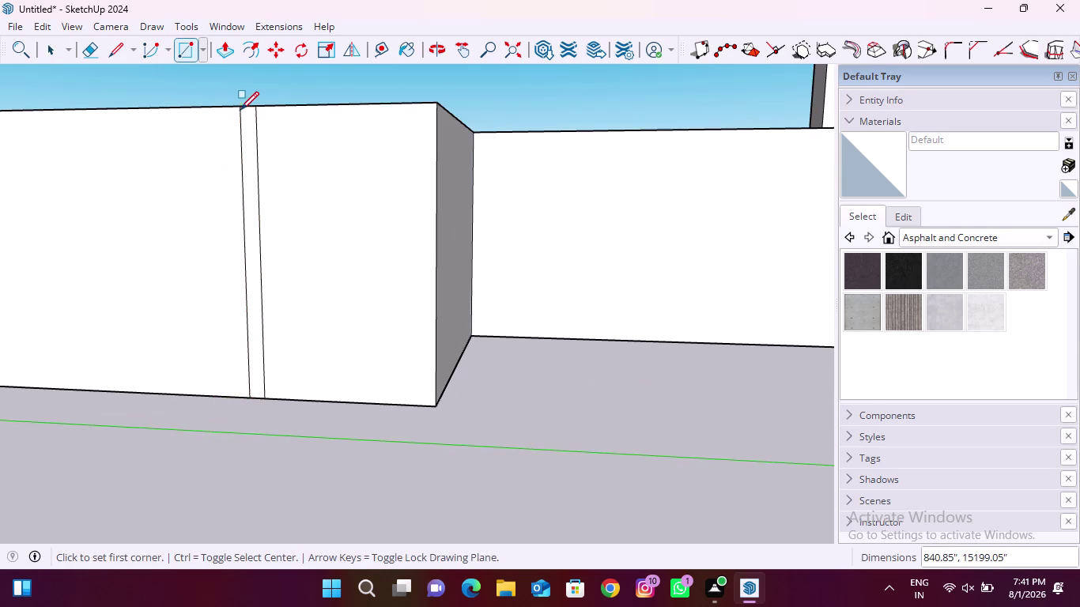
scroll(down, 3)
middle_drag(509, 338, 165, 331)
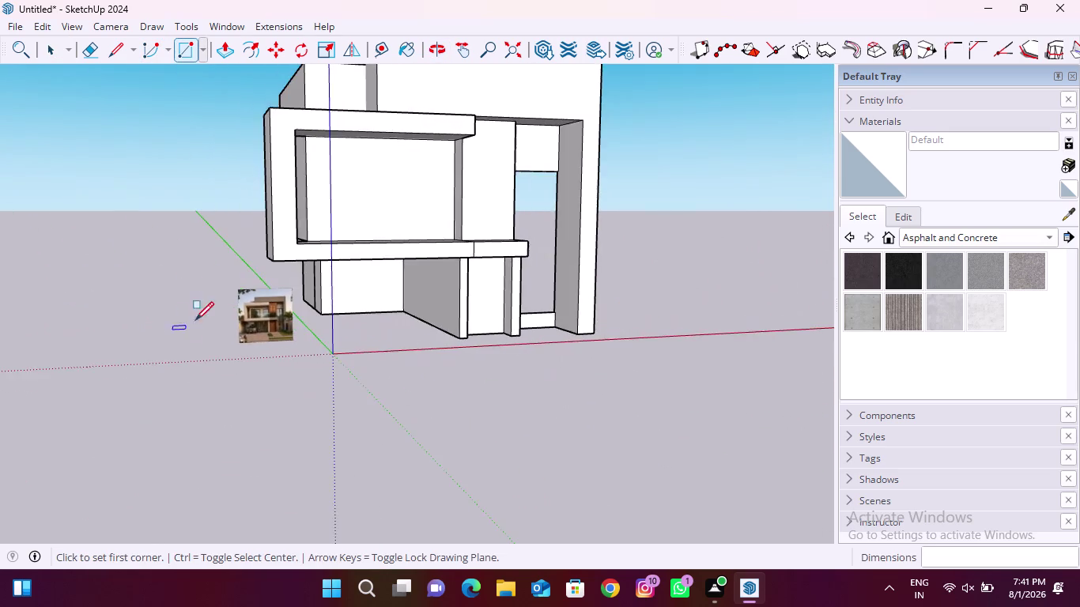
scroll(up, 3)
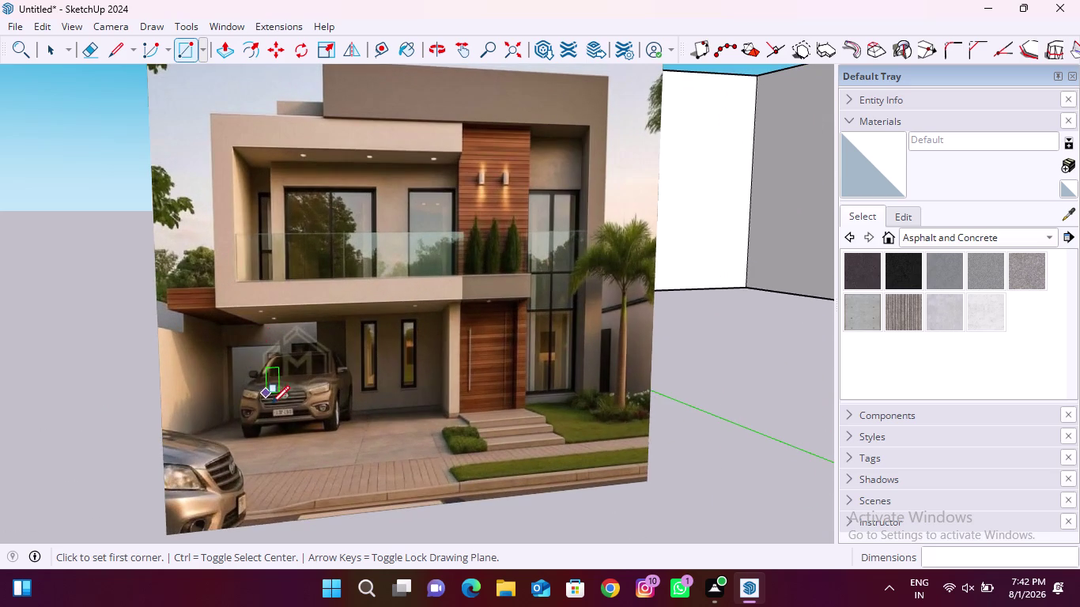
scroll(up, 3)
middle_drag(179, 405, 379, 436)
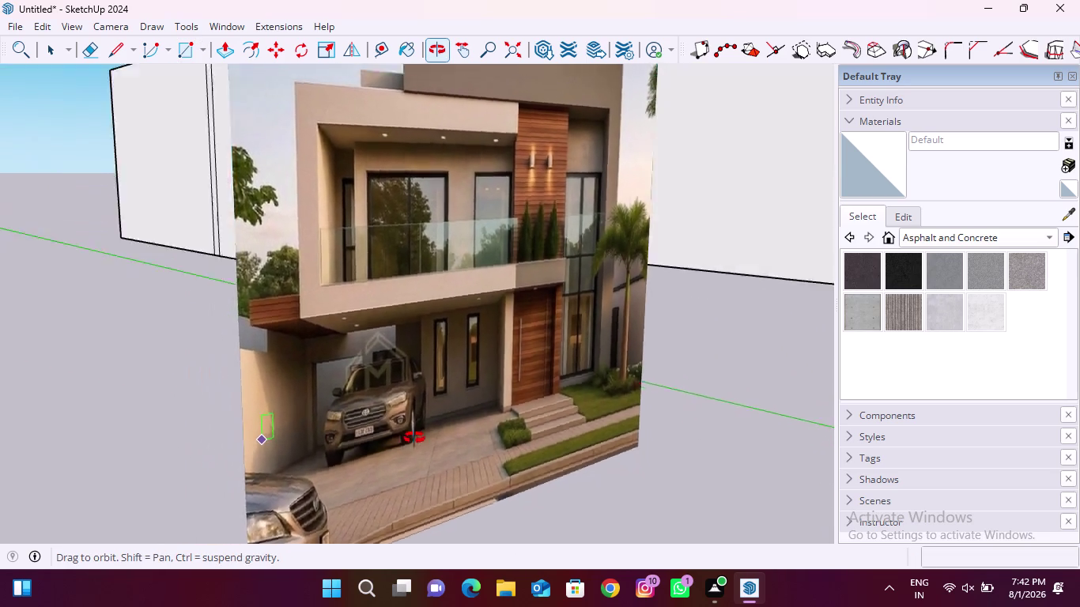
middle_drag(378, 436, 771, 432)
scroll(down, 3)
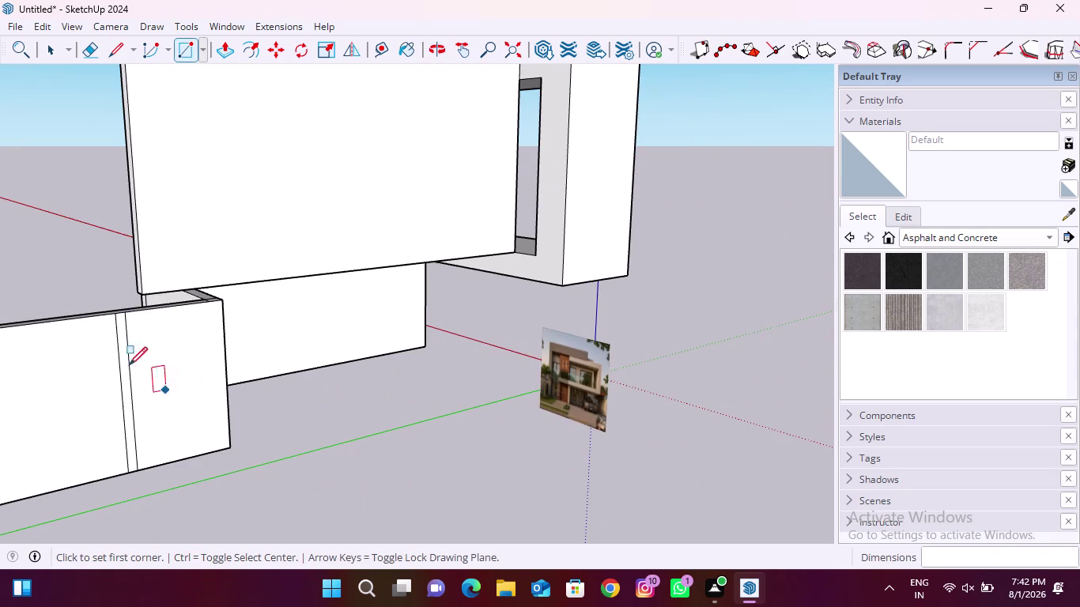
Draw a short horizontal line across the strip to split it.
click(110, 56)
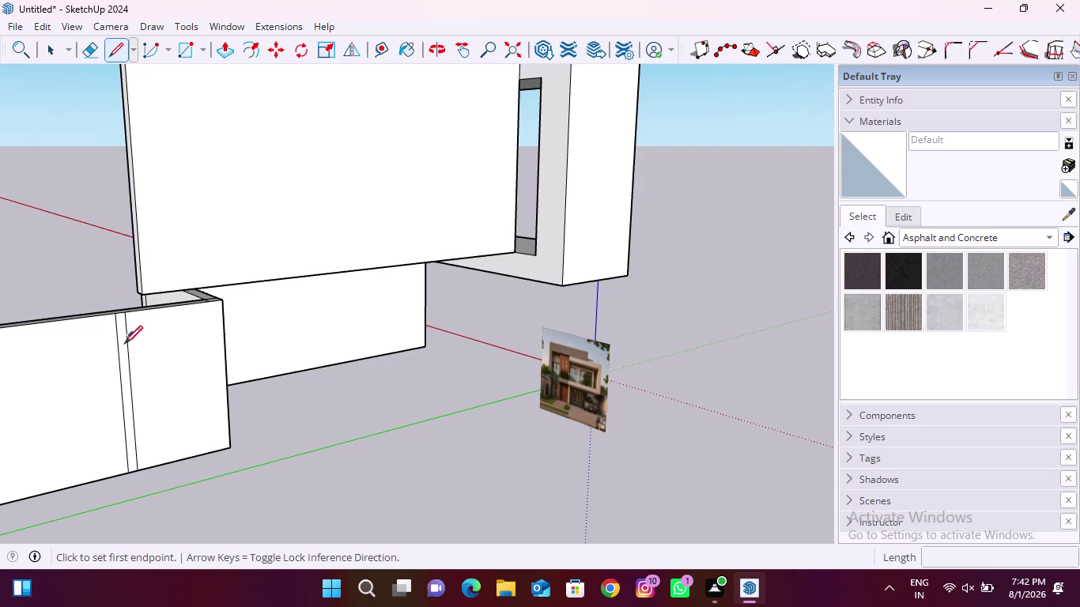
scroll(up, 3)
click(120, 376)
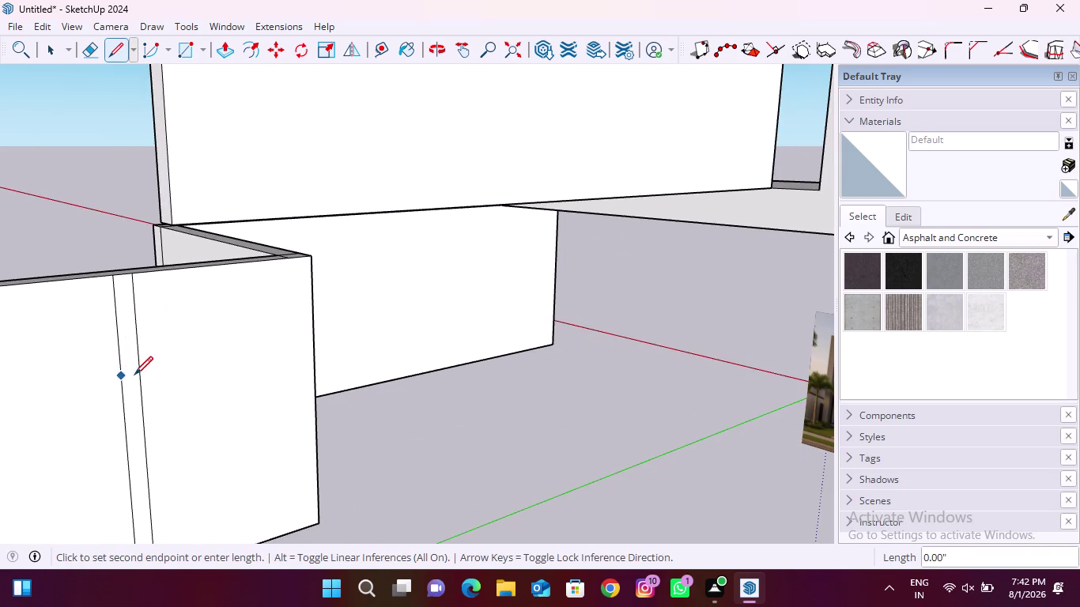
click(138, 372)
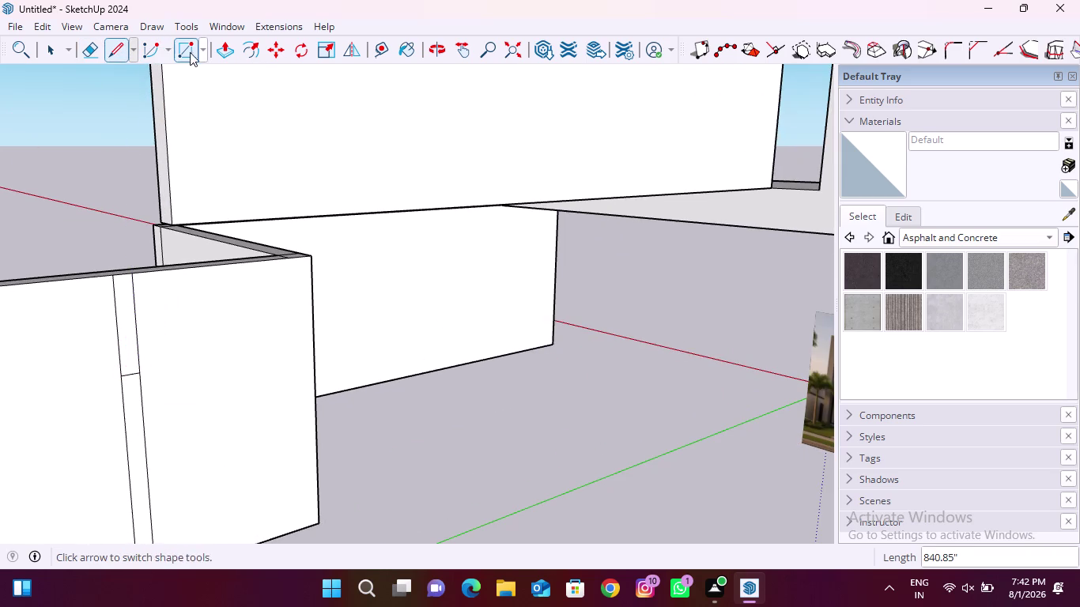
Pull the upper strip face outward from the side wall into a beam.
click(213, 48)
click(131, 314)
scroll(down, 3)
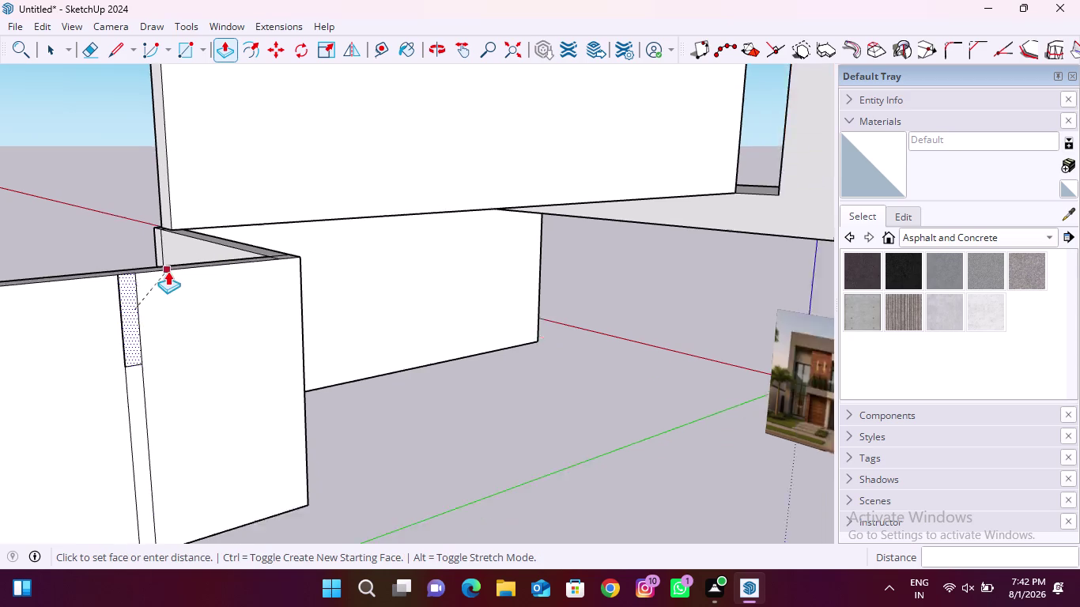
scroll(down, 3)
middle_drag(146, 310, 336, 366)
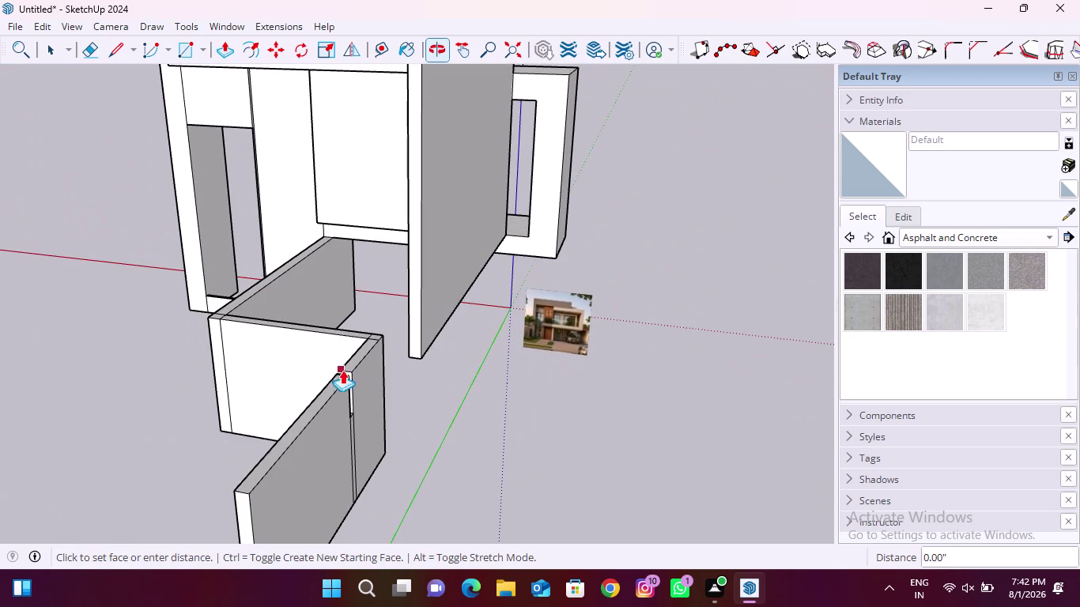
middle_drag(652, 353, 0, 386)
middle_drag(366, 403, 293, 385)
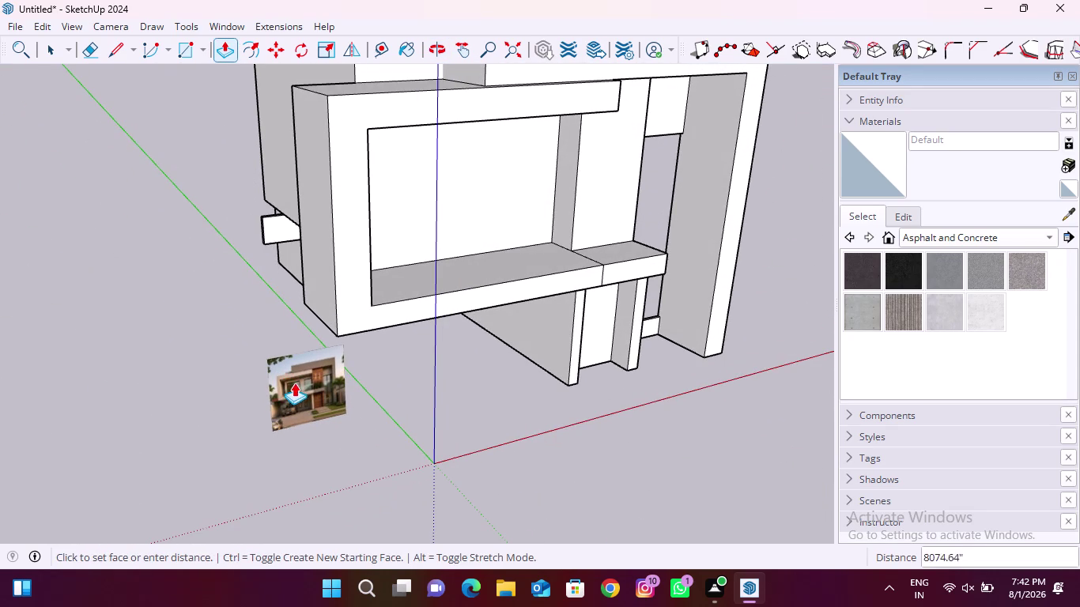
middle_drag(333, 314, 255, 287)
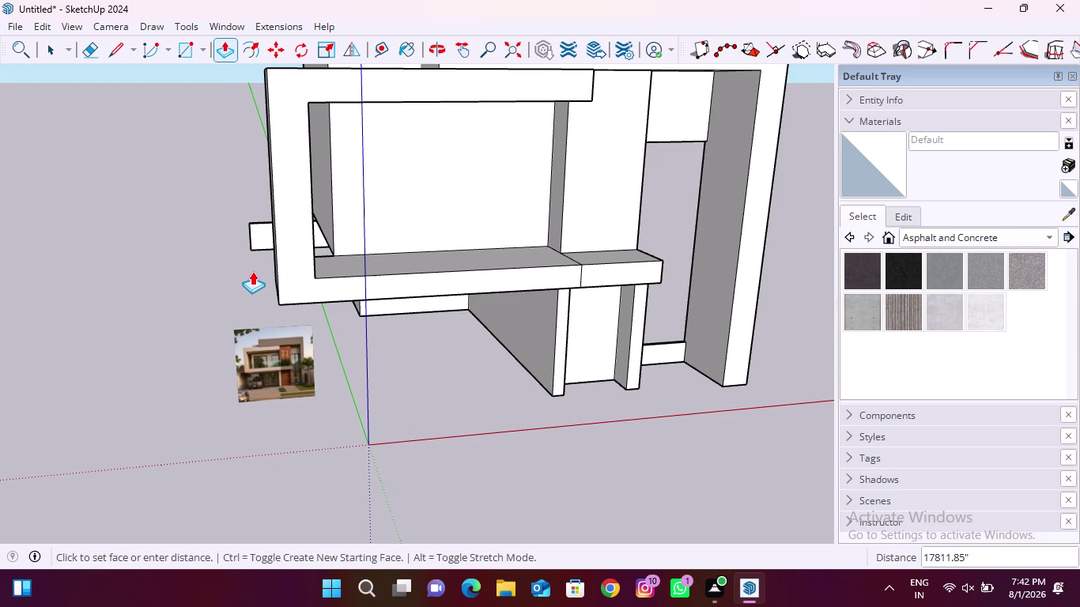
click(250, 271)
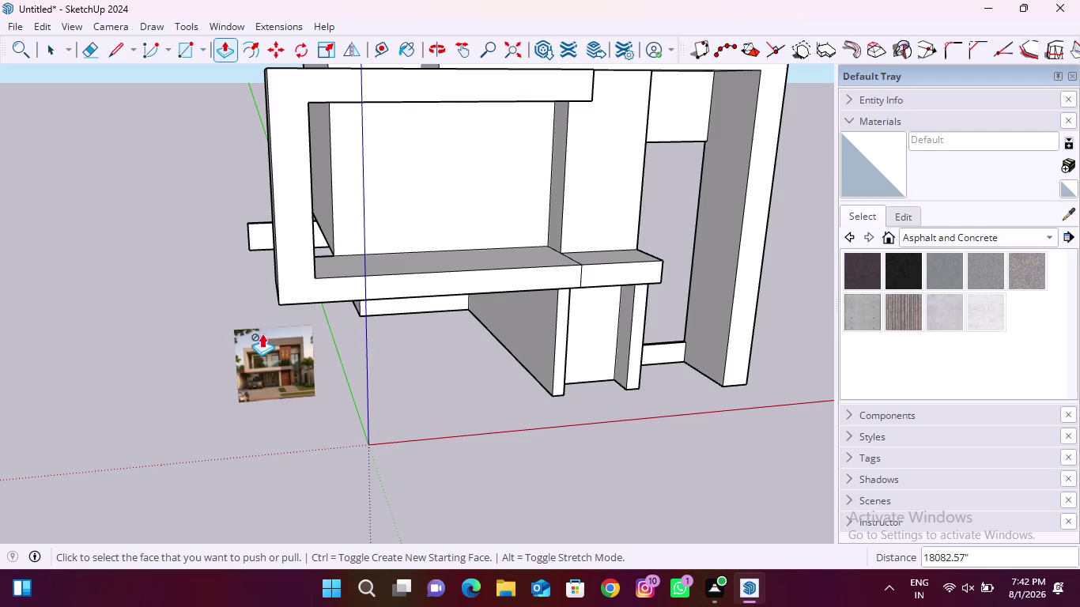
Inspect the new beam against the reference photo and pull its end further out.
scroll(down, 3)
middle_drag(304, 371, 293, 318)
scroll(up, 3)
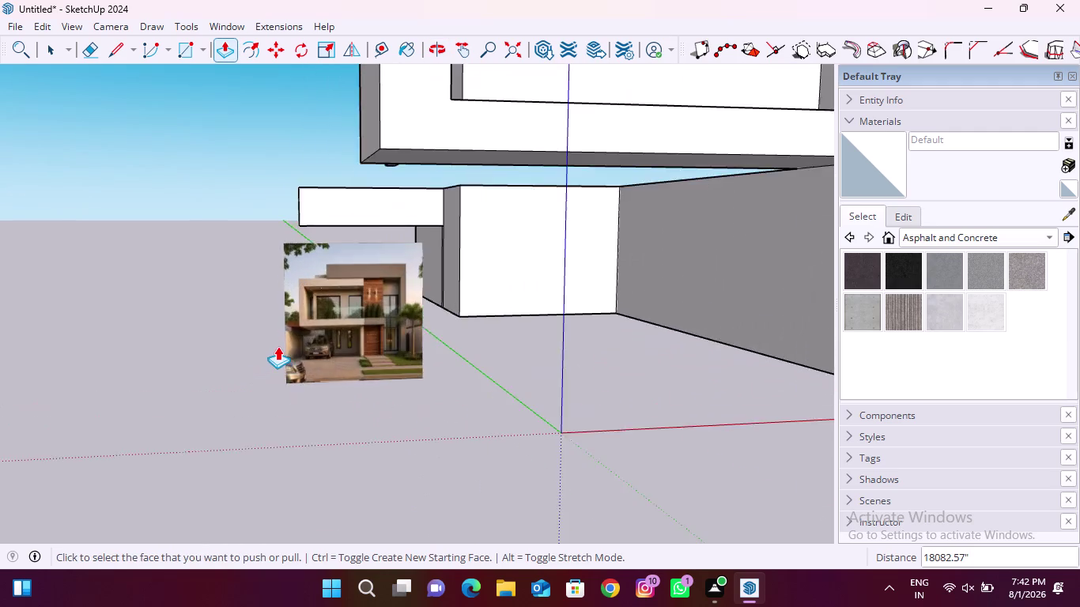
scroll(up, 3)
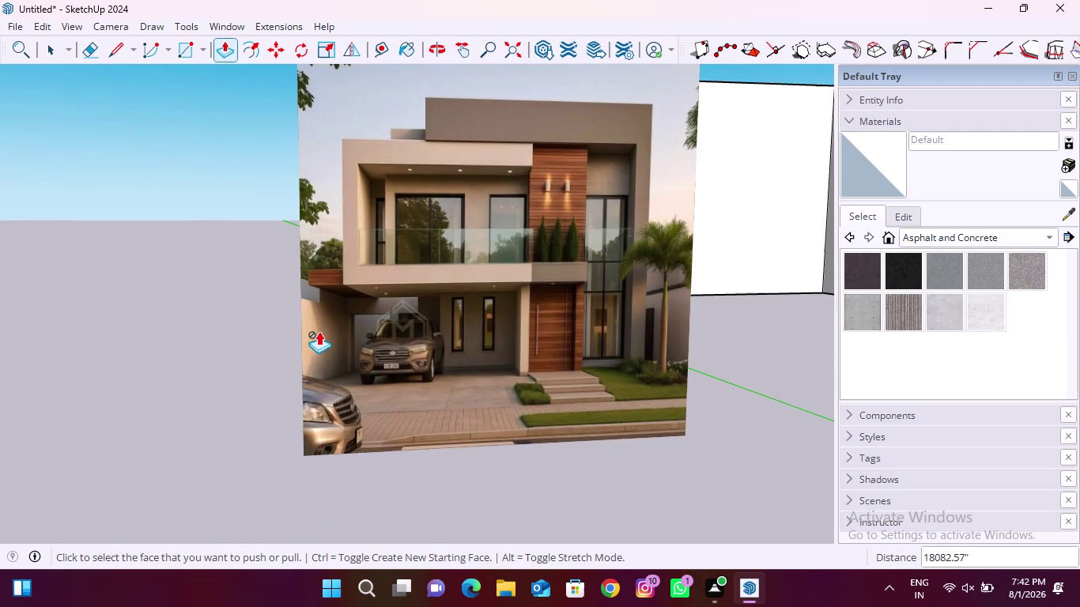
scroll(up, 3)
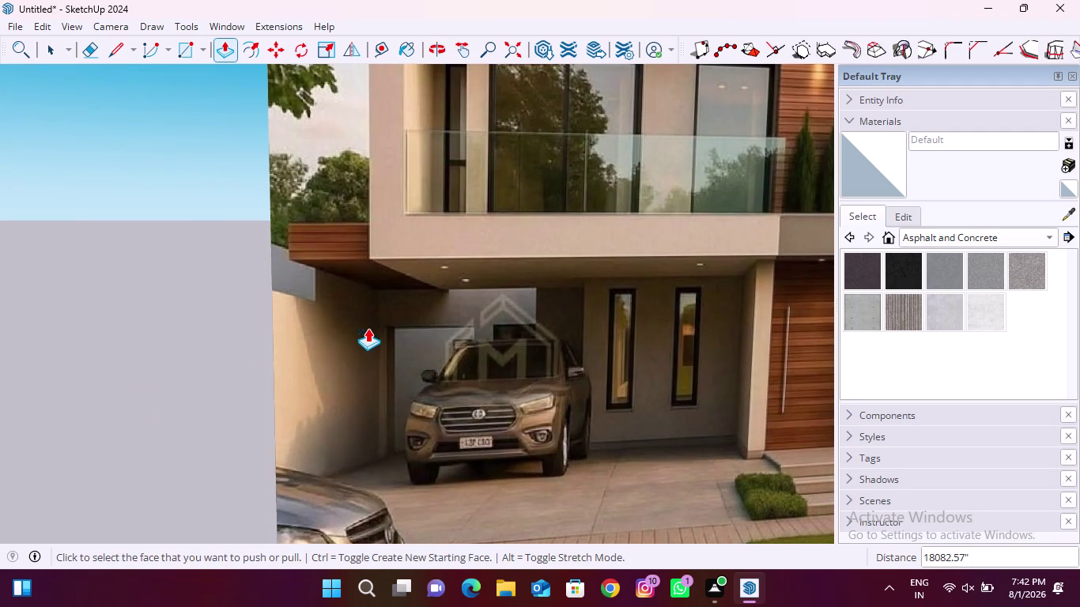
scroll(down, 3)
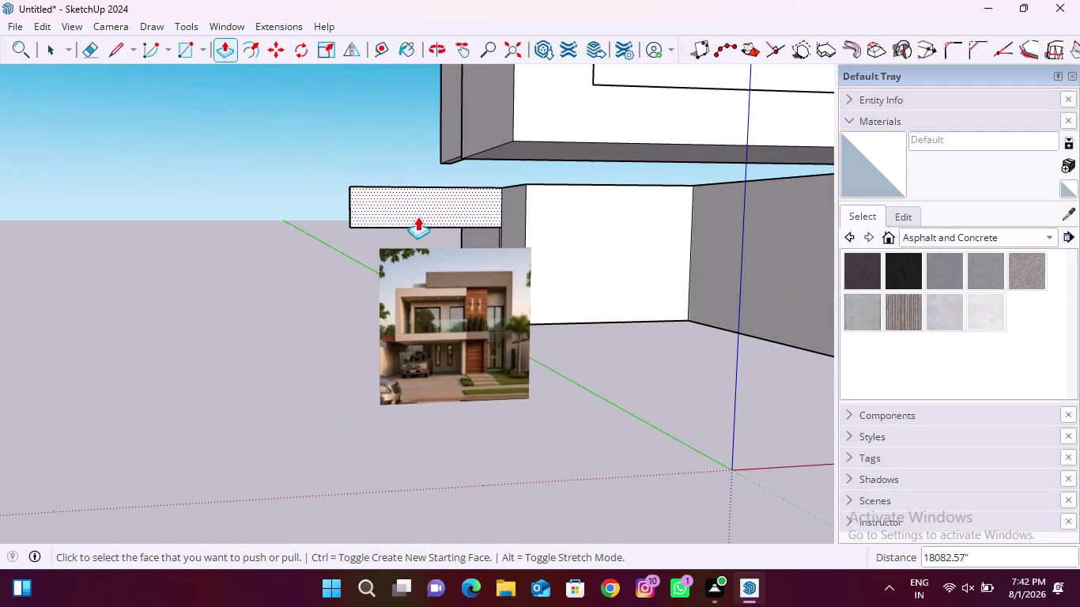
middle_drag(418, 208, 371, 246)
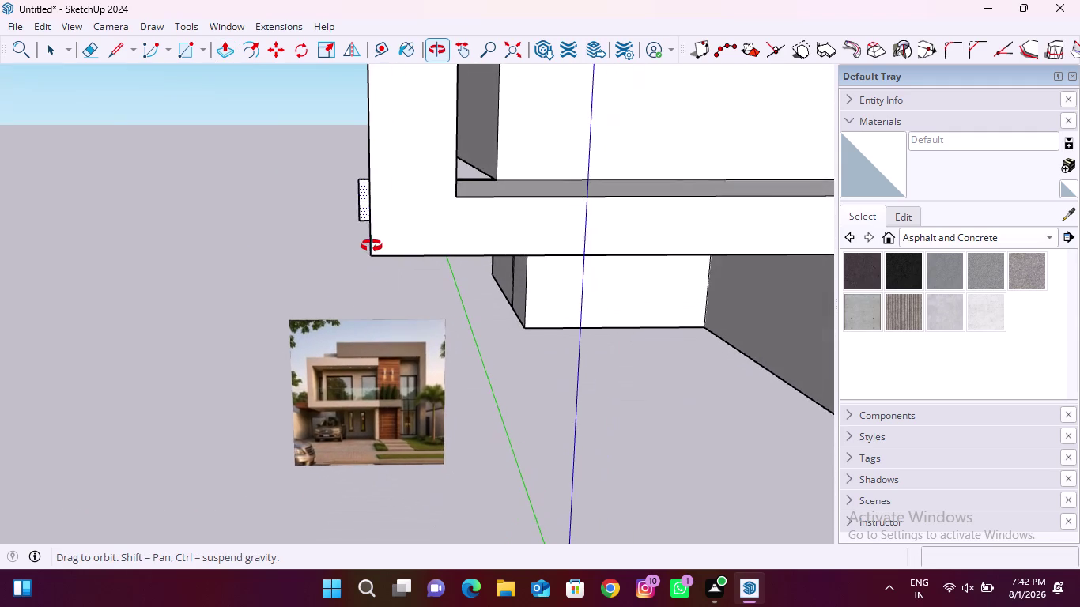
middle_drag(372, 246, 518, 276)
scroll(down, 3)
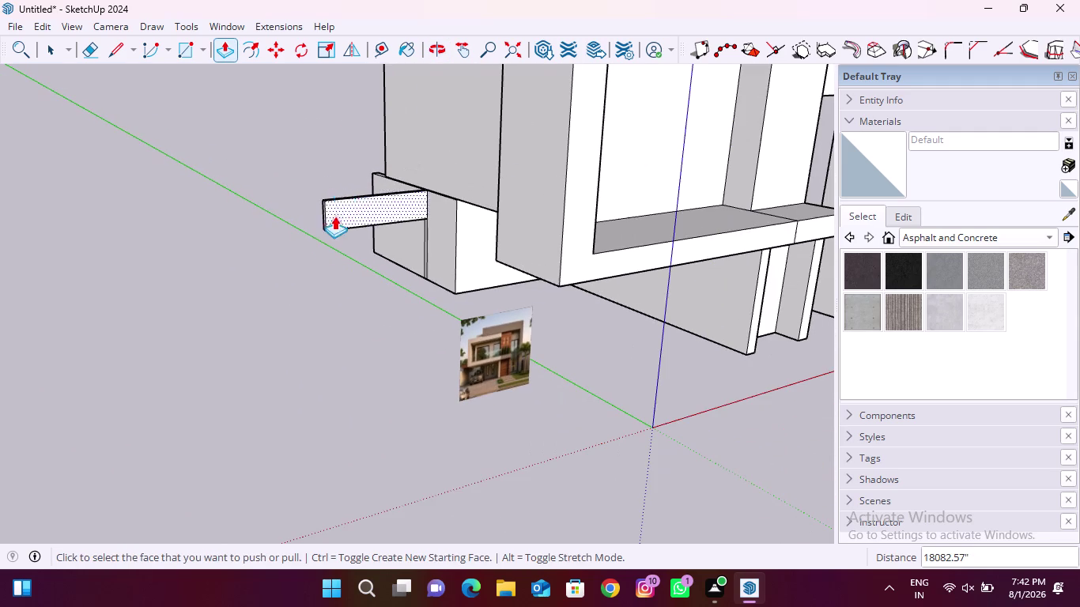
drag(391, 43, 390, 54)
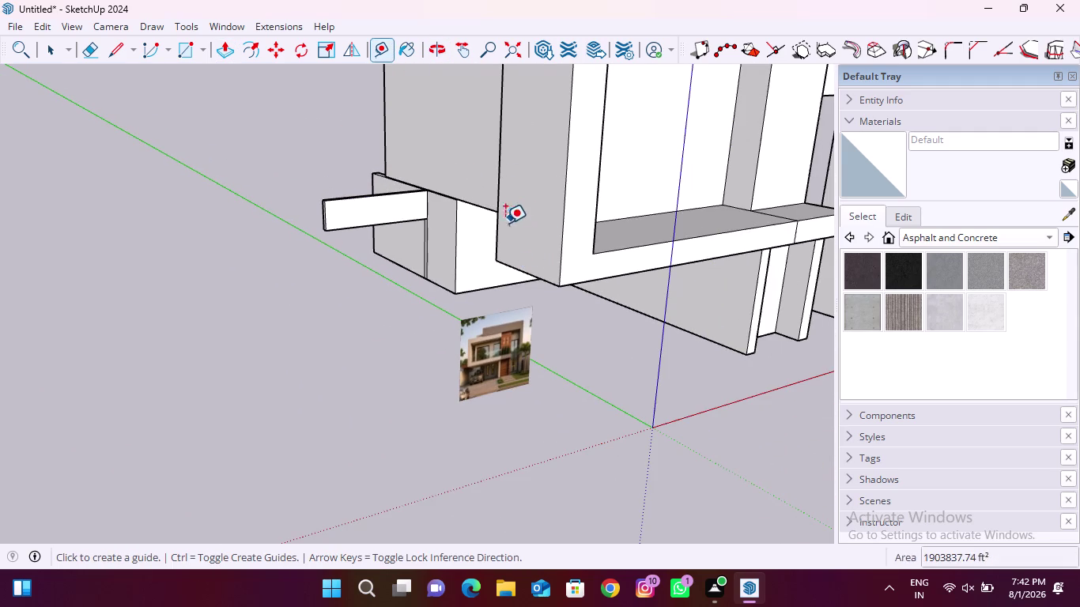
Place a Tape Measure guide from the upper frame's front edge across the projecting beam.
scroll(down, 3)
scroll(up, 3)
click(516, 173)
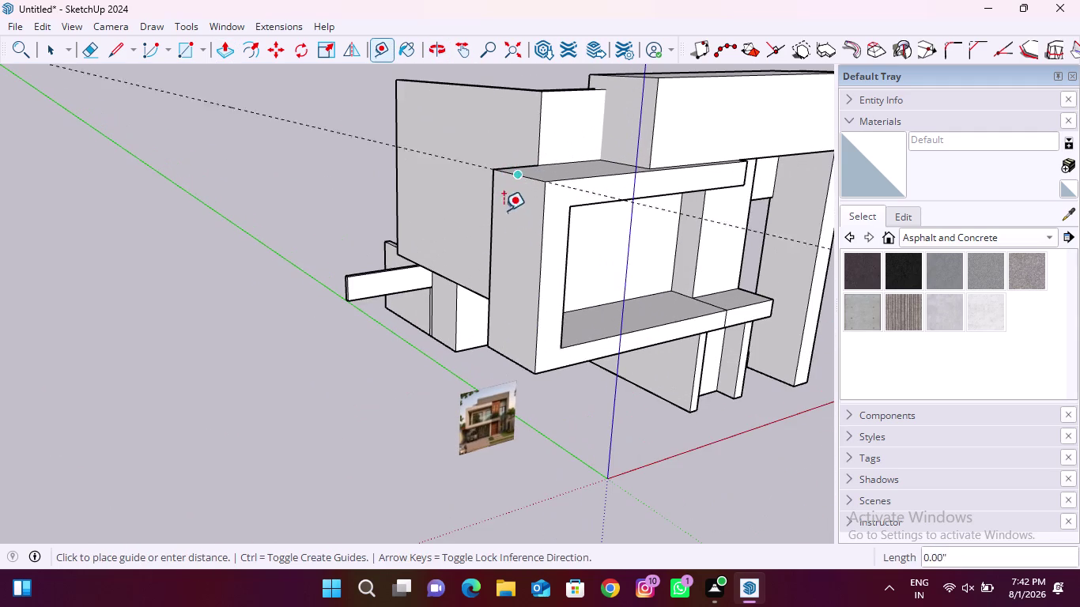
click(496, 352)
scroll(down, 3)
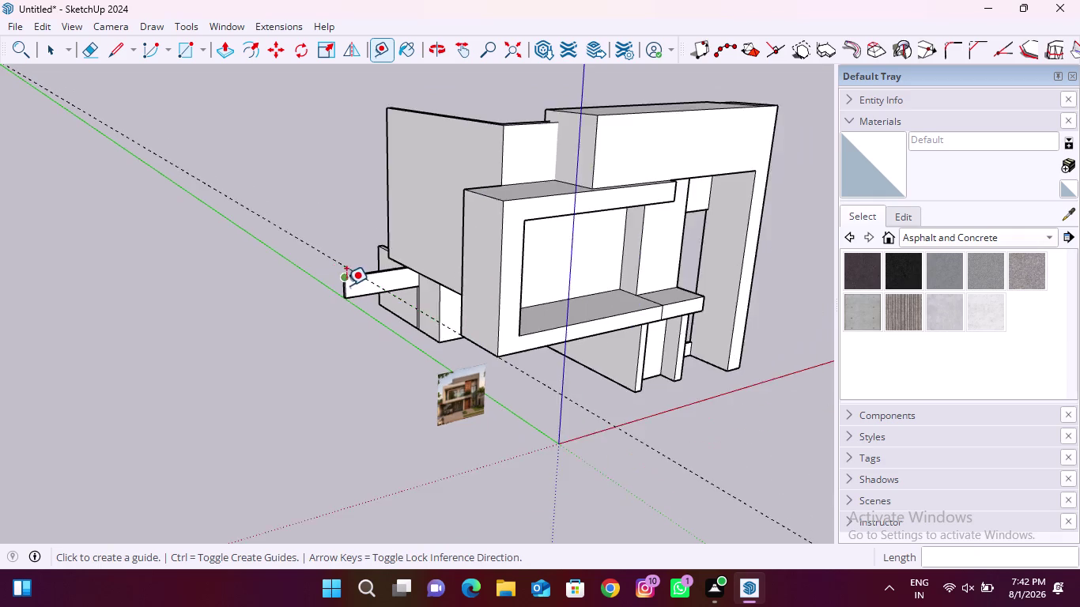
scroll(down, 3)
scroll(up, 3)
middle_drag(341, 259, 353, 455)
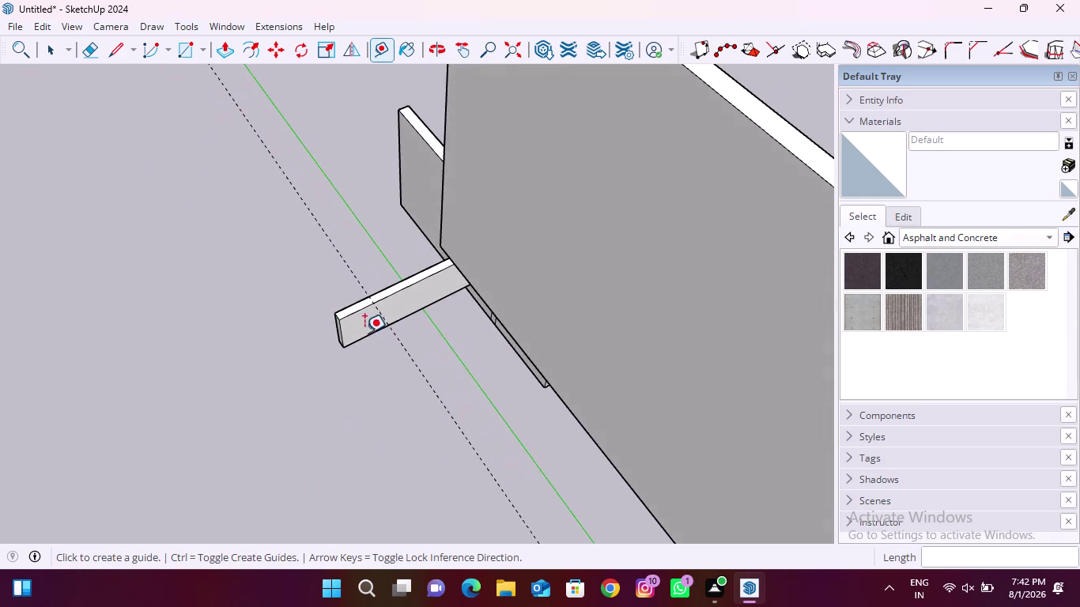
scroll(up, 3)
click(218, 53)
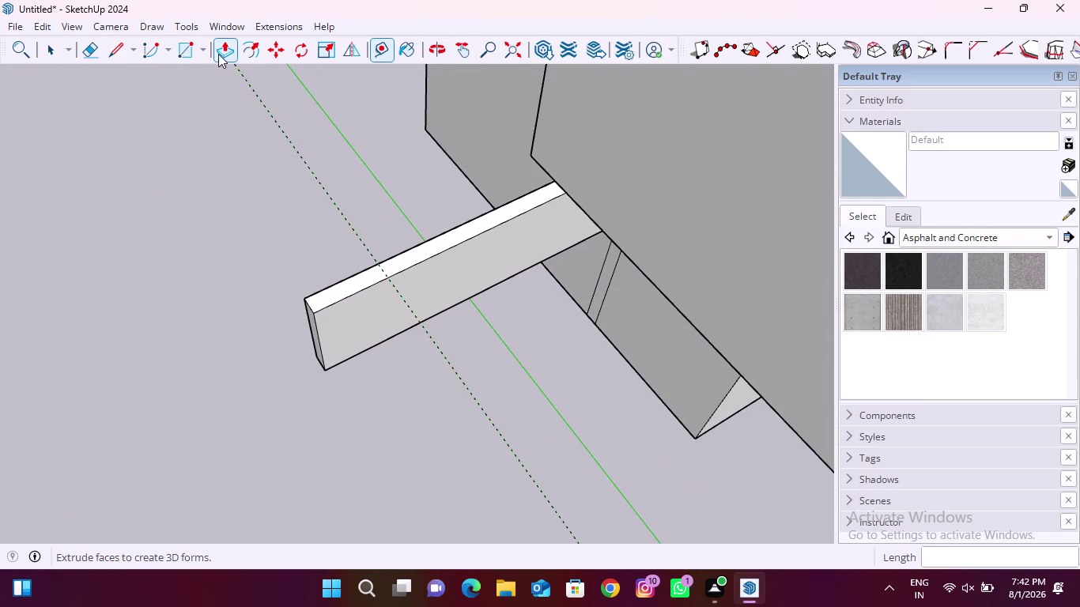
Pull the projecting beam's end face outward to extend the thin panel.
scroll(up, 3)
middle_drag(304, 362, 490, 316)
click(406, 269)
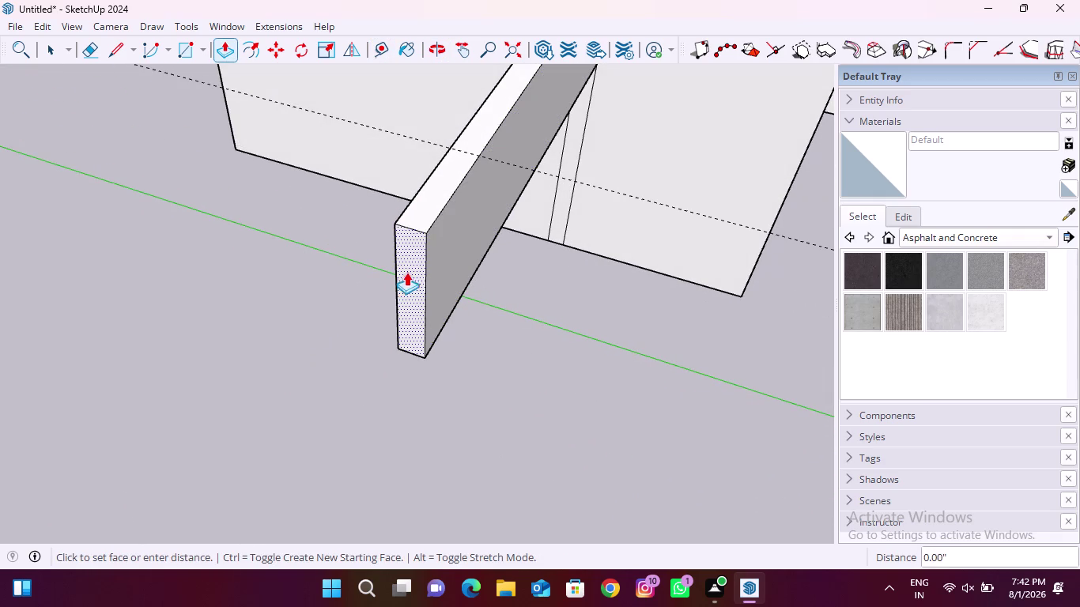
click(361, 300)
scroll(down, 3)
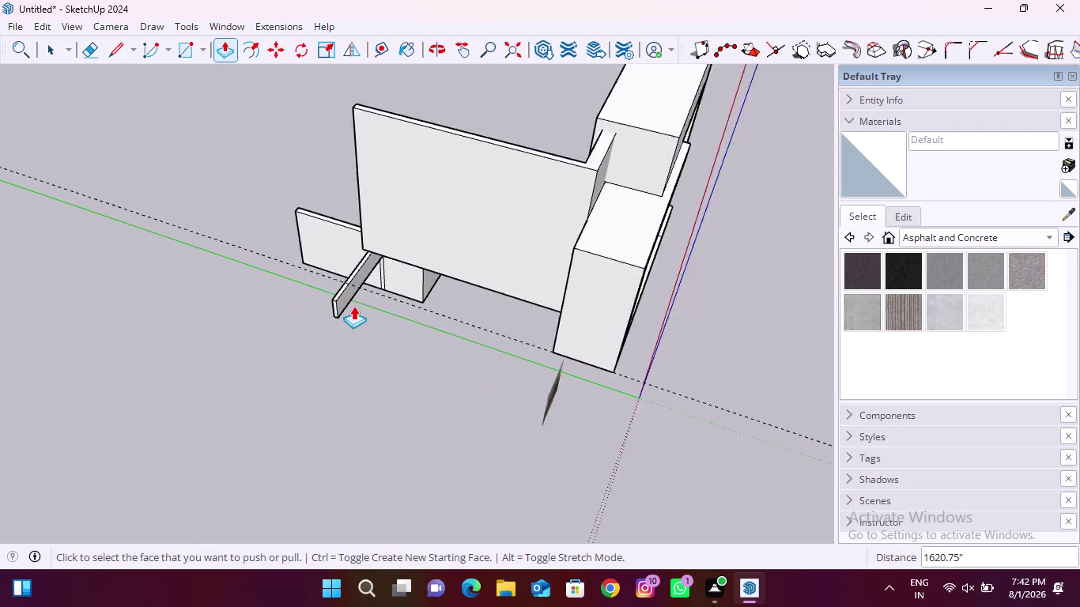
scroll(down, 3)
Orbit back to the full model, then around to the carport side of the house.
middle_drag(571, 396, 91, 200)
scroll(up, 3)
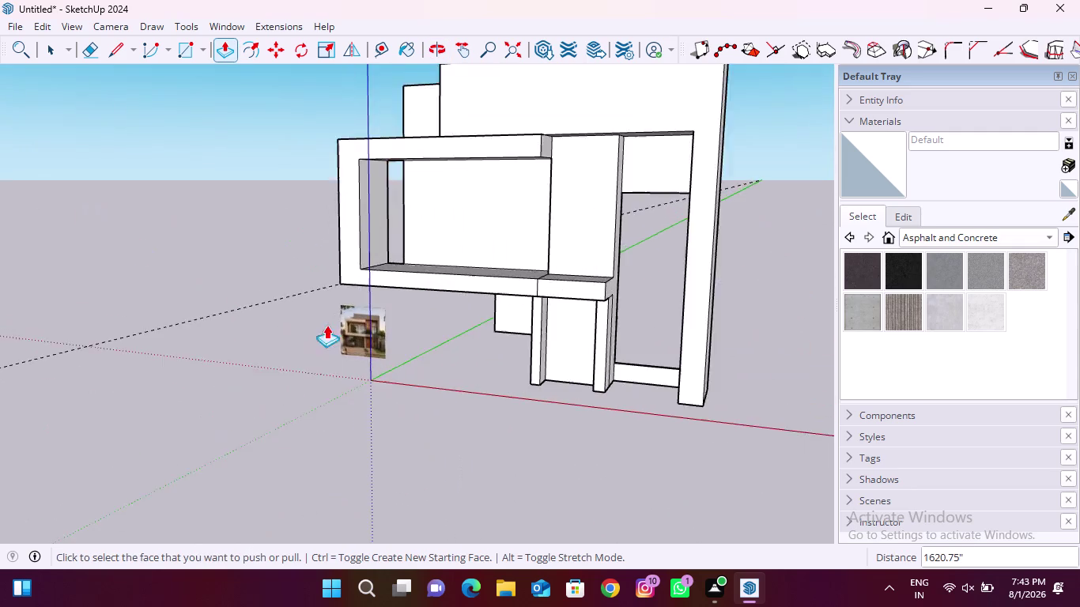
scroll(up, 3)
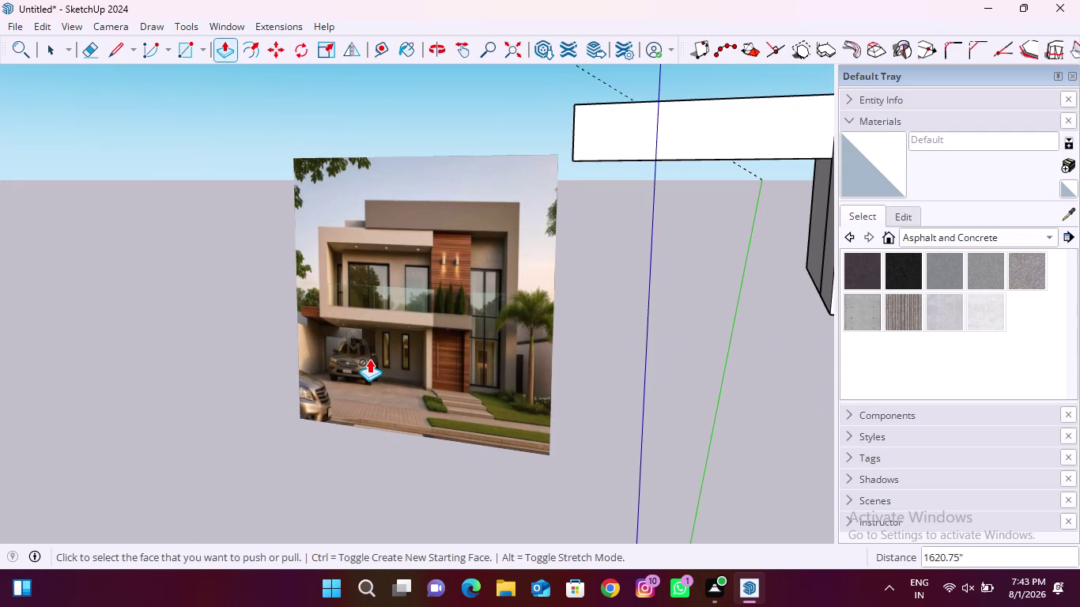
scroll(down, 3)
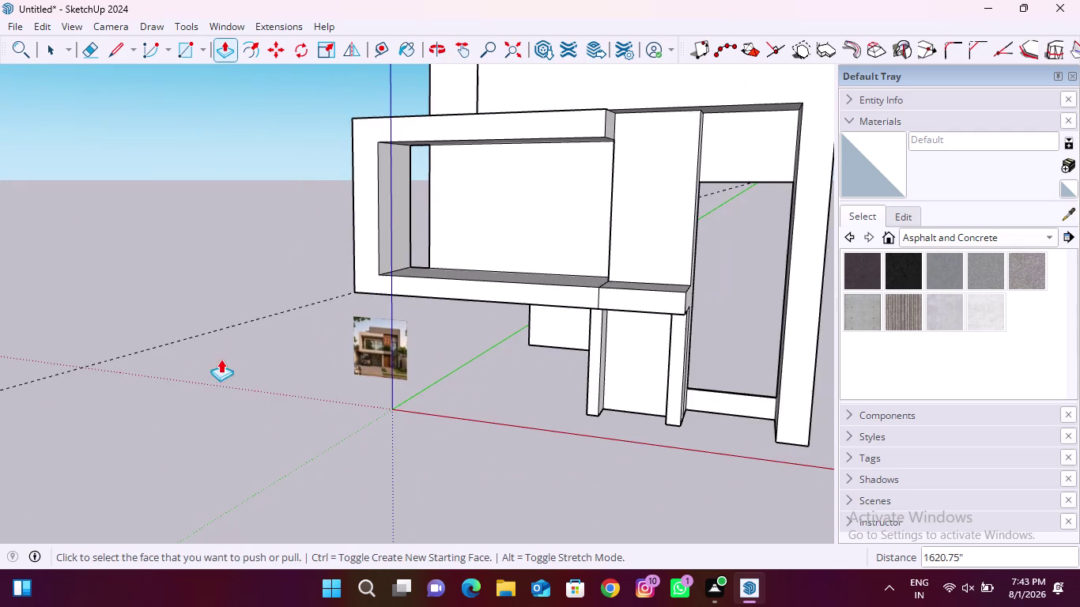
scroll(up, 3)
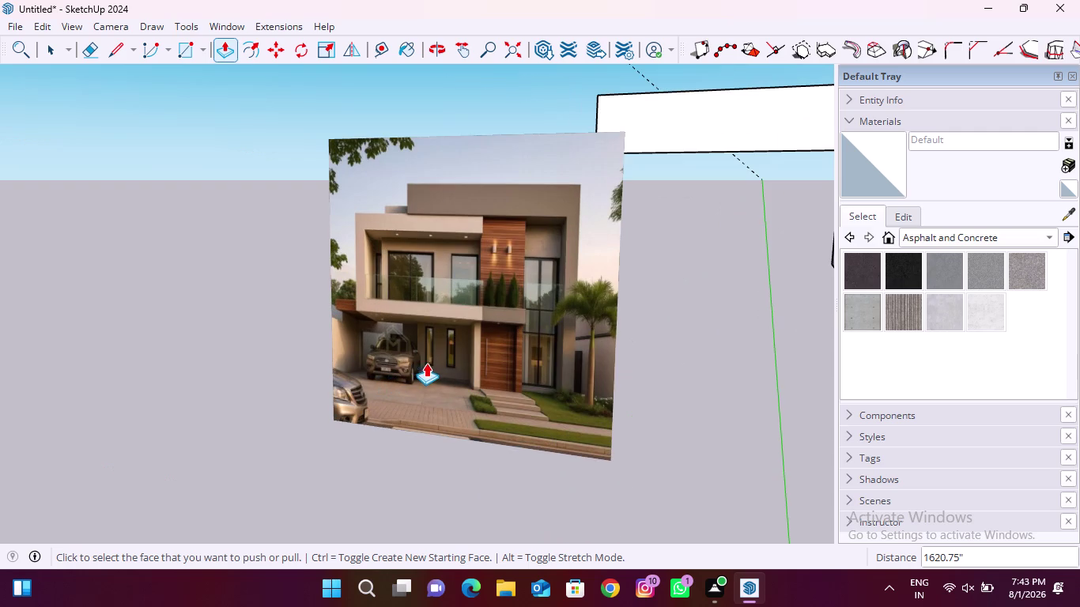
scroll(down, 3)
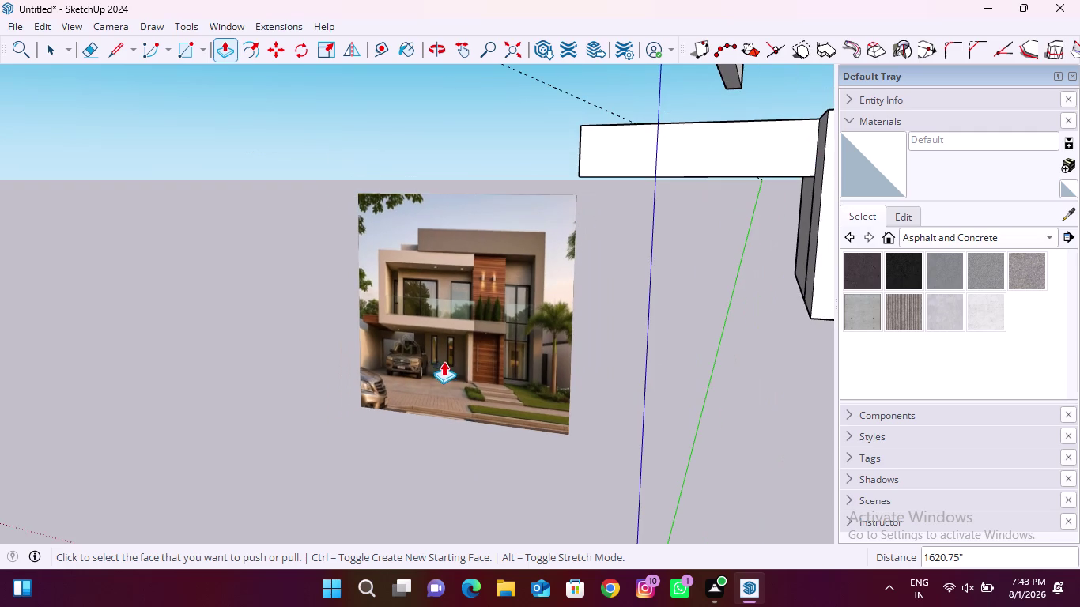
scroll(down, 3)
scroll(down, 3)
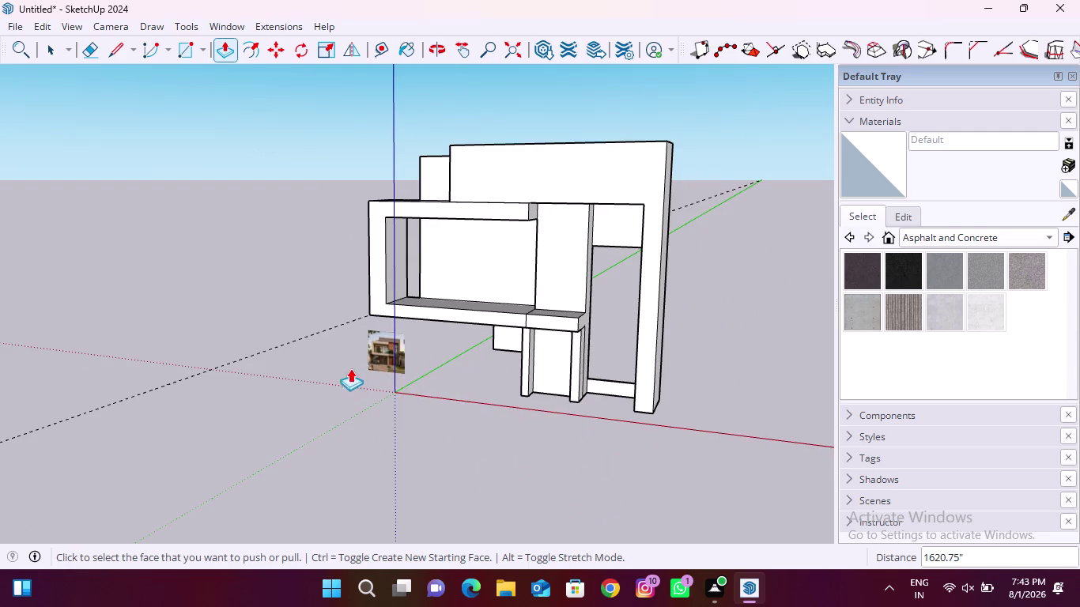
middle_drag(336, 364, 742, 383)
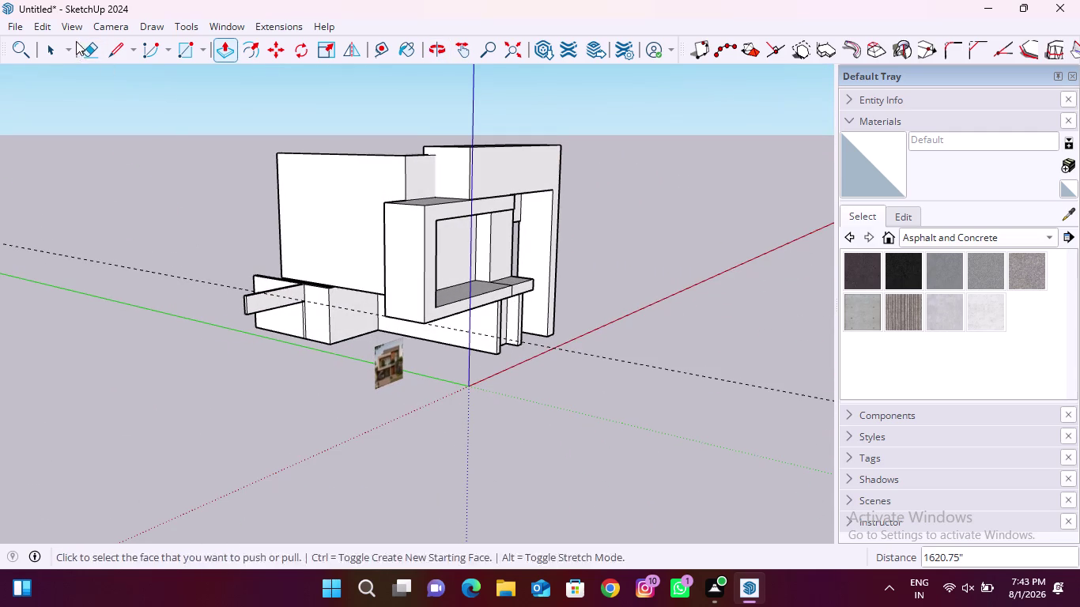
click(189, 48)
scroll(up, 3)
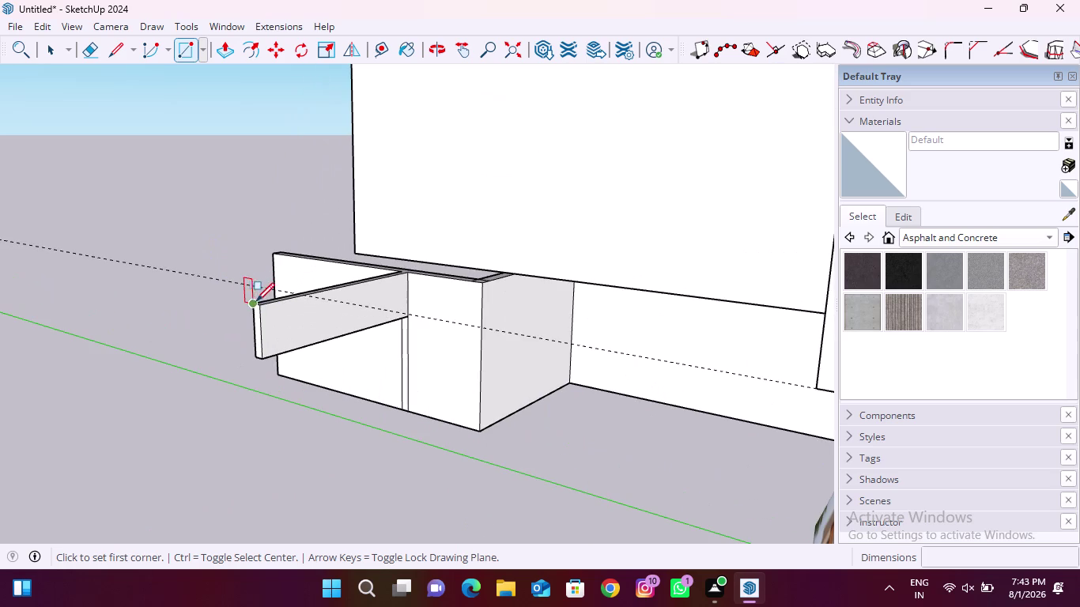
scroll(up, 3)
click(259, 302)
scroll(down, 3)
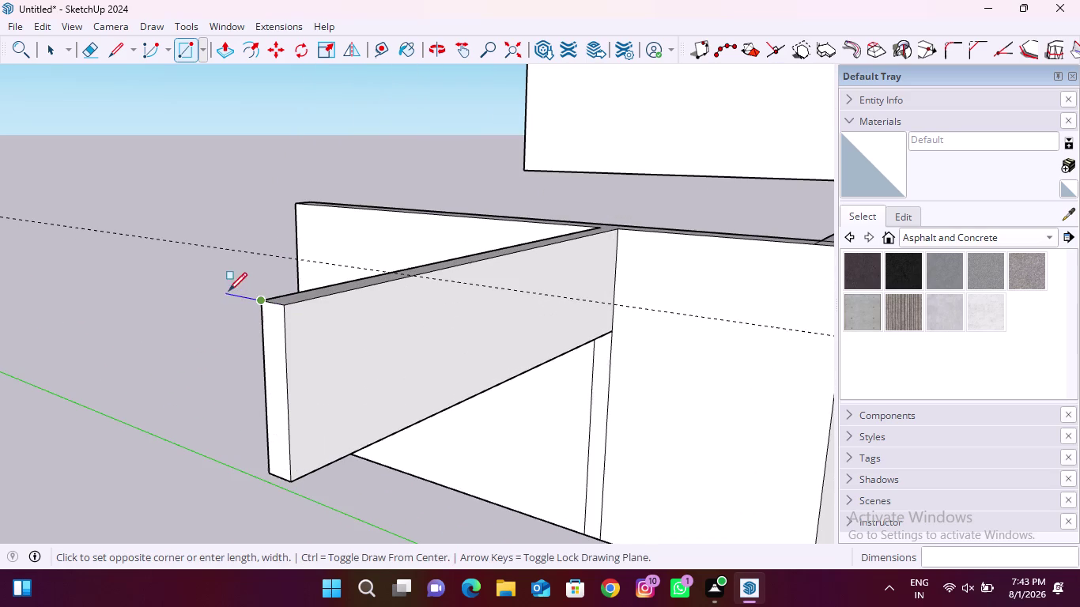
scroll(down, 3)
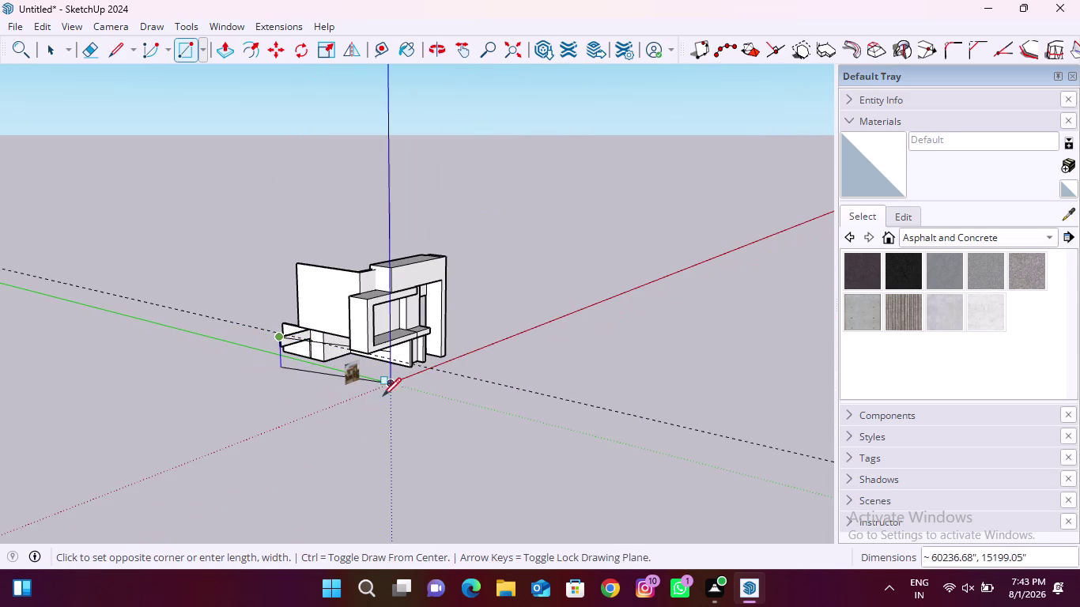
key(Escape)
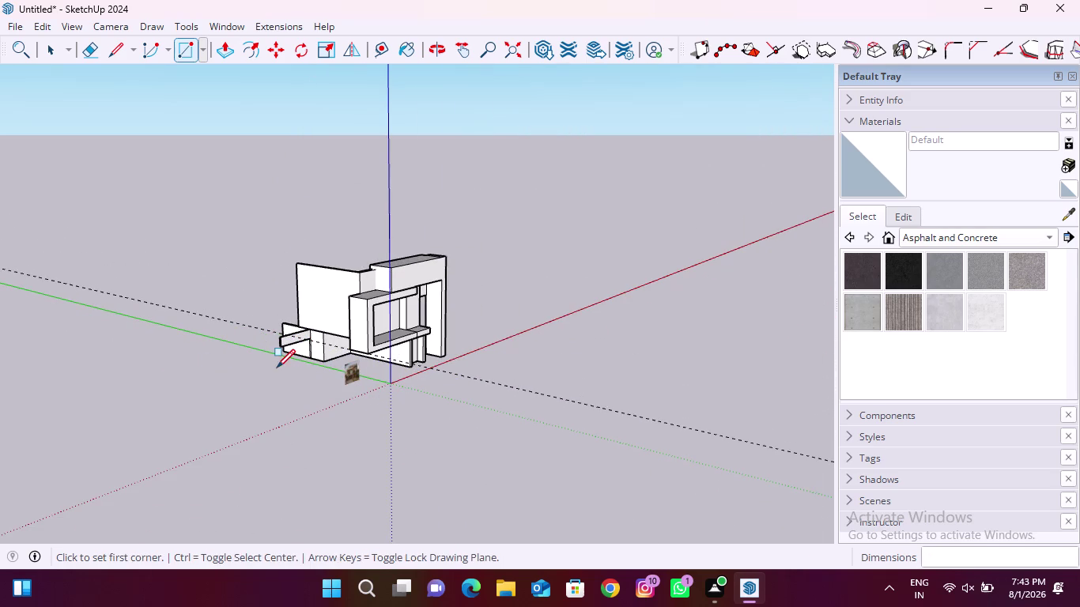
click(382, 43)
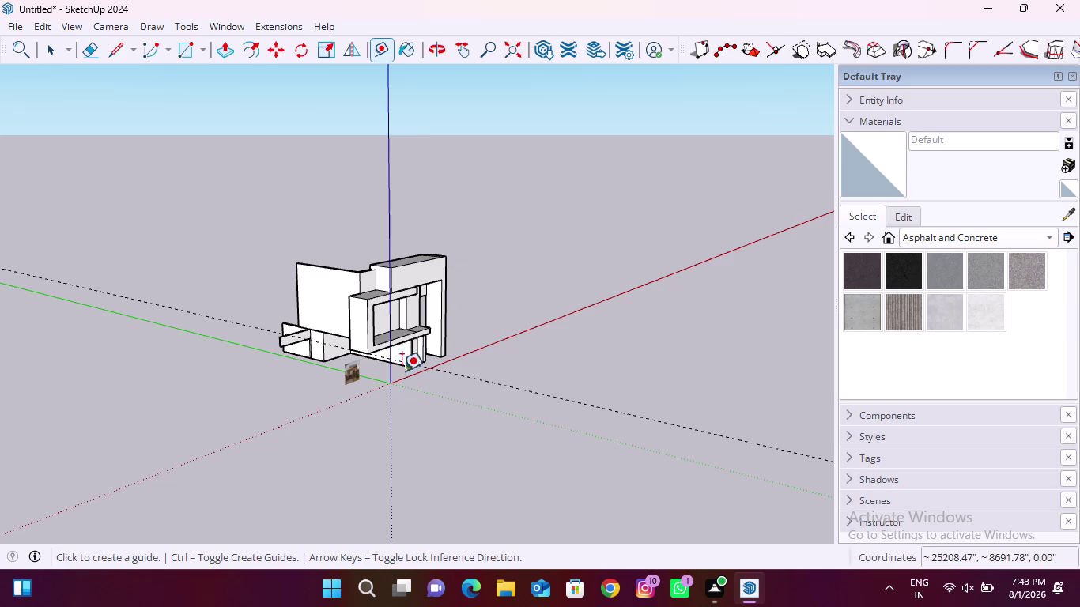
From beneath the model, place a guide from a wall bottom edge's midpoint along the wall.
scroll(up, 3)
scroll(down, 3)
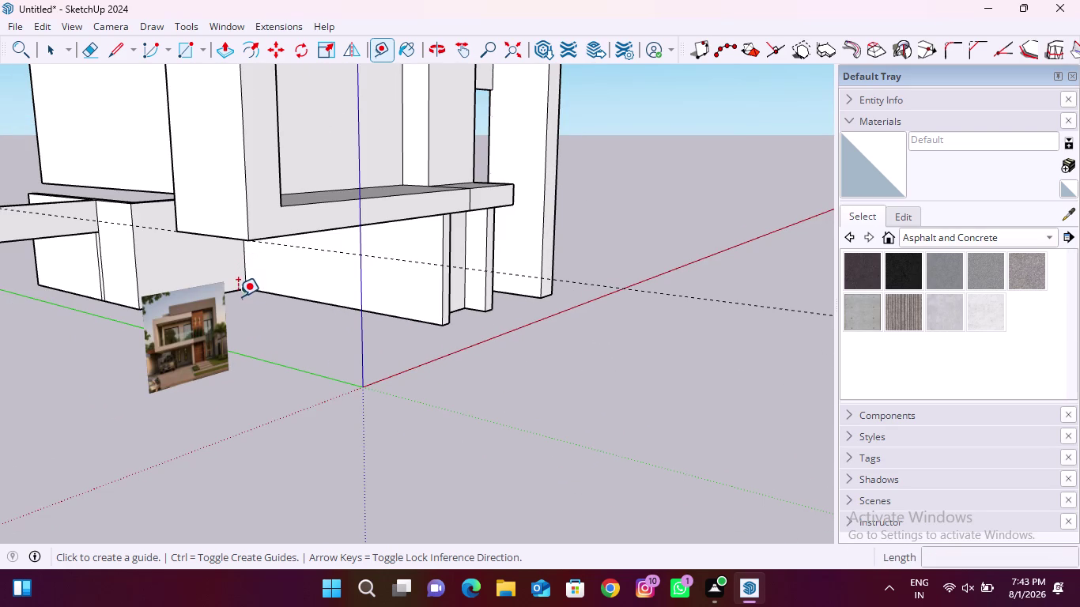
scroll(up, 3)
scroll(up, 3)
middle_drag(460, 343, 473, 80)
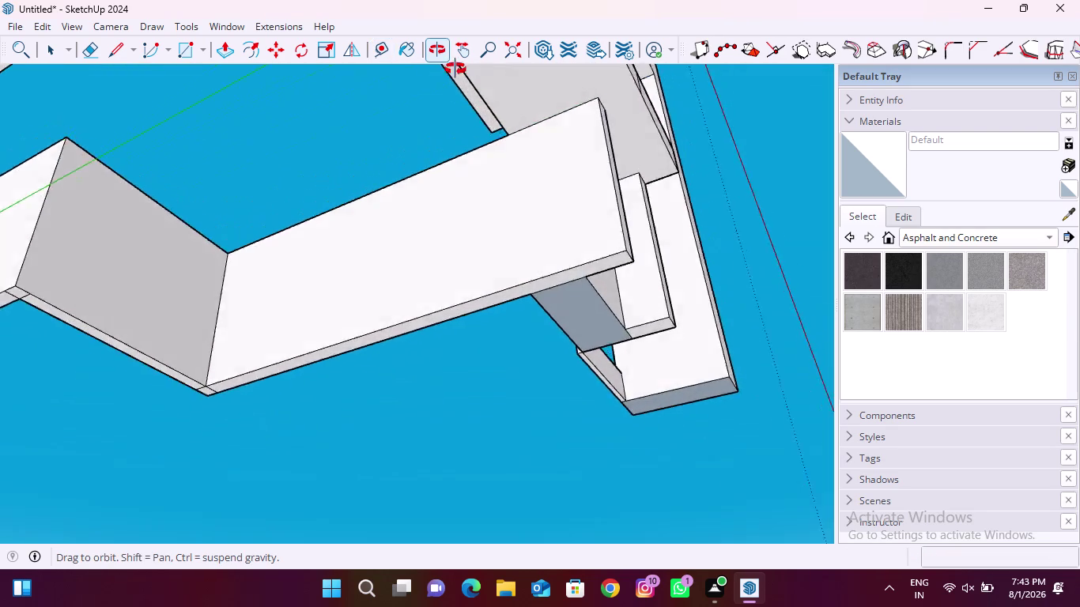
middle_drag(473, 80, 188, 83)
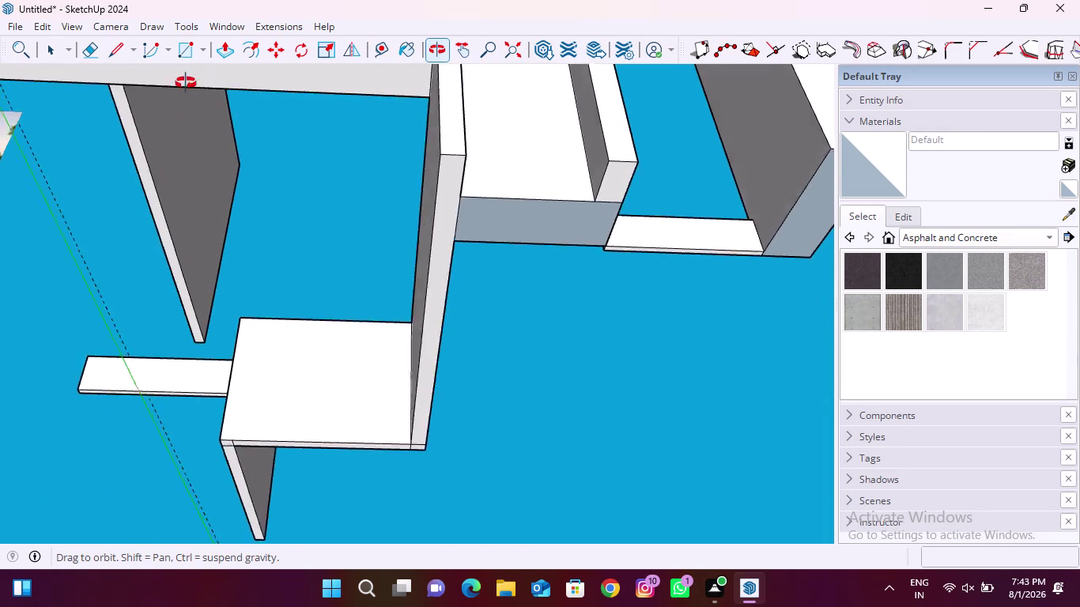
middle_drag(188, 82, 186, 83)
scroll(up, 3)
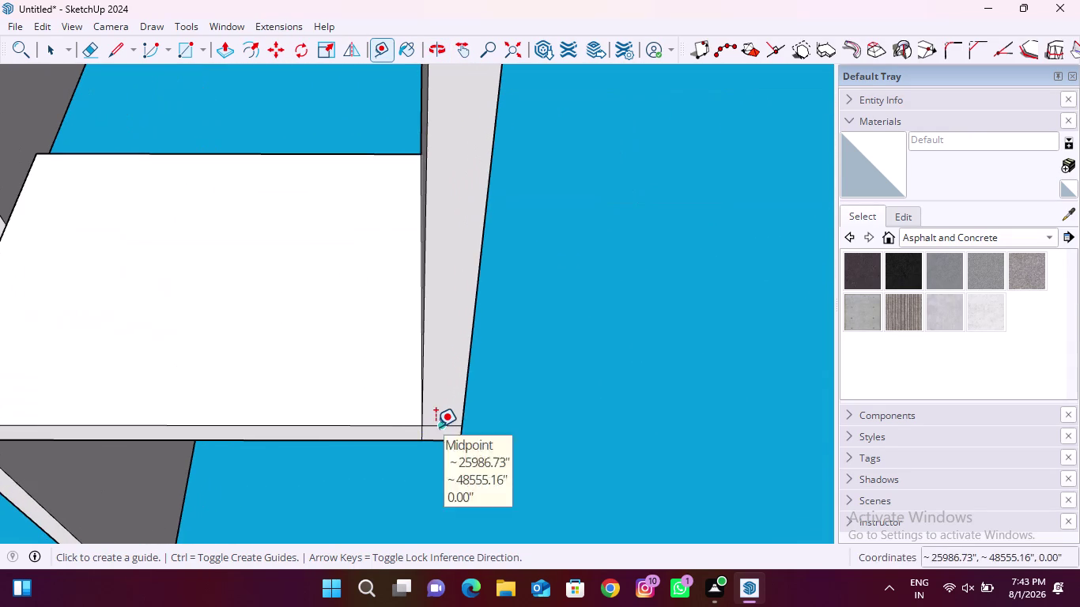
click(436, 426)
scroll(down, 3)
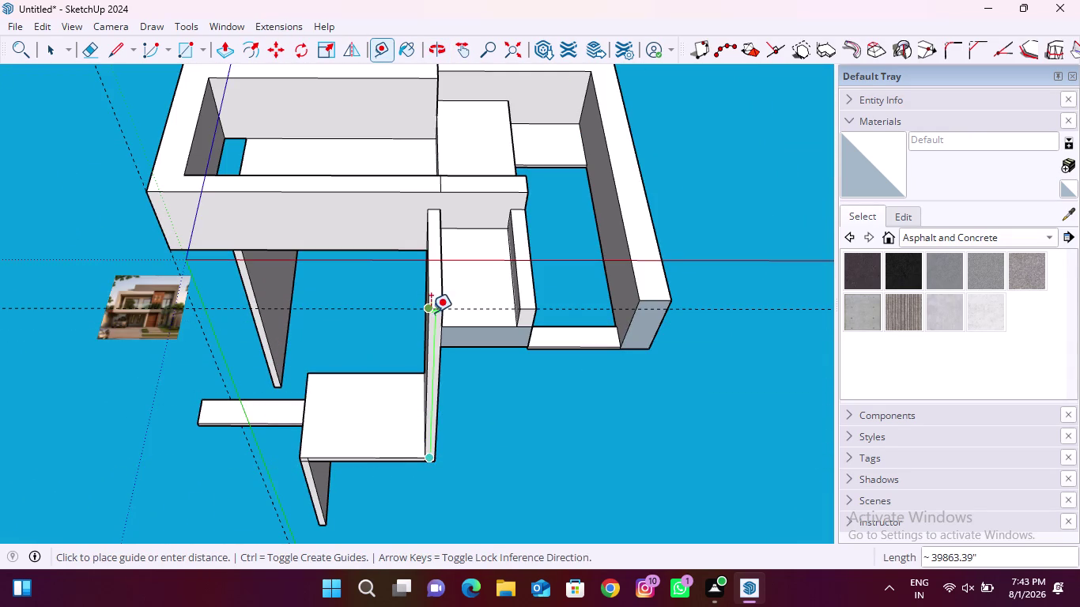
click(660, 304)
Orbit back around the facade to view the low carport block.
scroll(down, 3)
middle_drag(334, 276, 394, 496)
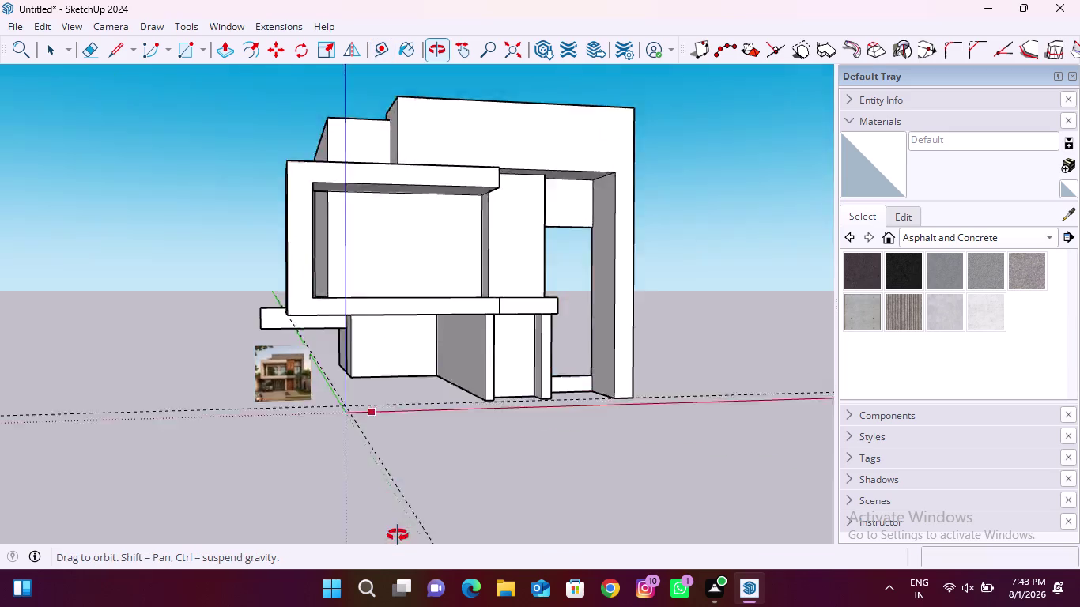
middle_drag(394, 495, 408, 566)
scroll(down, 3)
middle_drag(329, 436, 363, 430)
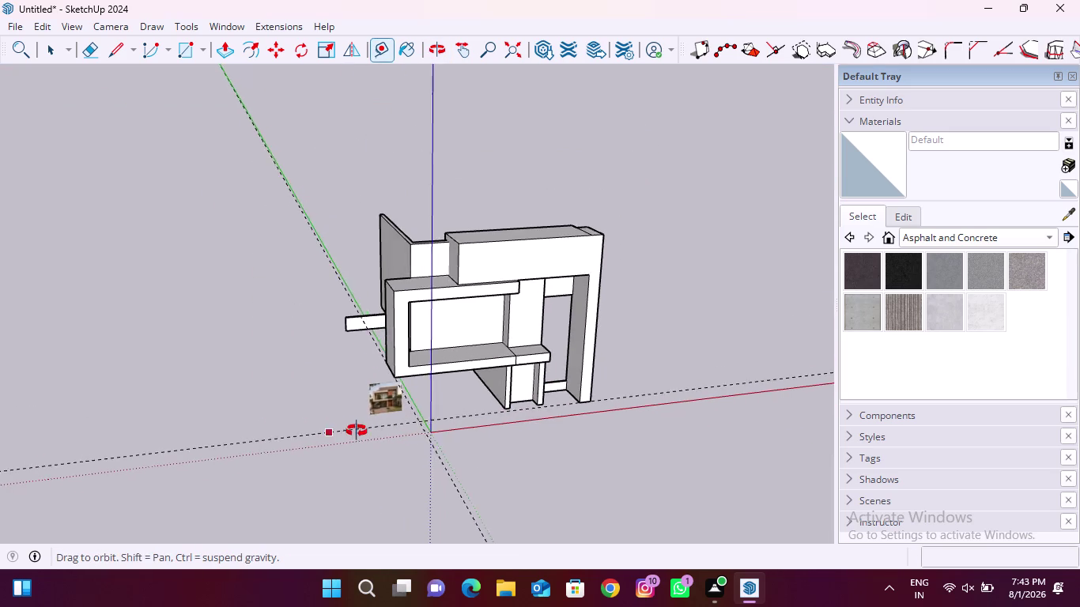
middle_drag(363, 429, 656, 392)
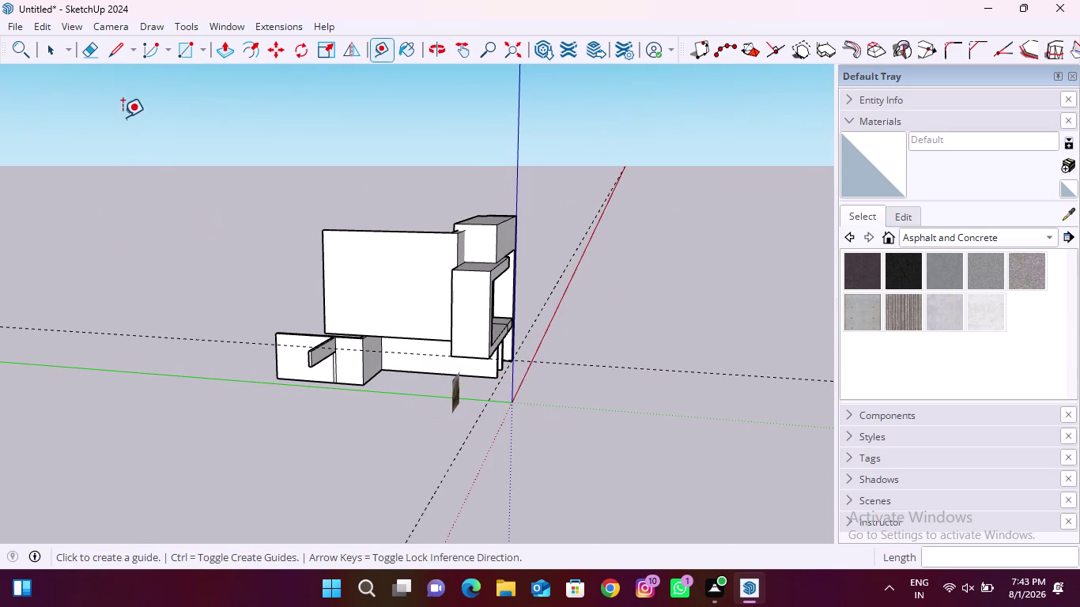
Draw an upright rectangle from the side panel's top corner to the axis line before the carport.
click(180, 61)
scroll(up, 3)
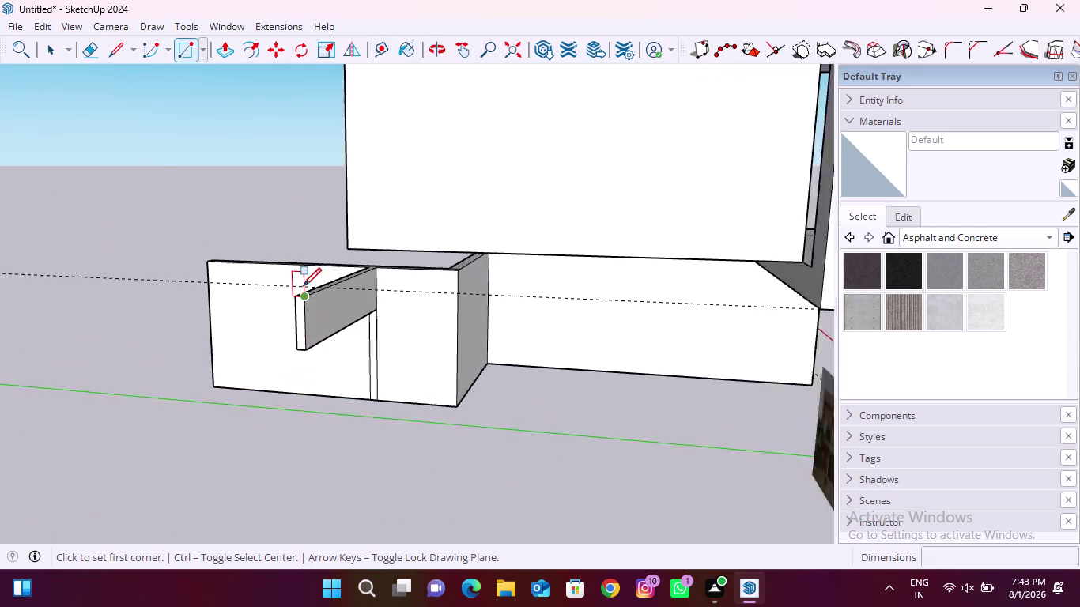
scroll(up, 3)
click(294, 303)
scroll(down, 3)
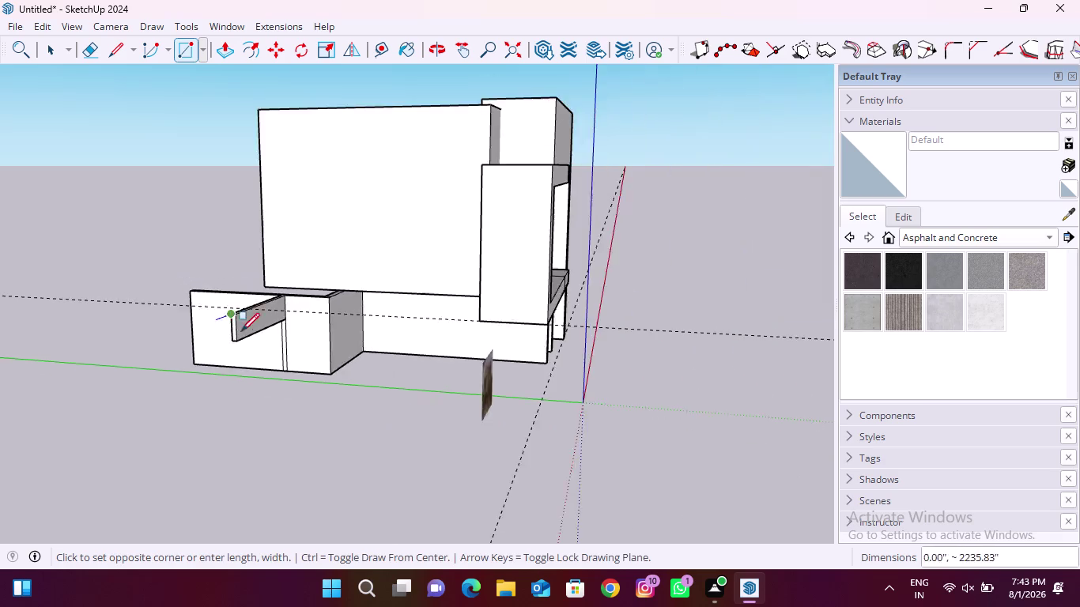
scroll(down, 3)
scroll(up, 3)
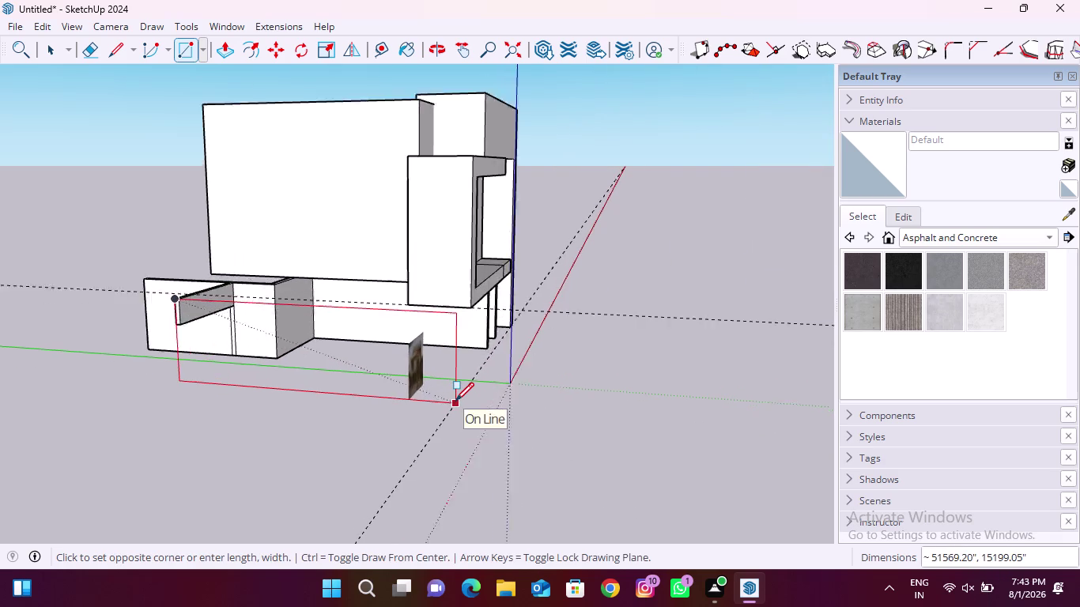
scroll(up, 3)
click(453, 408)
scroll(down, 3)
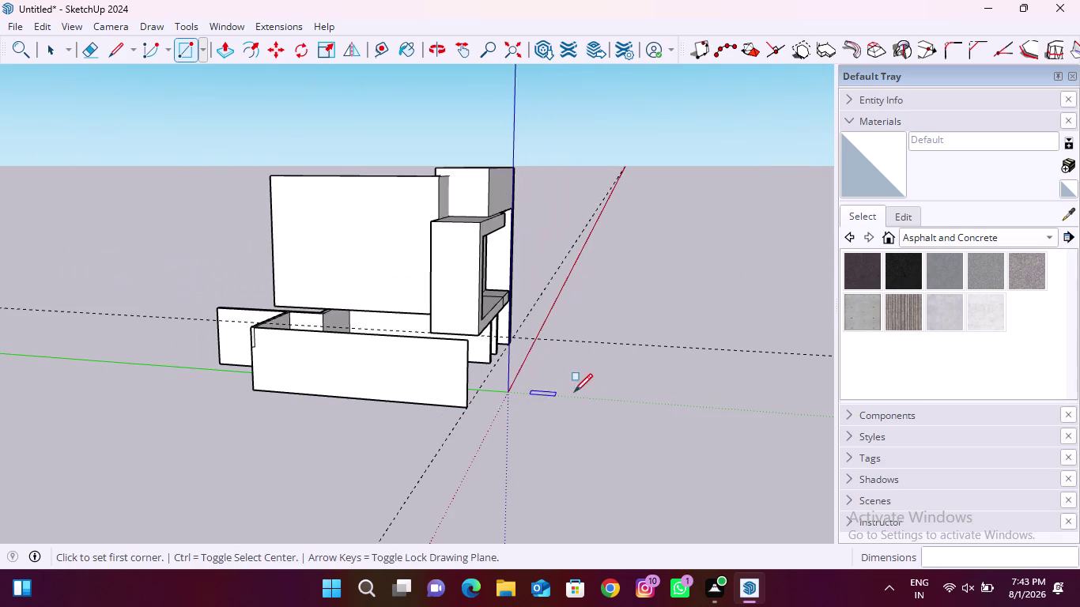
middle_drag(575, 392, 215, 391)
scroll(up, 3)
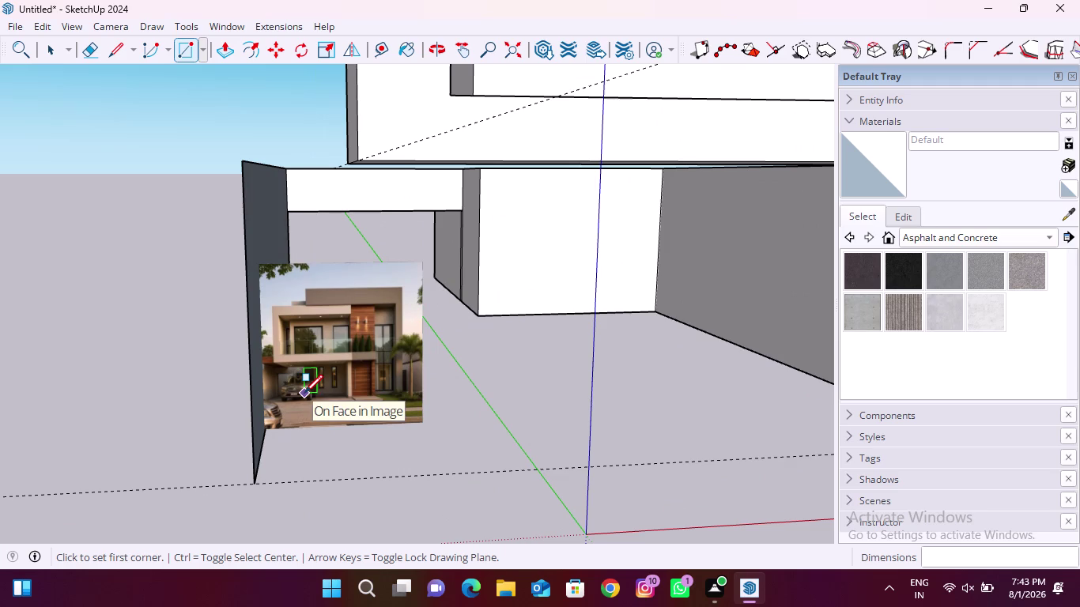
Move the reference photo to the right, clear of the carport side wall.
key(Escape)
key(Escape)
key(space)
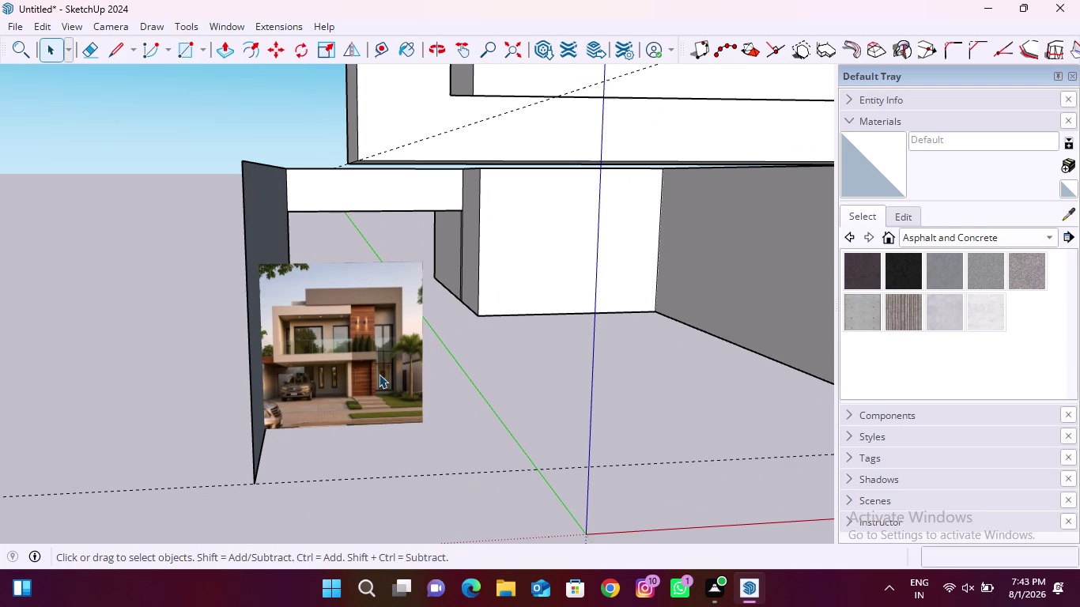
click(379, 371)
key(m)
click(419, 395)
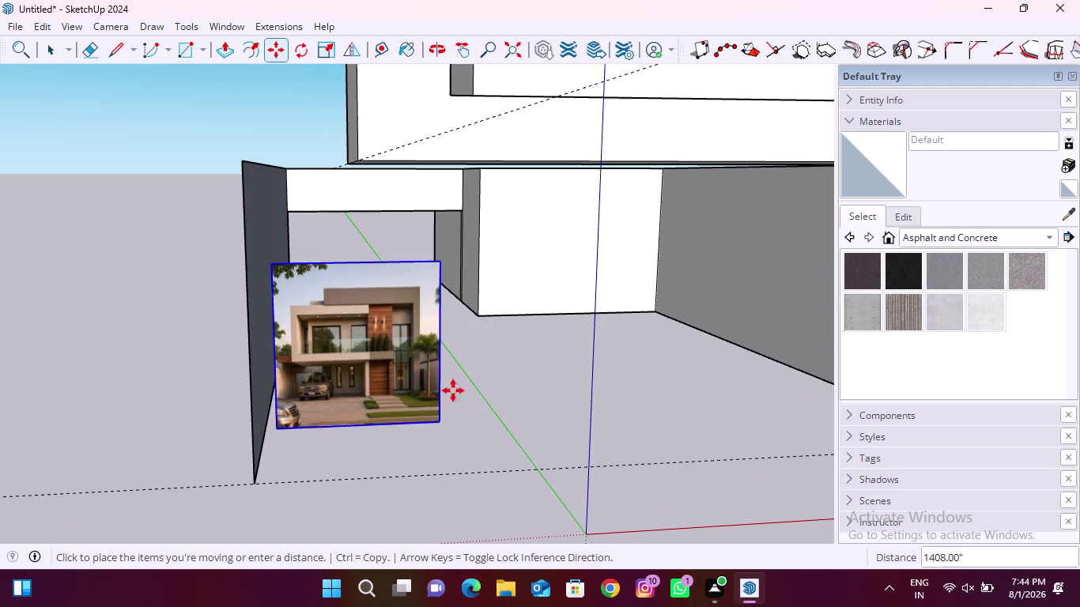
click(502, 382)
key(Escape)
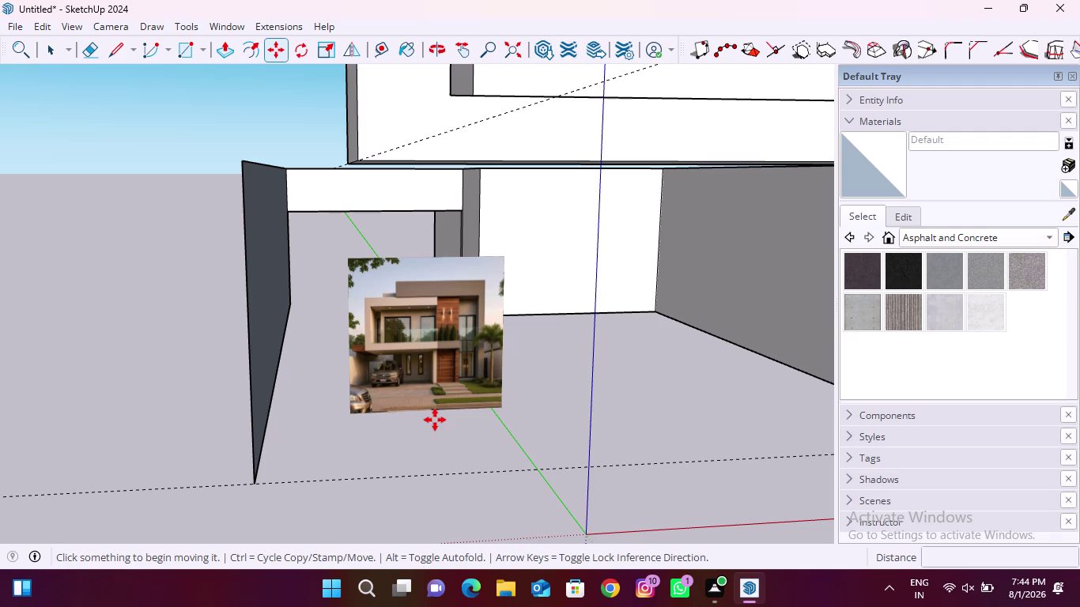
Orbit around the carport to check the new front face and the photo's position.
middle_drag(230, 287, 492, 320)
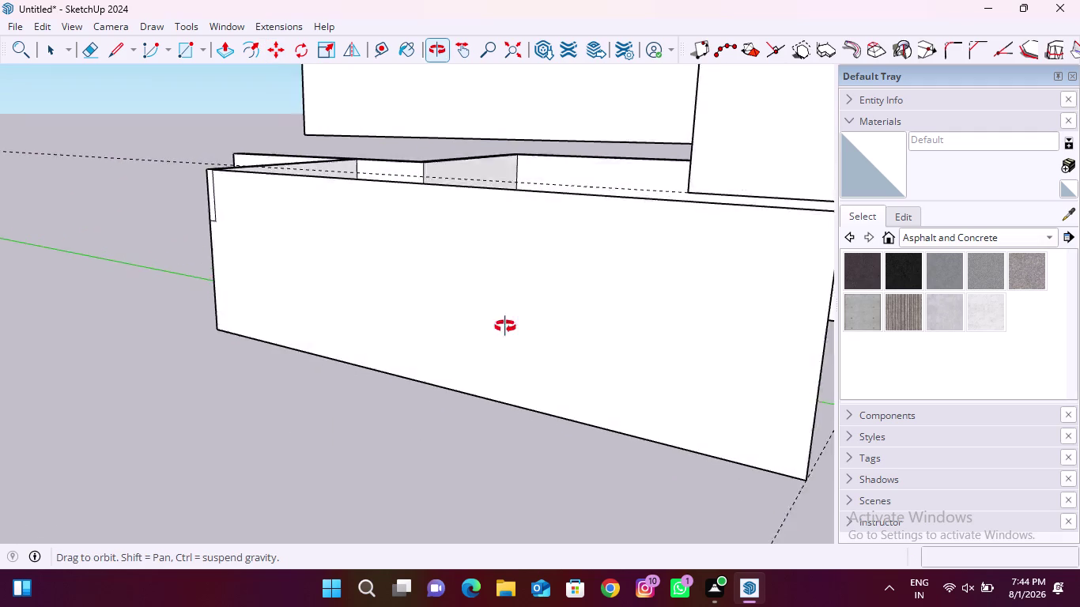
middle_drag(493, 320, 264, 322)
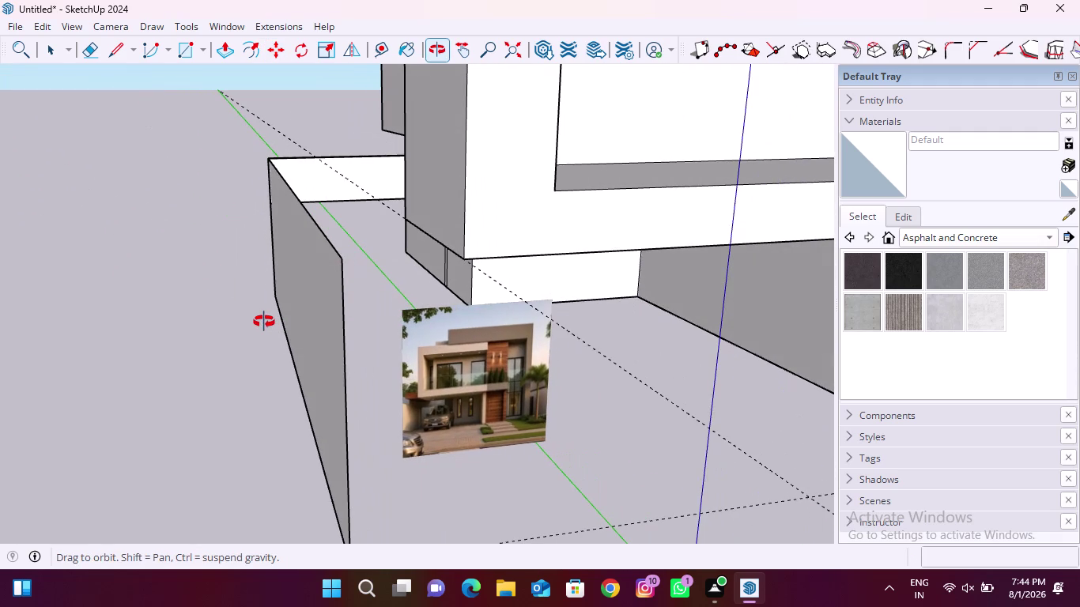
middle_drag(264, 322, 255, 320)
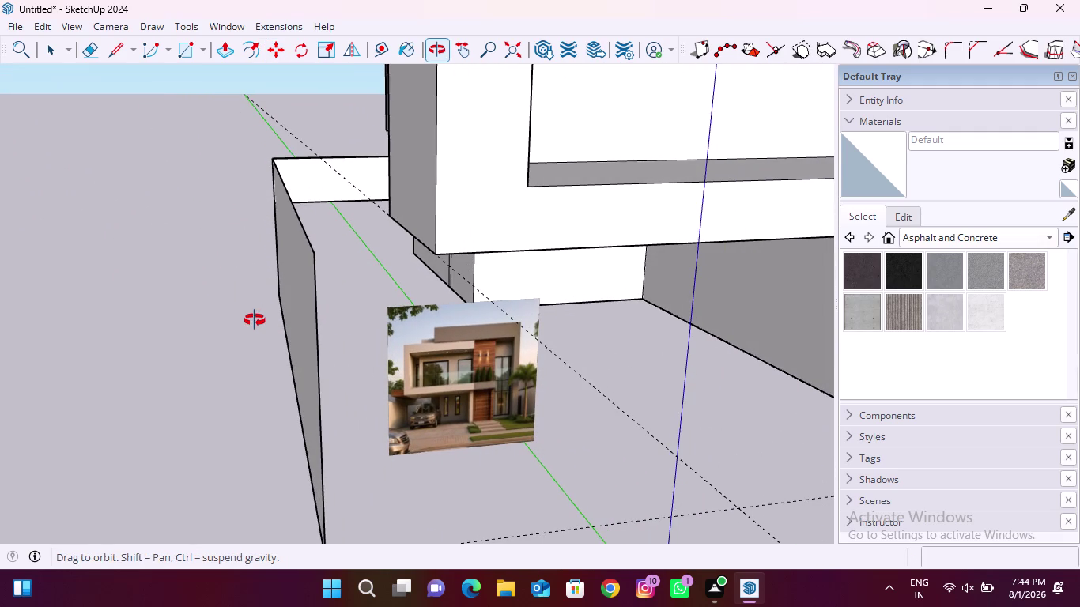
middle_drag(255, 320, 260, 322)
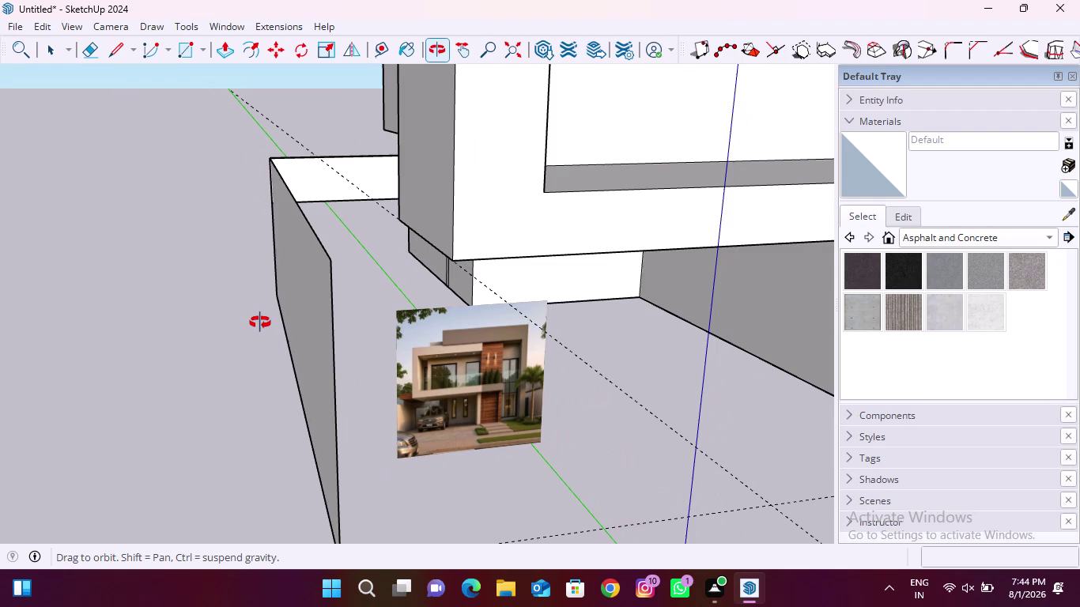
middle_drag(260, 323, 192, 335)
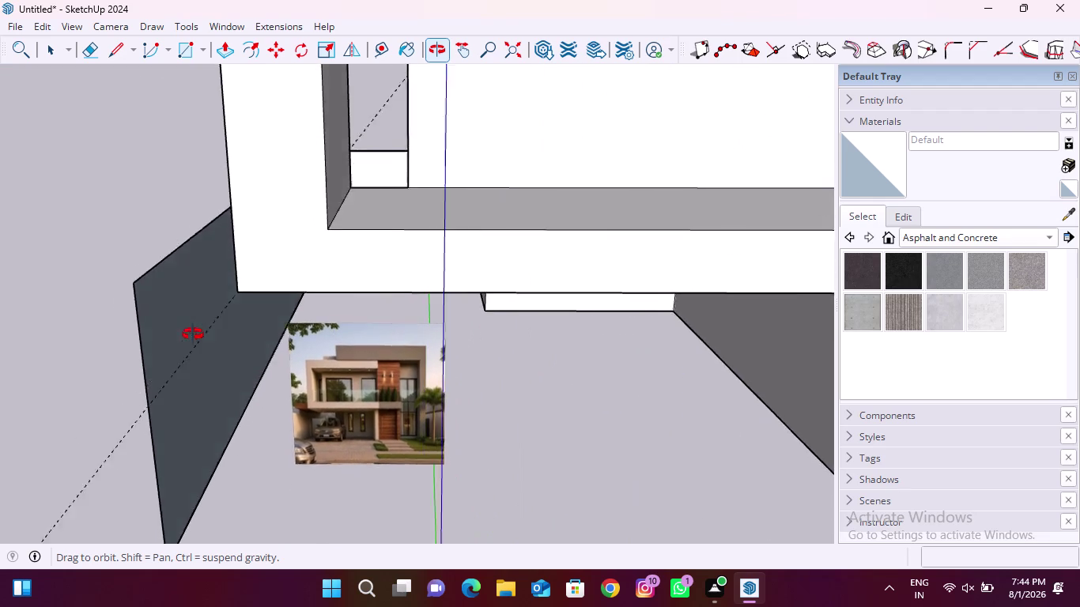
middle_drag(193, 334, 595, 355)
scroll(down, 3)
middle_drag(383, 369, 441, 353)
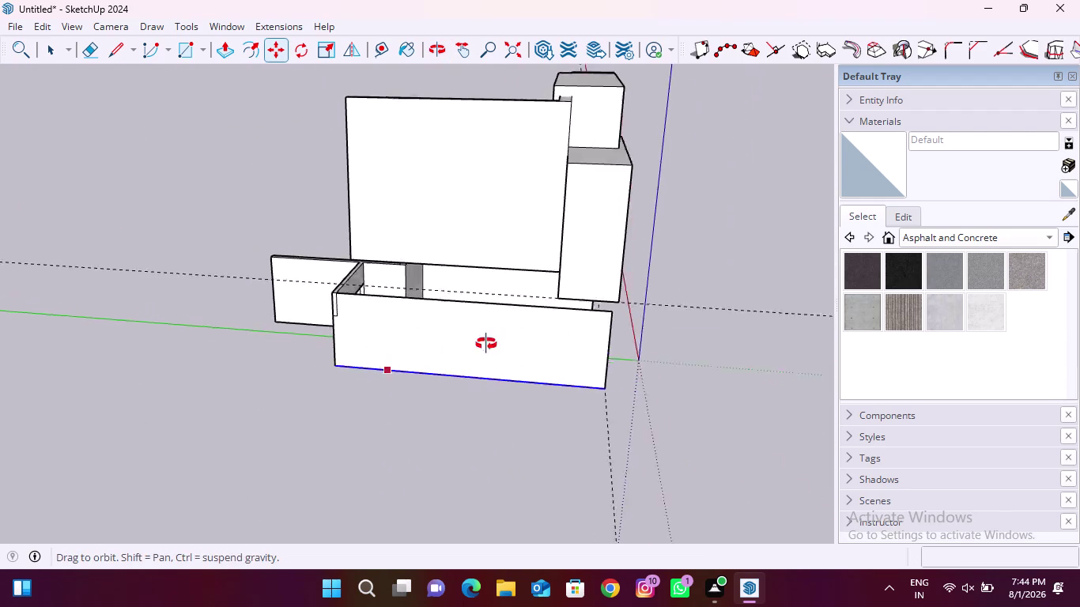
middle_drag(441, 354, 688, 317)
scroll(up, 3)
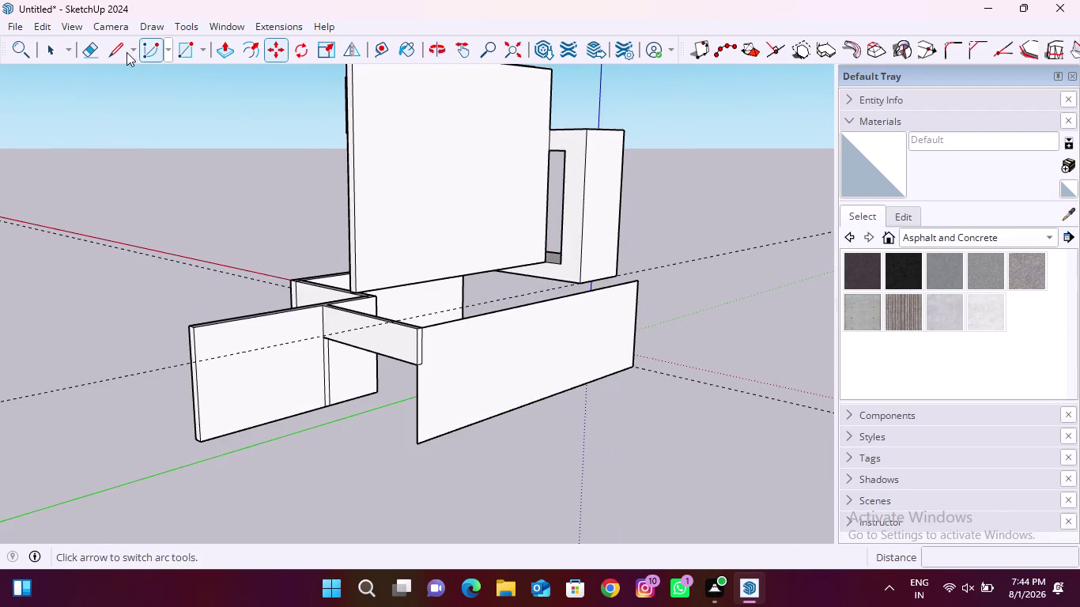
Draw a trial line at the wall's inner corner, then undo it after orbiting to the right frame.
click(121, 51)
scroll(up, 3)
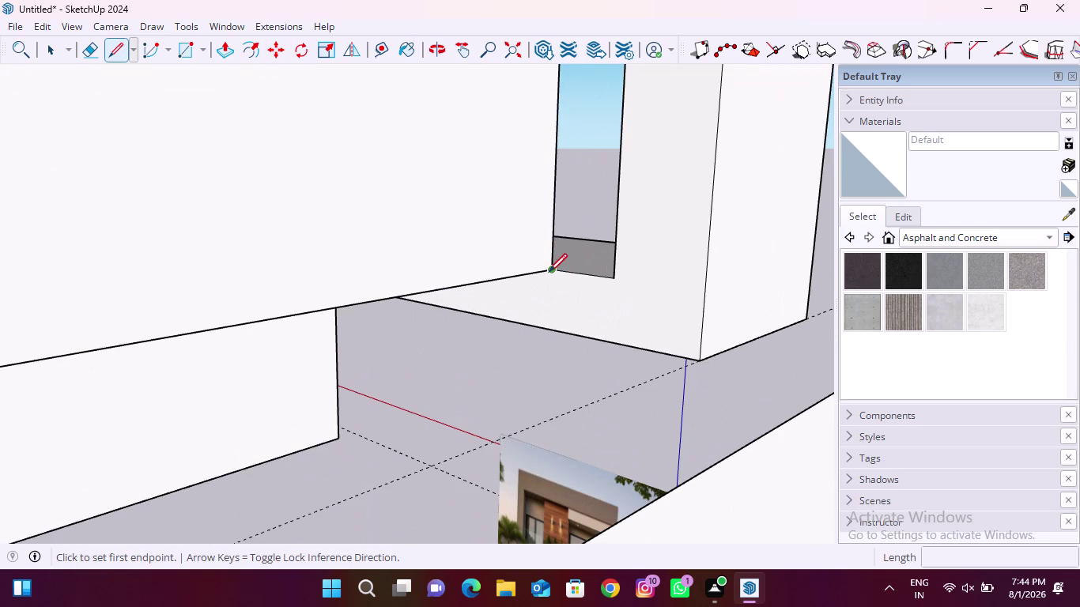
click(548, 272)
click(548, 328)
scroll(down, 3)
middle_drag(629, 349, 0, 329)
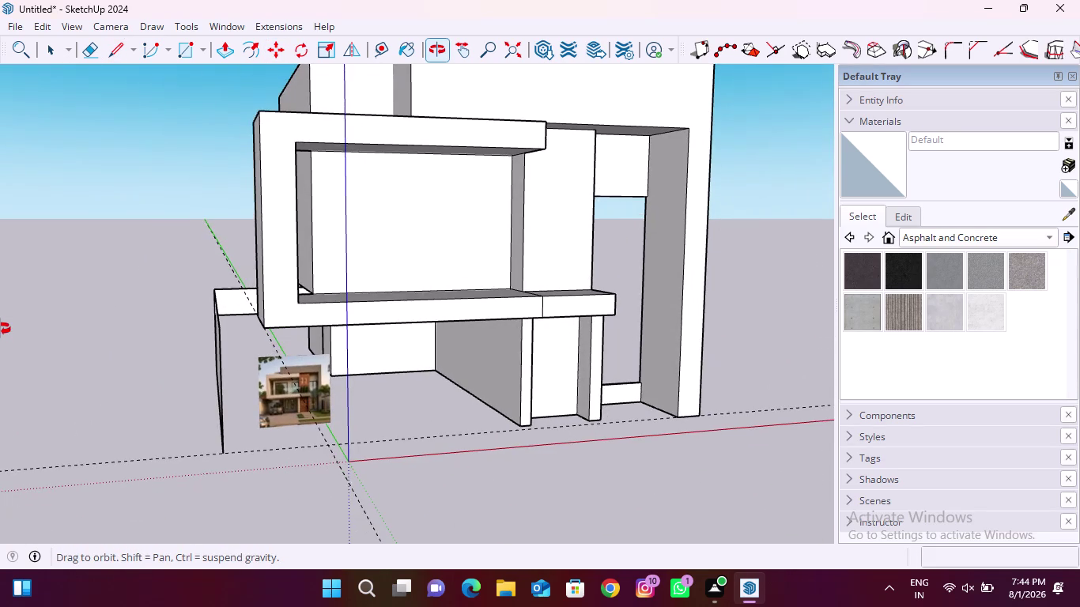
middle_drag(0, 328, 78, 207)
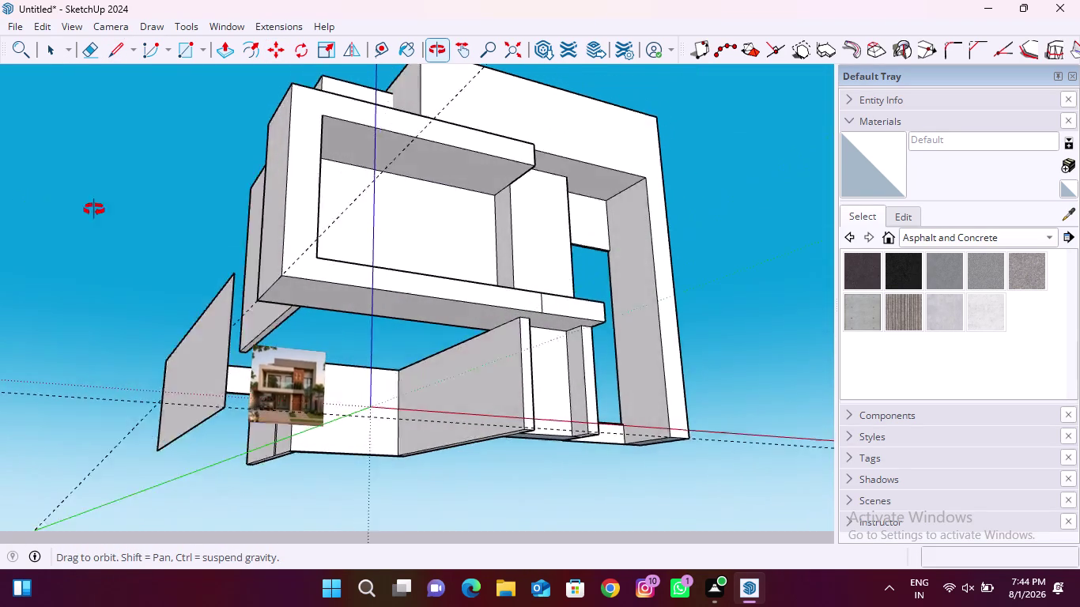
middle_drag(79, 207, 776, 300)
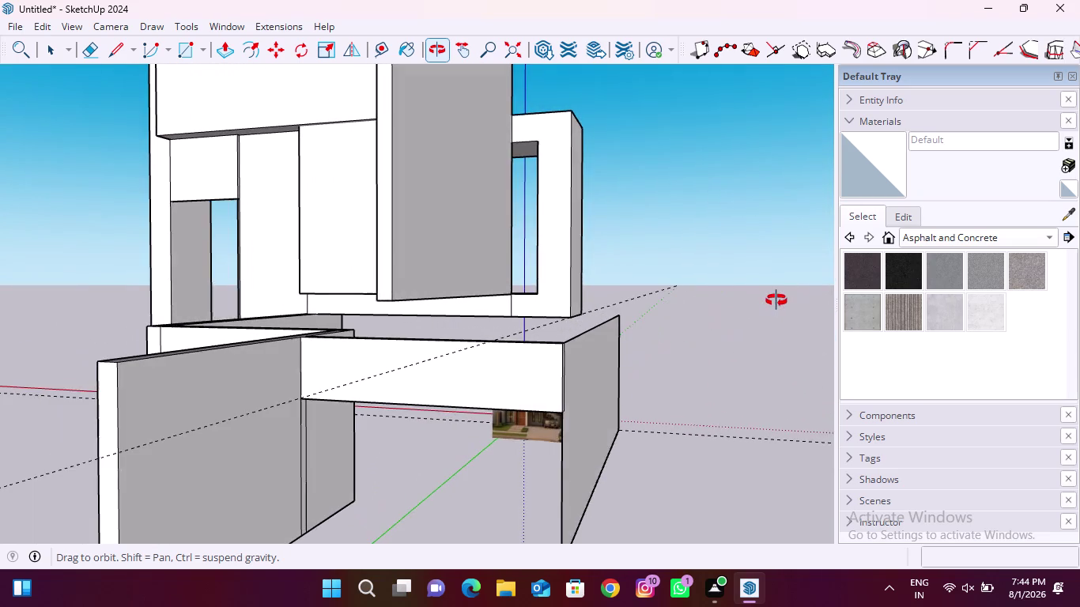
middle_drag(776, 300, 746, 309)
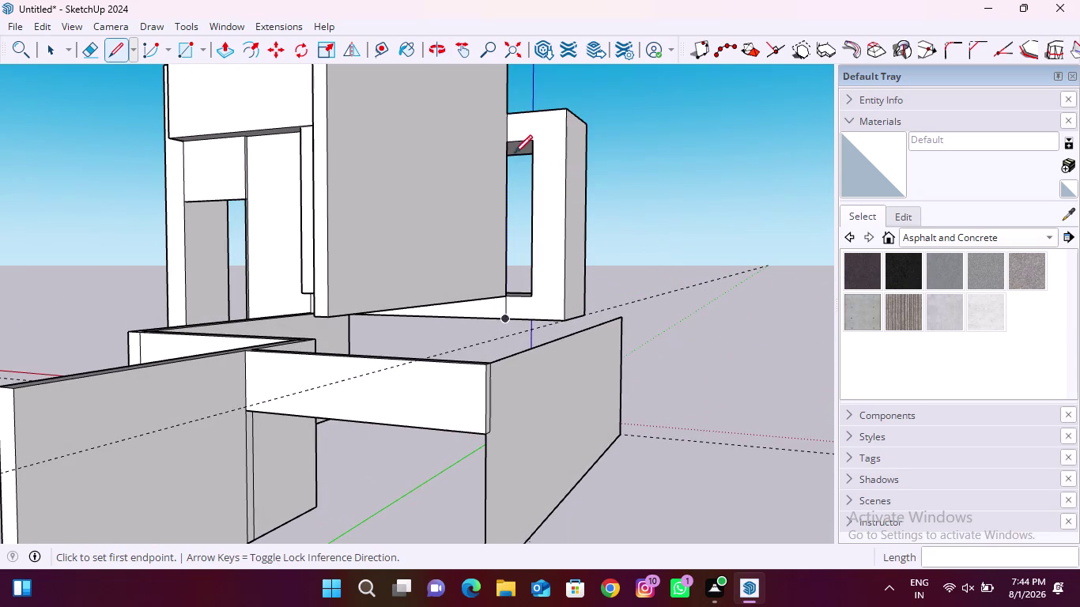
key(ctrl+z)
Draw a line along the right upper frame's inner edge, splitting its face.
scroll(up, 3)
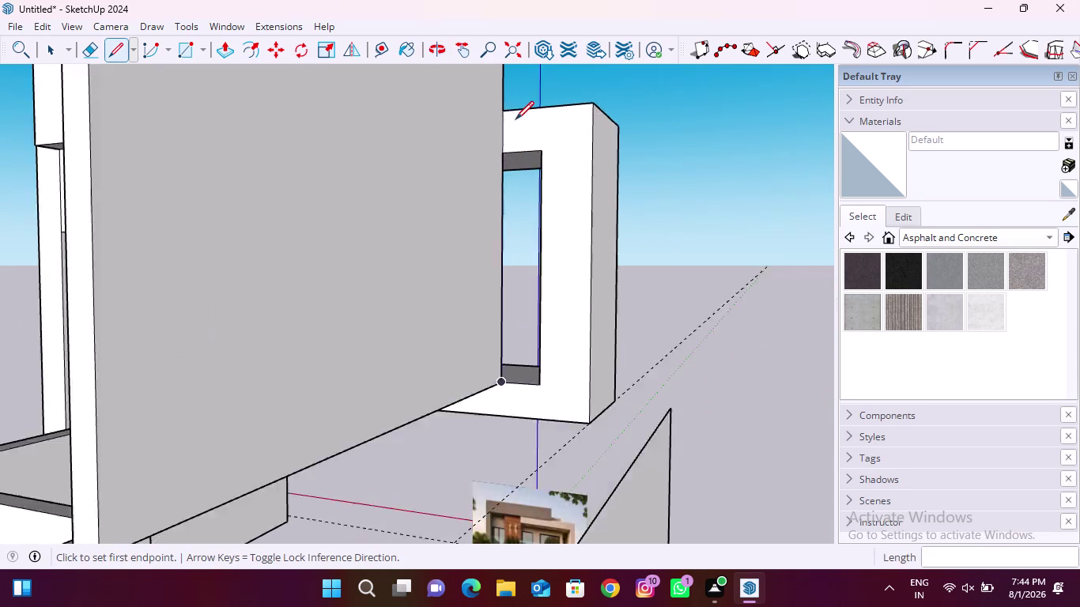
scroll(up, 3)
click(495, 108)
click(495, 170)
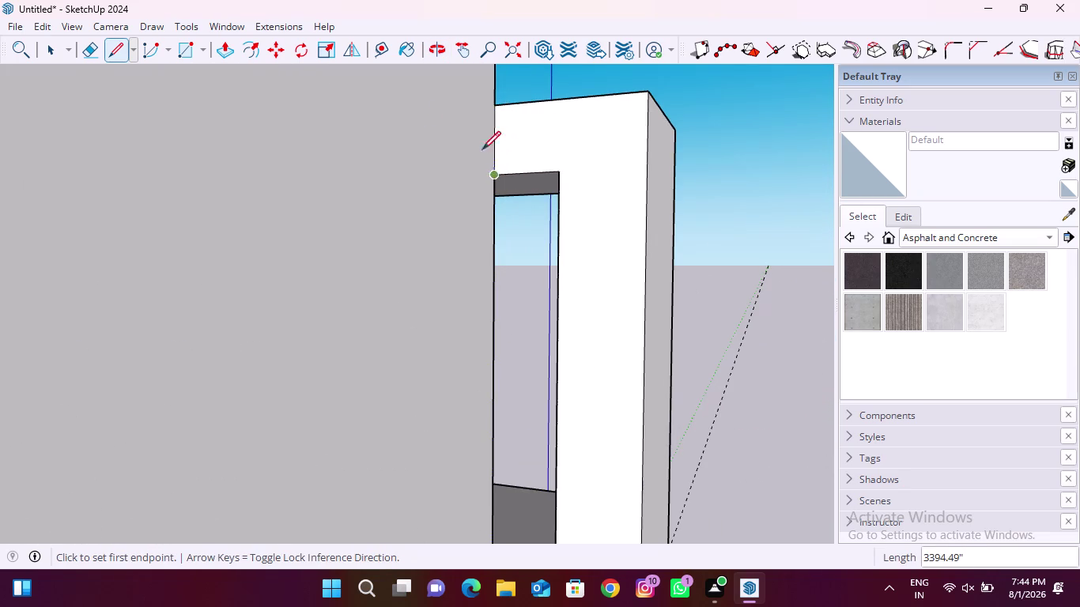
click(222, 61)
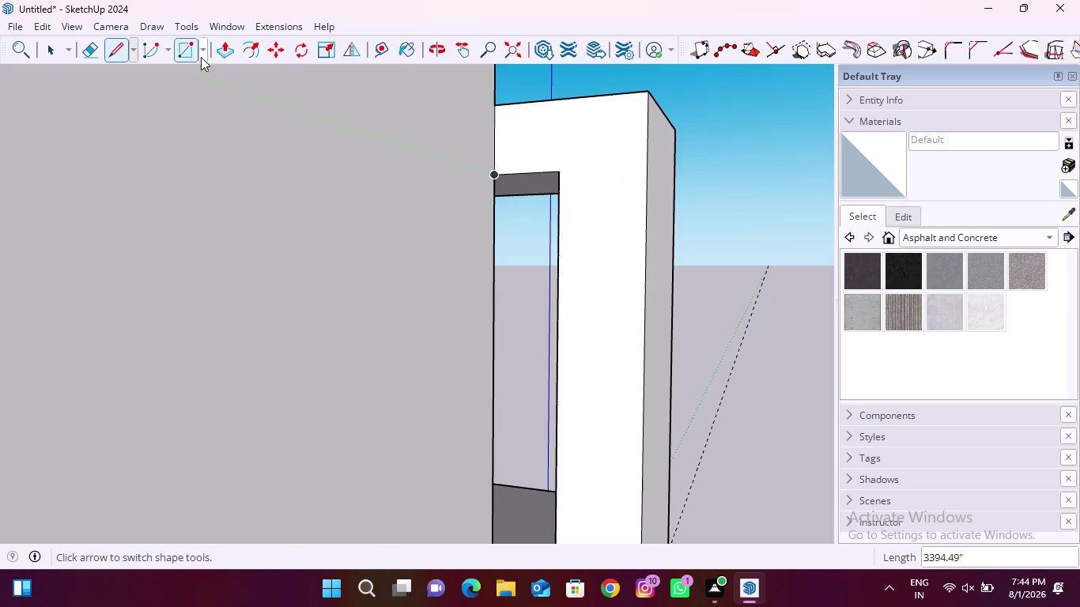
Push/Pull the frame's L-shaped side section outward into a deeper block.
click(219, 54)
click(594, 133)
scroll(down, 3)
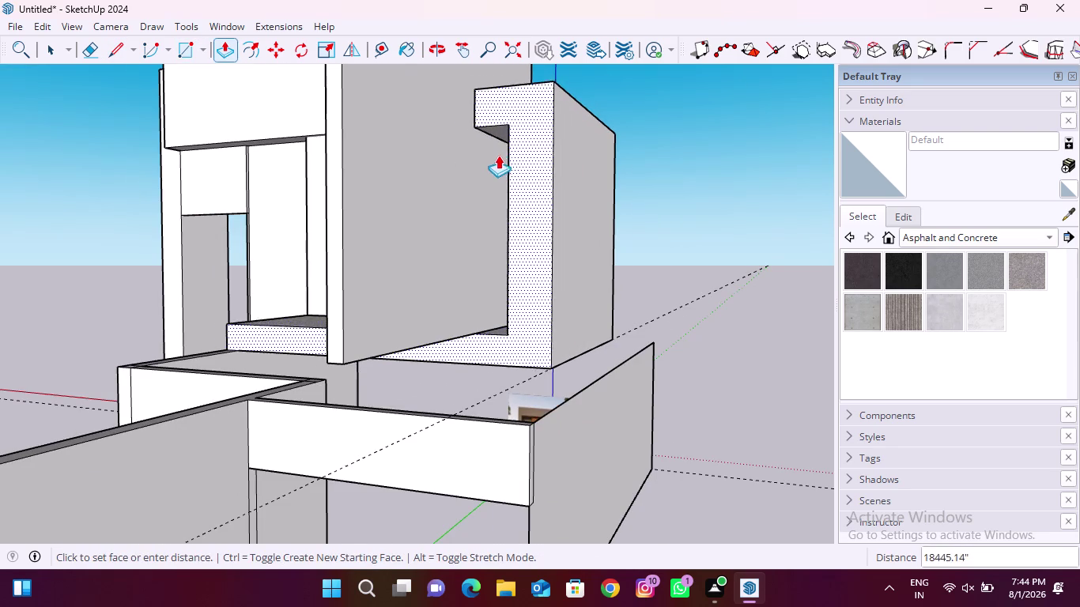
click(486, 159)
scroll(down, 3)
middle_drag(623, 297, 379, 434)
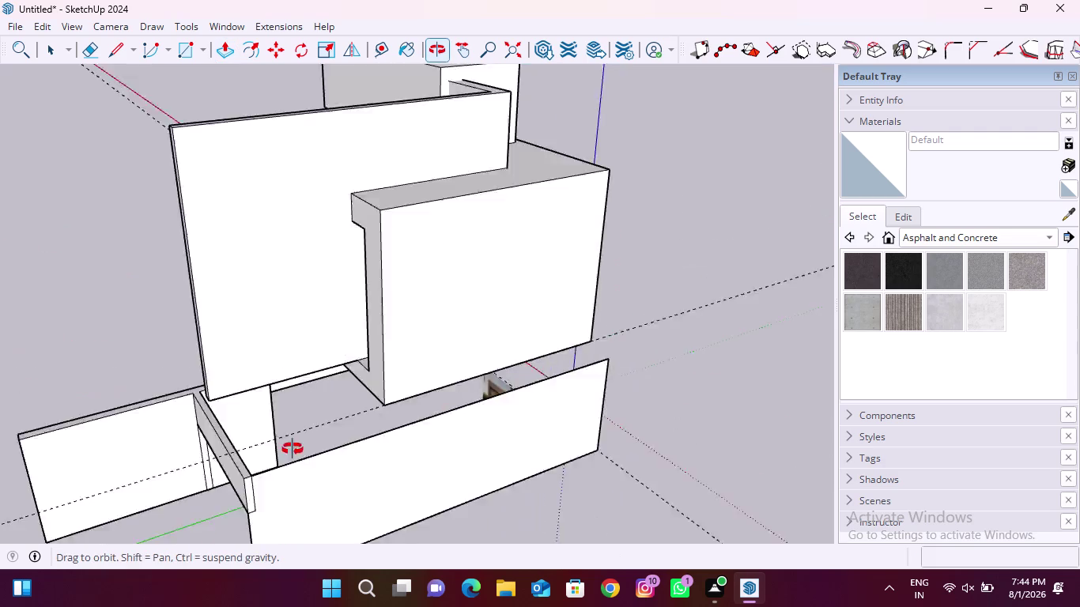
middle_drag(379, 434, 30, 420)
middle_drag(344, 413, 174, 299)
scroll(up, 3)
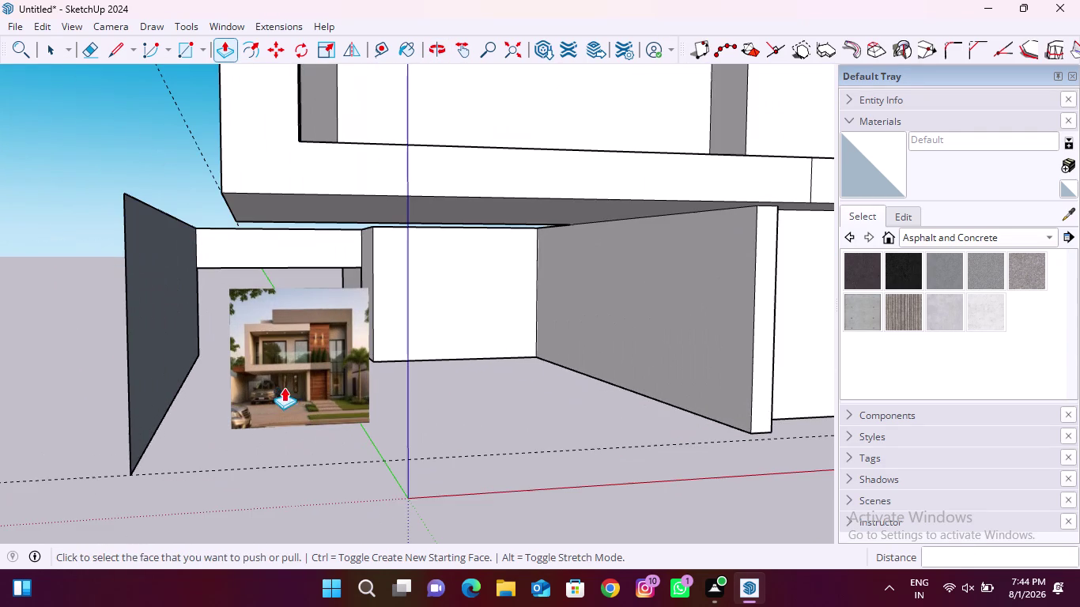
scroll(down, 3)
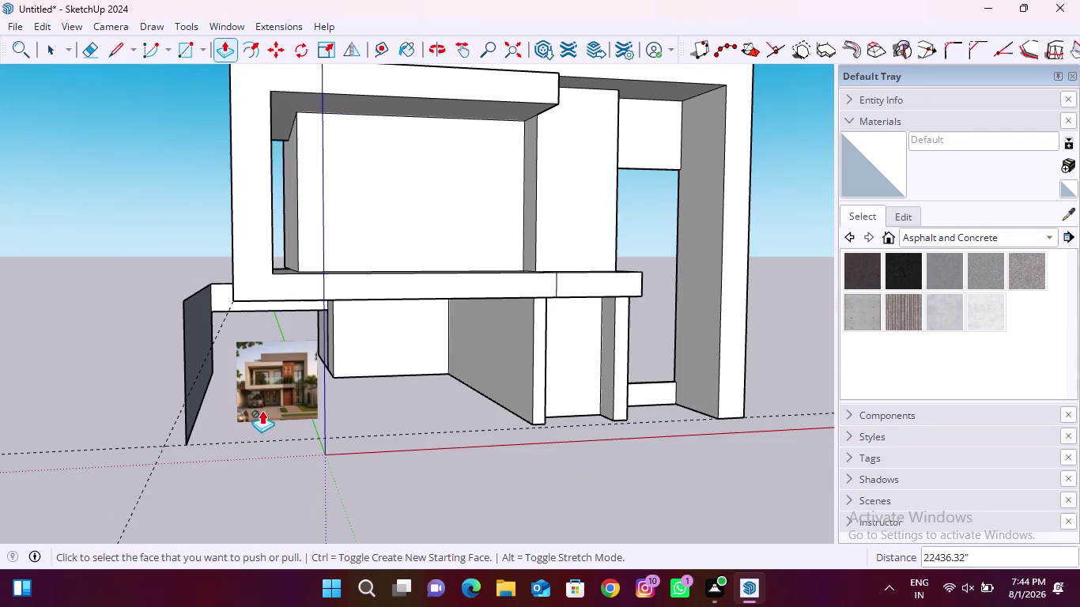
scroll(up, 3)
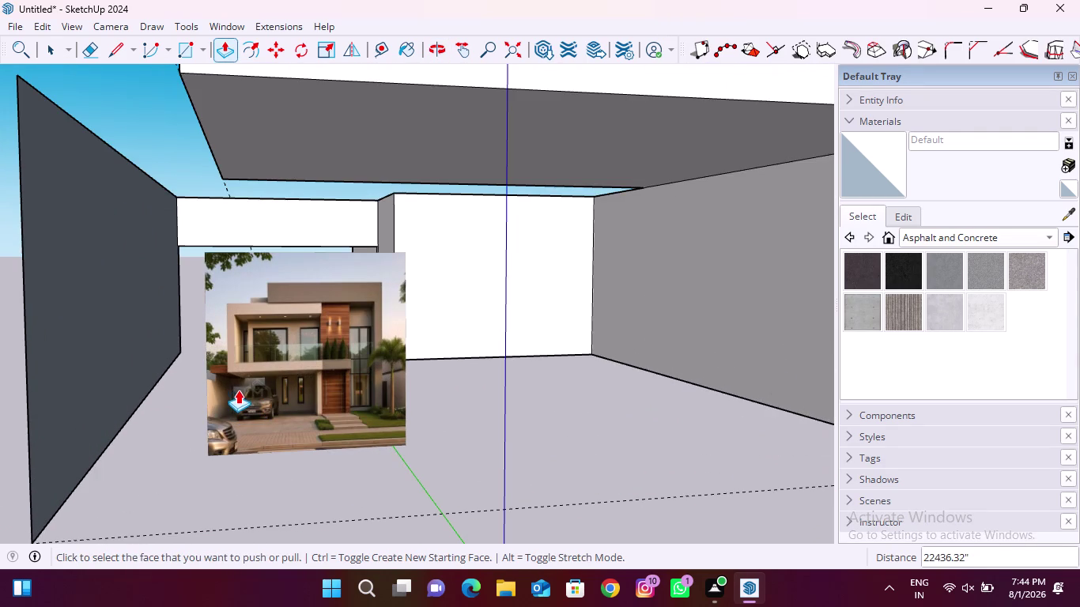
scroll(up, 3)
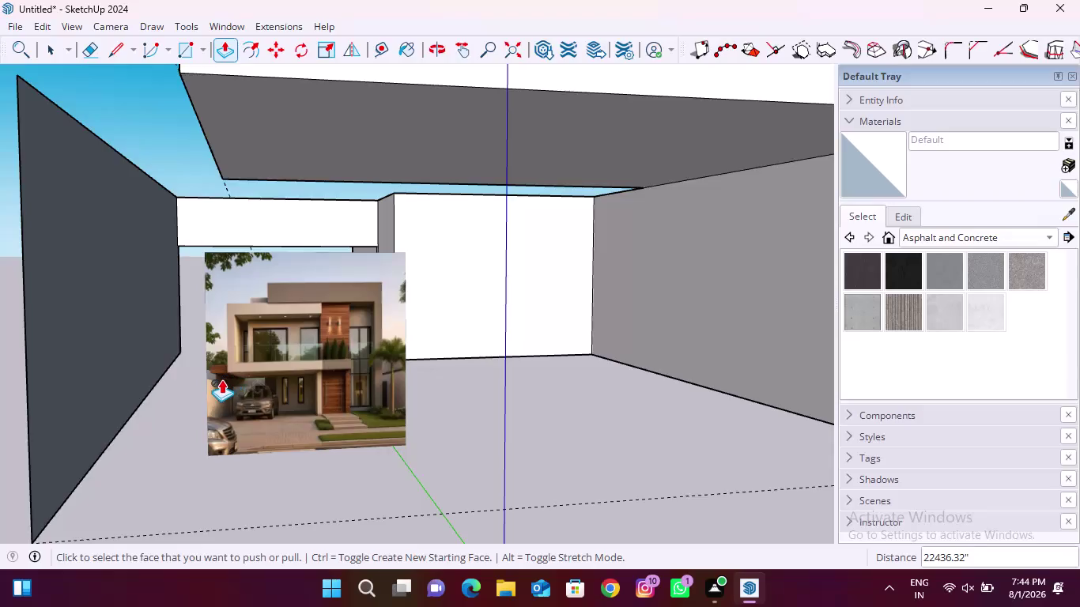
scroll(up, 3)
scroll(down, 3)
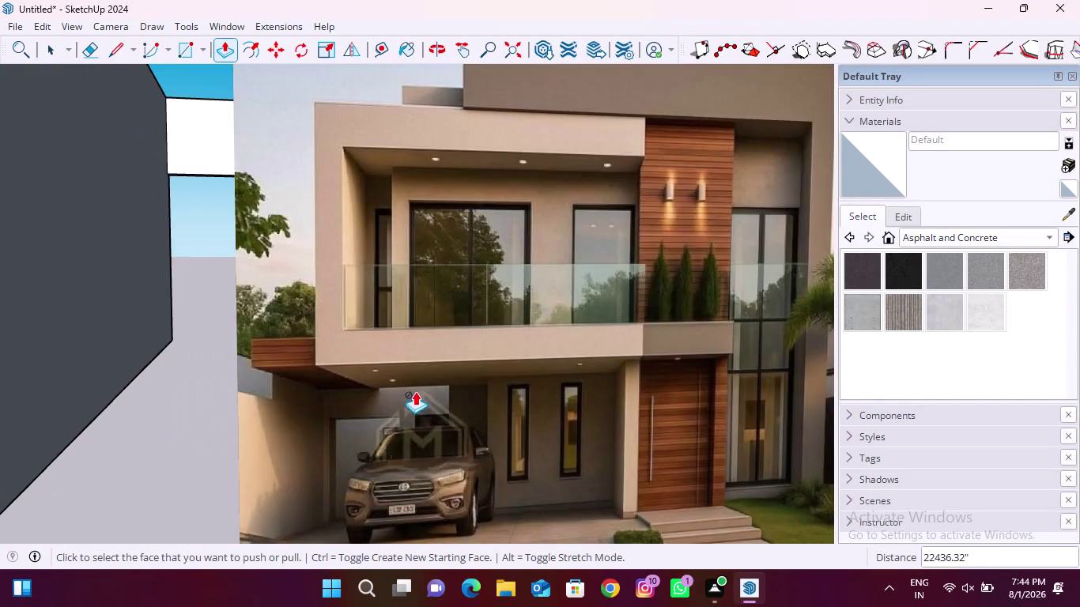
scroll(down, 3)
middle_drag(300, 394, 565, 504)
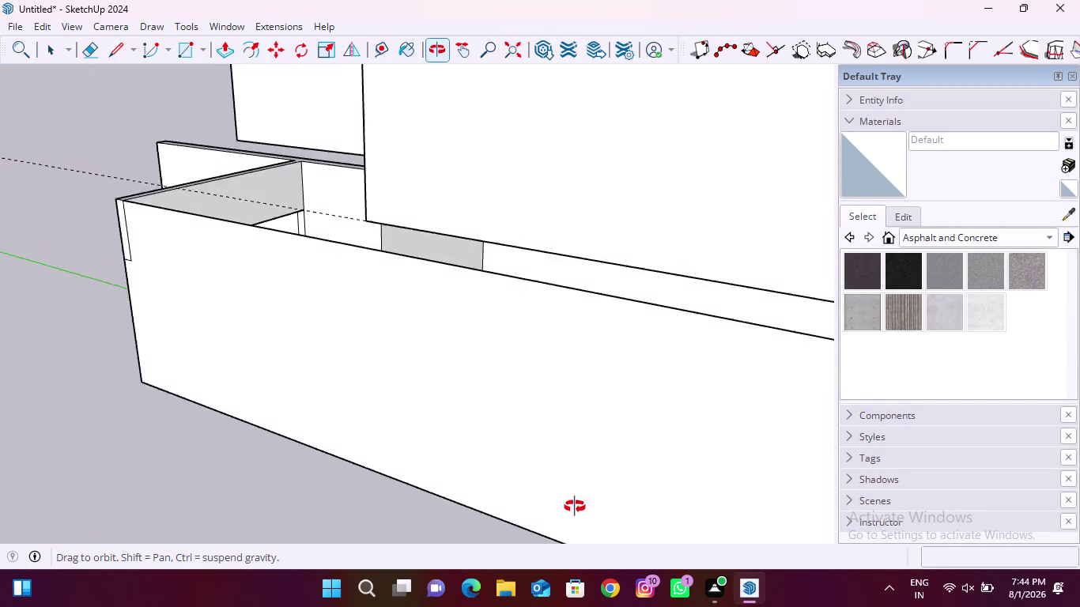
middle_drag(565, 503, 704, 547)
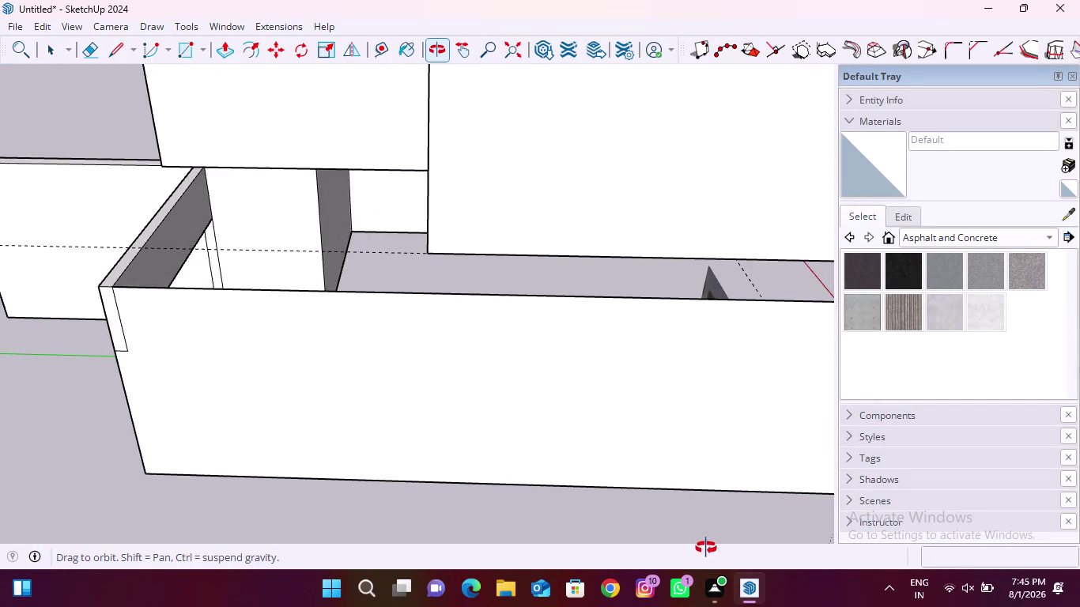
middle_drag(705, 547, 706, 549)
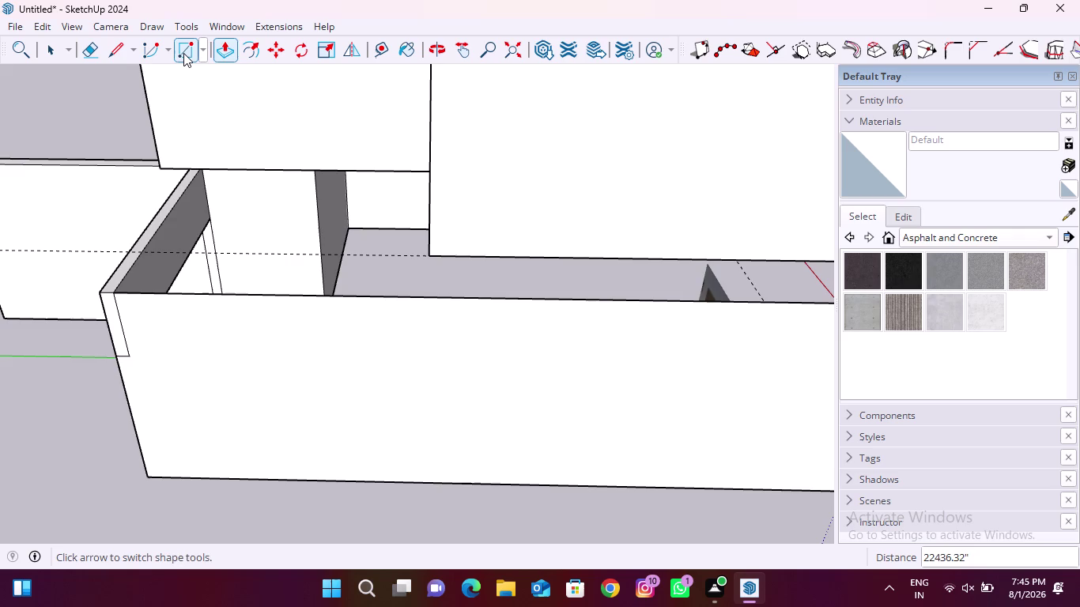
click(183, 53)
scroll(down, 3)
Orbit above the front wall and start a rectangle across its open top, then cancel it.
middle_drag(448, 374, 111, 256)
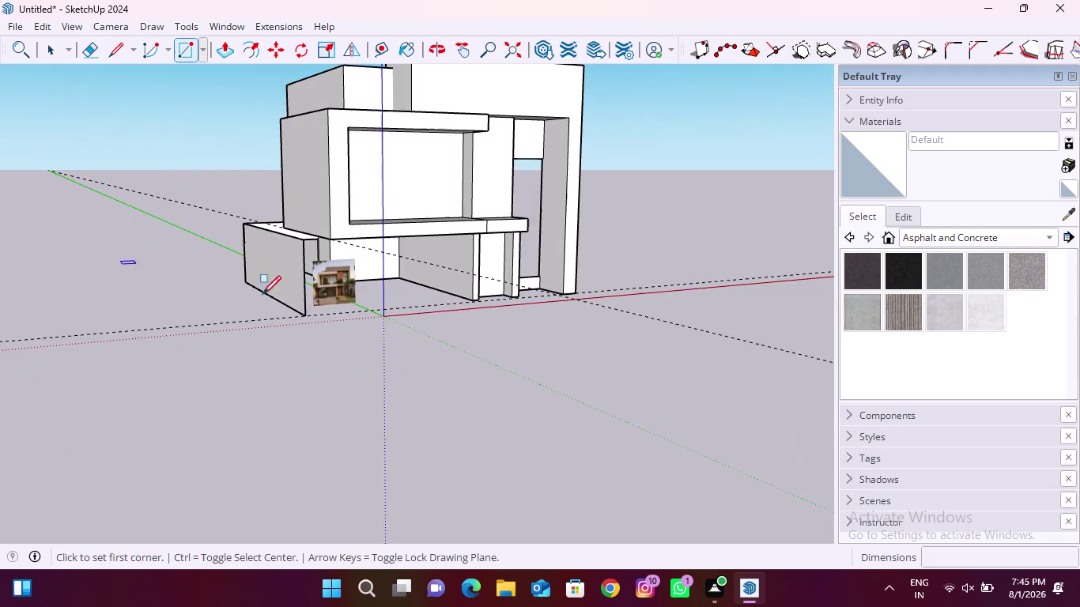
scroll(up, 3)
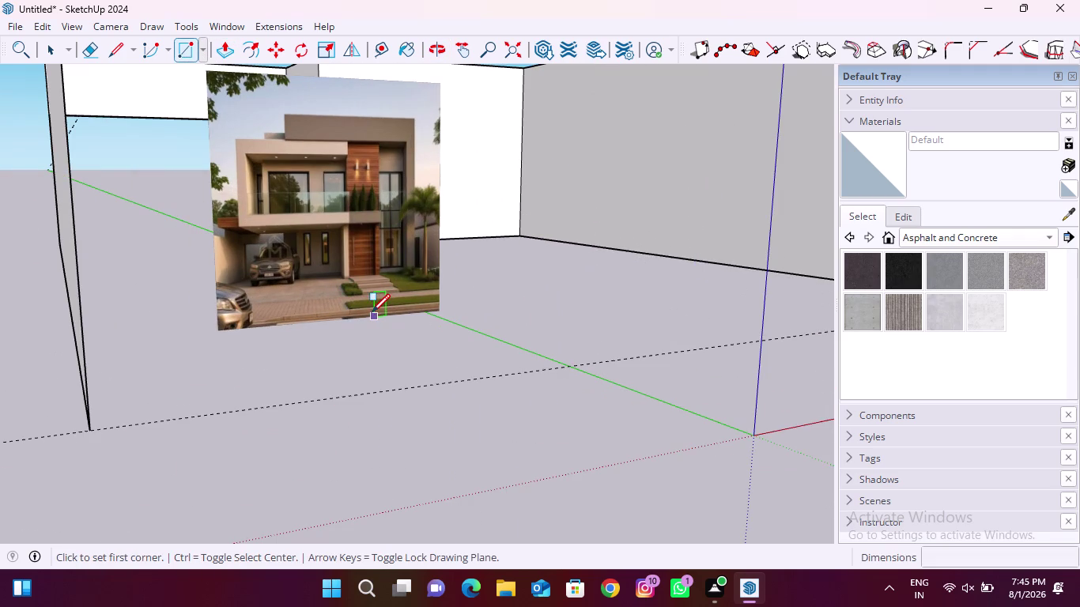
middle_drag(291, 324, 253, 416)
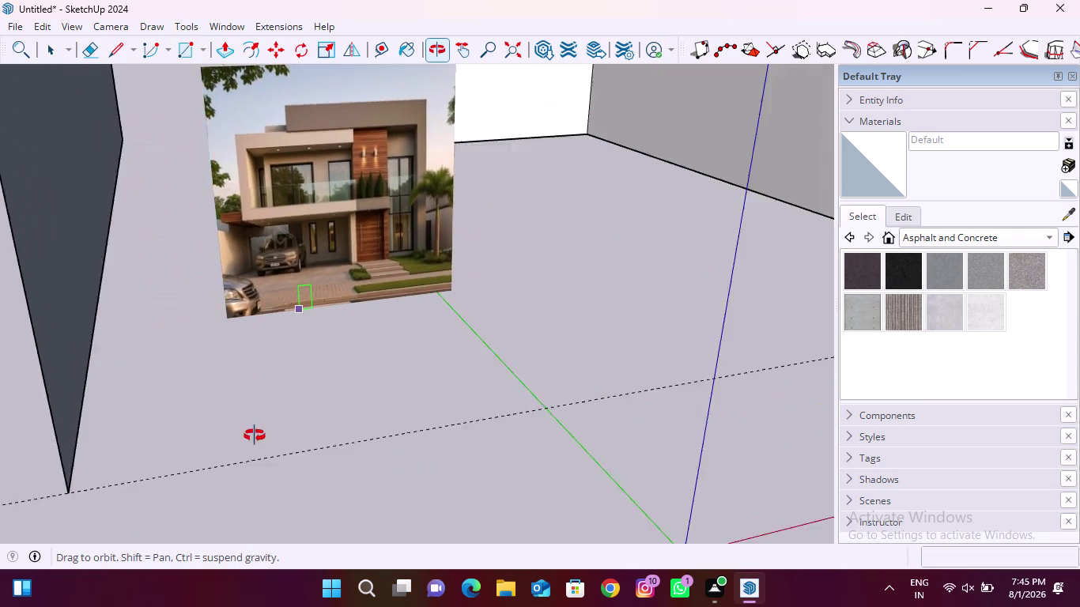
middle_drag(254, 416, 255, 439)
scroll(down, 3)
middle_drag(122, 216, 441, 318)
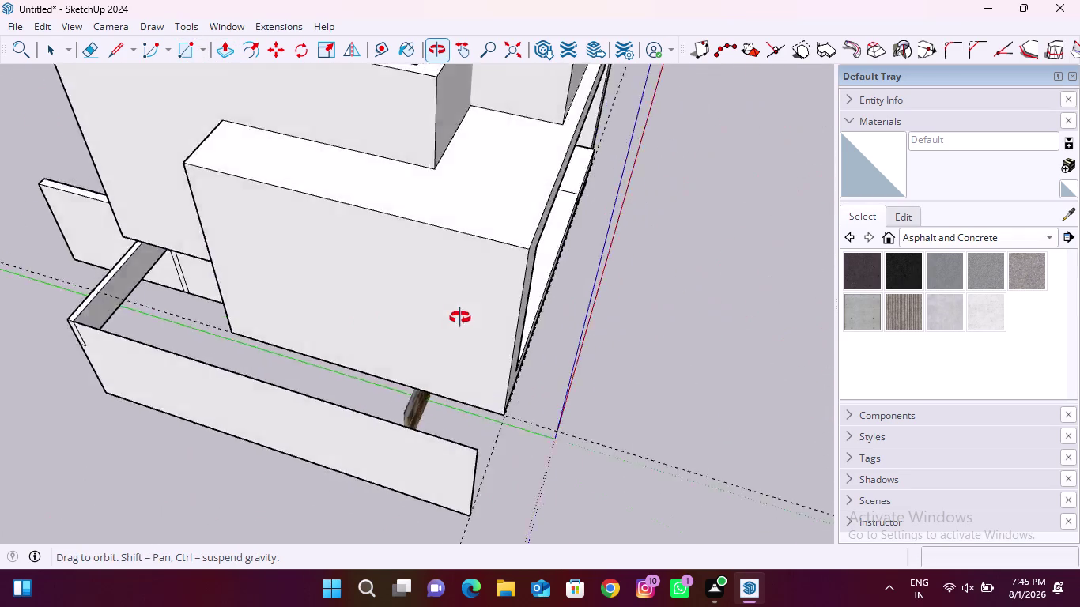
middle_drag(441, 318, 509, 312)
scroll(up, 3)
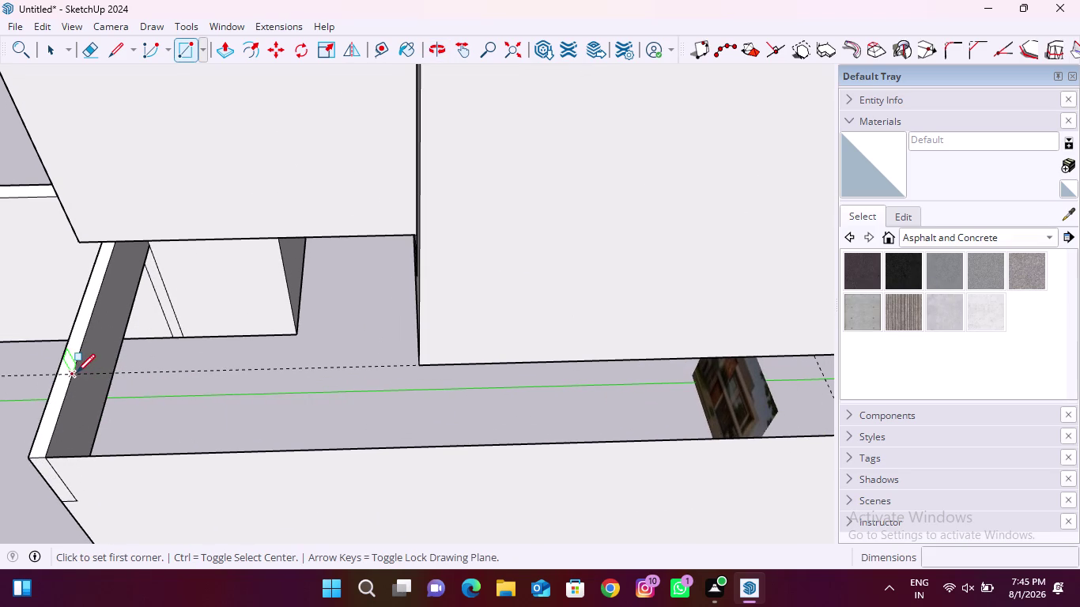
click(59, 374)
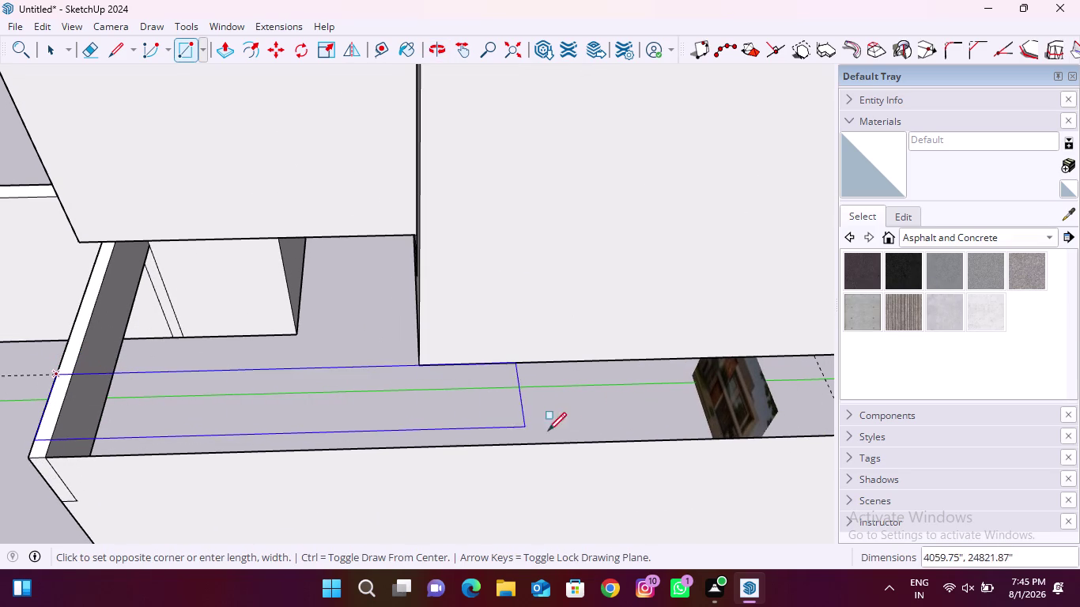
click(681, 443)
scroll(down, 3)
key(Escape)
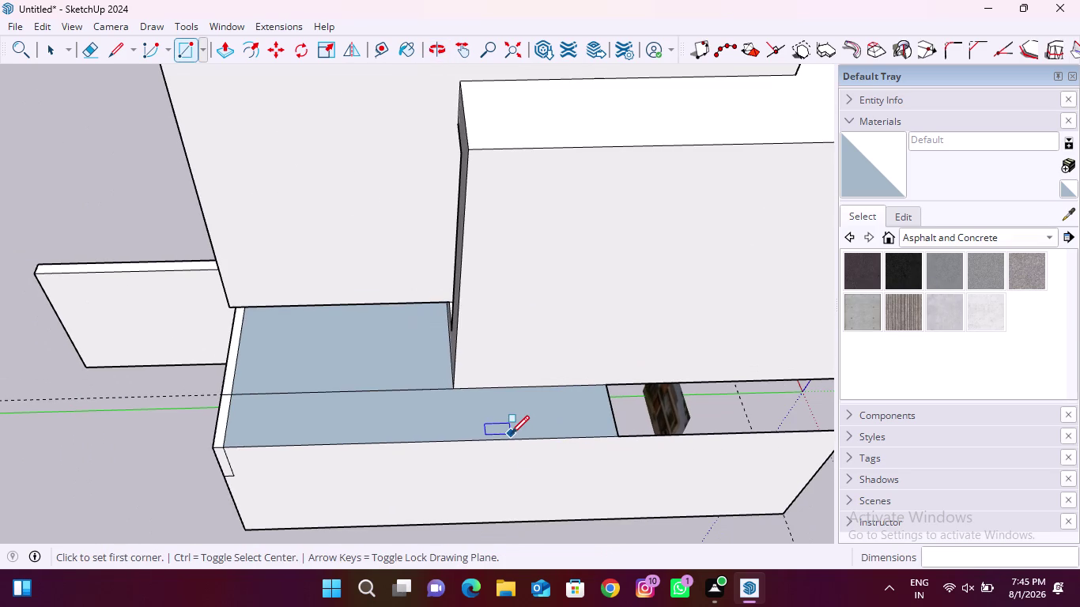
Draw a rectangle capping the wall top and orbit out to view the capped wall.
click(60, 53)
click(373, 340)
key(Delete)
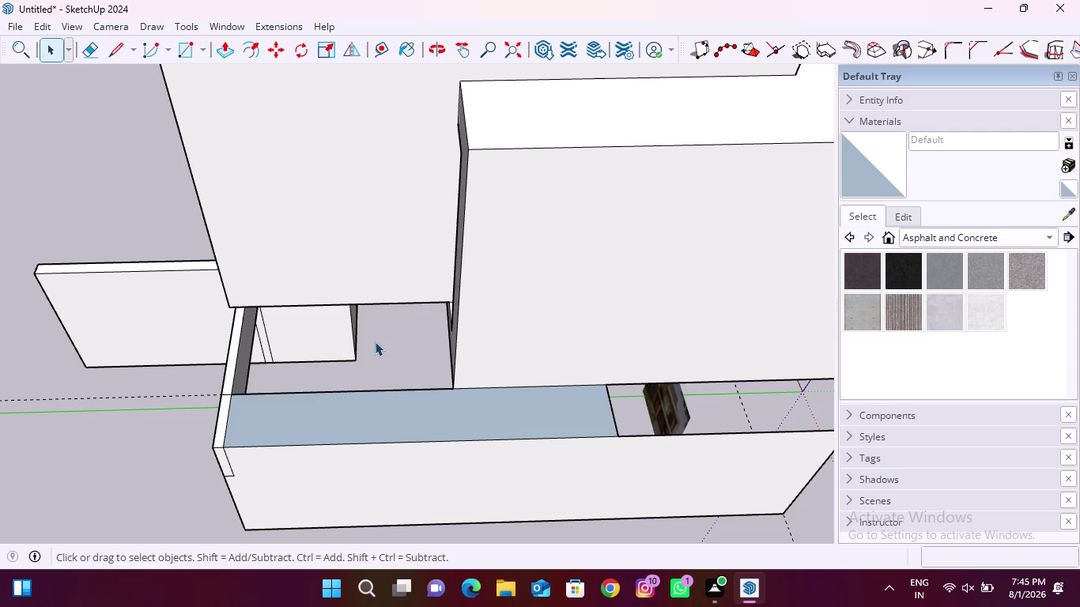
scroll(down, 3)
middle_drag(612, 449, 146, 219)
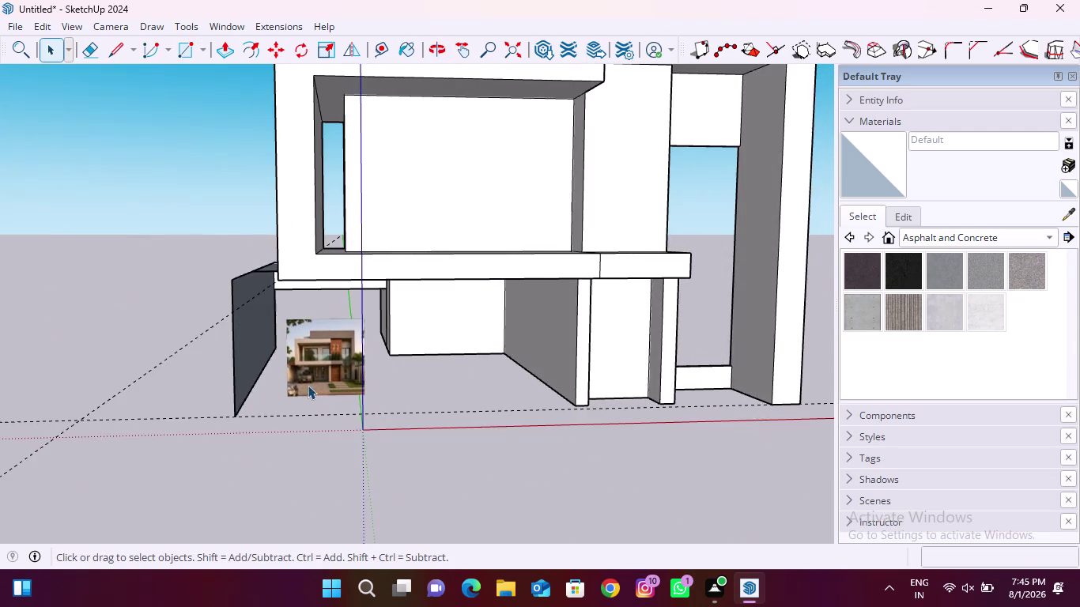
scroll(up, 3)
middle_drag(346, 426, 332, 398)
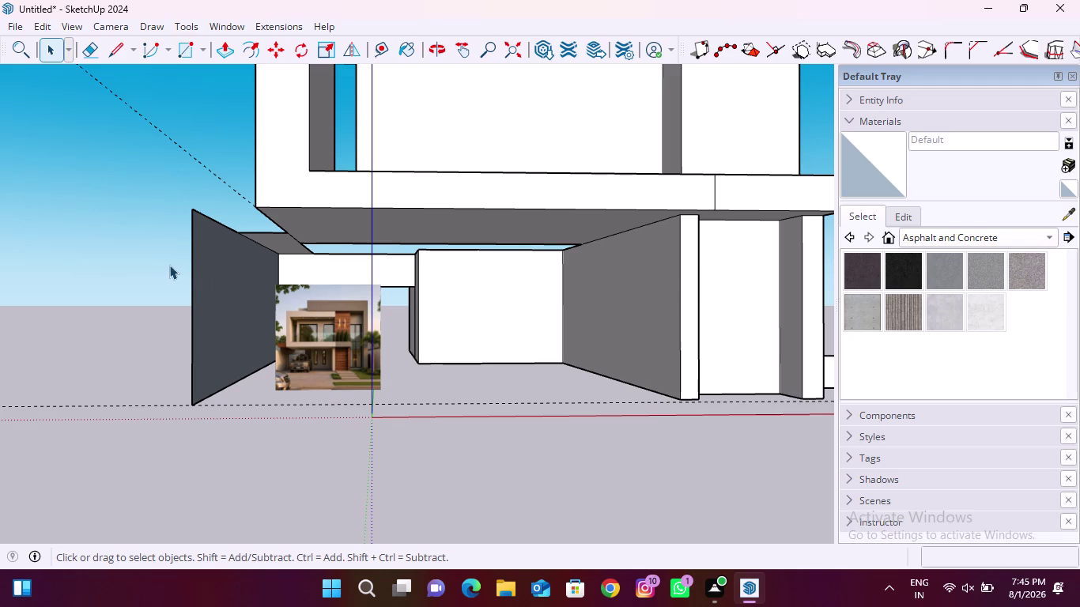
middle_drag(160, 261, 577, 377)
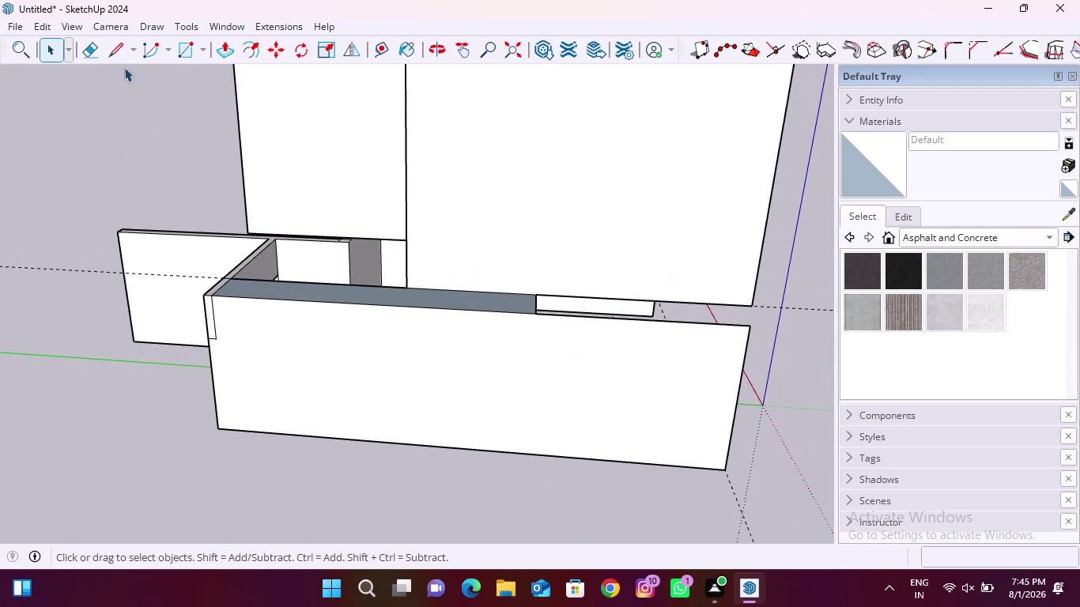
Start a line from the end of the cap, then cancel and undo it.
click(109, 55)
scroll(up, 3)
click(517, 291)
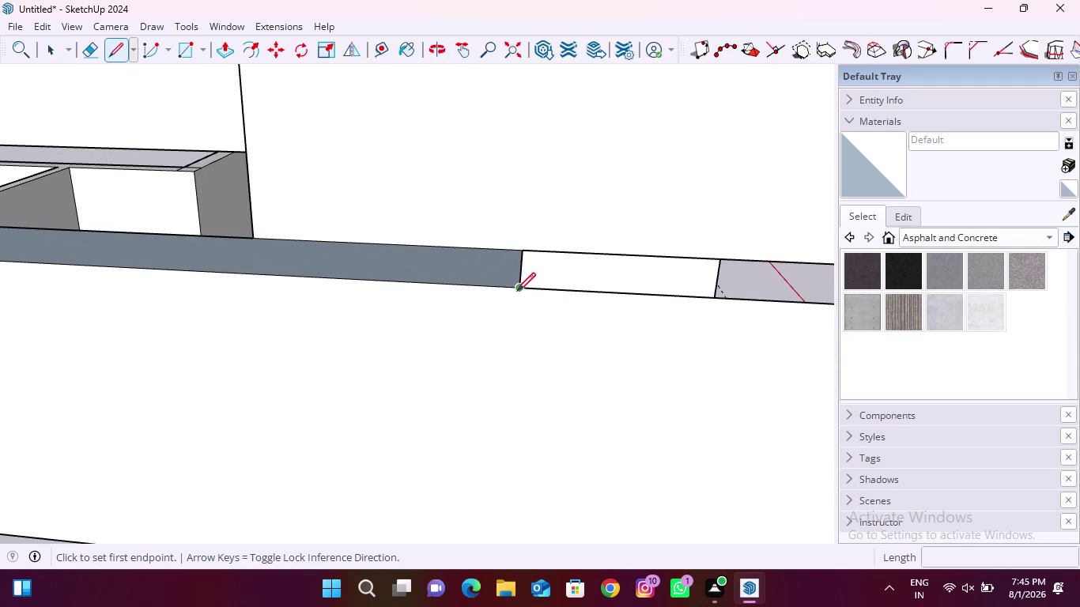
click(517, 371)
scroll(down, 3)
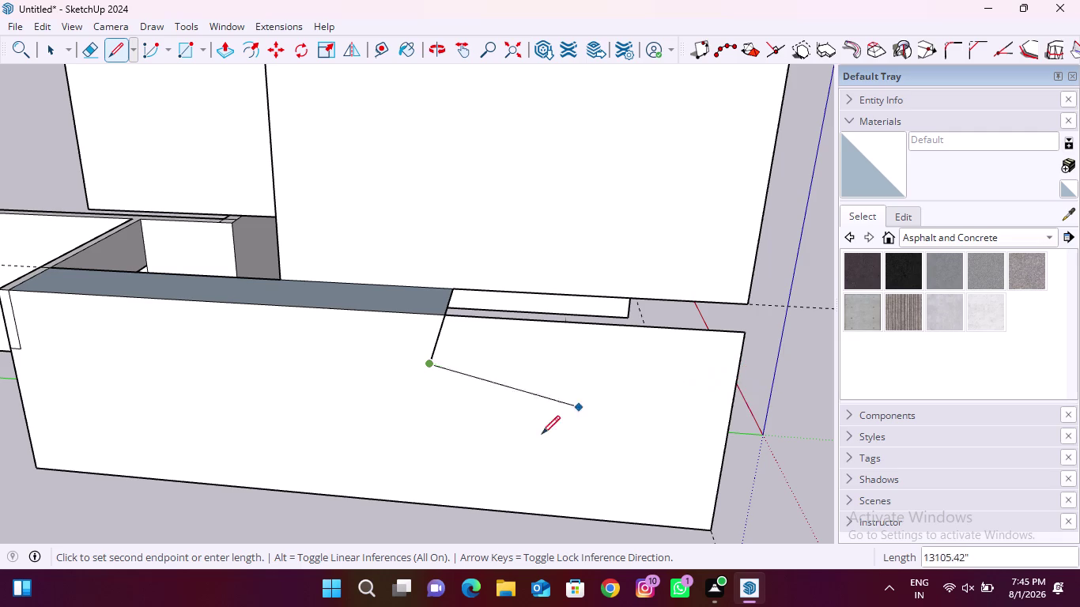
middle_drag(444, 422, 471, 378)
key(Escape)
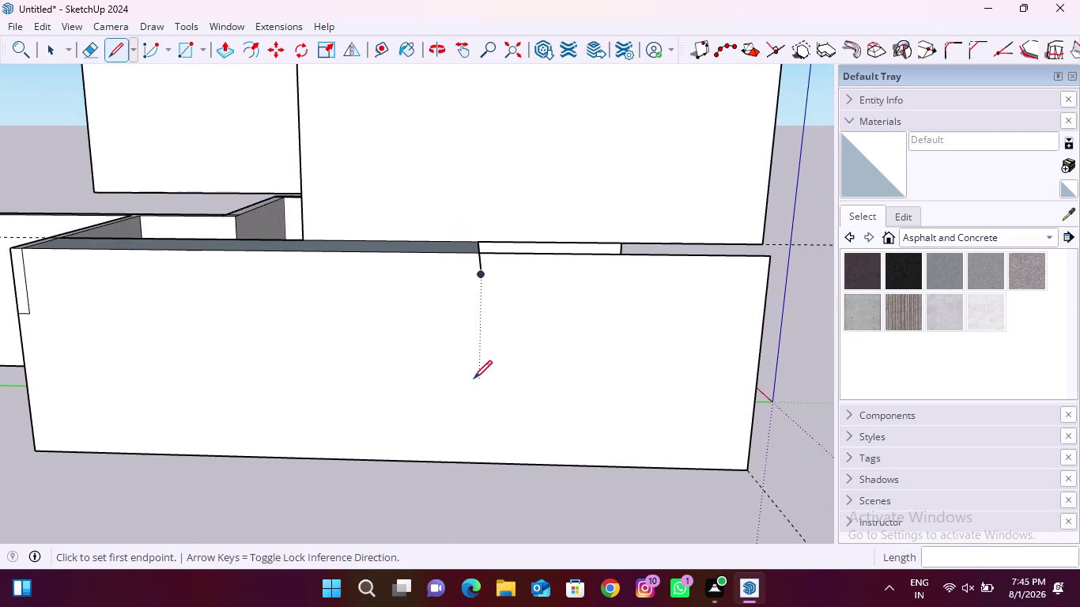
key(ctrl+z)
Draw a vertical line down from the wall top and a horizontal dividing line across the face.
middle_drag(478, 267, 491, 339)
scroll(up, 3)
click(494, 323)
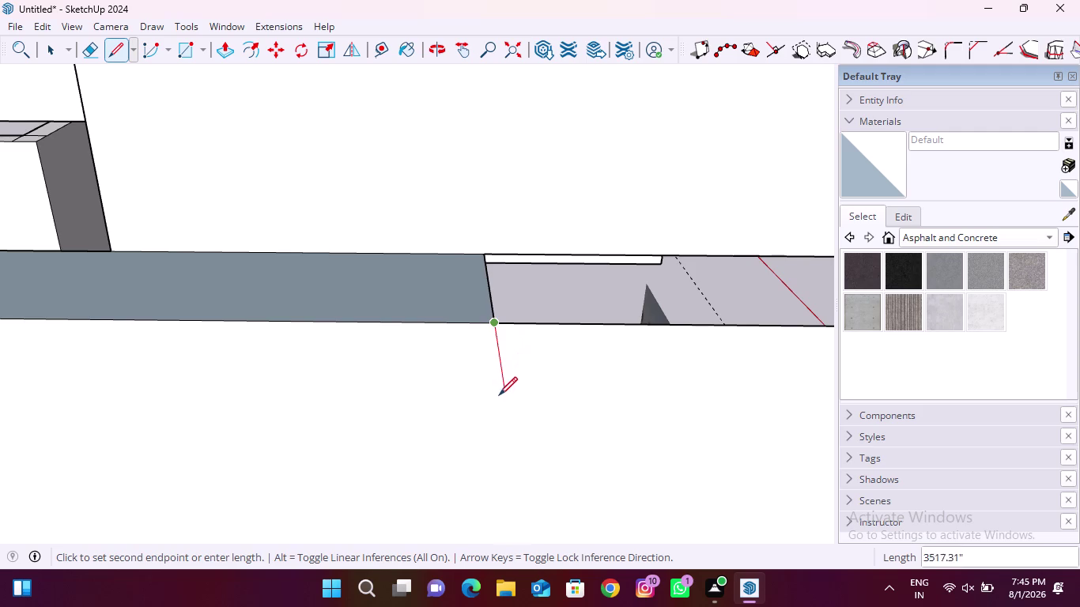
click(494, 405)
scroll(down, 3)
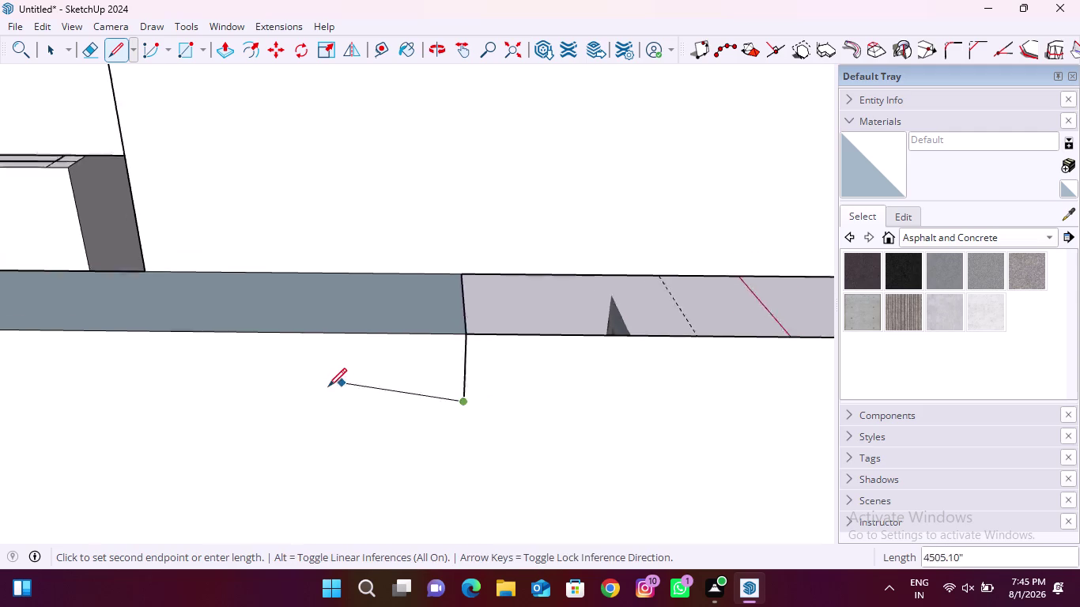
scroll(down, 3)
middle_drag(565, 414, 381, 388)
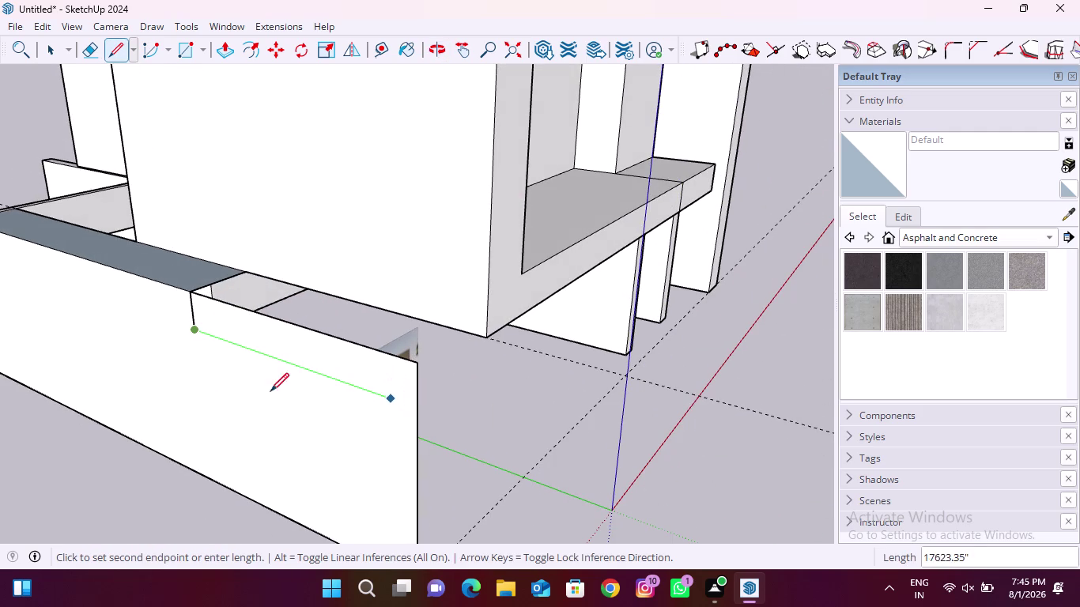
click(195, 345)
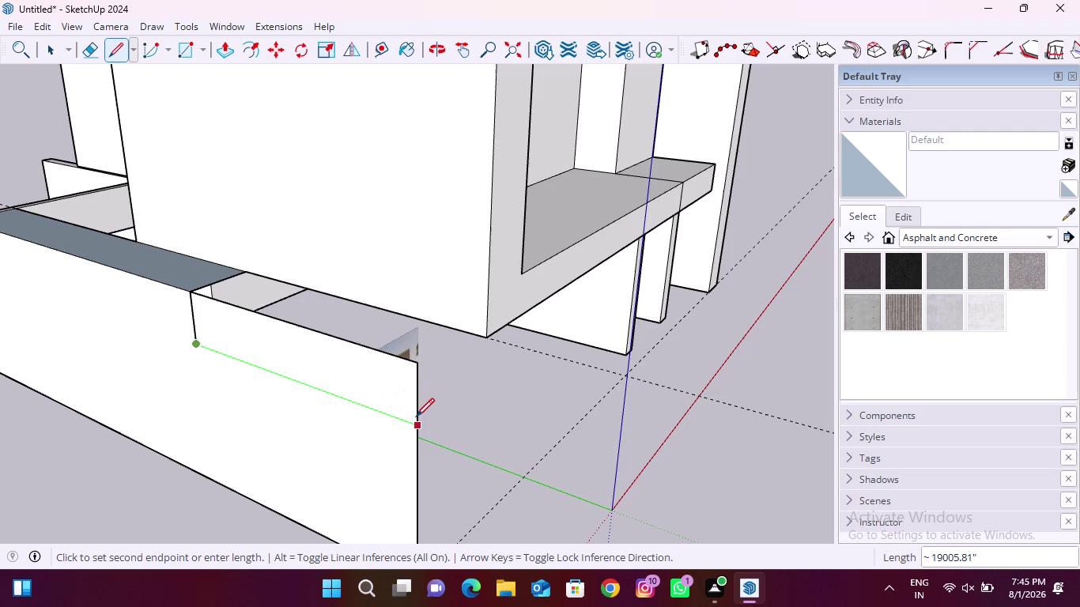
click(416, 417)
scroll(down, 3)
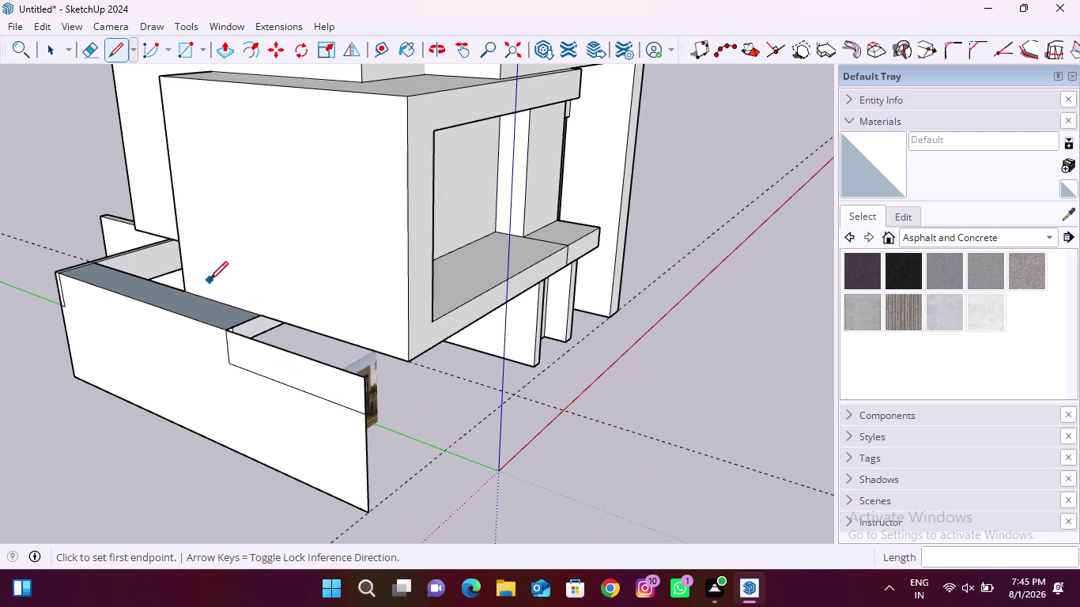
key(Escape)
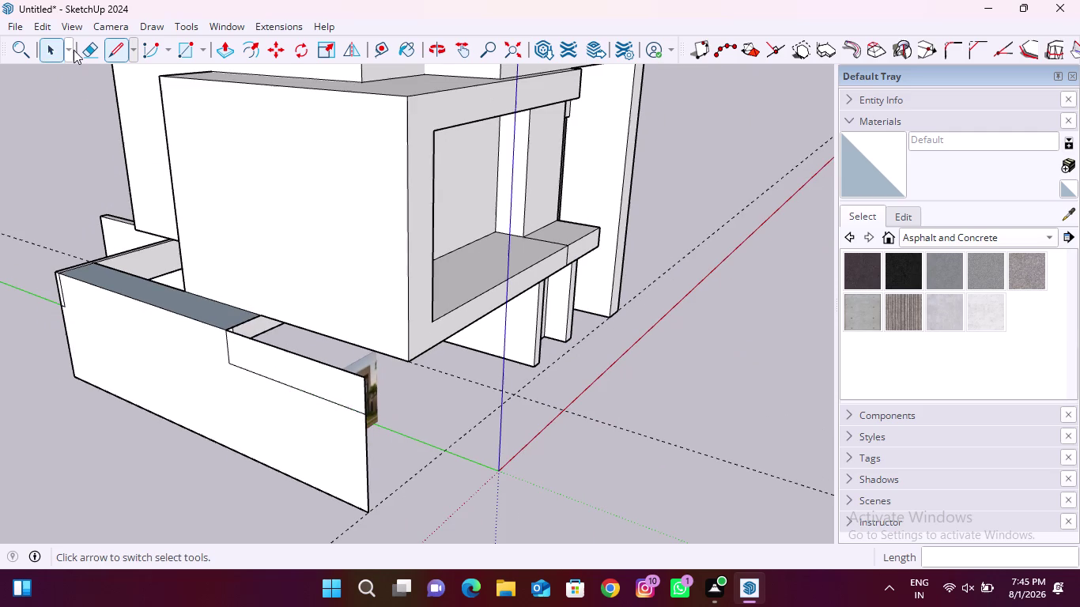
Erase the leftover edges on the carport front wall.
click(85, 50)
scroll(up, 3)
drag(370, 390, 383, 393)
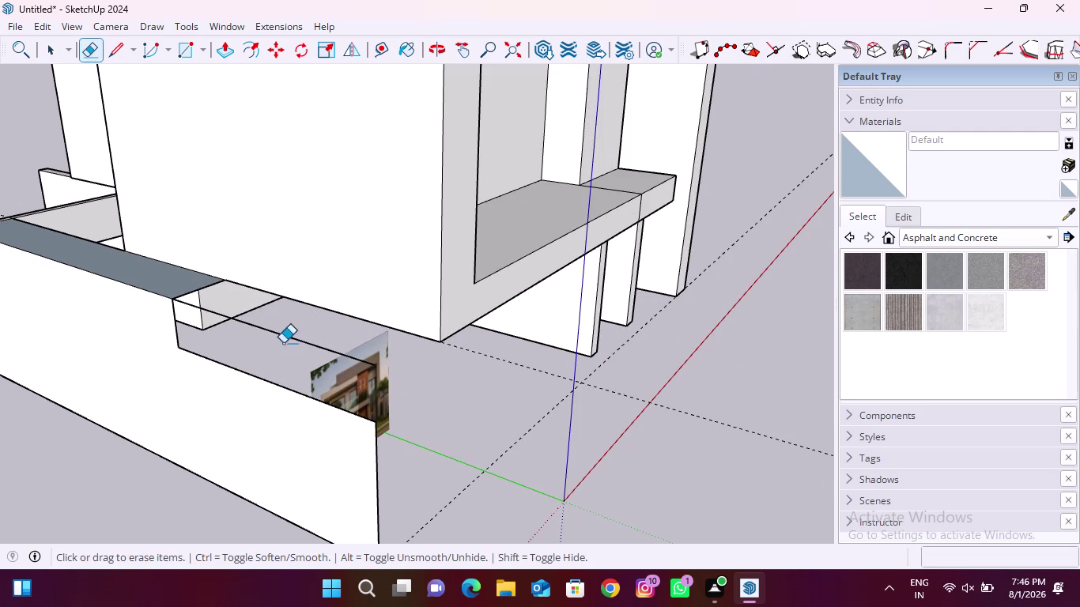
drag(284, 331, 276, 346)
scroll(down, 3)
Push/Pull the carport wall's front face to adjust the wall thickness.
middle_drag(397, 456, 83, 373)
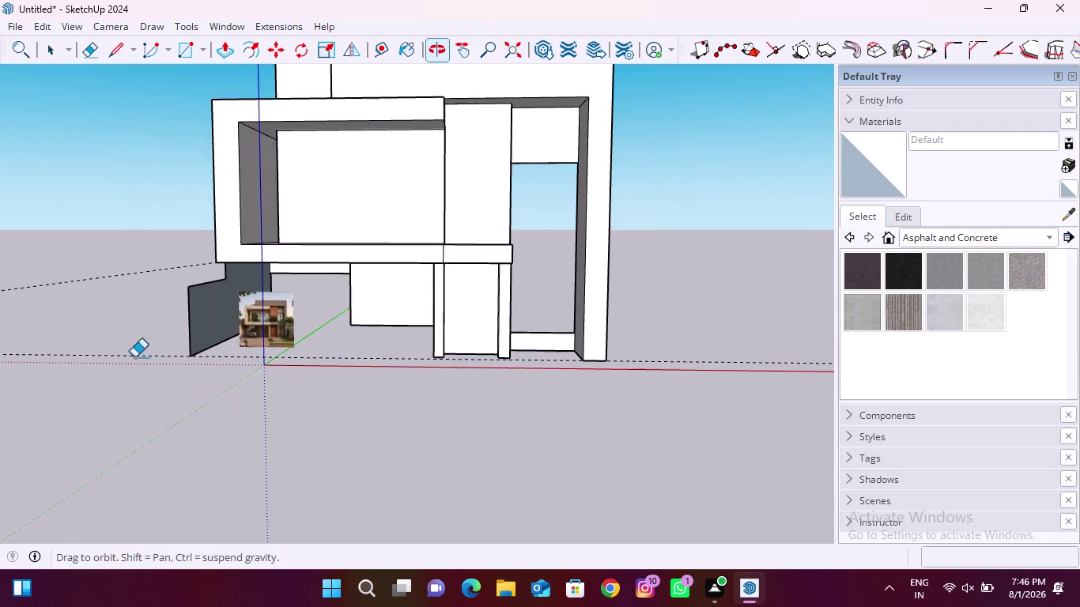
scroll(up, 3)
scroll(down, 3)
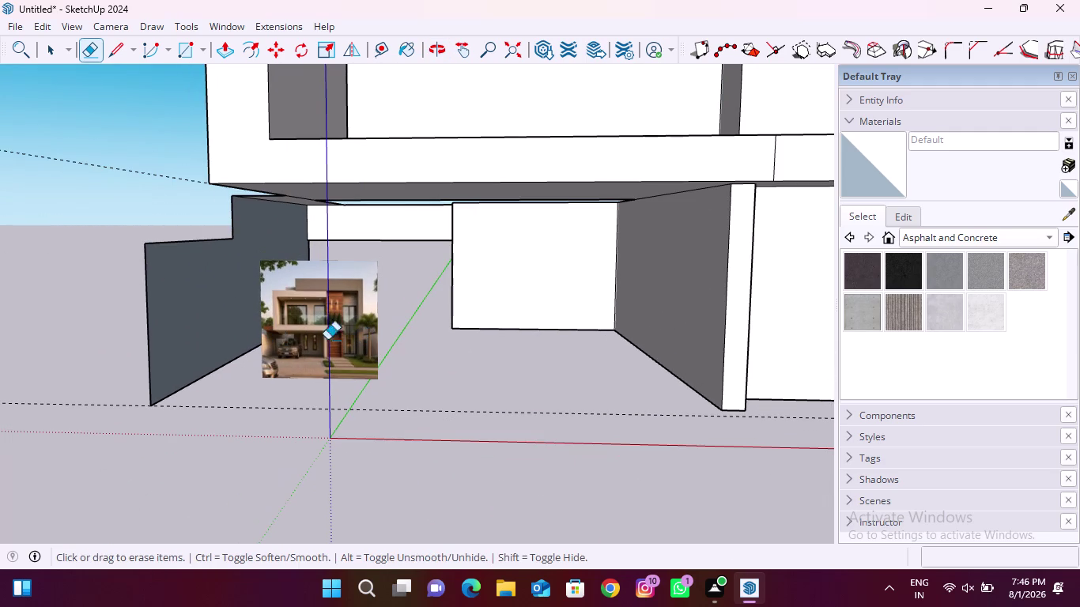
middle_drag(144, 286, 524, 358)
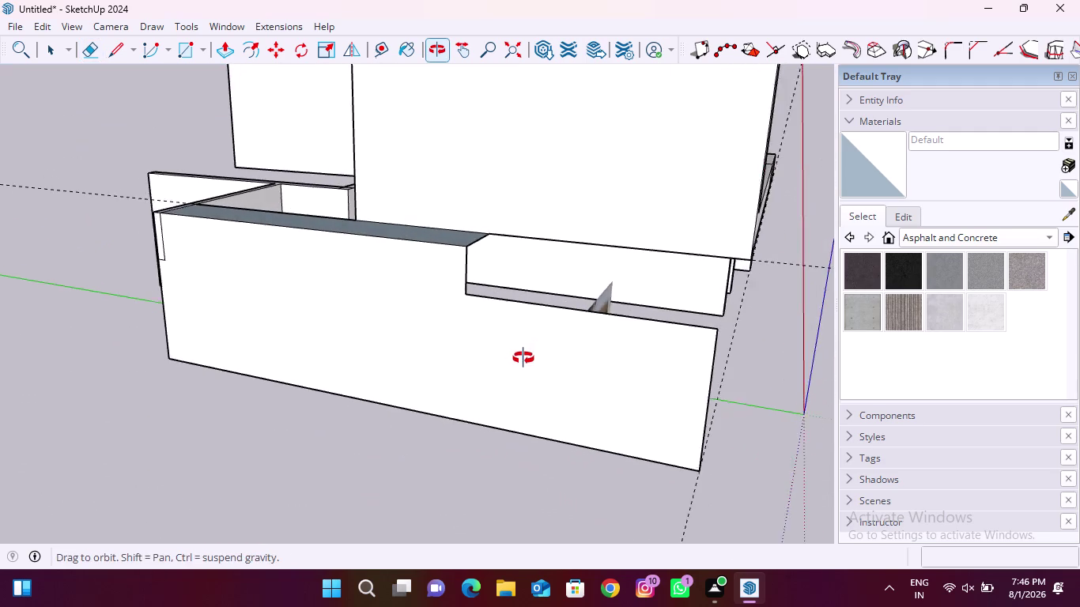
middle_drag(523, 358, 525, 358)
click(222, 55)
click(501, 360)
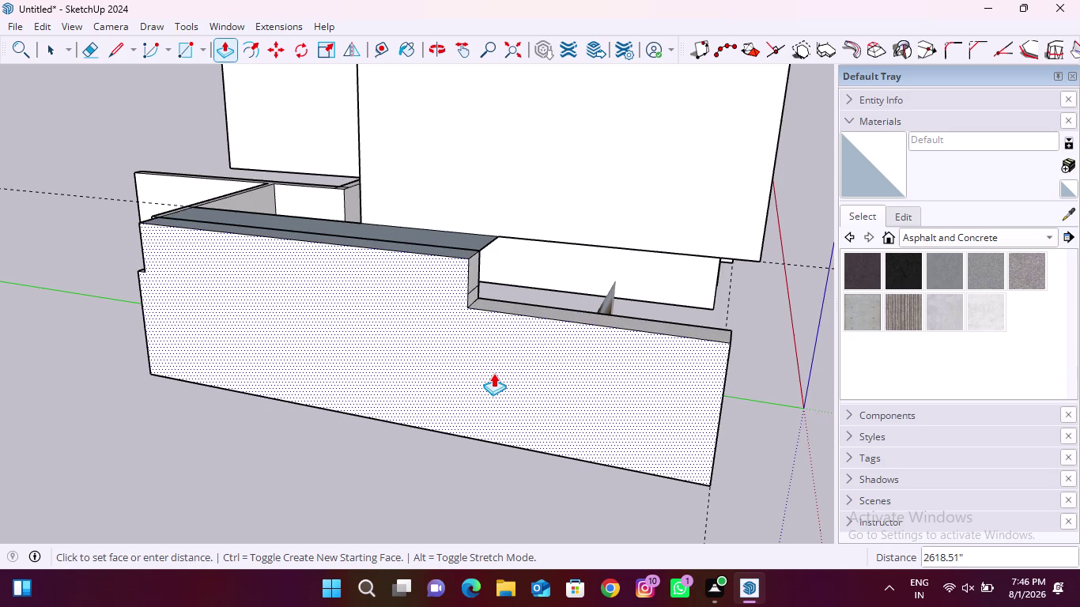
middle_drag(493, 371, 394, 406)
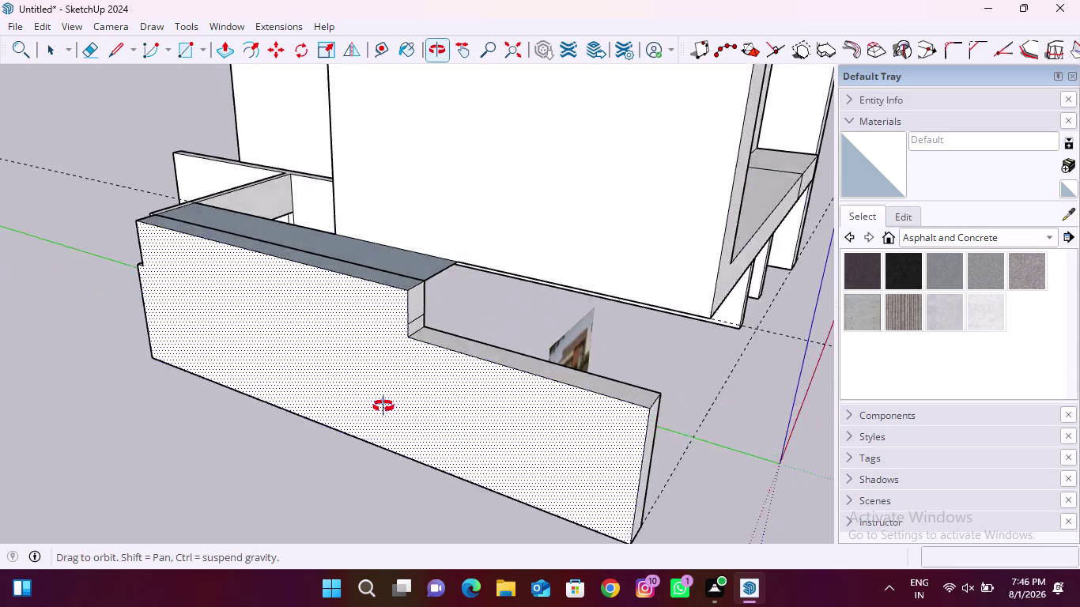
middle_drag(395, 405, 275, 409)
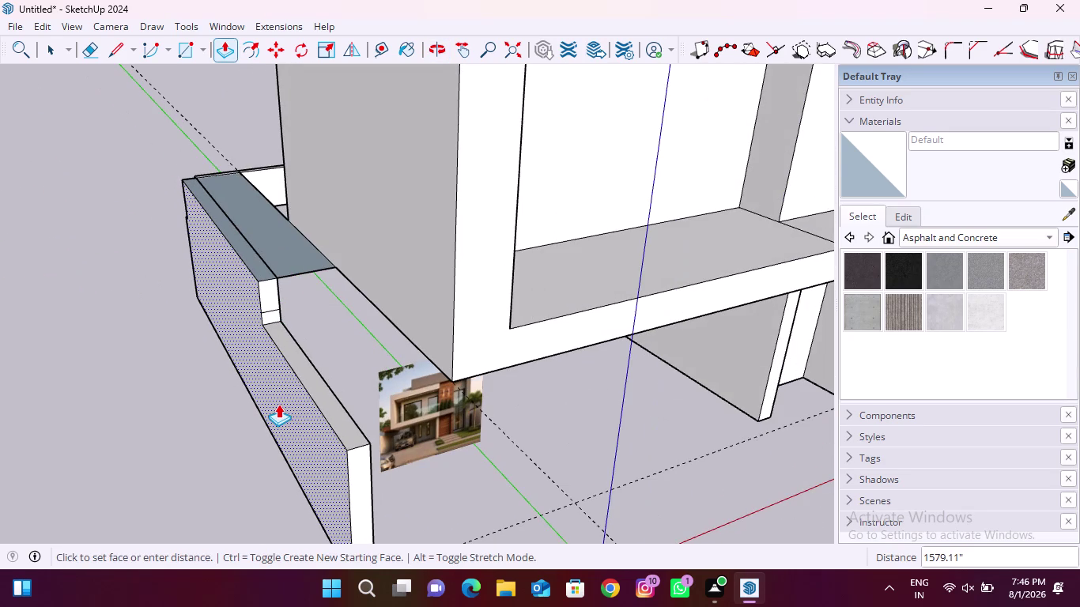
click(281, 404)
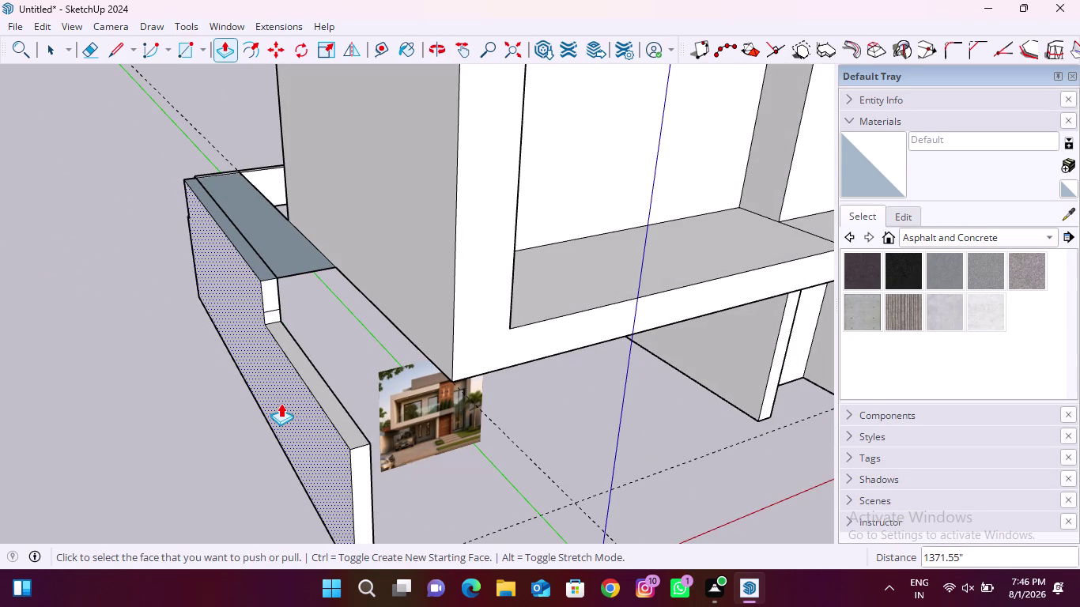
Push the top of the wall's right section down, then check the side and front views.
middle_drag(260, 246, 347, 409)
click(333, 378)
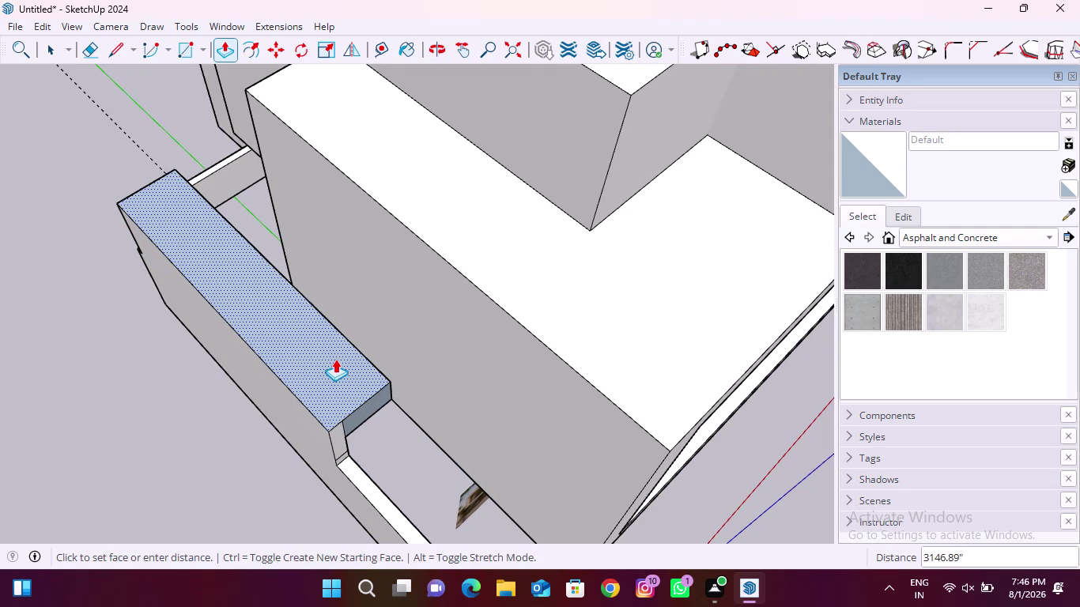
key(Escape)
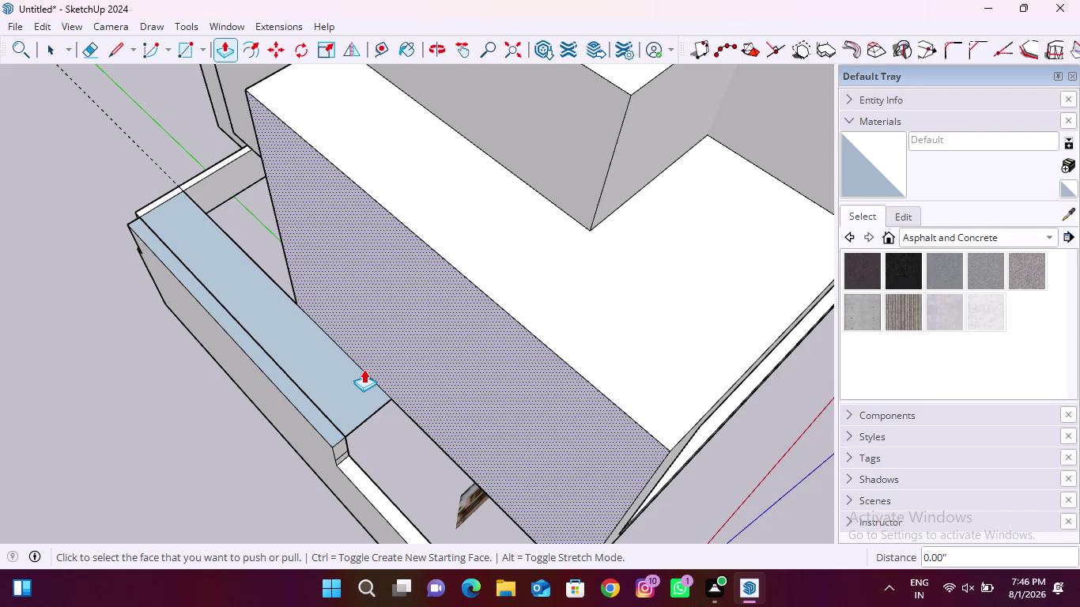
scroll(down, 3)
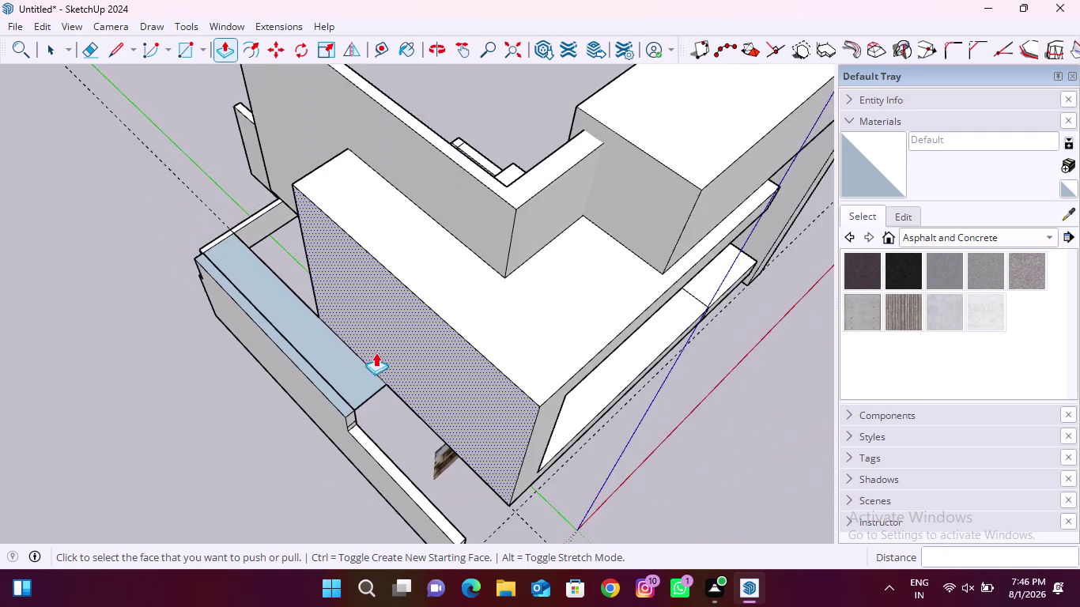
scroll(down, 3)
middle_drag(400, 417, 208, 224)
middle_drag(406, 293, 354, 258)
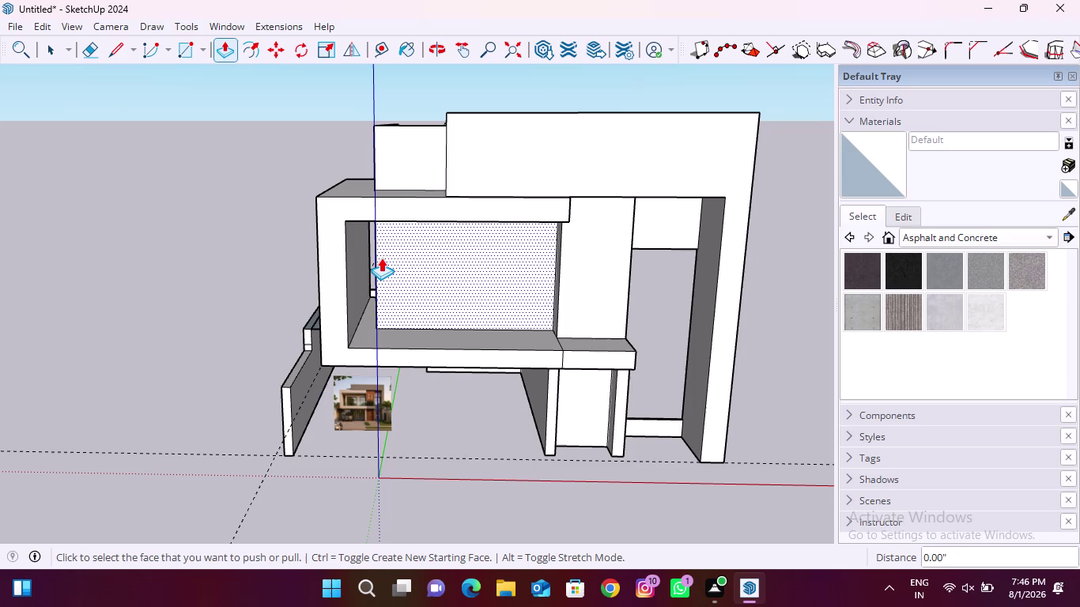
middle_drag(288, 330, 634, 414)
scroll(up, 3)
click(89, 52)
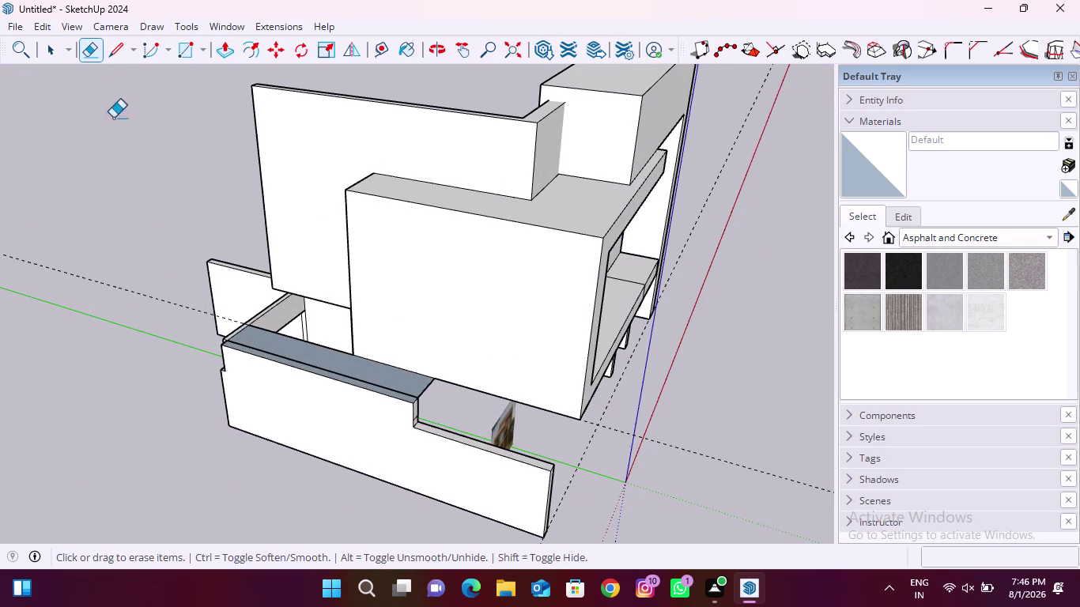
middle_drag(244, 346, 374, 455)
scroll(up, 3)
scroll(up, 3)
middle_drag(234, 475, 299, 403)
click(226, 55)
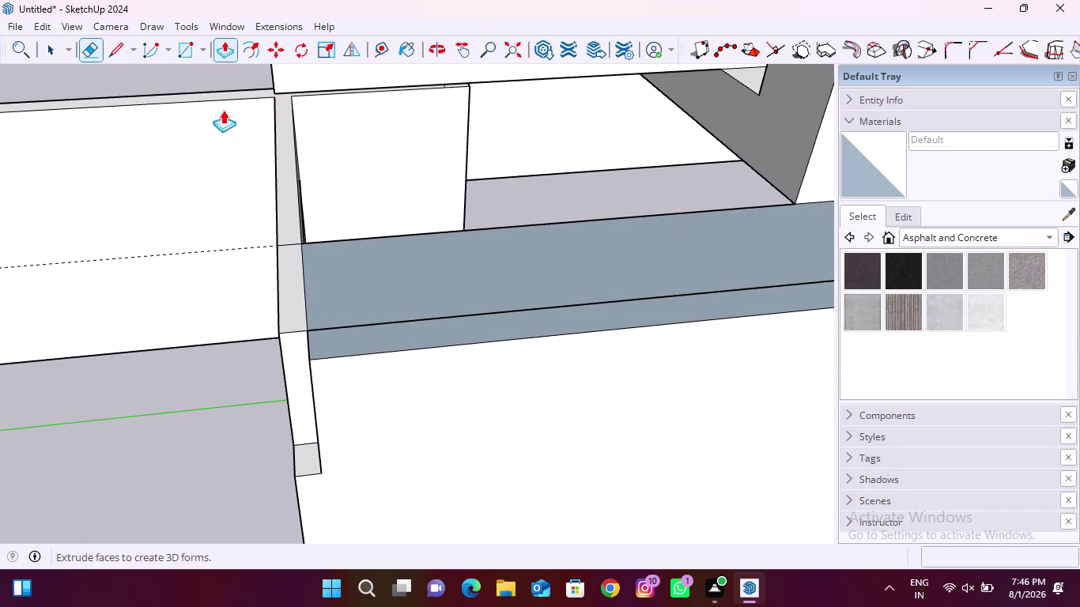
scroll(up, 3)
click(304, 358)
click(405, 373)
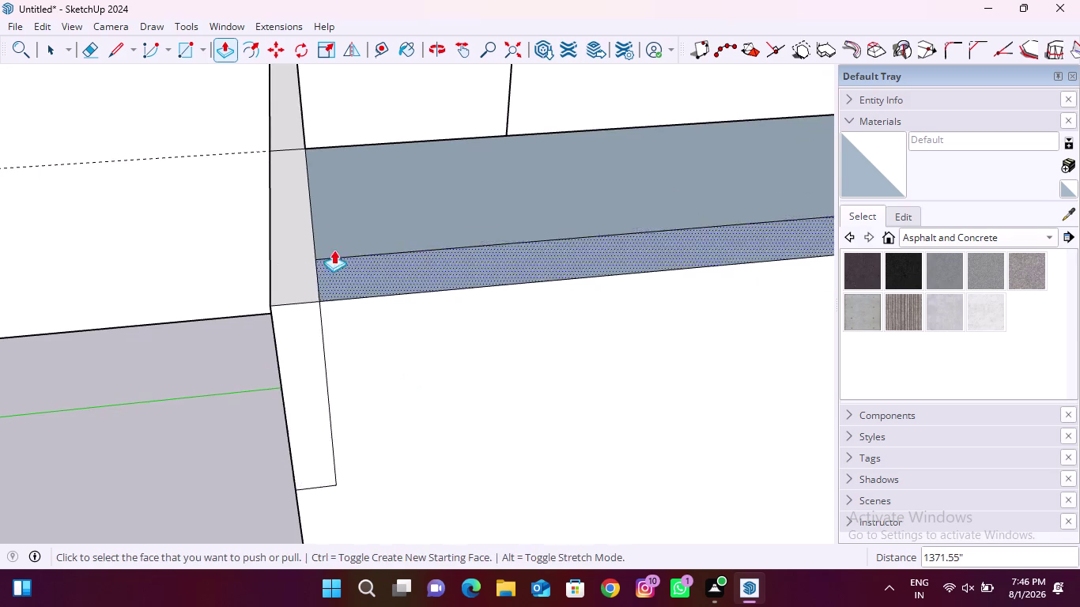
middle_drag(333, 250, 249, 437)
scroll(down, 3)
scroll(down, 3)
scroll(down, 3)
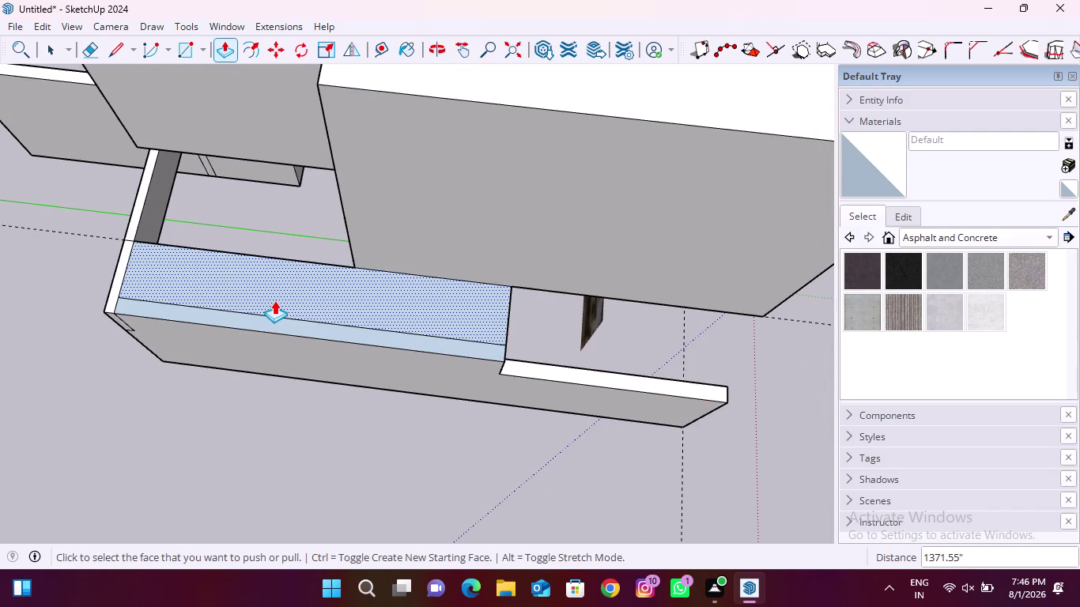
scroll(down, 3)
middle_drag(470, 336, 9, 178)
scroll(up, 3)
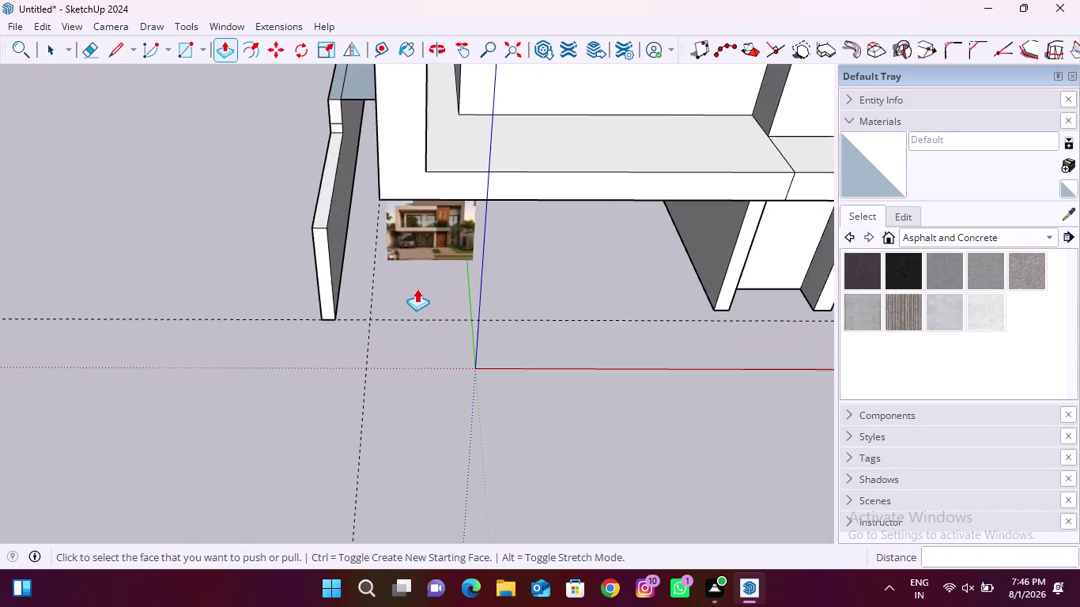
middle_drag(439, 314, 419, 240)
scroll(up, 3)
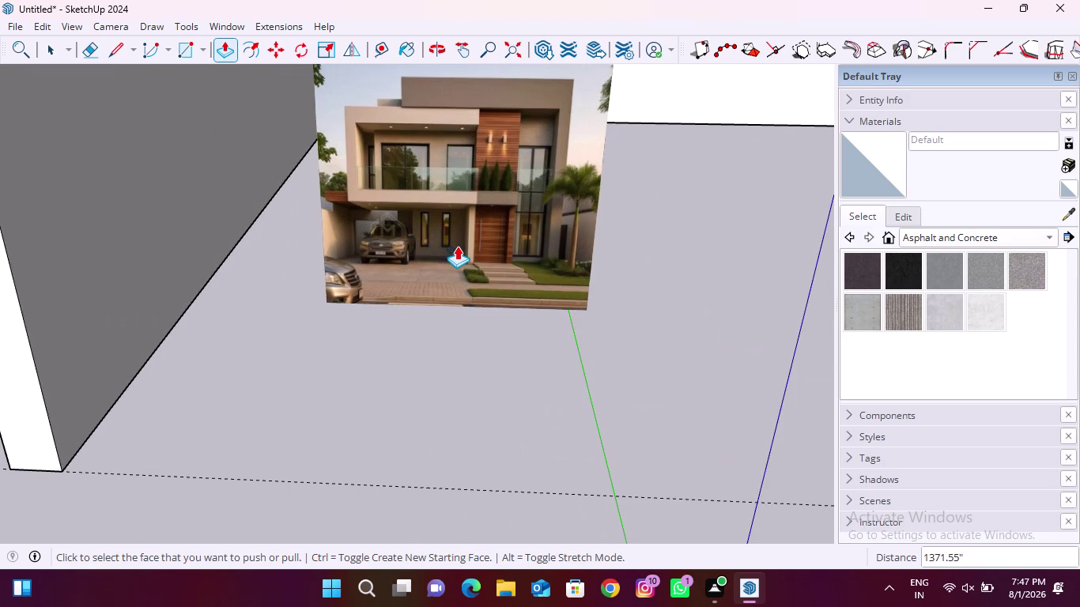
scroll(up, 3)
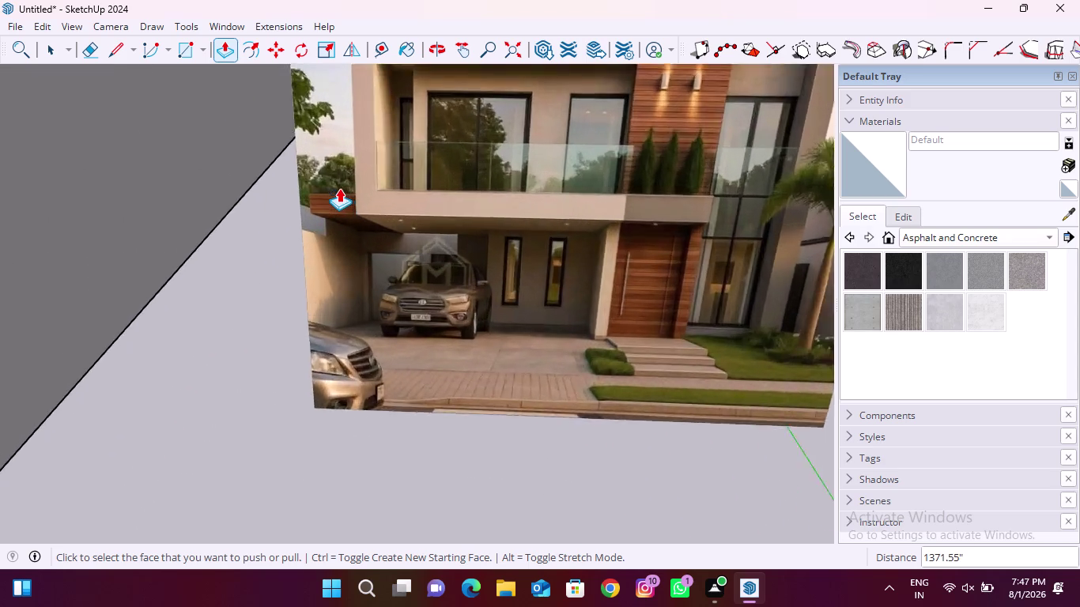
scroll(up, 3)
scroll(down, 3)
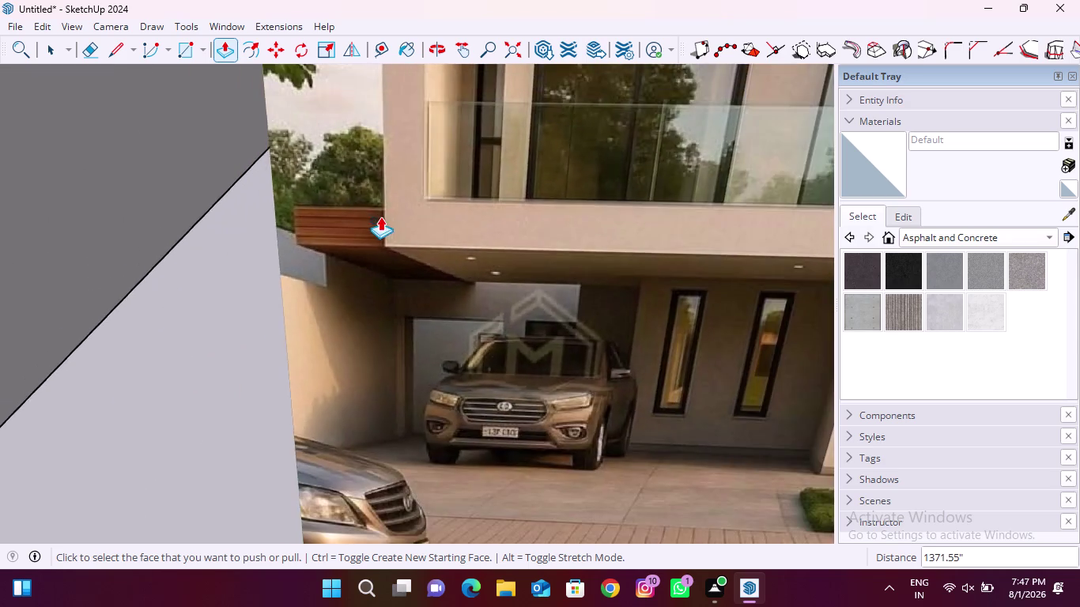
scroll(down, 3)
scroll(down, 3)
scroll(down, 3)
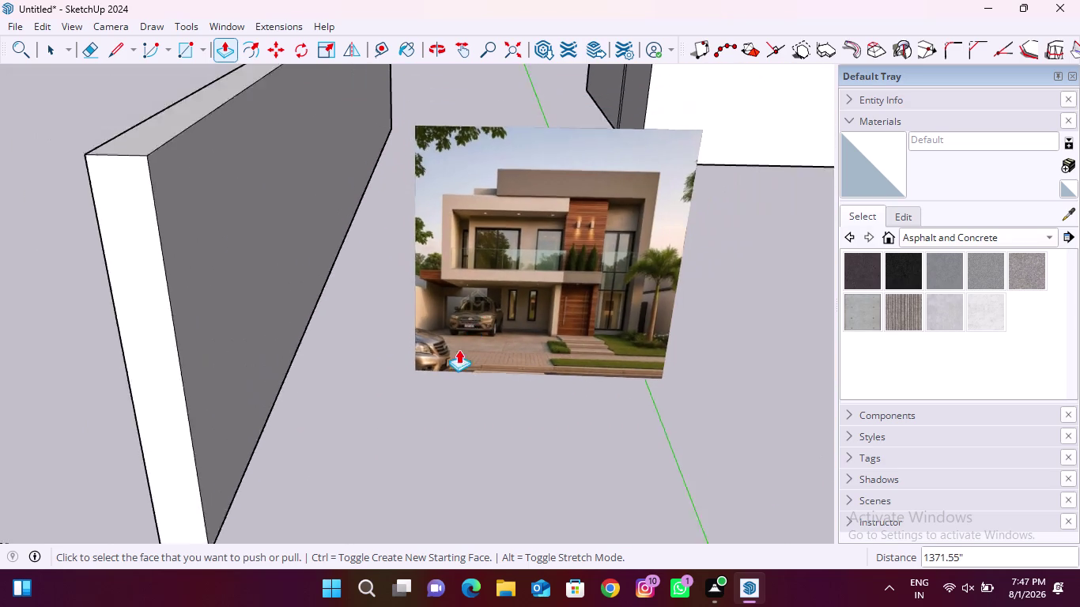
scroll(down, 3)
scroll(down, 3)
middle_drag(502, 402, 493, 350)
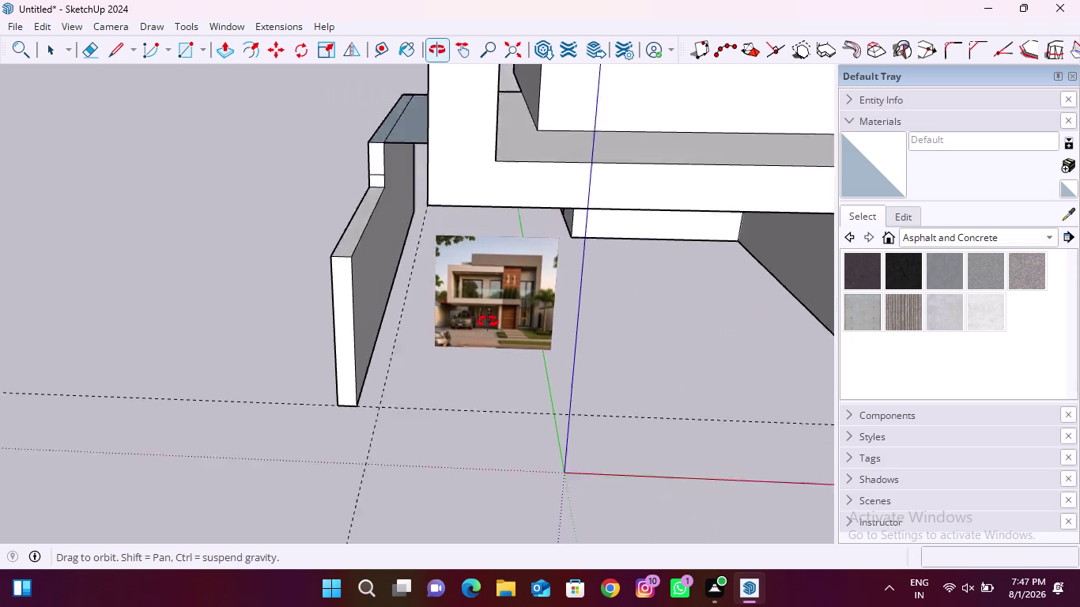
middle_drag(492, 350, 488, 278)
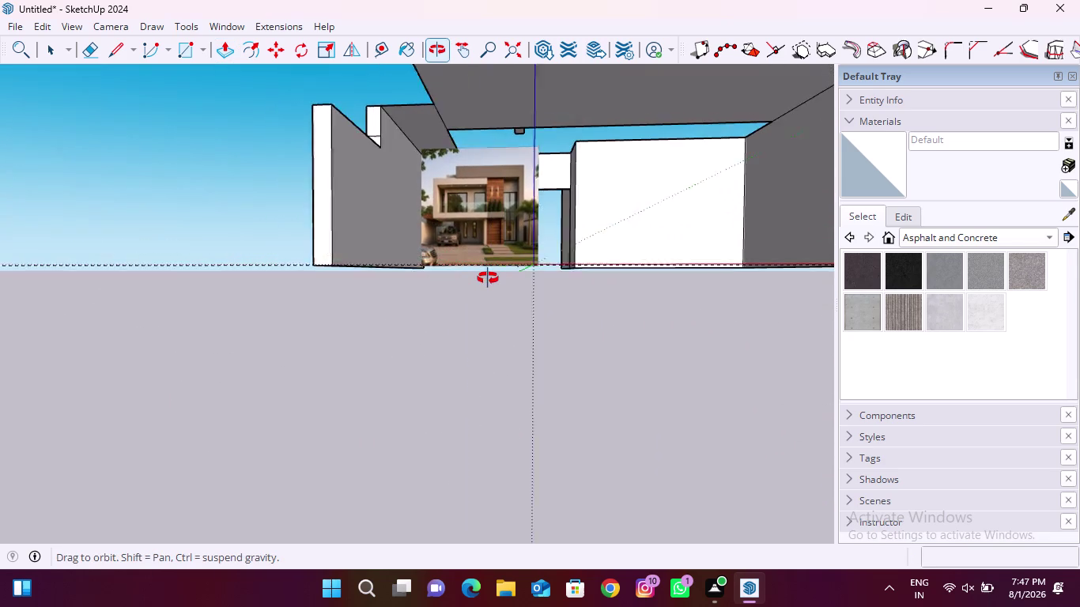
middle_drag(488, 278, 276, 342)
scroll(up, 3)
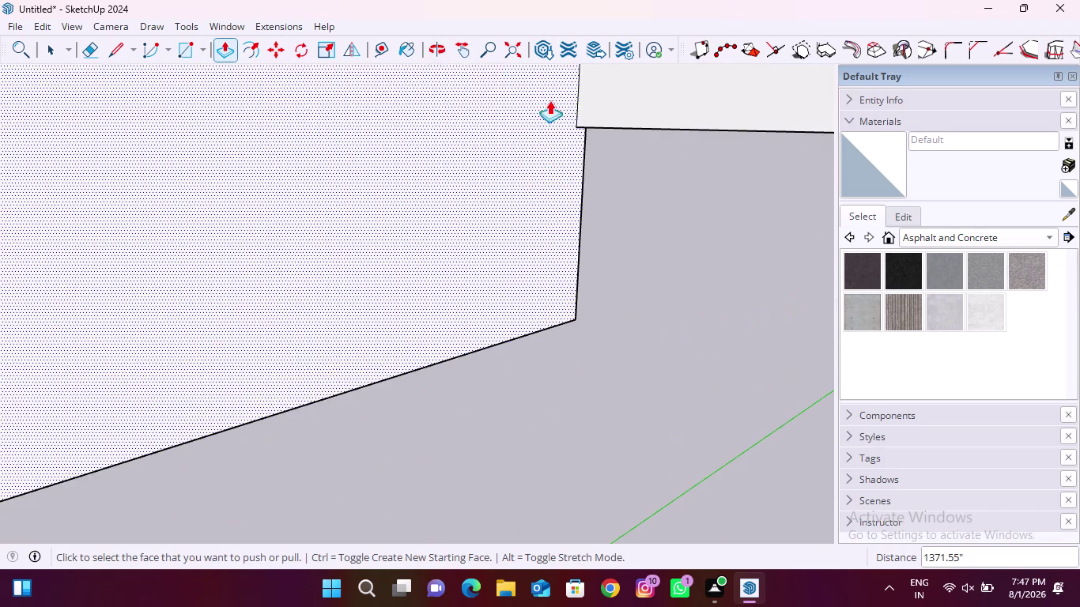
click(192, 49)
scroll(up, 3)
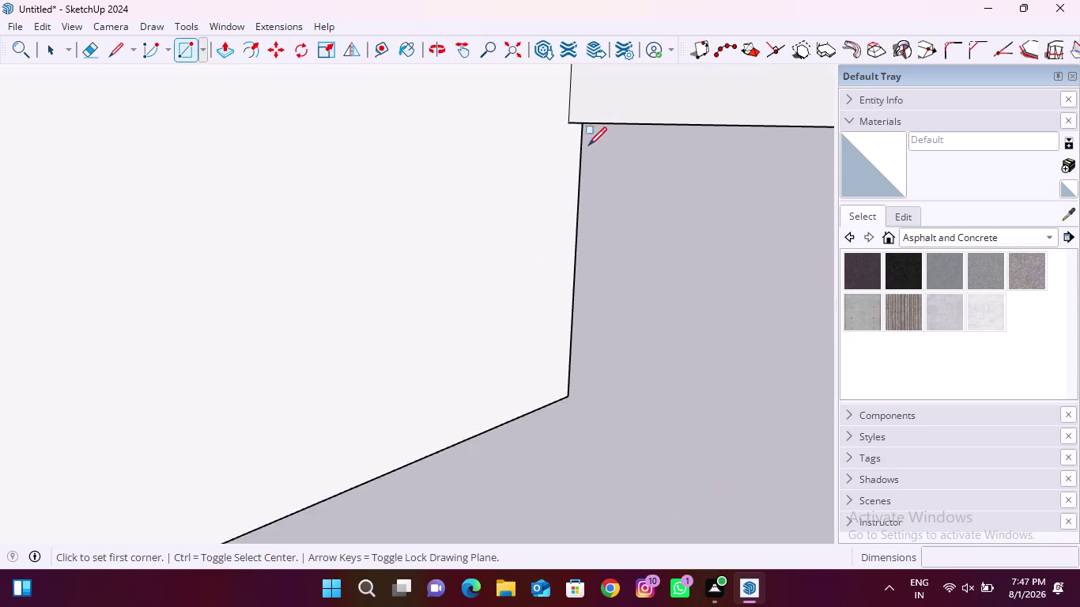